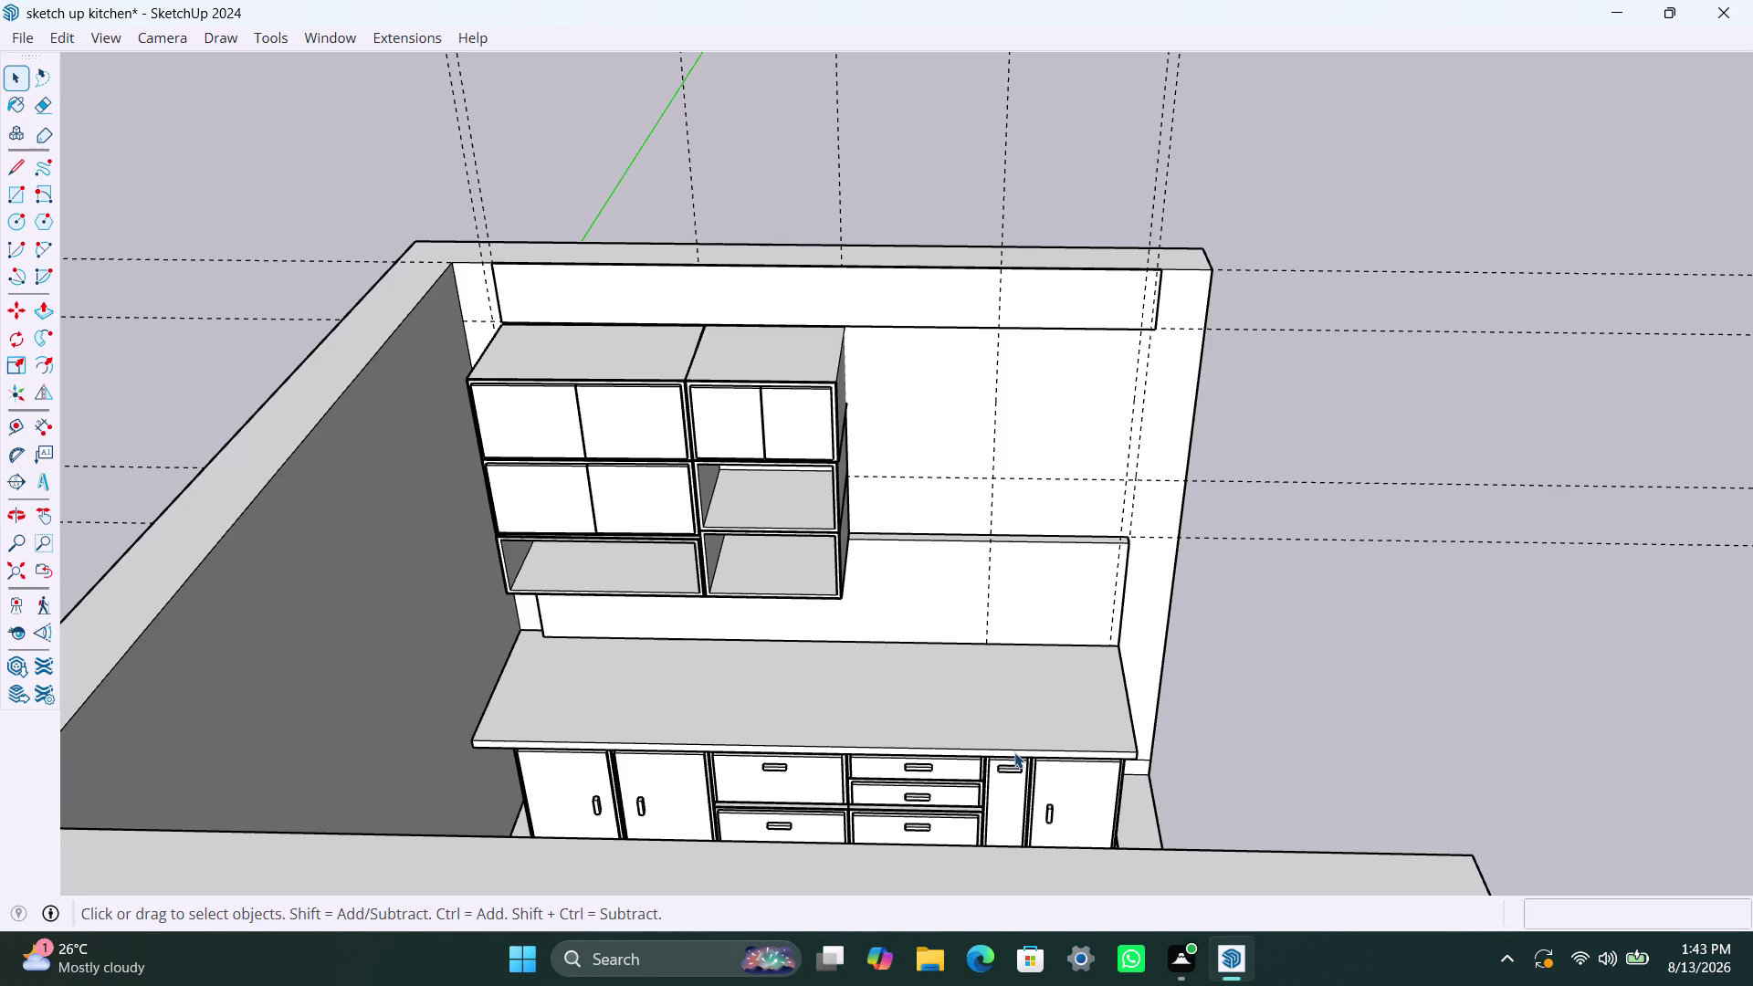
Start a rectangle on the empty back wall below the top band, then cancel it.
key(r)
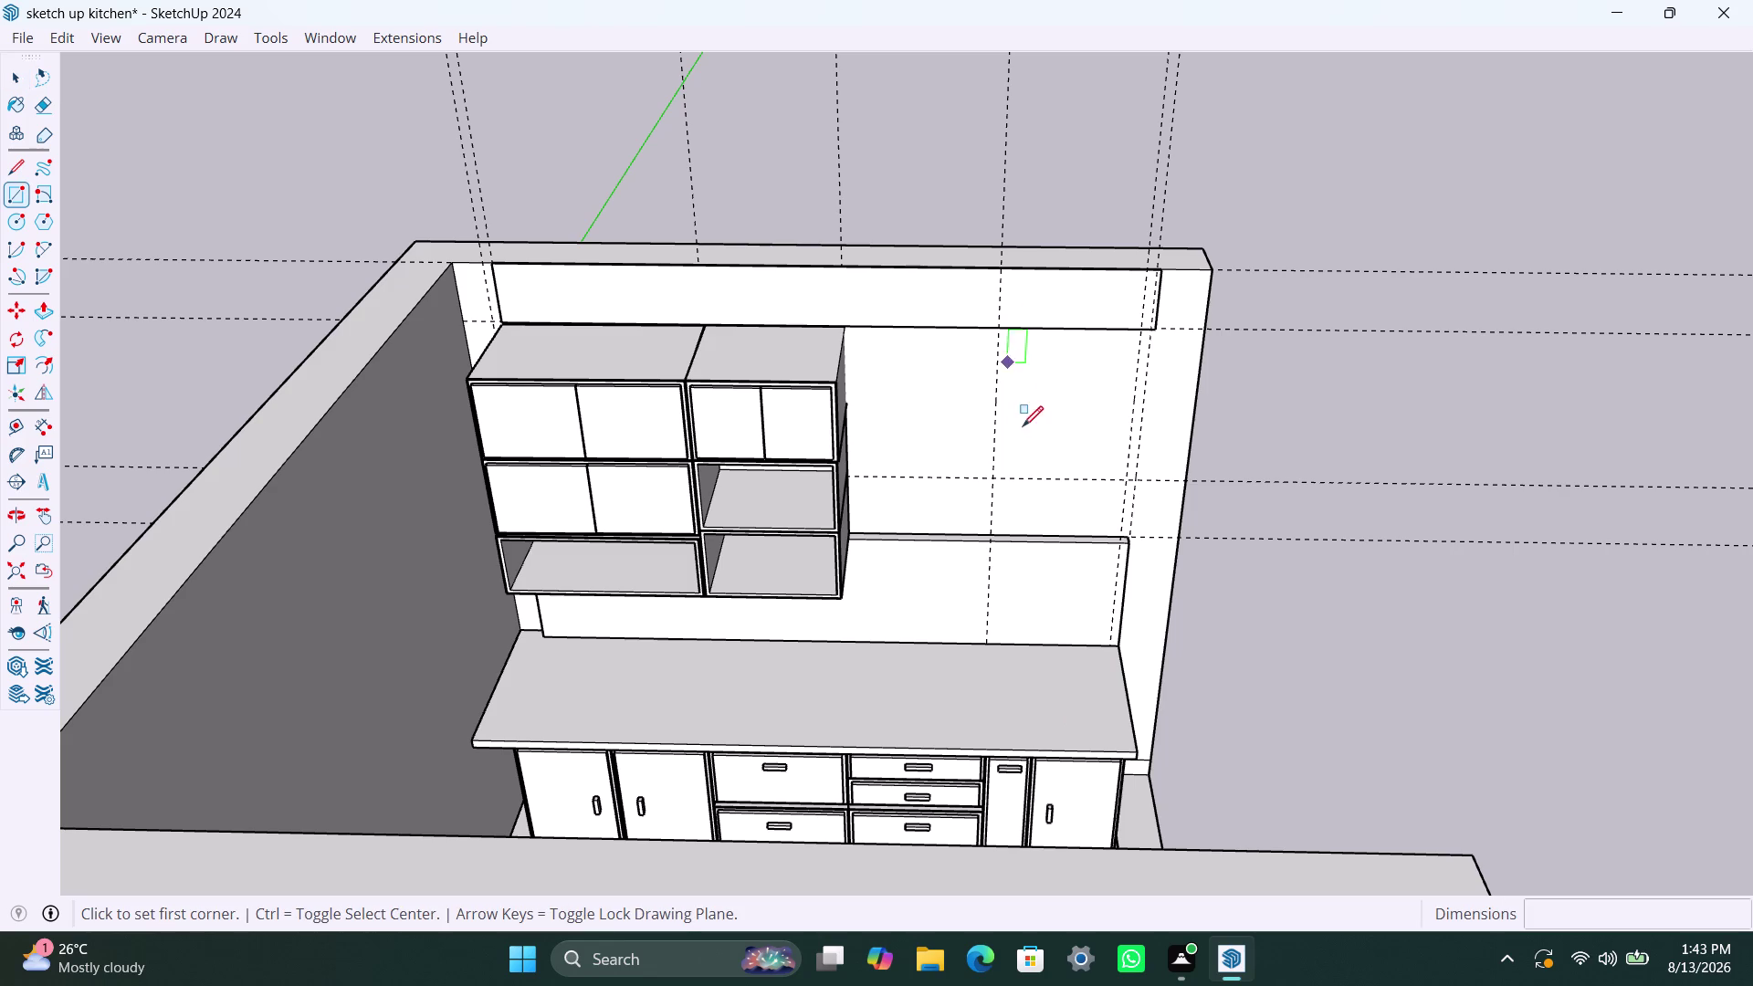
middle_drag(1030, 437, 952, 464)
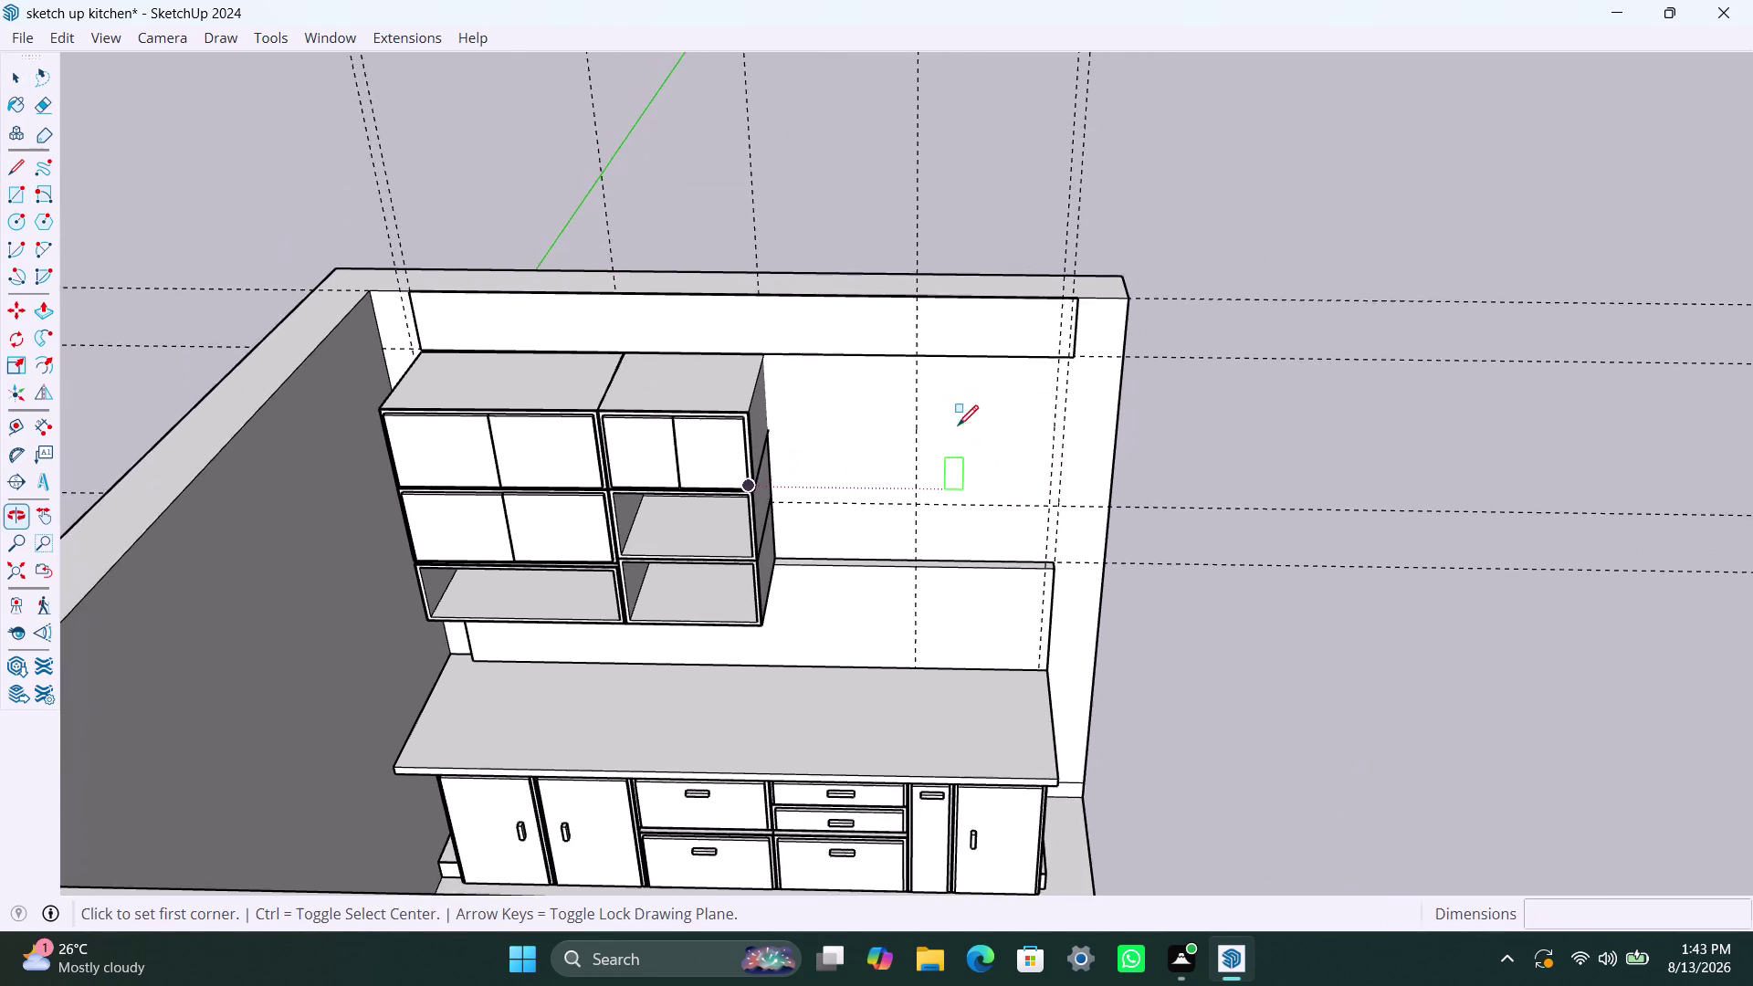
scroll(up, 3)
middle_drag(958, 424, 934, 287)
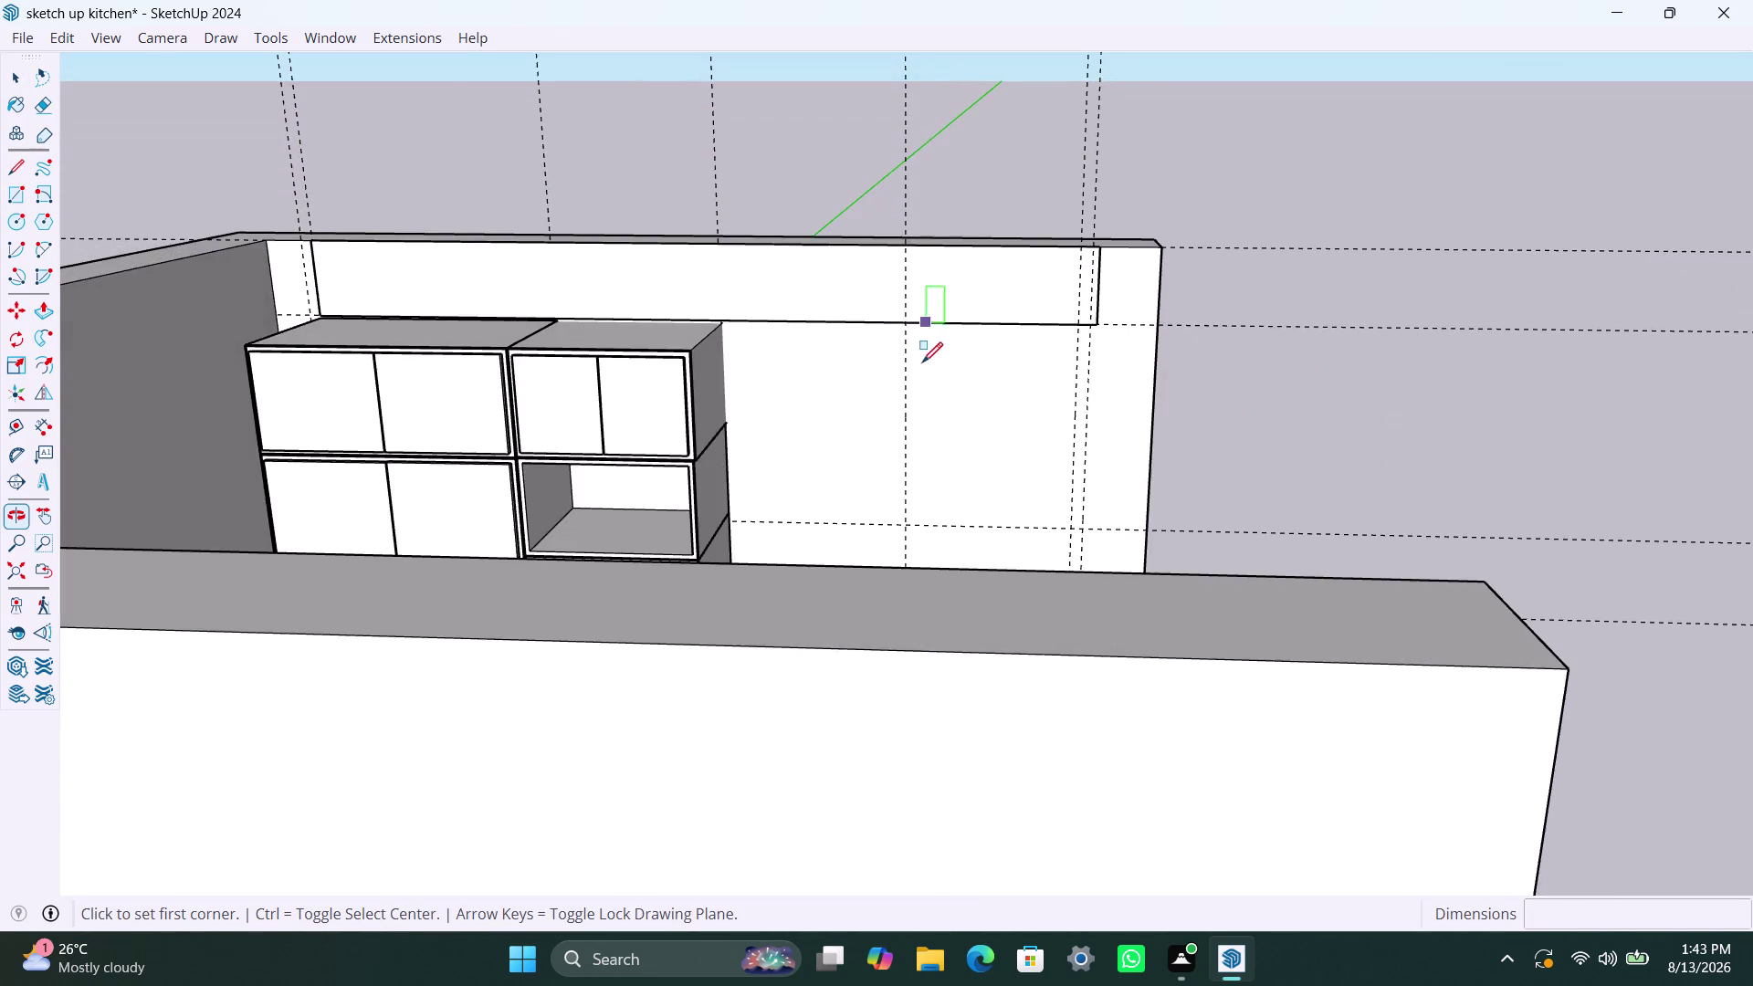
scroll(up, 3)
scroll(up, 3)
middle_drag(913, 373, 918, 177)
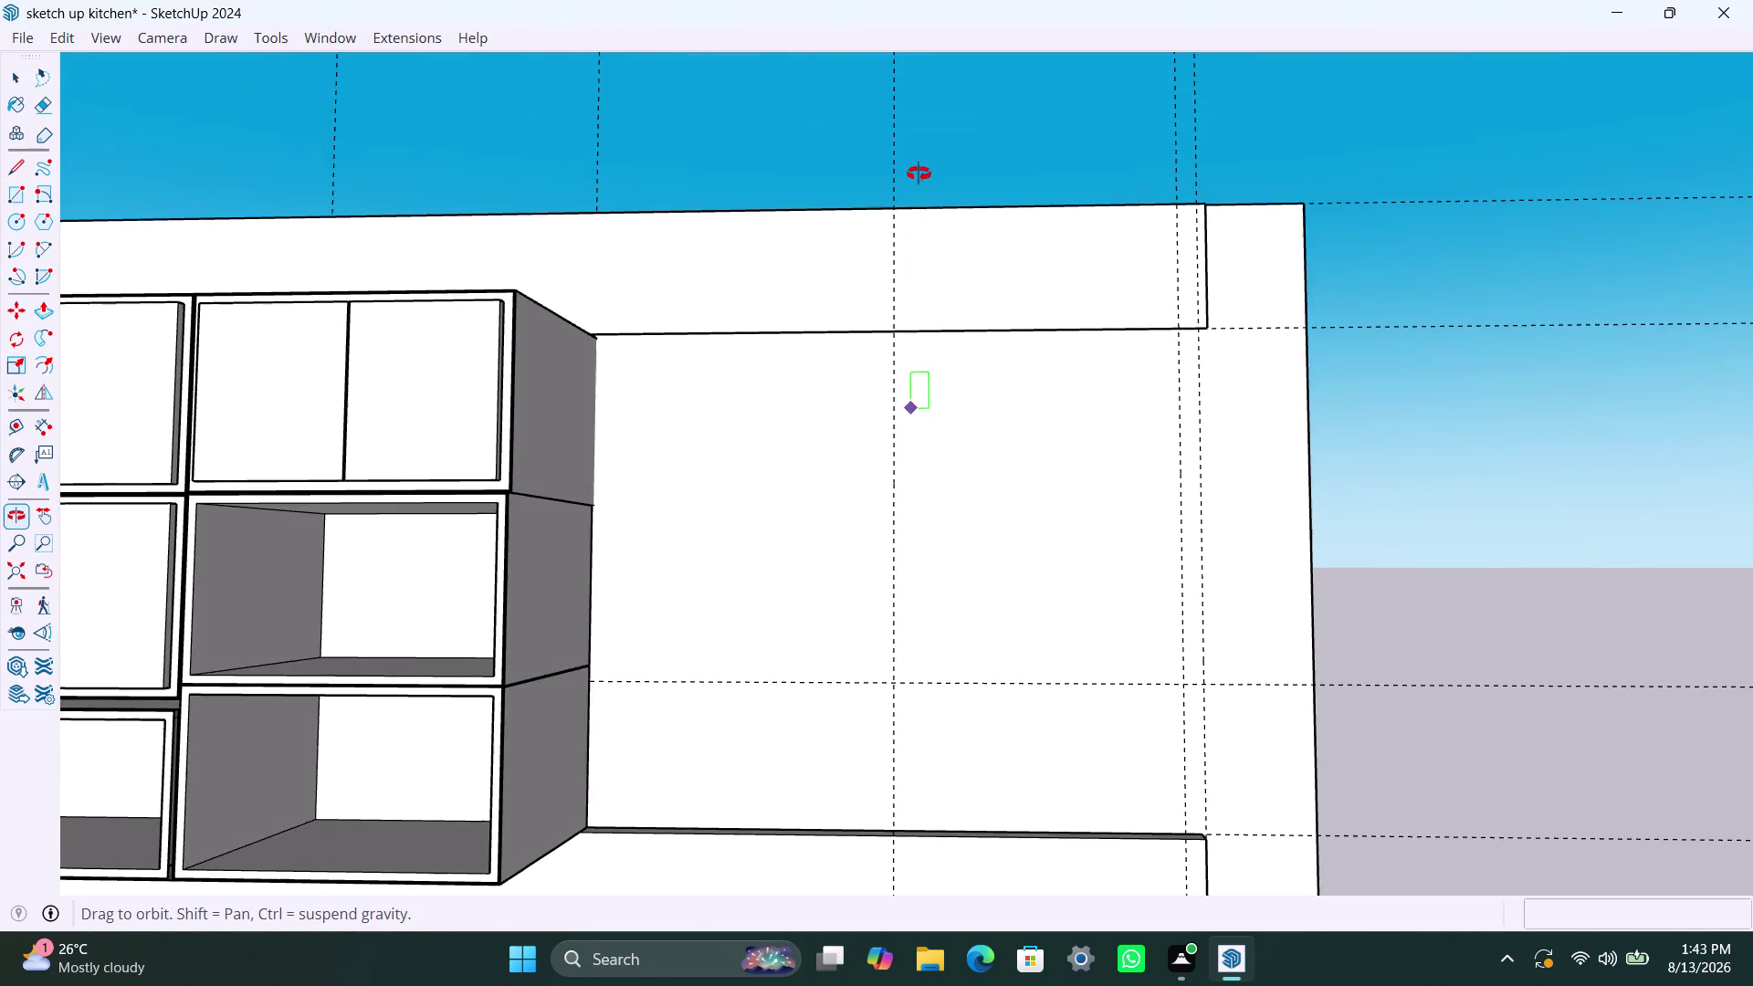
middle_drag(919, 177, 919, 143)
scroll(up, 3)
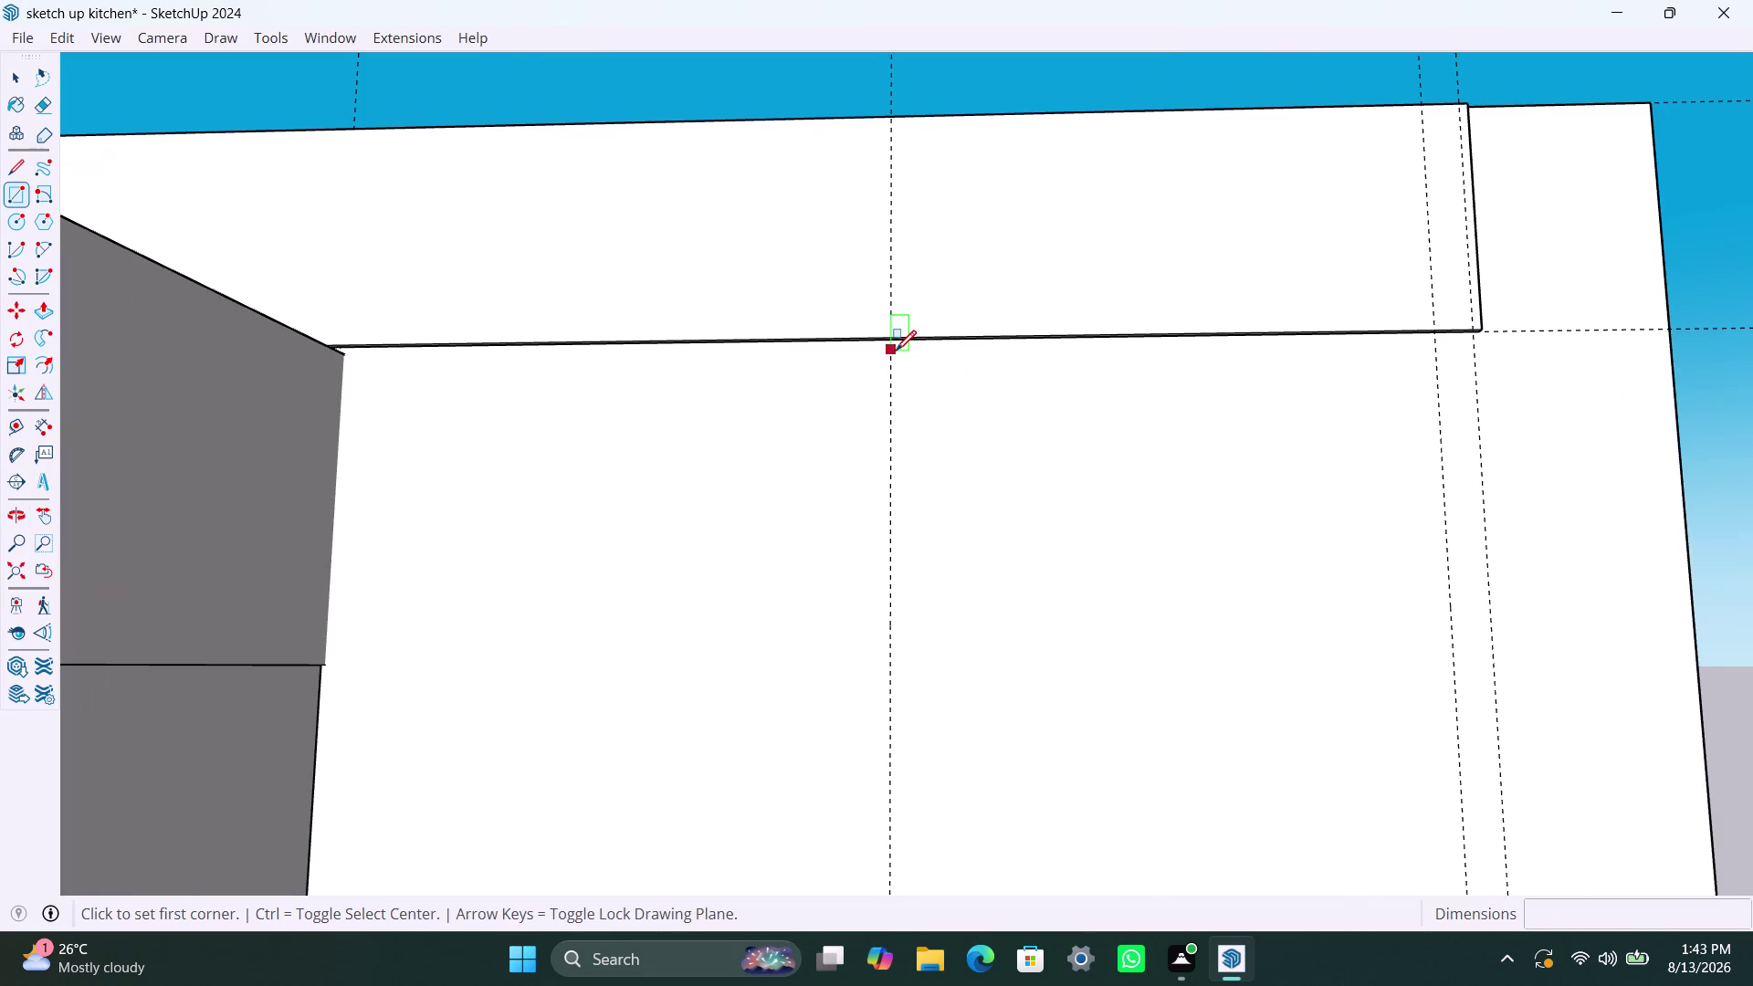
click(896, 347)
scroll(down, 3)
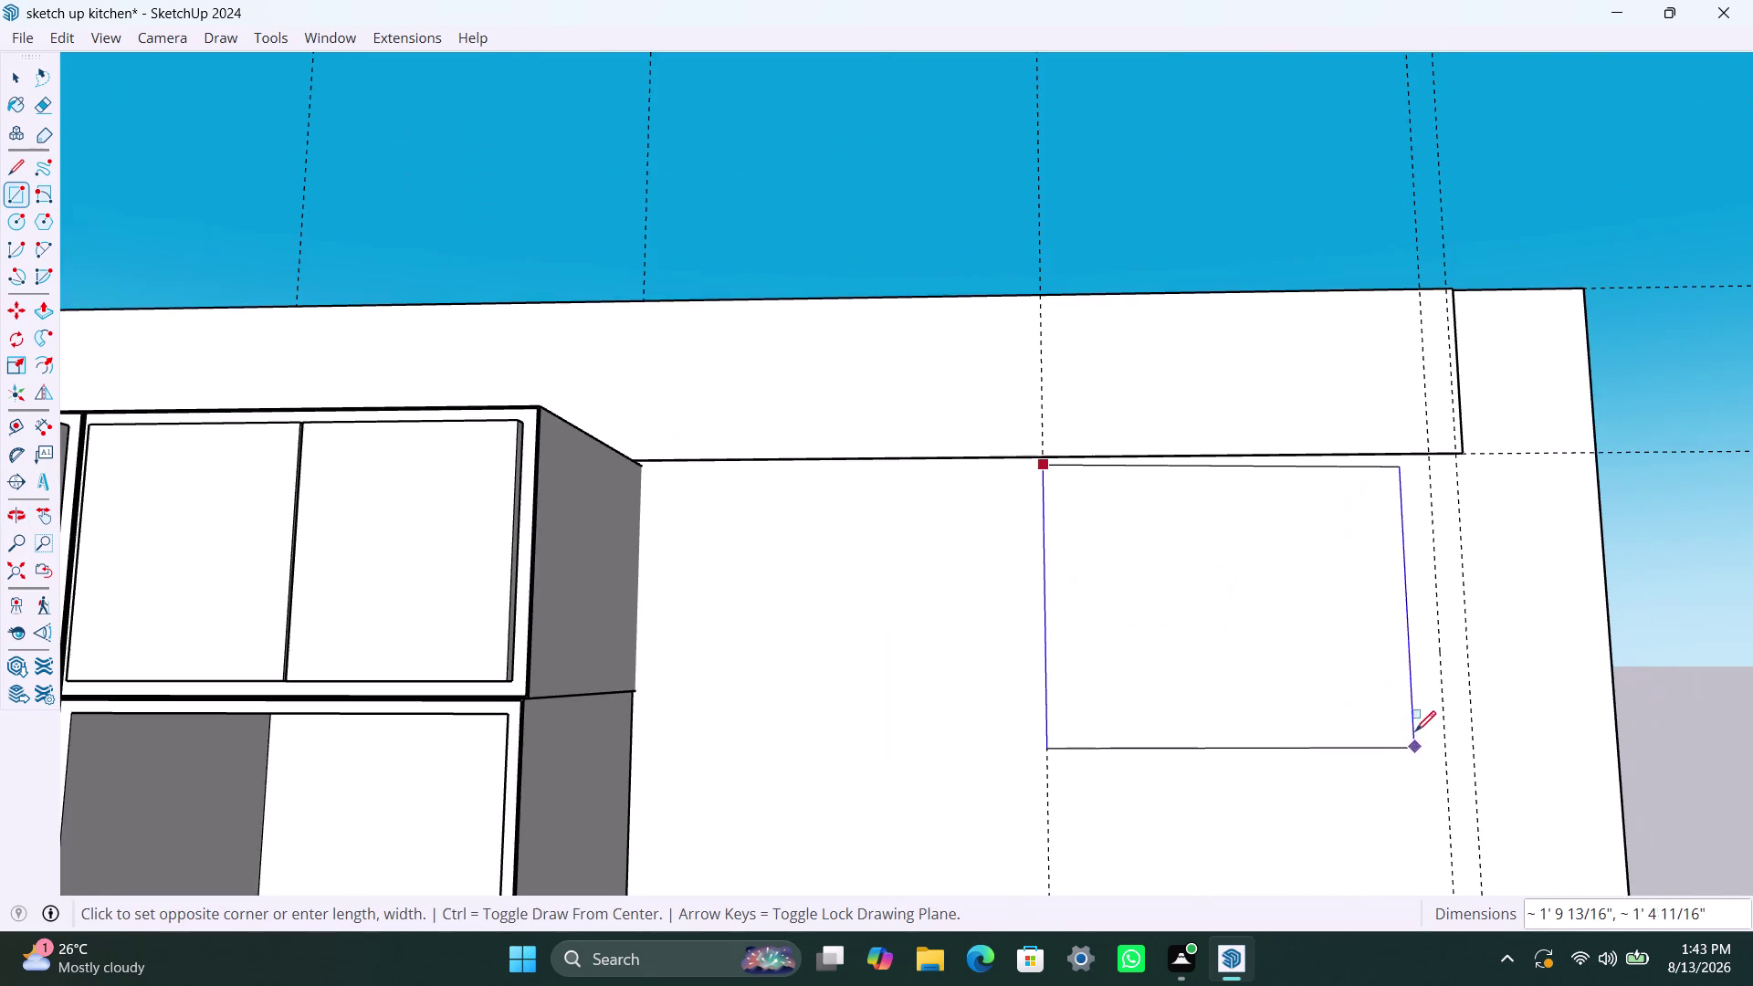
middle_drag(1412, 725, 1419, 733)
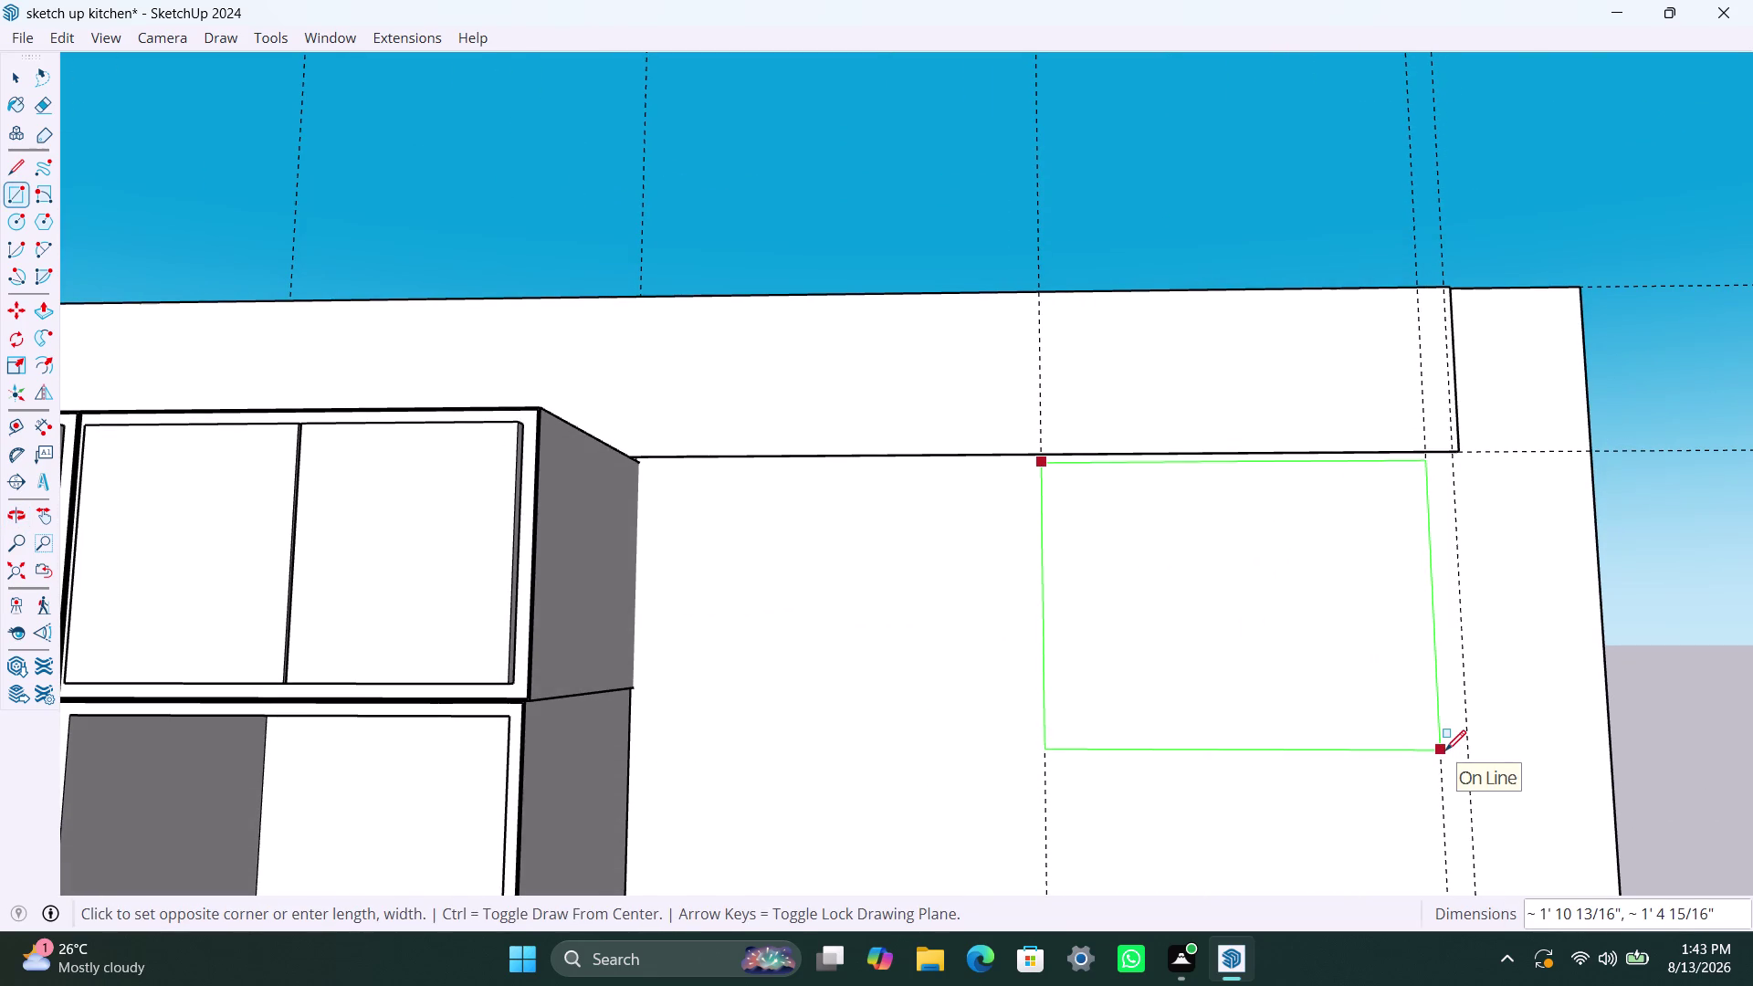
key(Escape)
Draw the rectangle from below the top band down to the wall cabinets' bottom line.
scroll(up, 3)
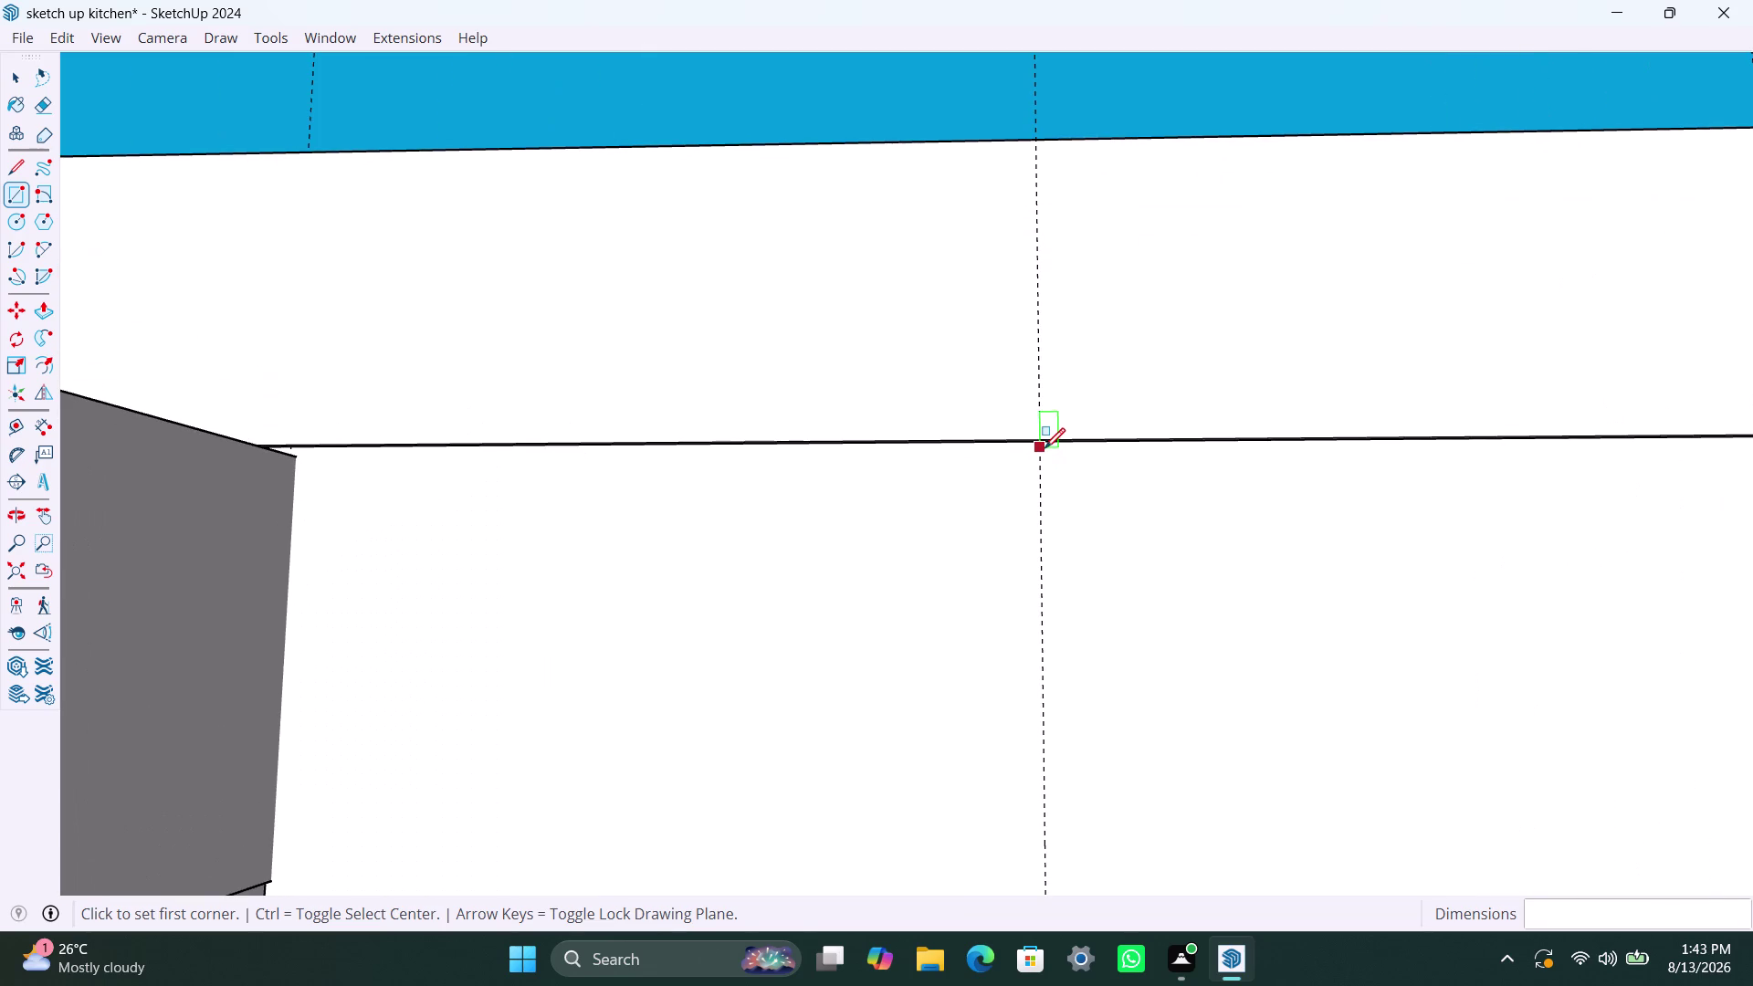
click(1045, 448)
scroll(down, 3)
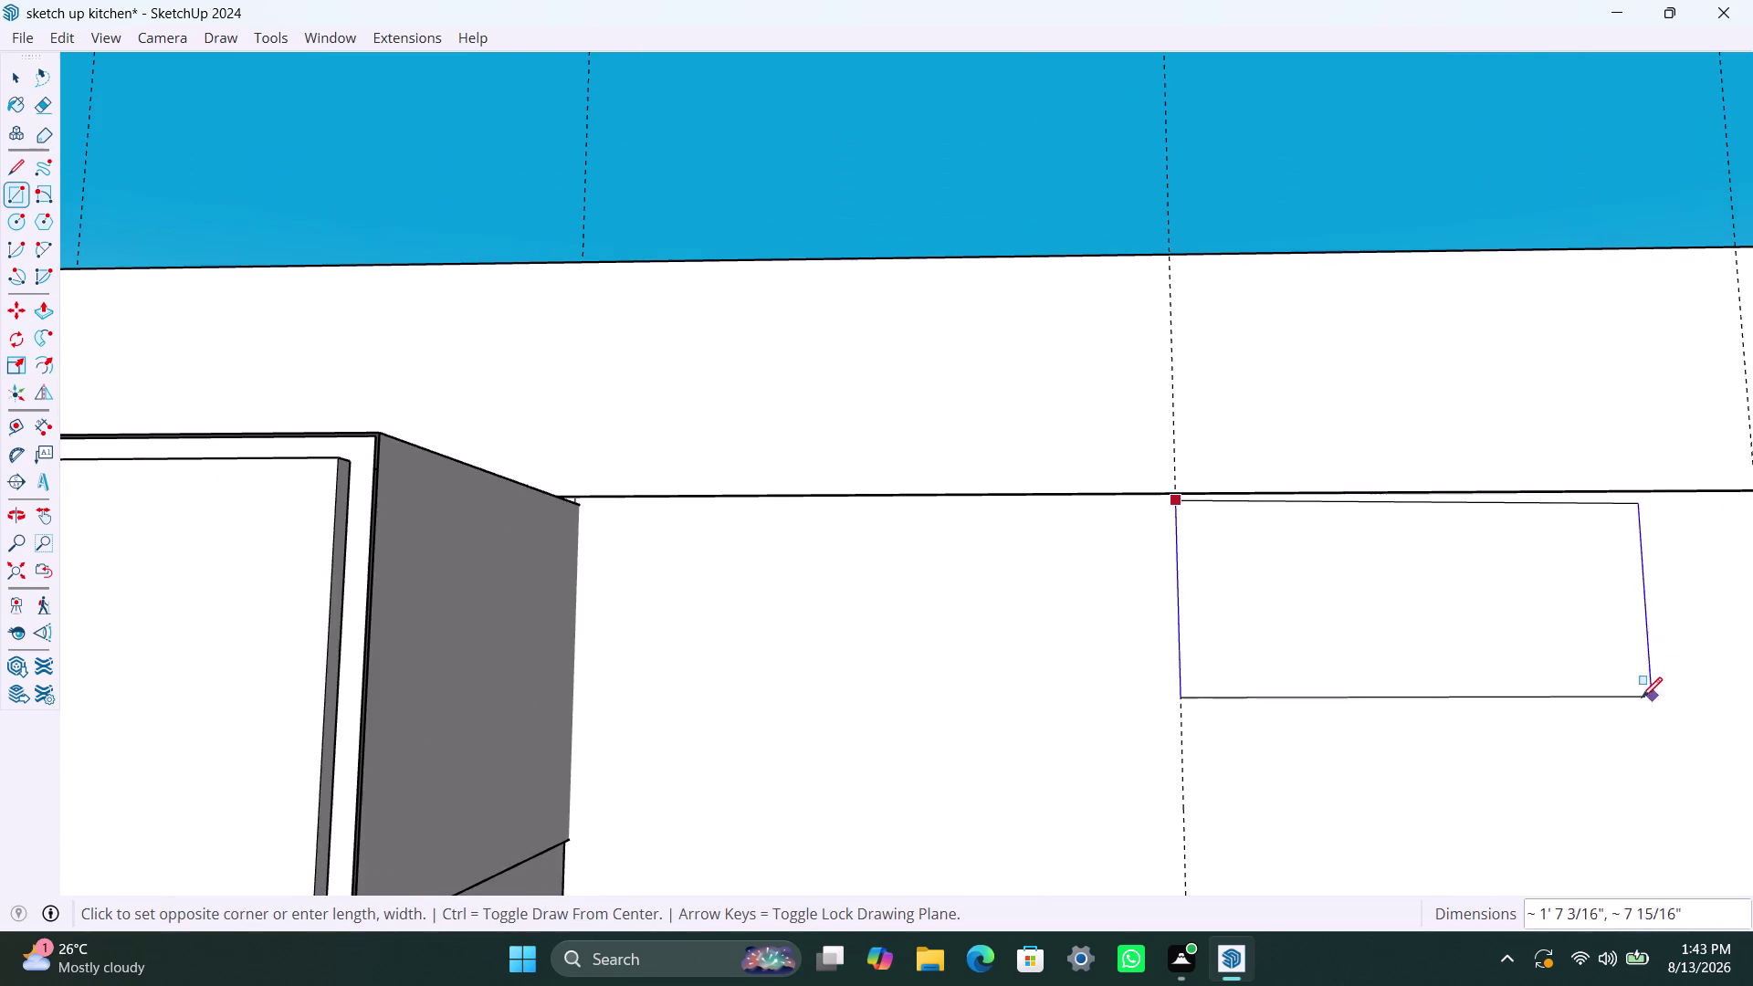
scroll(down, 3)
scroll(down, 3)
middle_drag(1481, 626, 1454, 592)
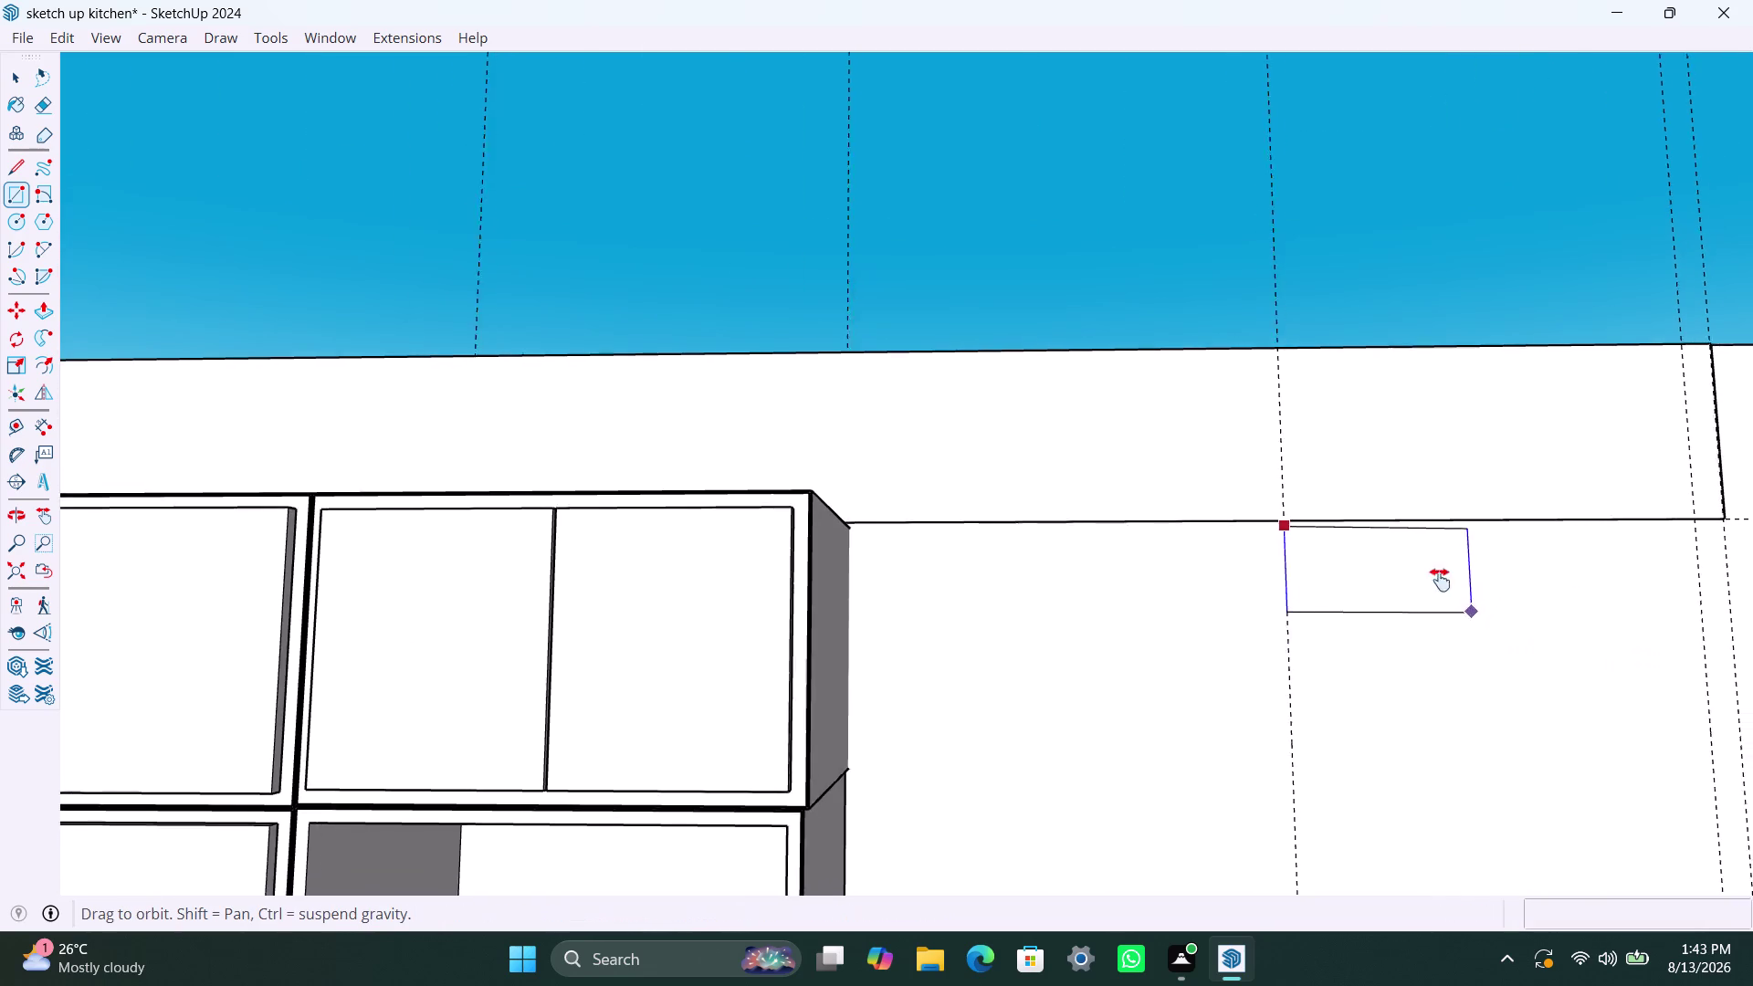
middle_drag(1454, 592, 1232, 354)
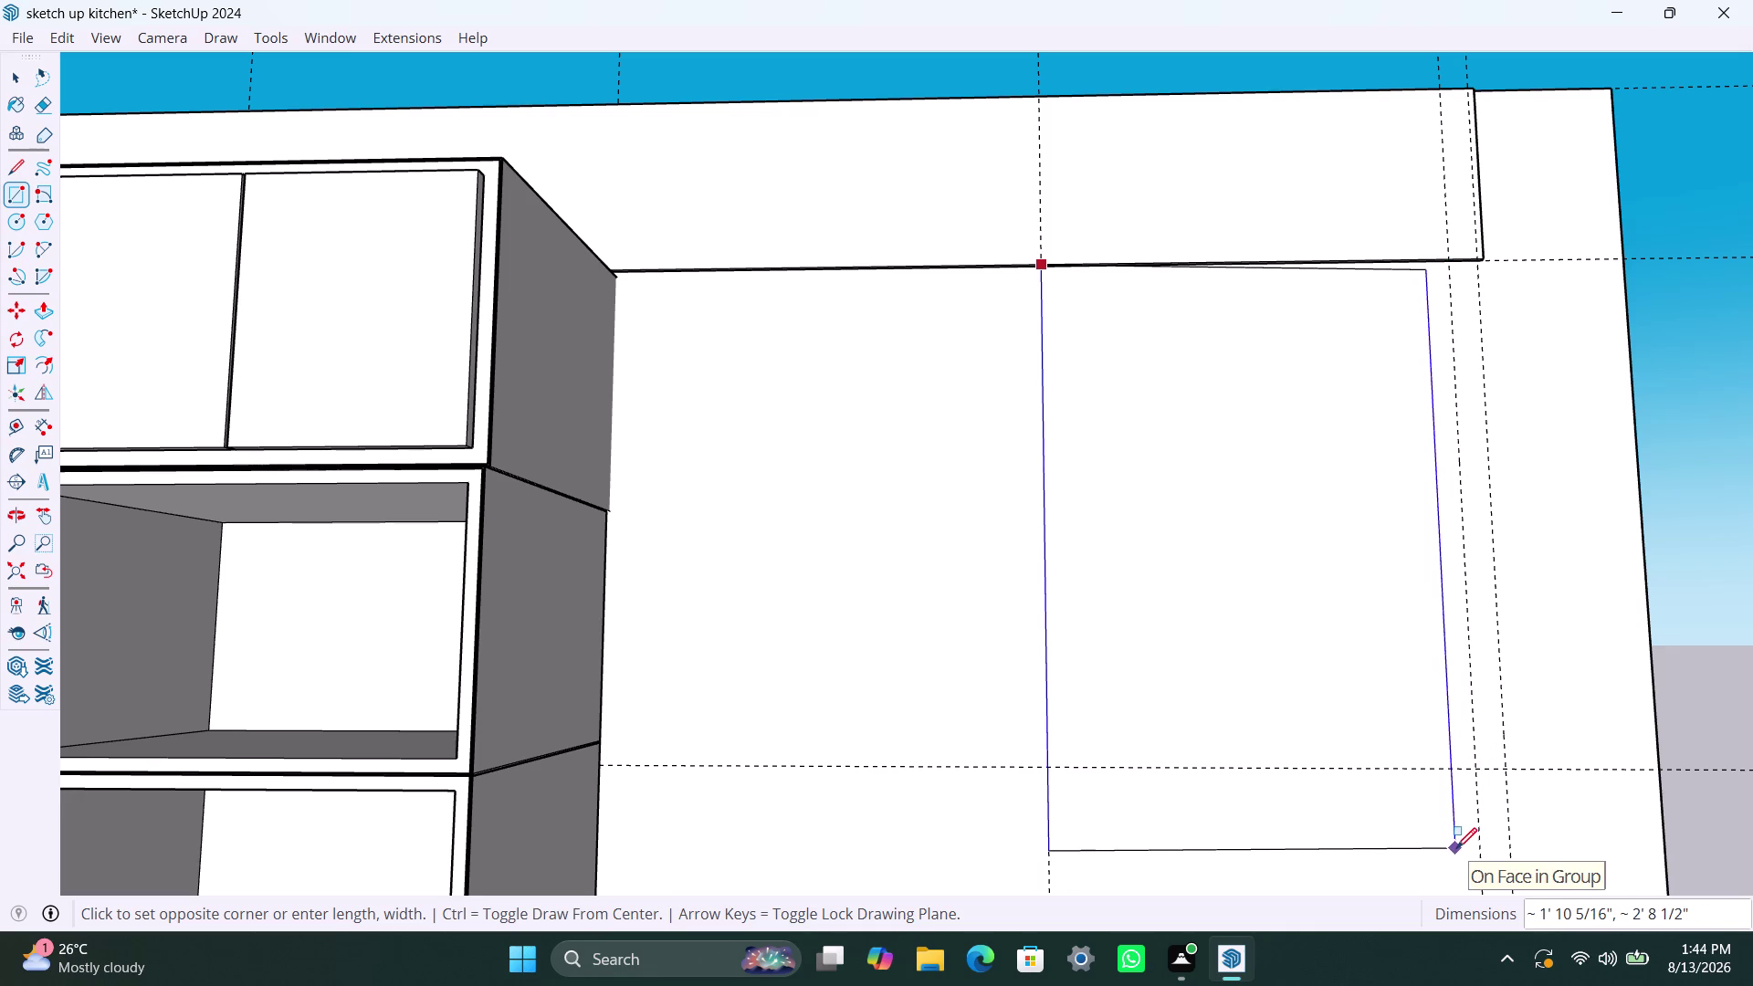
scroll(down, 3)
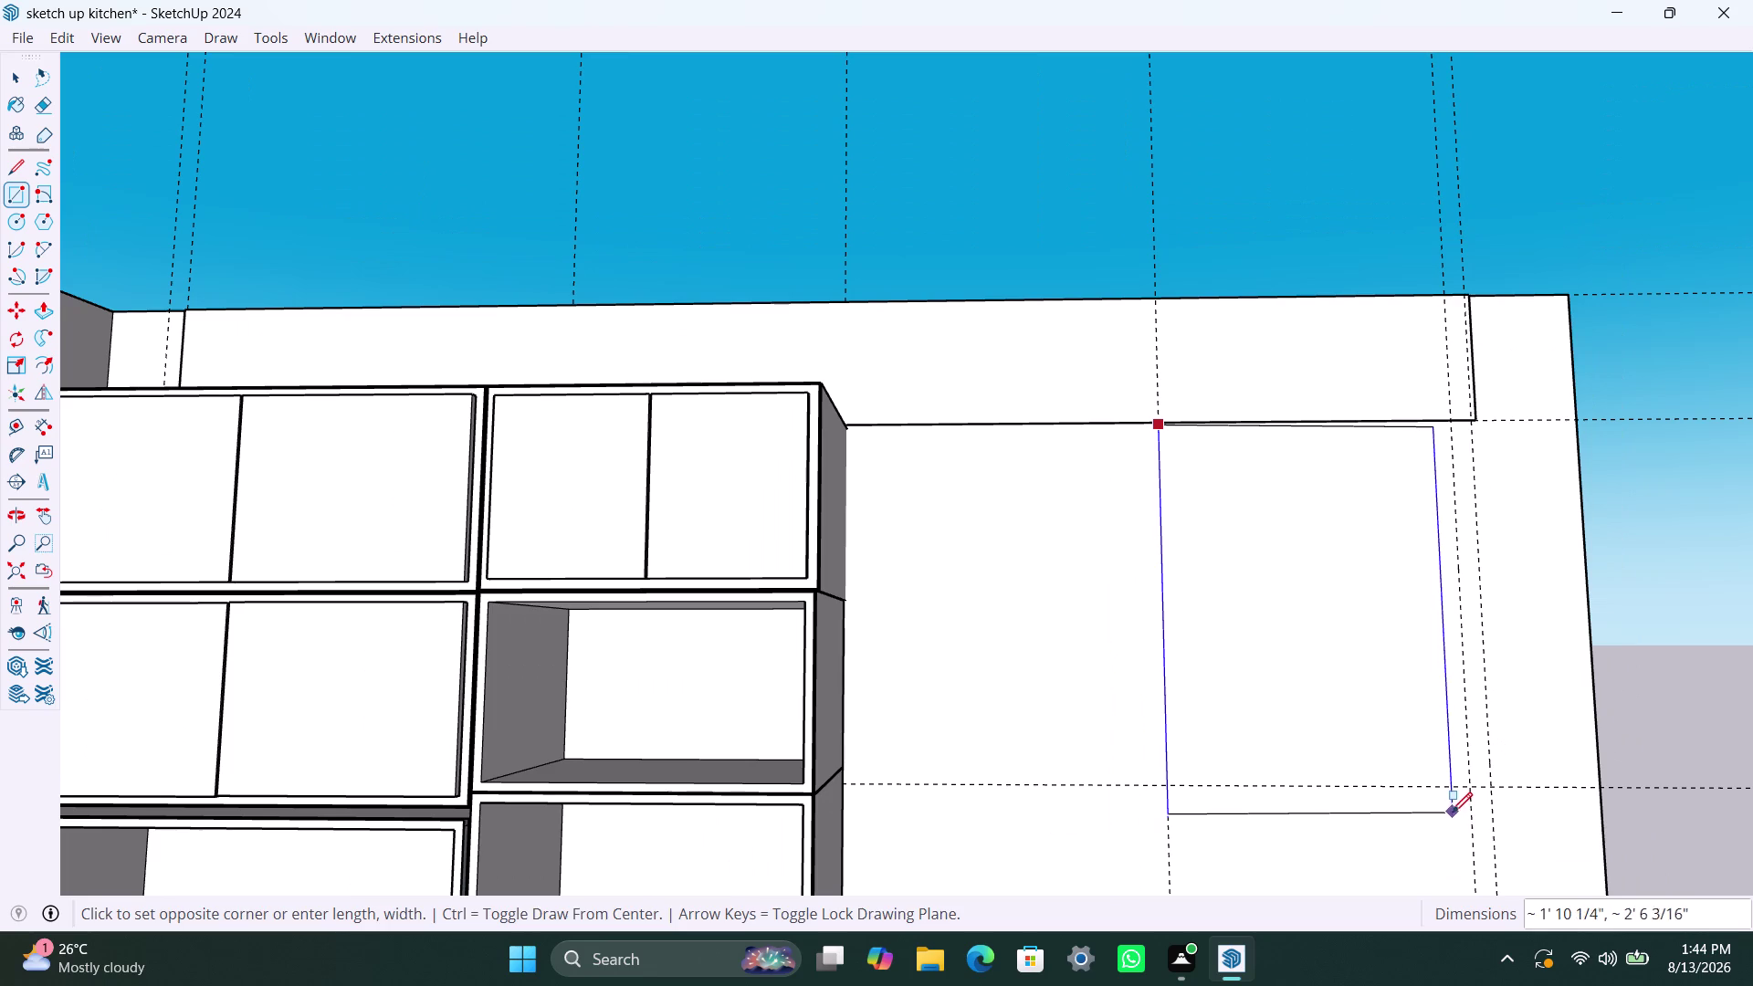
middle_drag(1452, 808, 1427, 590)
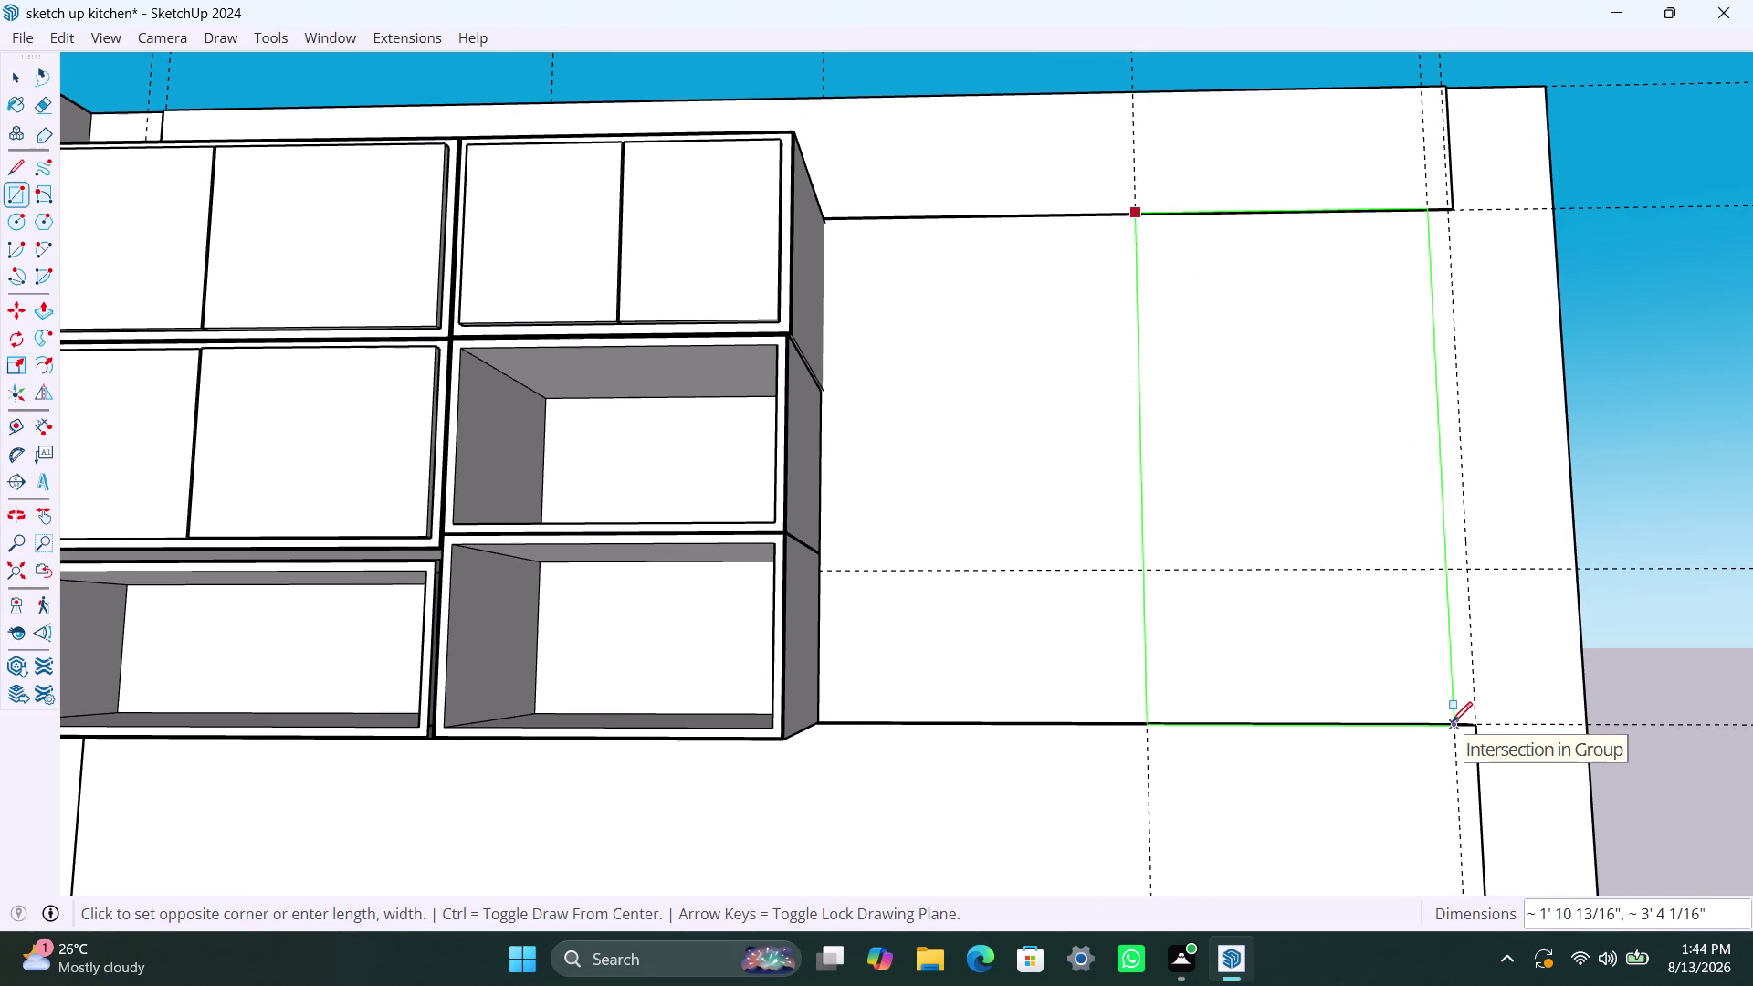
click(1452, 720)
key(space)
Push/pull the wall rectangle 500mm out from the wall.
click(1333, 573)
double_click(1264, 460)
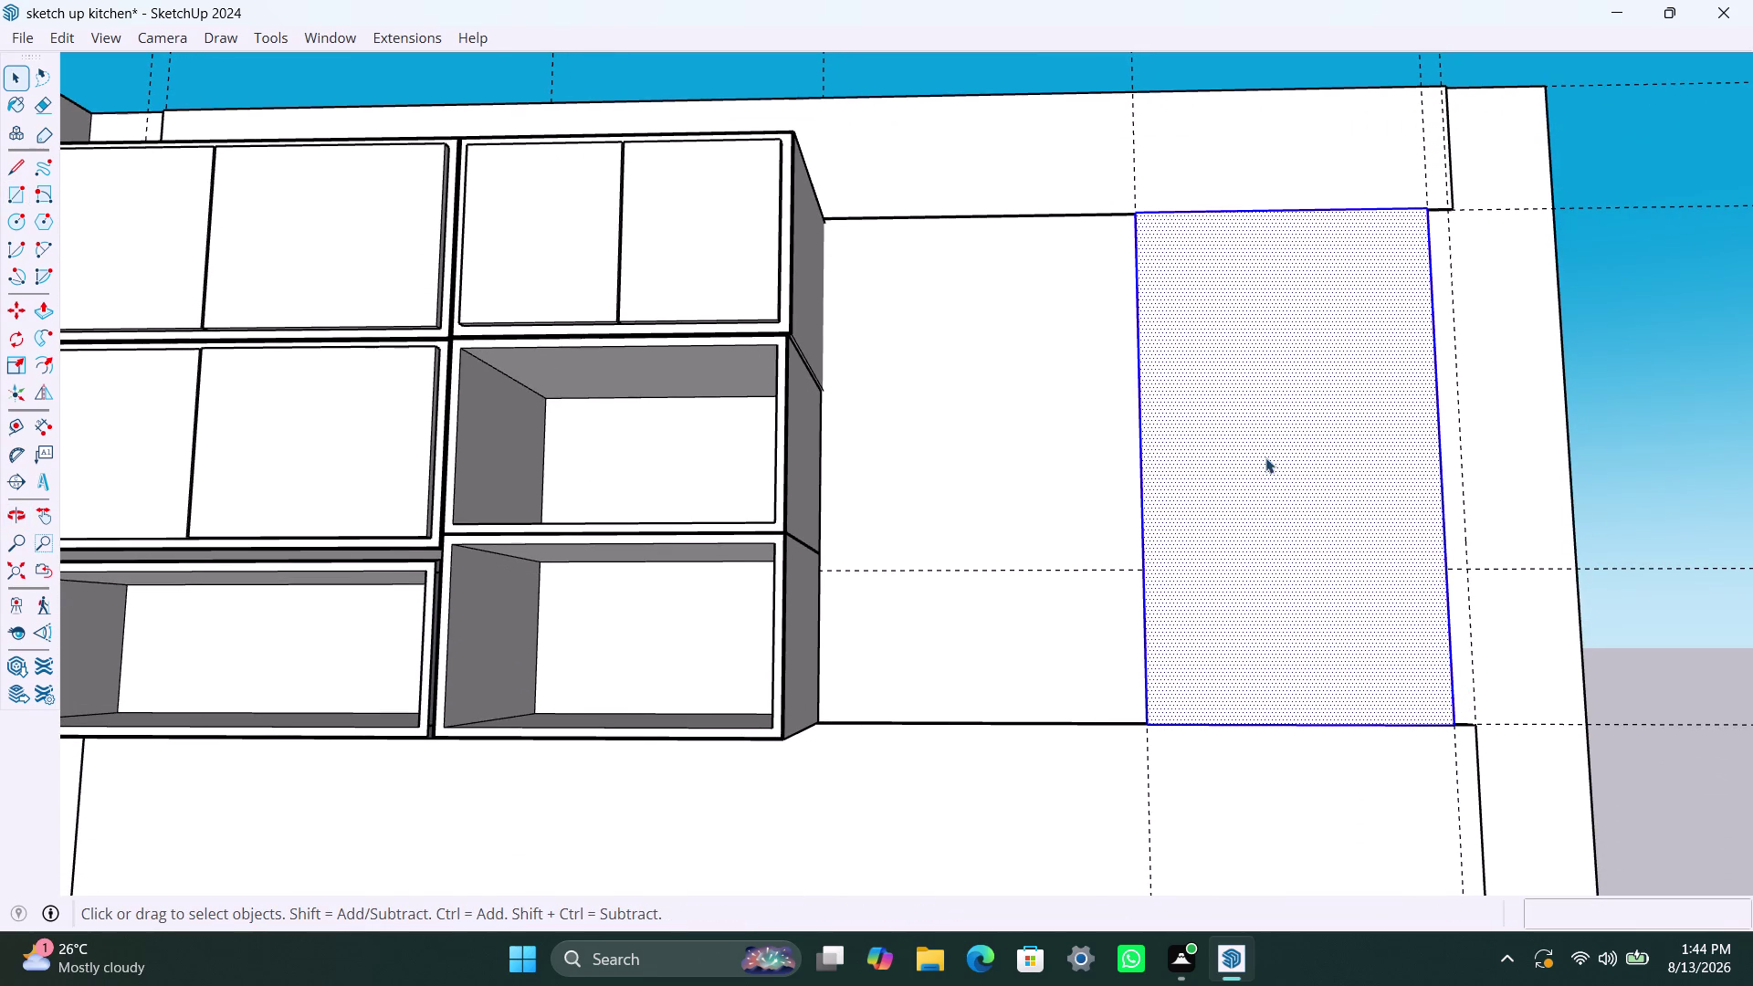
right_click(1265, 458)
click(1382, 672)
double_click(1307, 597)
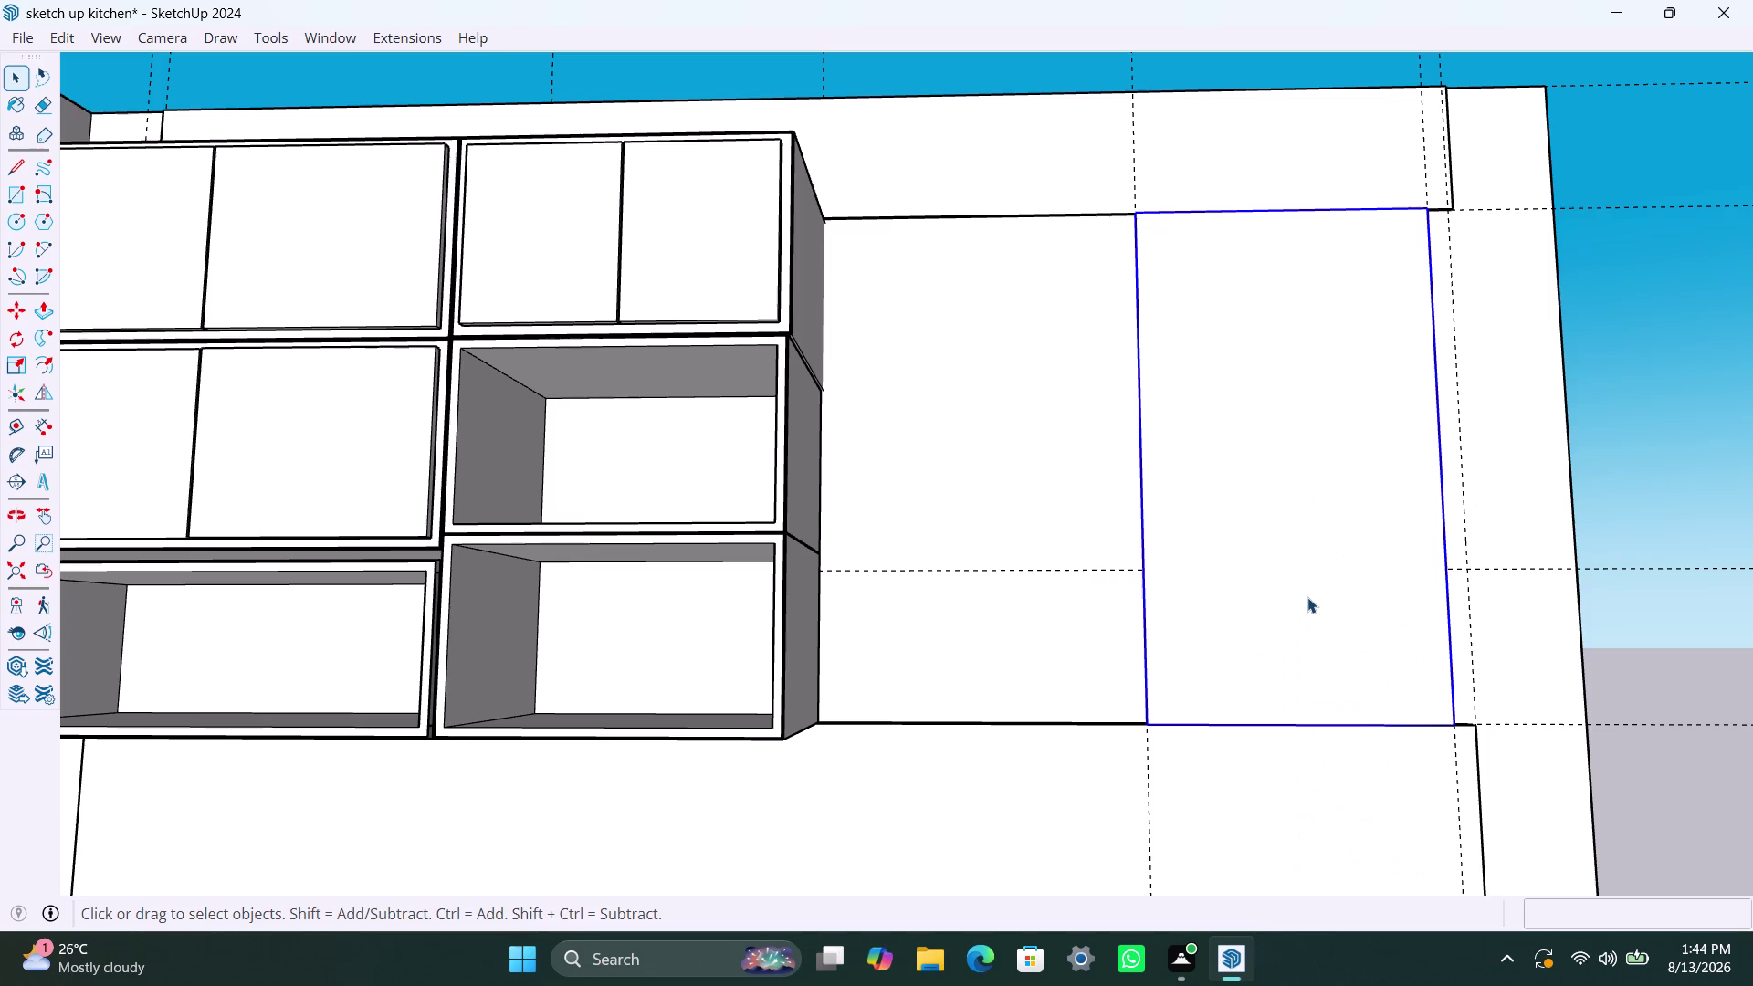
click(1307, 597)
key(p)
click(1307, 598)
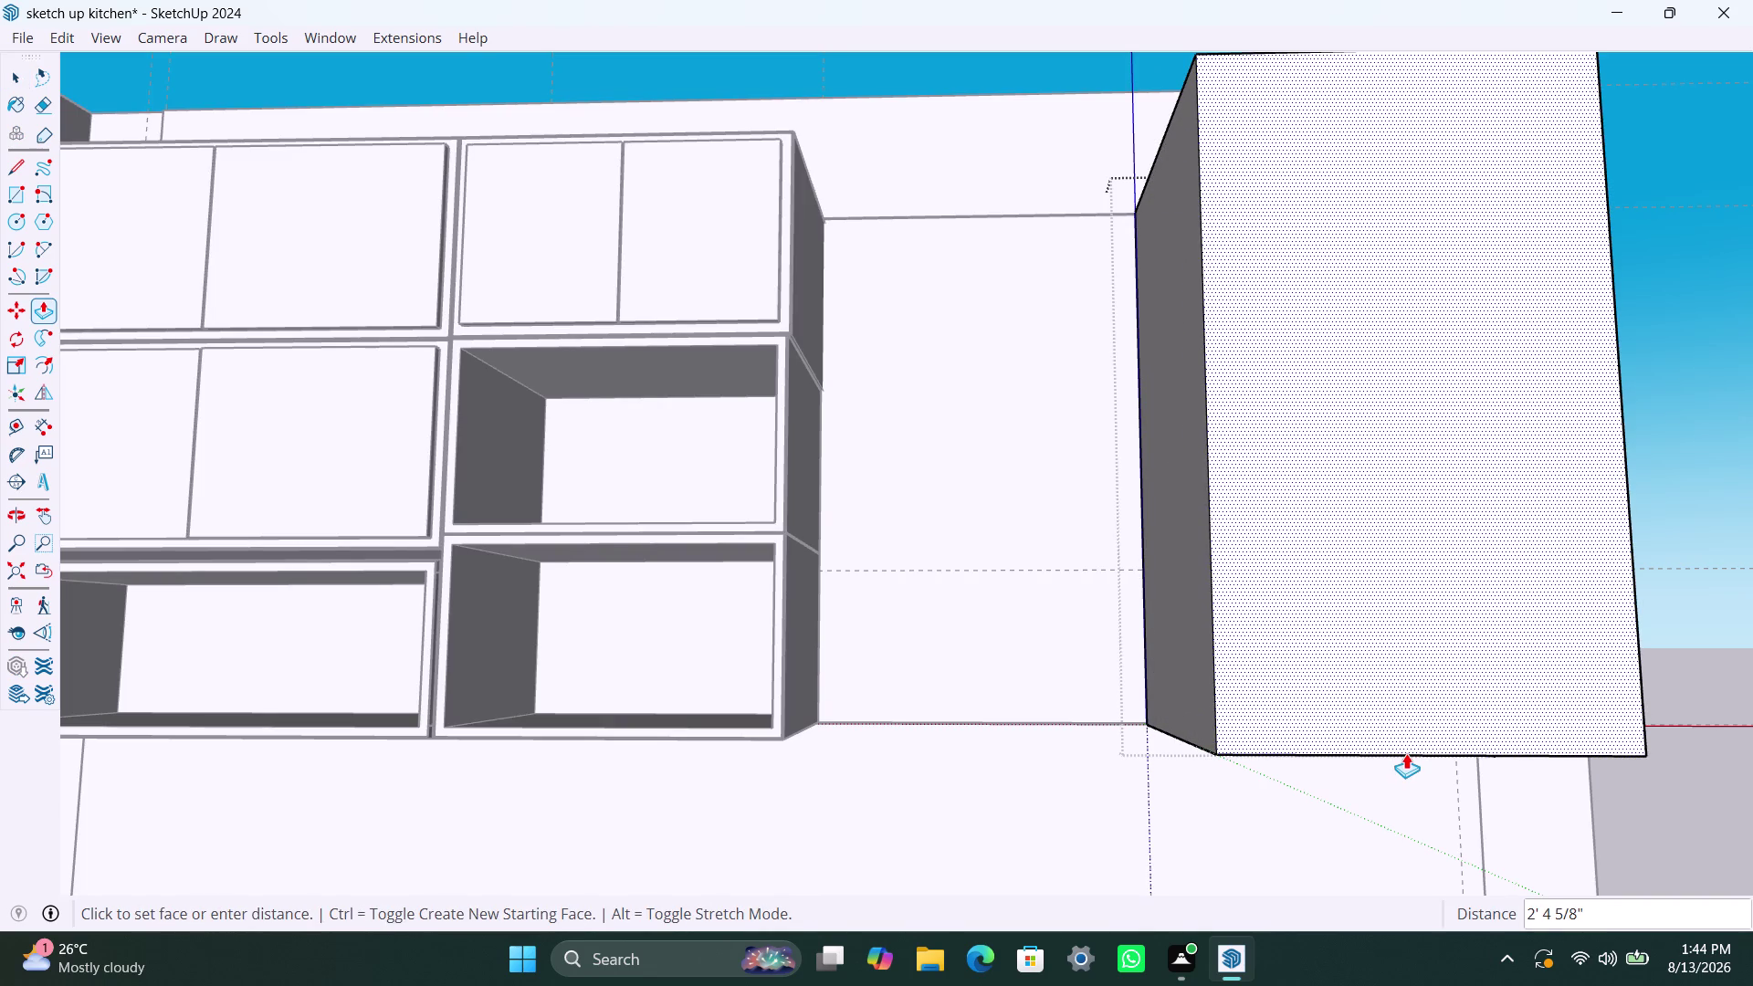
text(500mm)
key(Return)
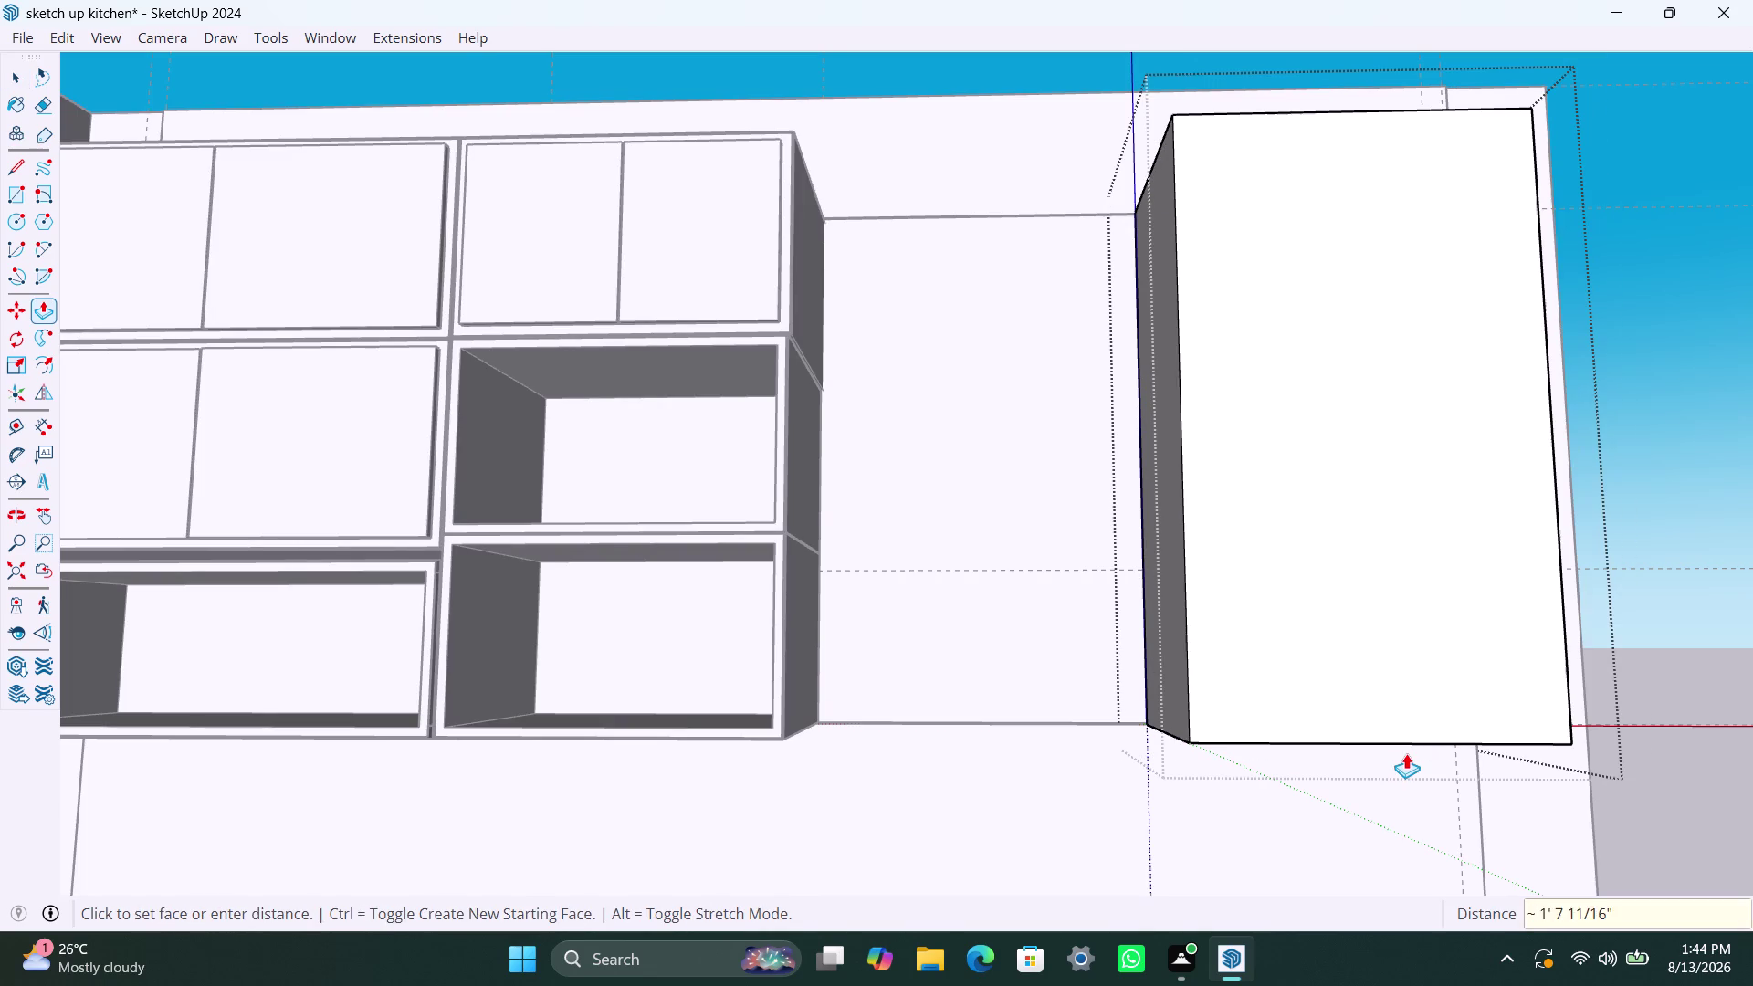
Orbit to an overhead view of the new box and select its front face.
key(space)
scroll(down, 3)
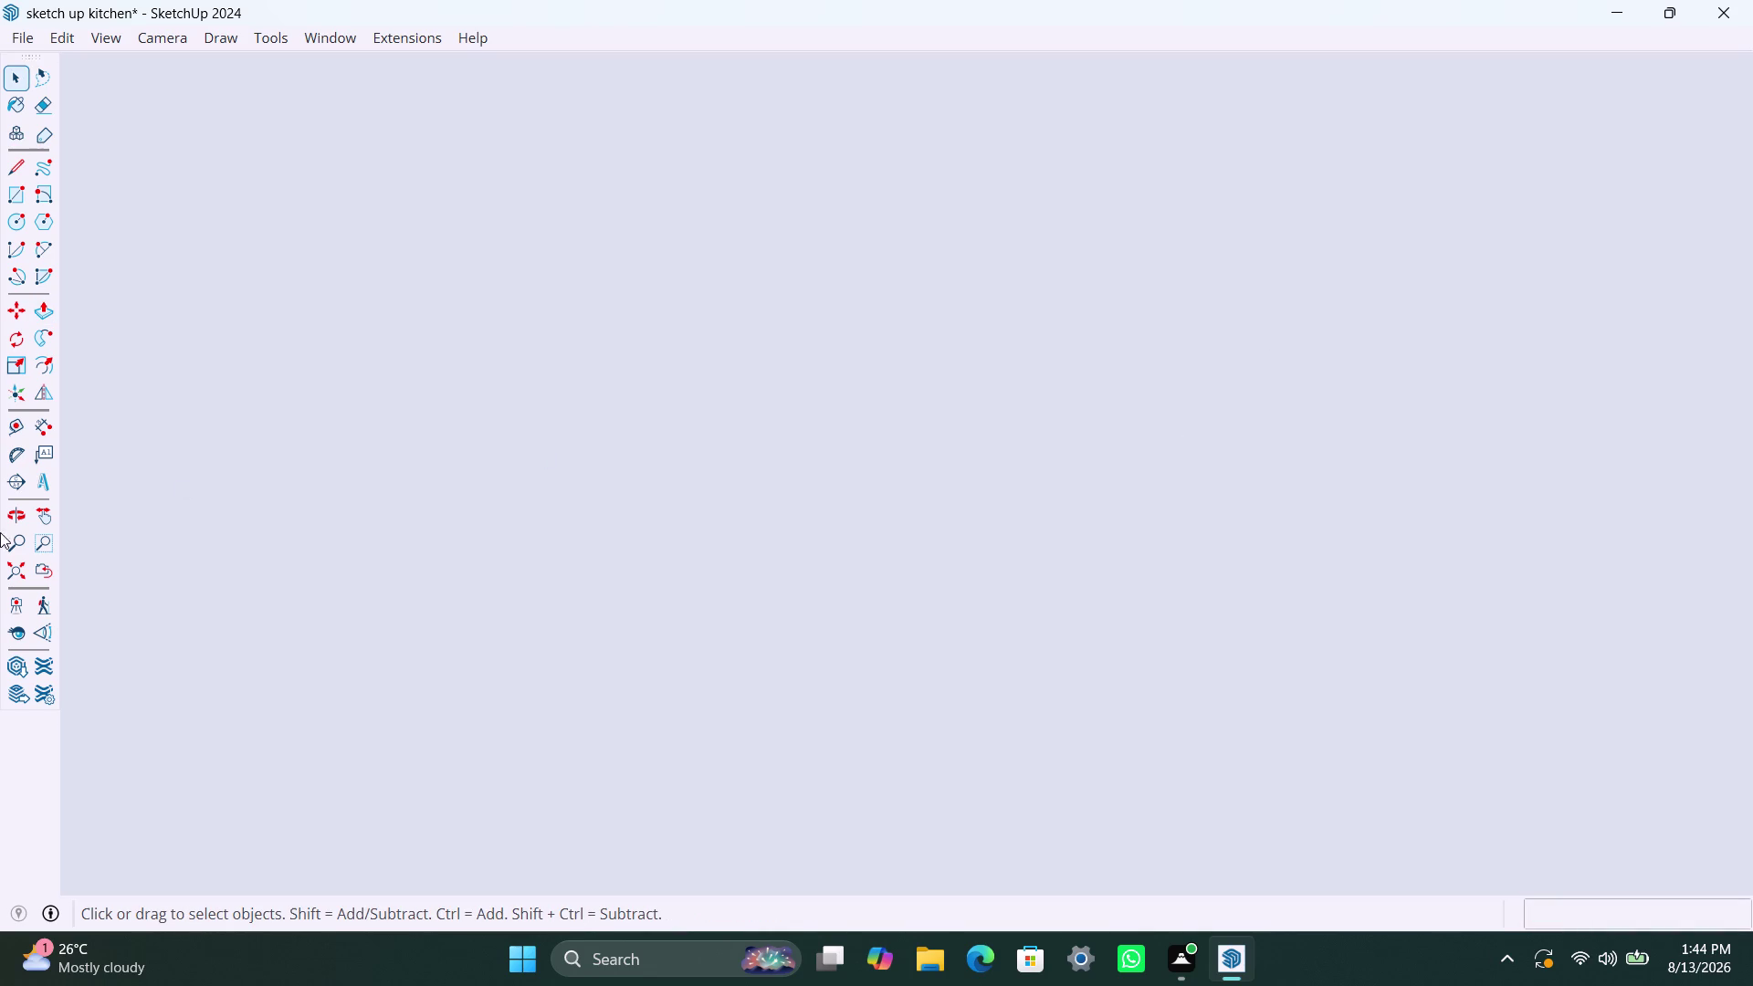
click(17, 572)
scroll(down, 3)
middle_drag(1185, 330, 1150, 516)
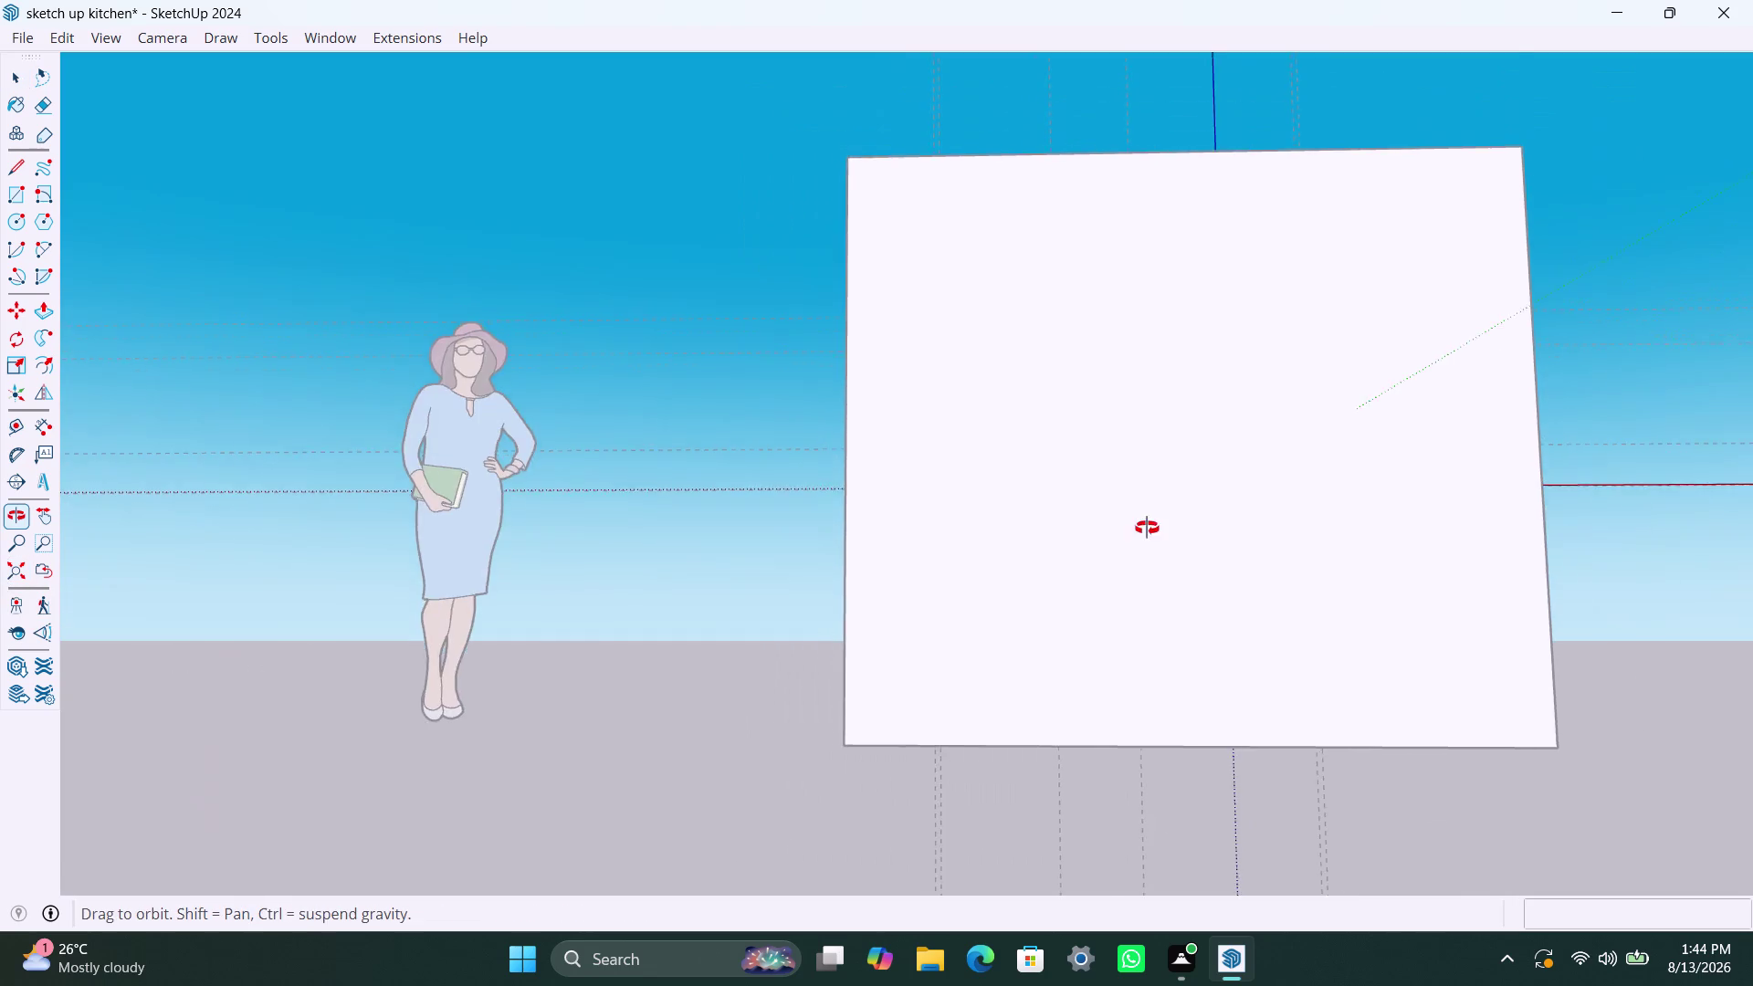
middle_drag(1150, 516, 1118, 862)
scroll(up, 3)
scroll(up, 3)
click(1326, 436)
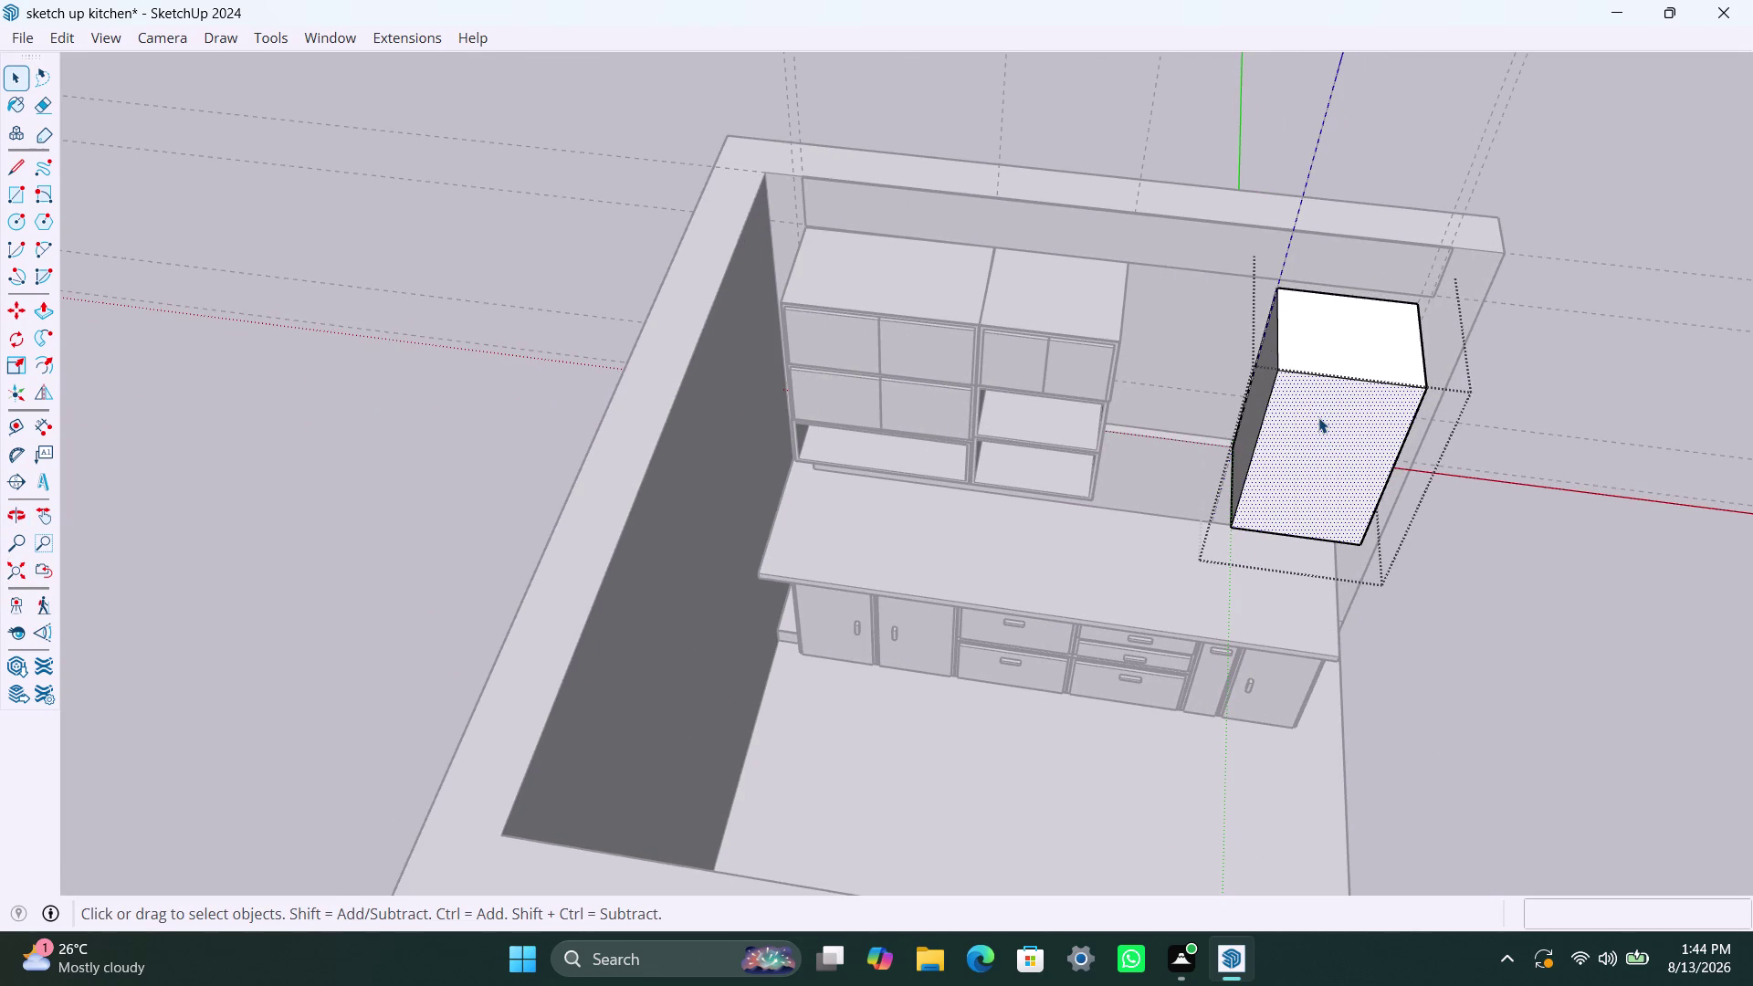
Offset the box's front face outline inward, first 2.5mm, then 18mm.
key(f)
click(1318, 418)
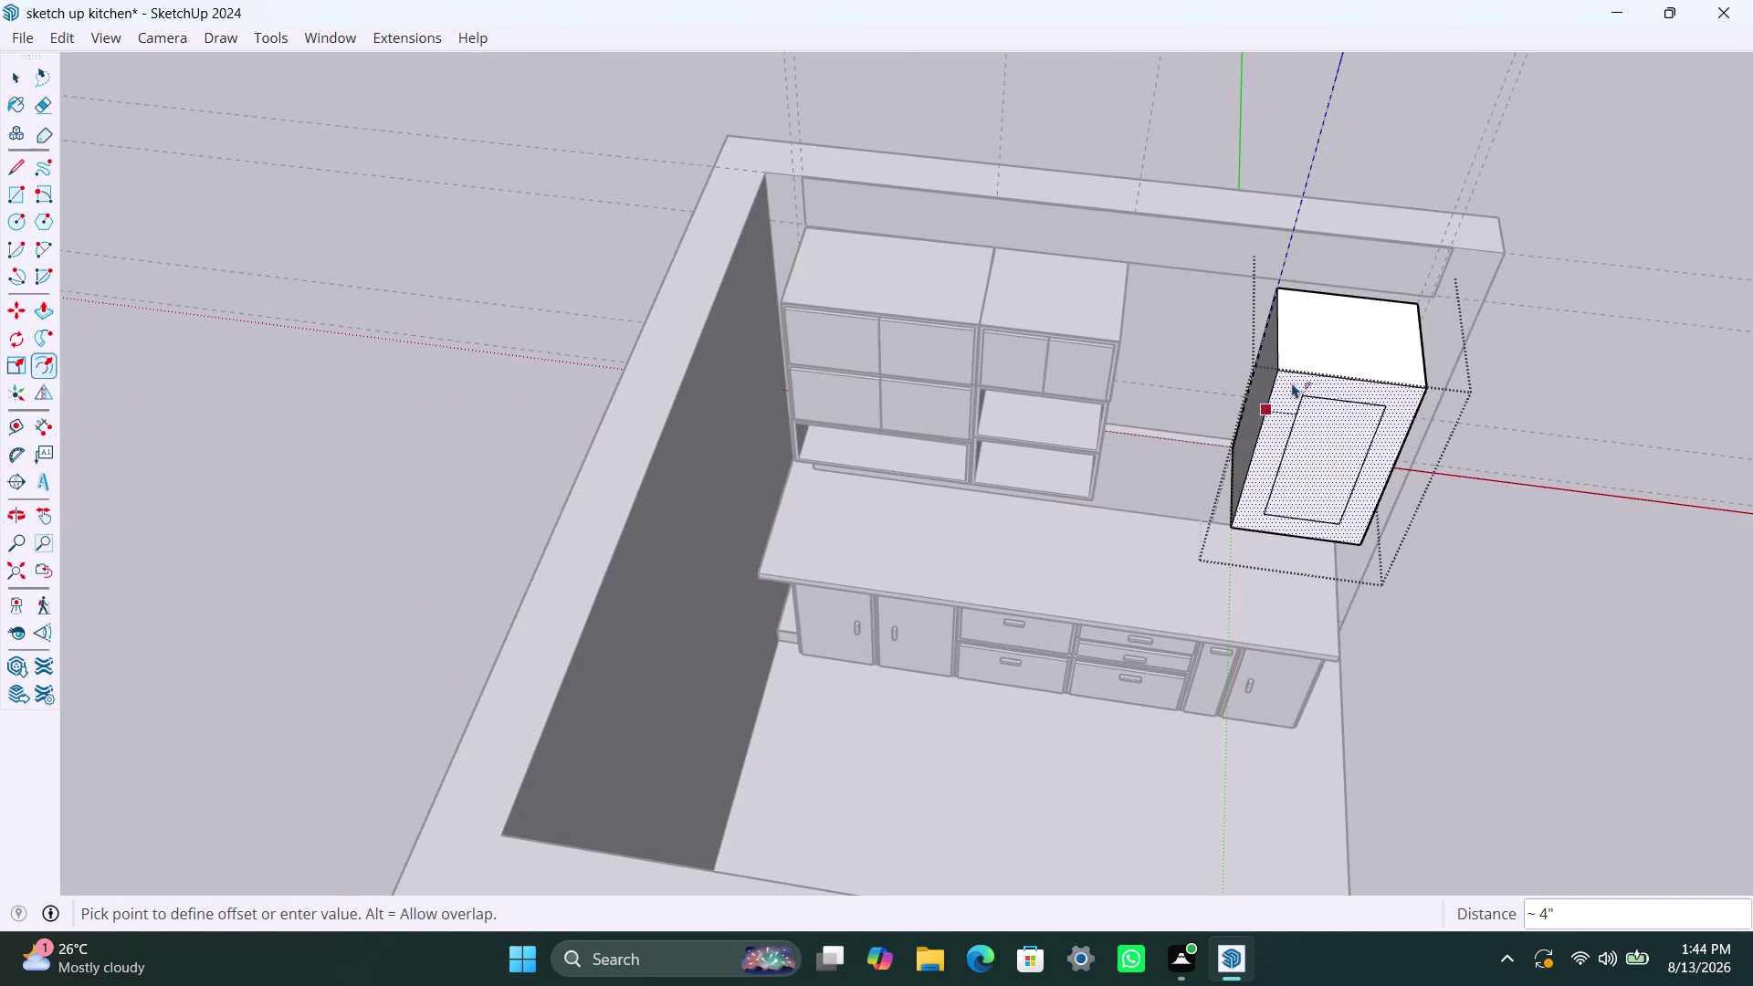
text(2.)
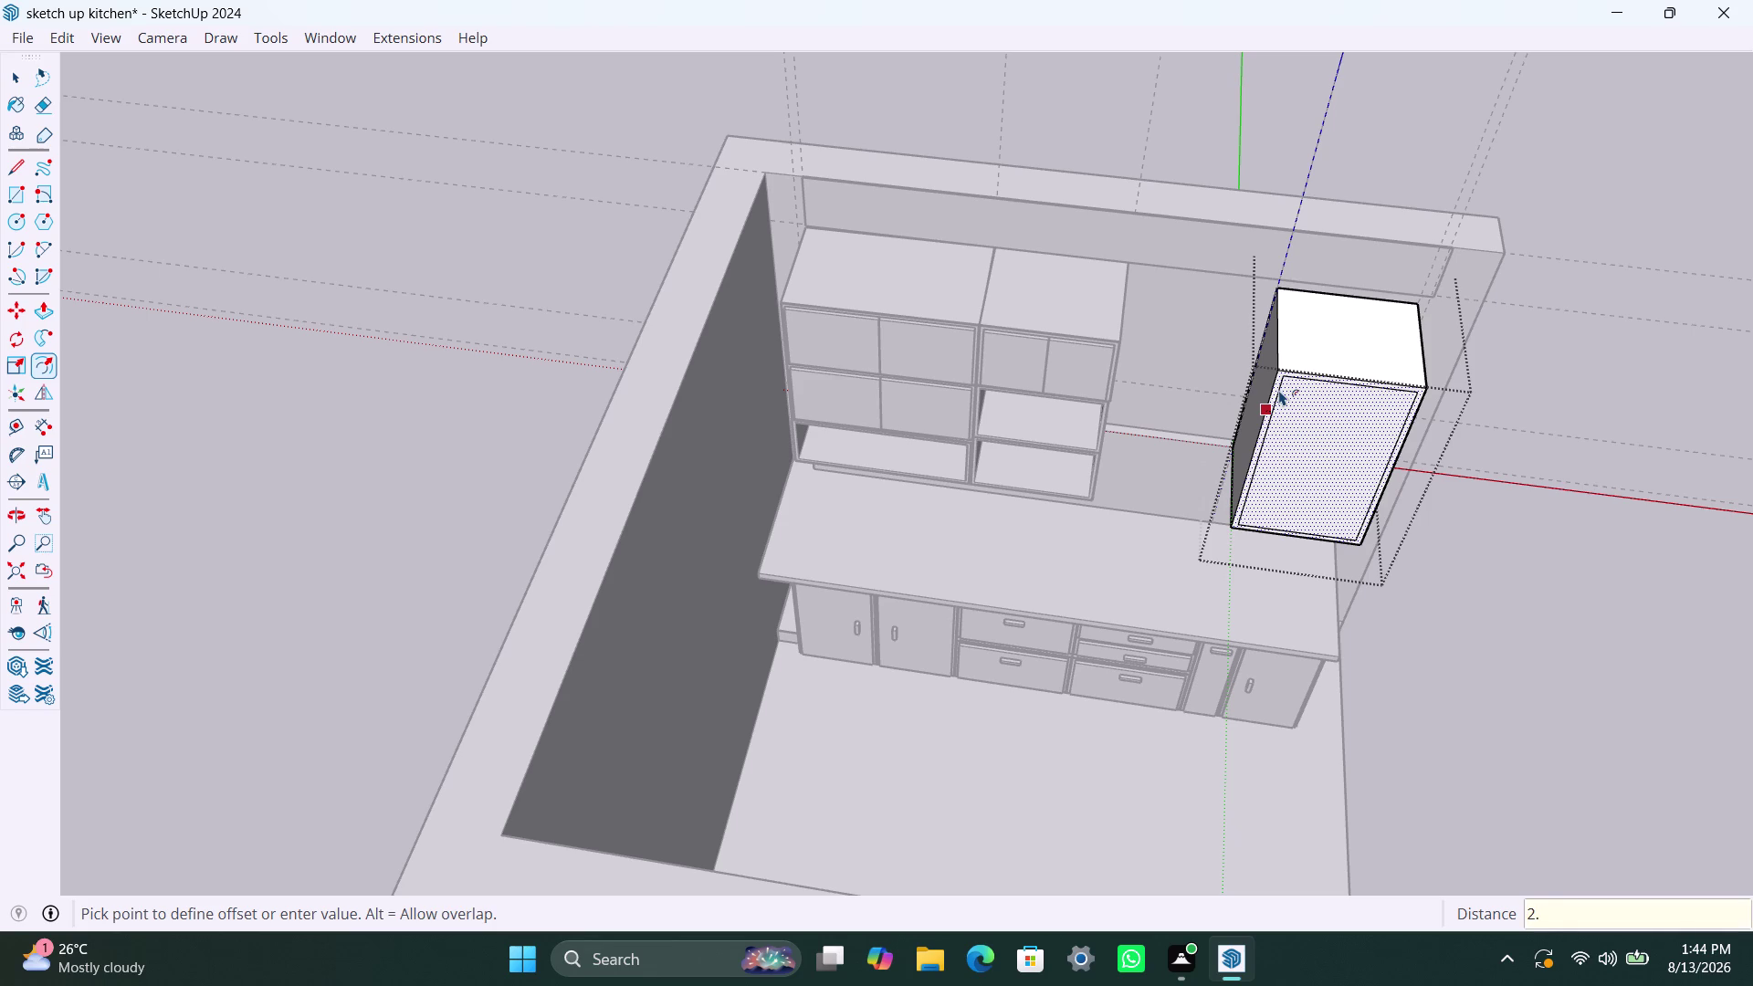
text(5mm)
key(Return)
click(1294, 394)
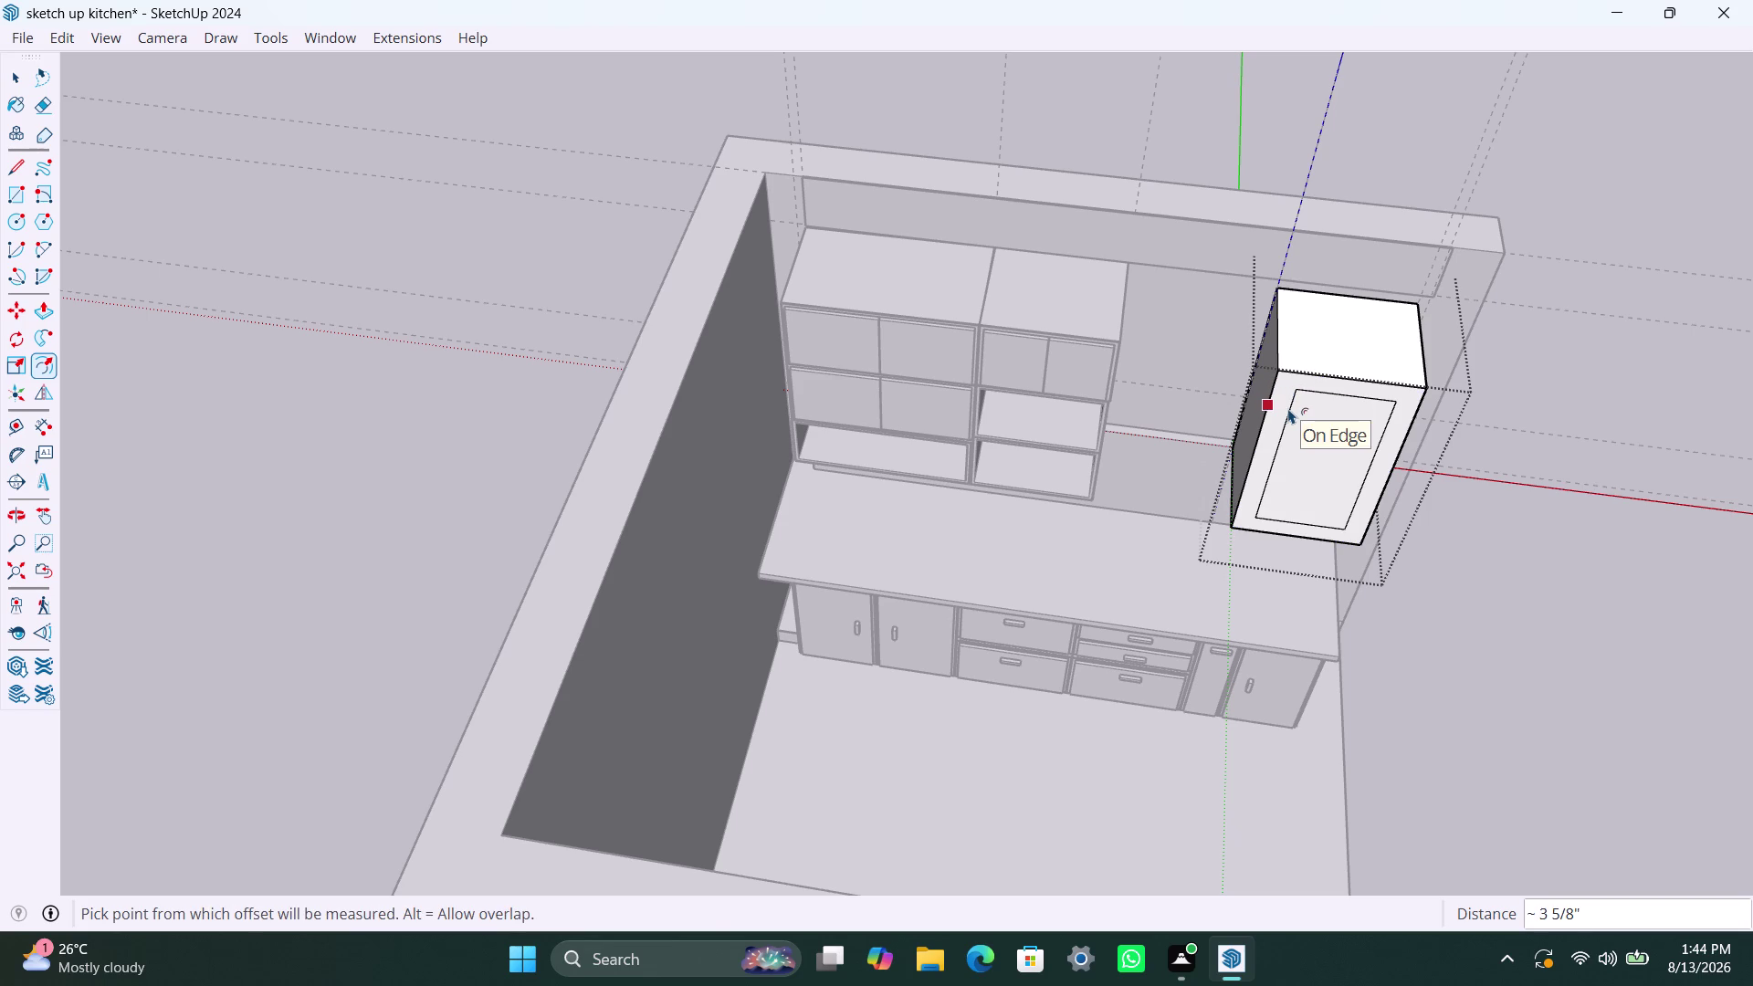
text(18mm)
key(Return)
key(space)
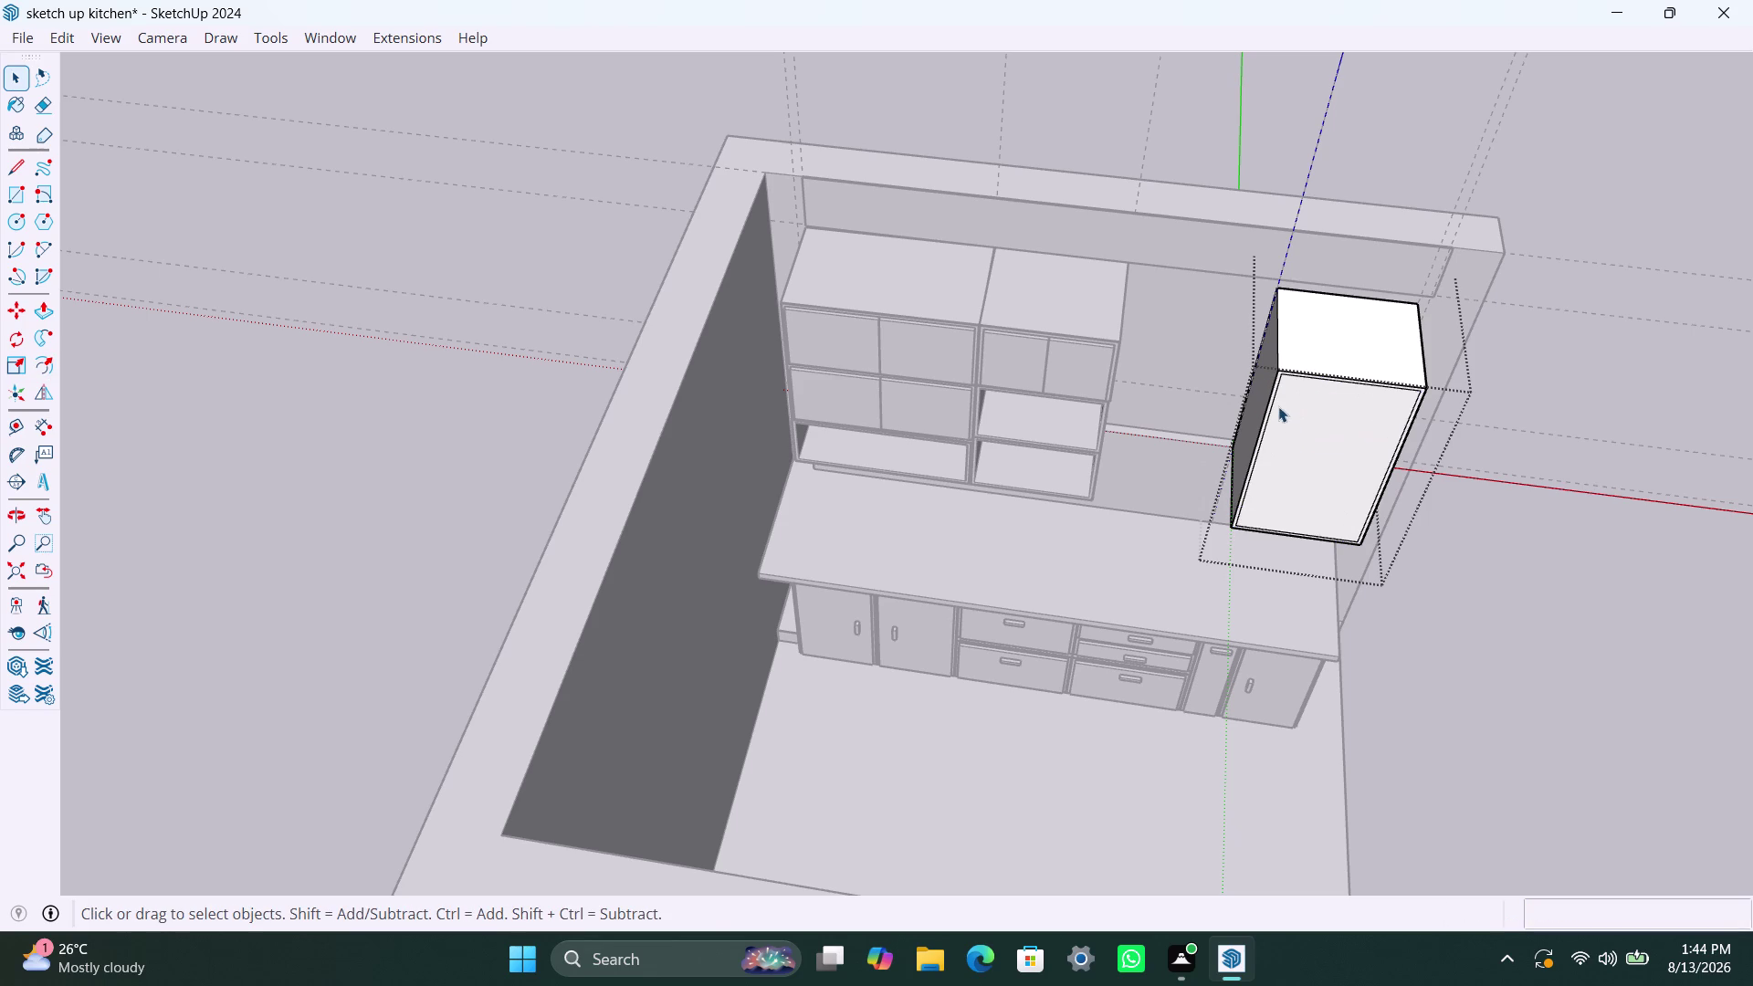
Push the inner front face 460mm into the box and look inside the shell.
click(1316, 402)
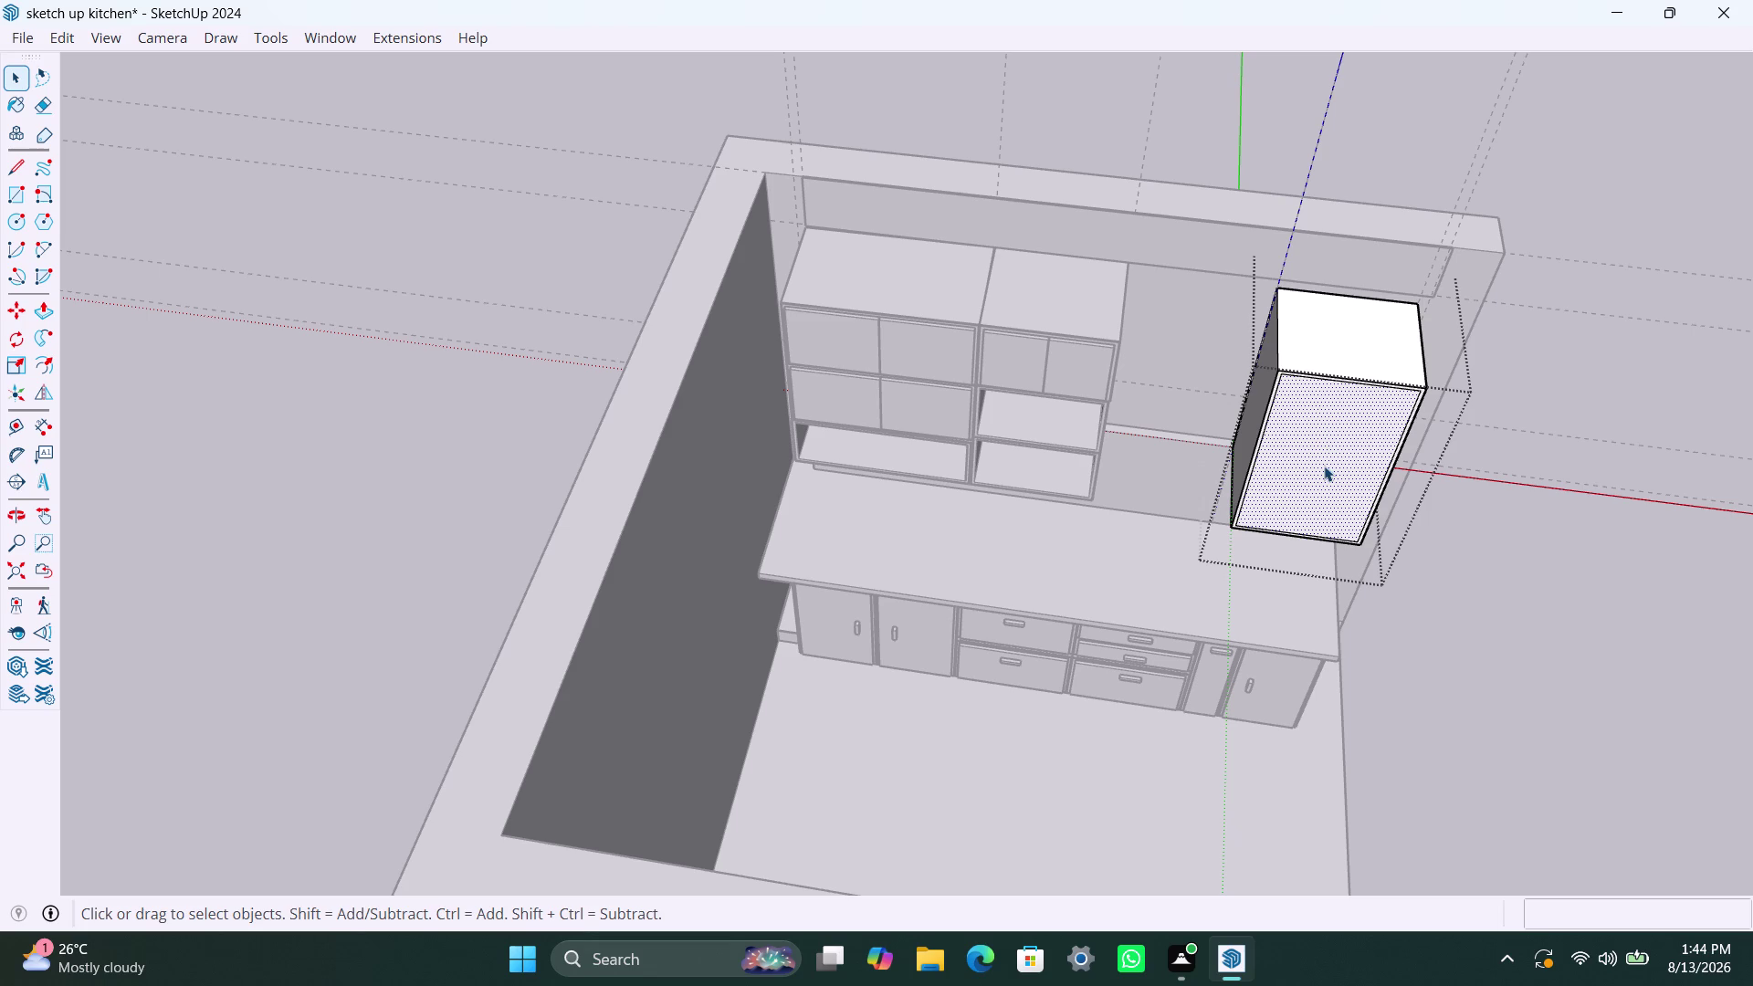
key(p)
click(1325, 465)
click(1334, 456)
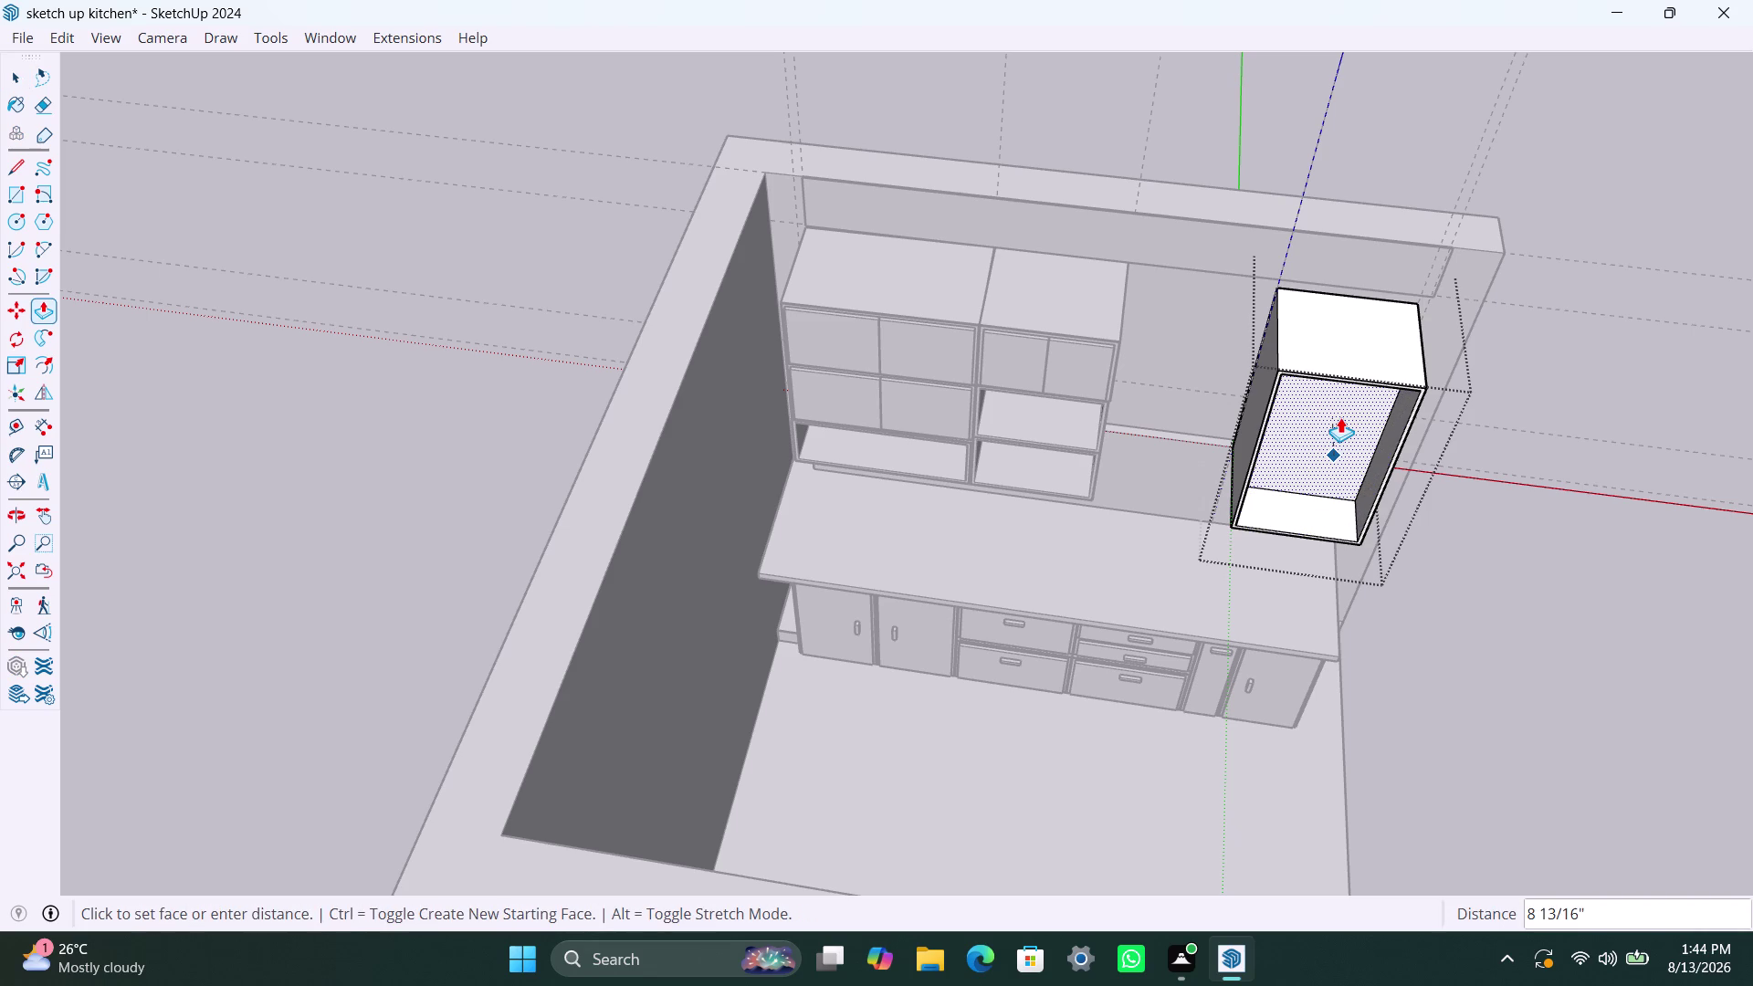
text(460mm)
key(Return)
key(space)
scroll(up, 3)
middle_drag(1227, 630, 1325, 661)
scroll(up, 3)
scroll(up, 3)
scroll(up, 3)
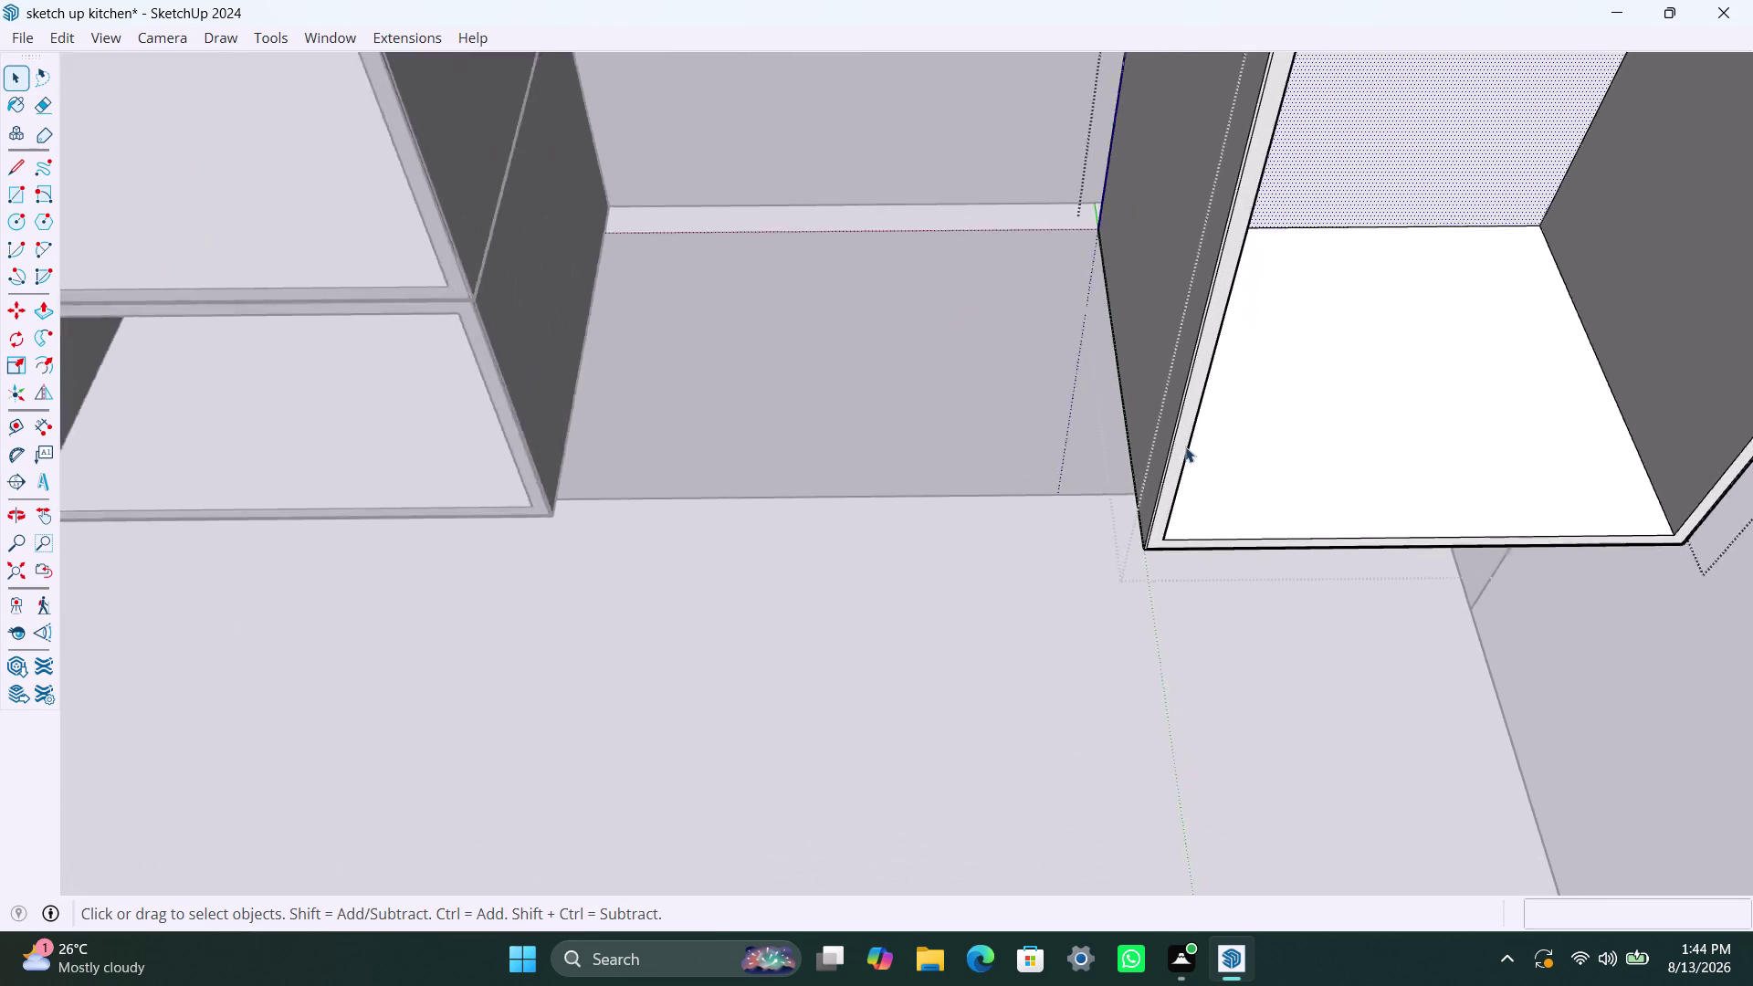
scroll(up, 3)
scroll(up, 3)
click(1172, 397)
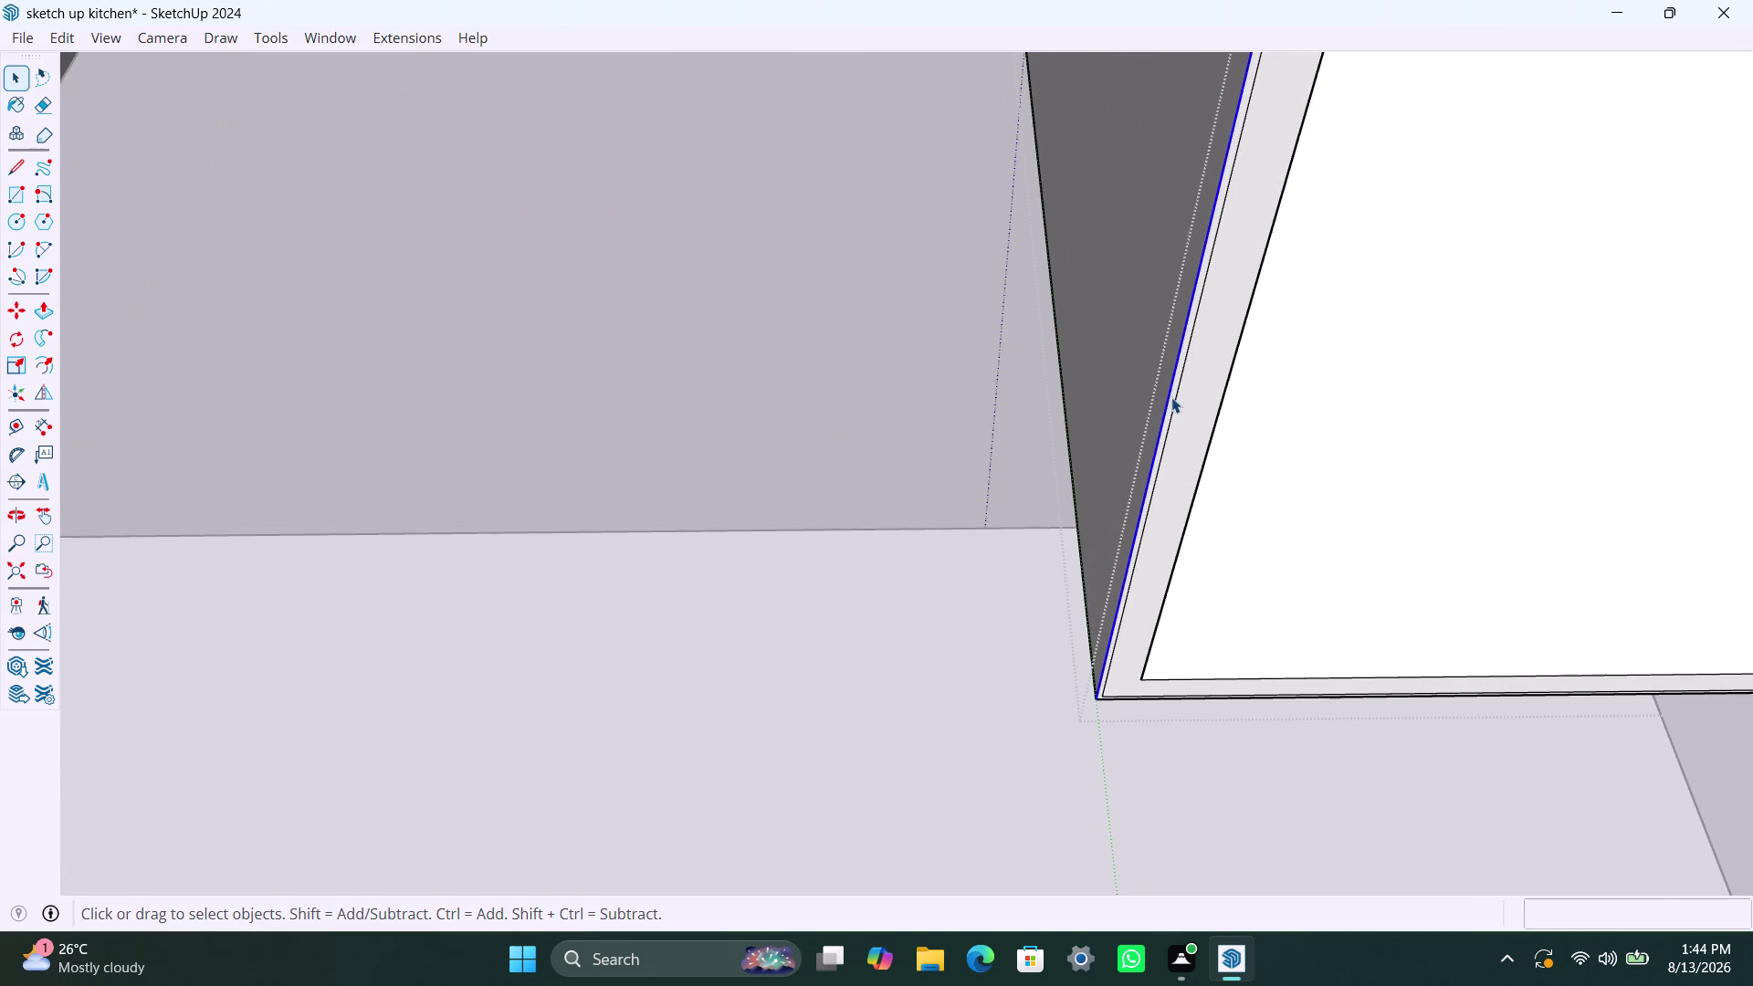
scroll(up, 3)
click(1174, 378)
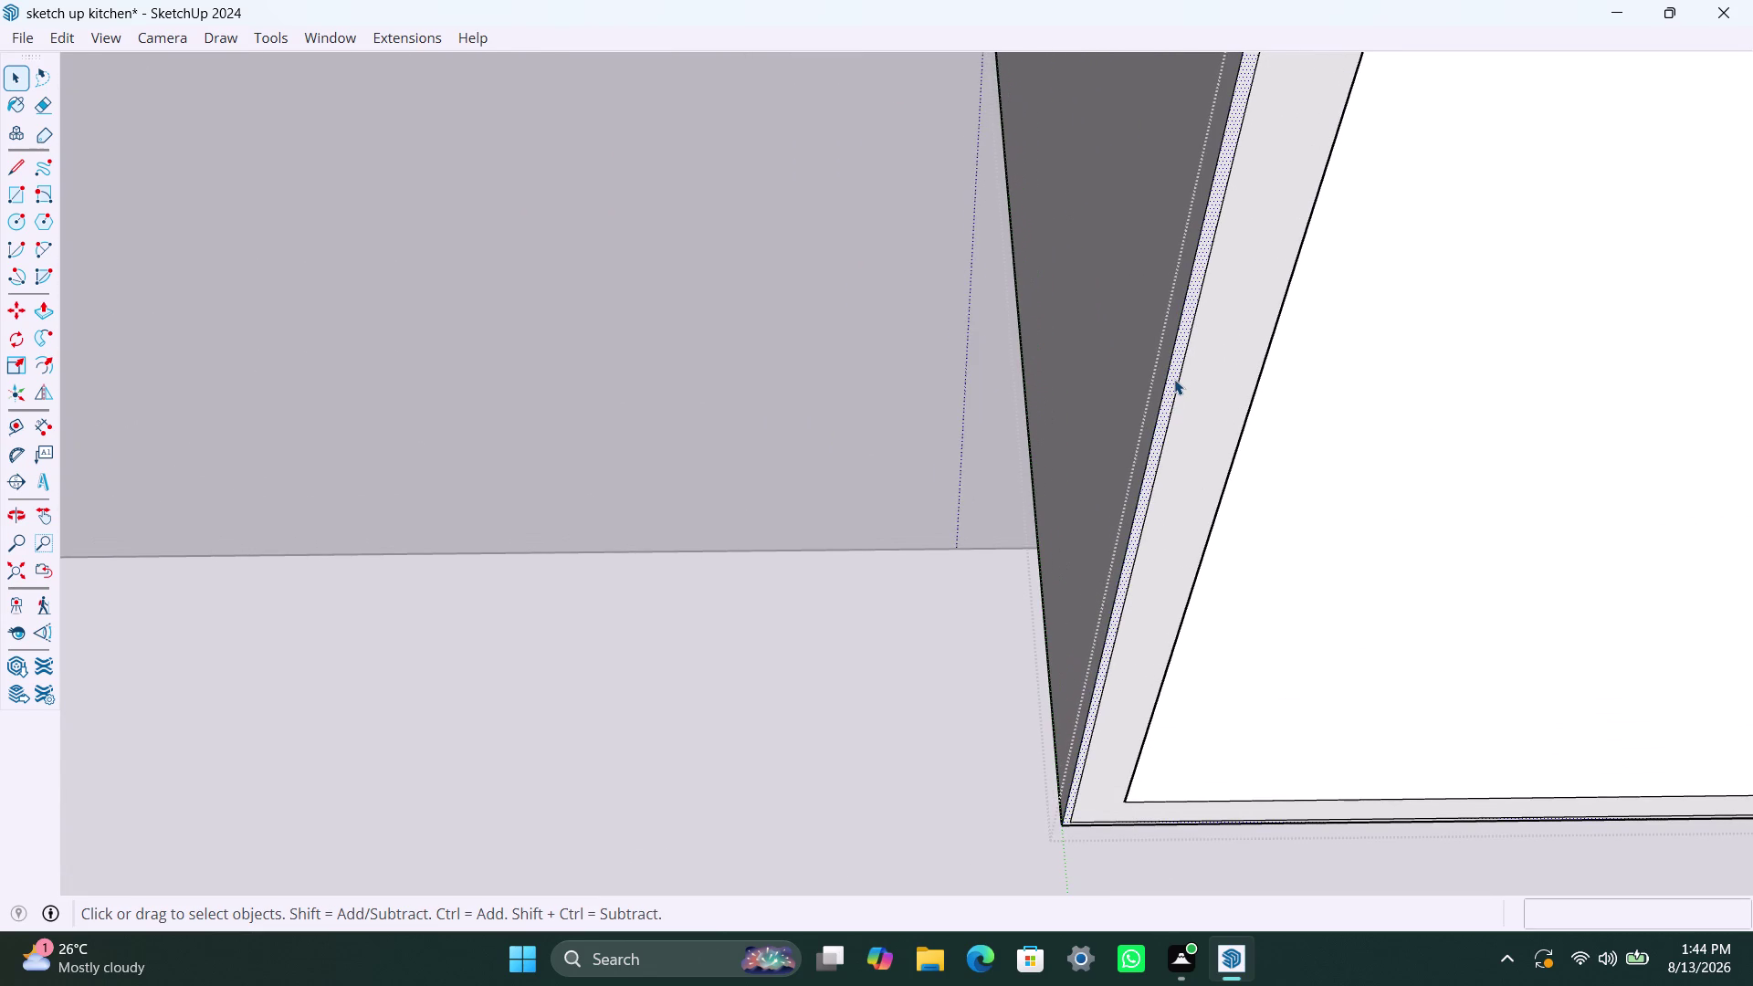
key(Delete)
scroll(down, 3)
scroll(down, 3)
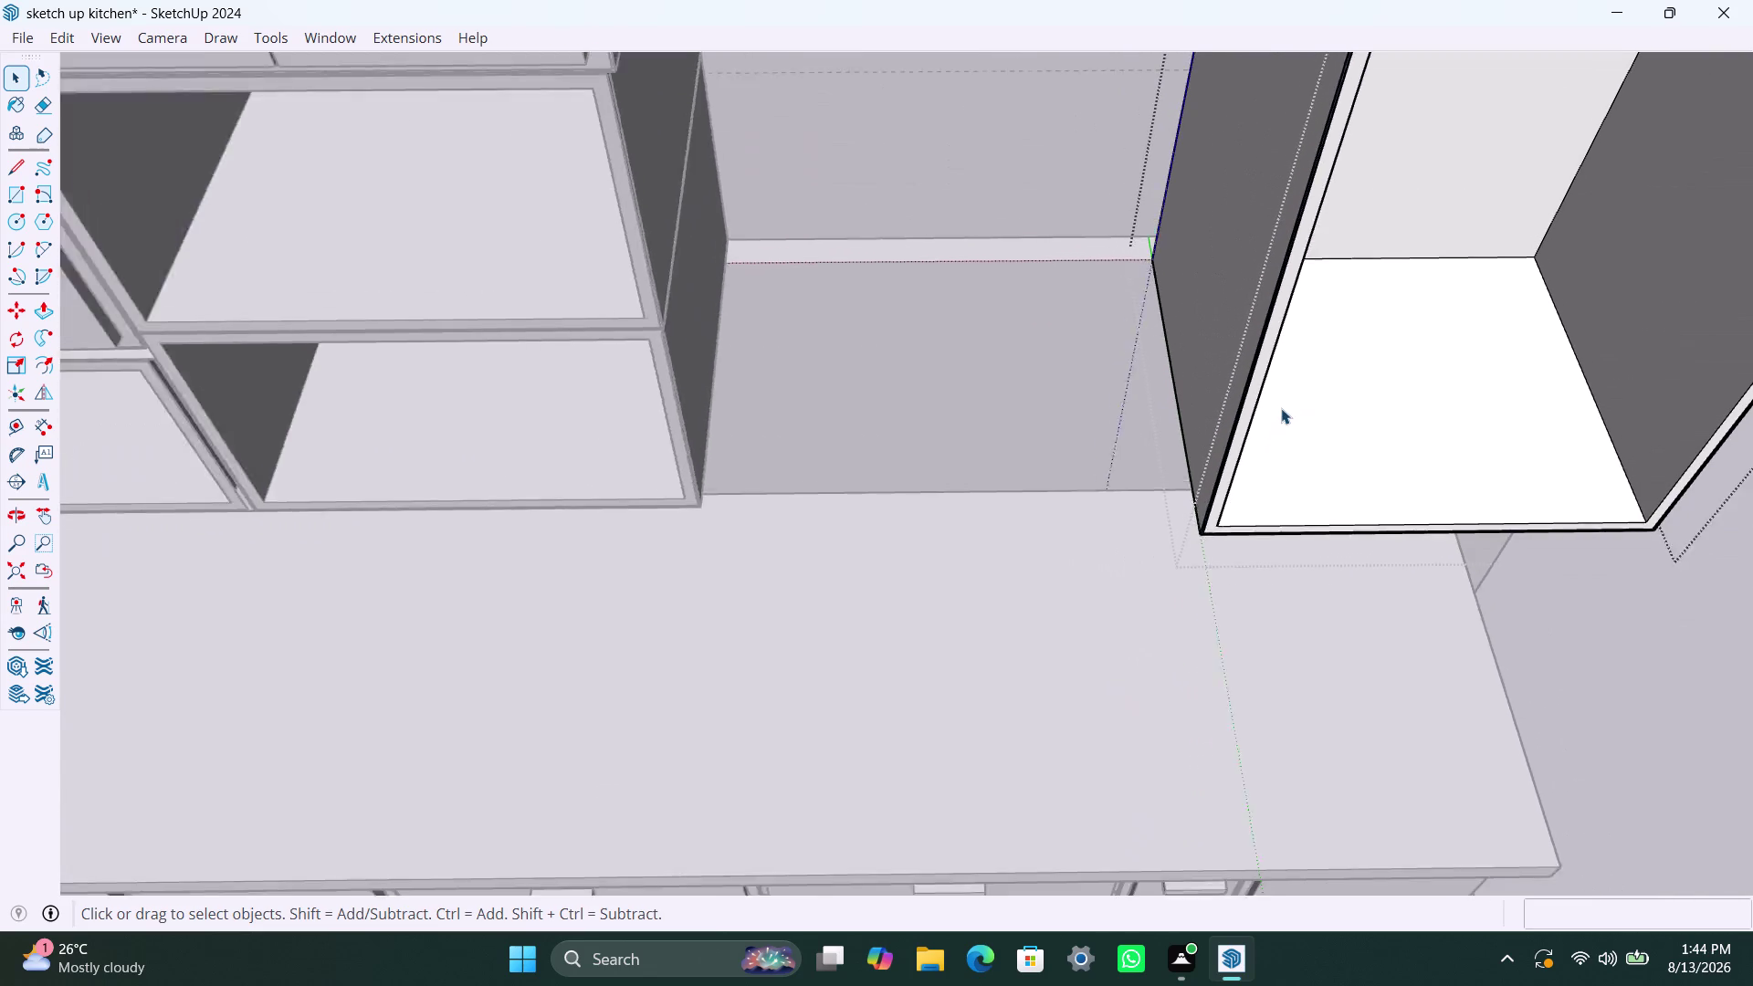
middle_drag(1269, 397, 811, 577)
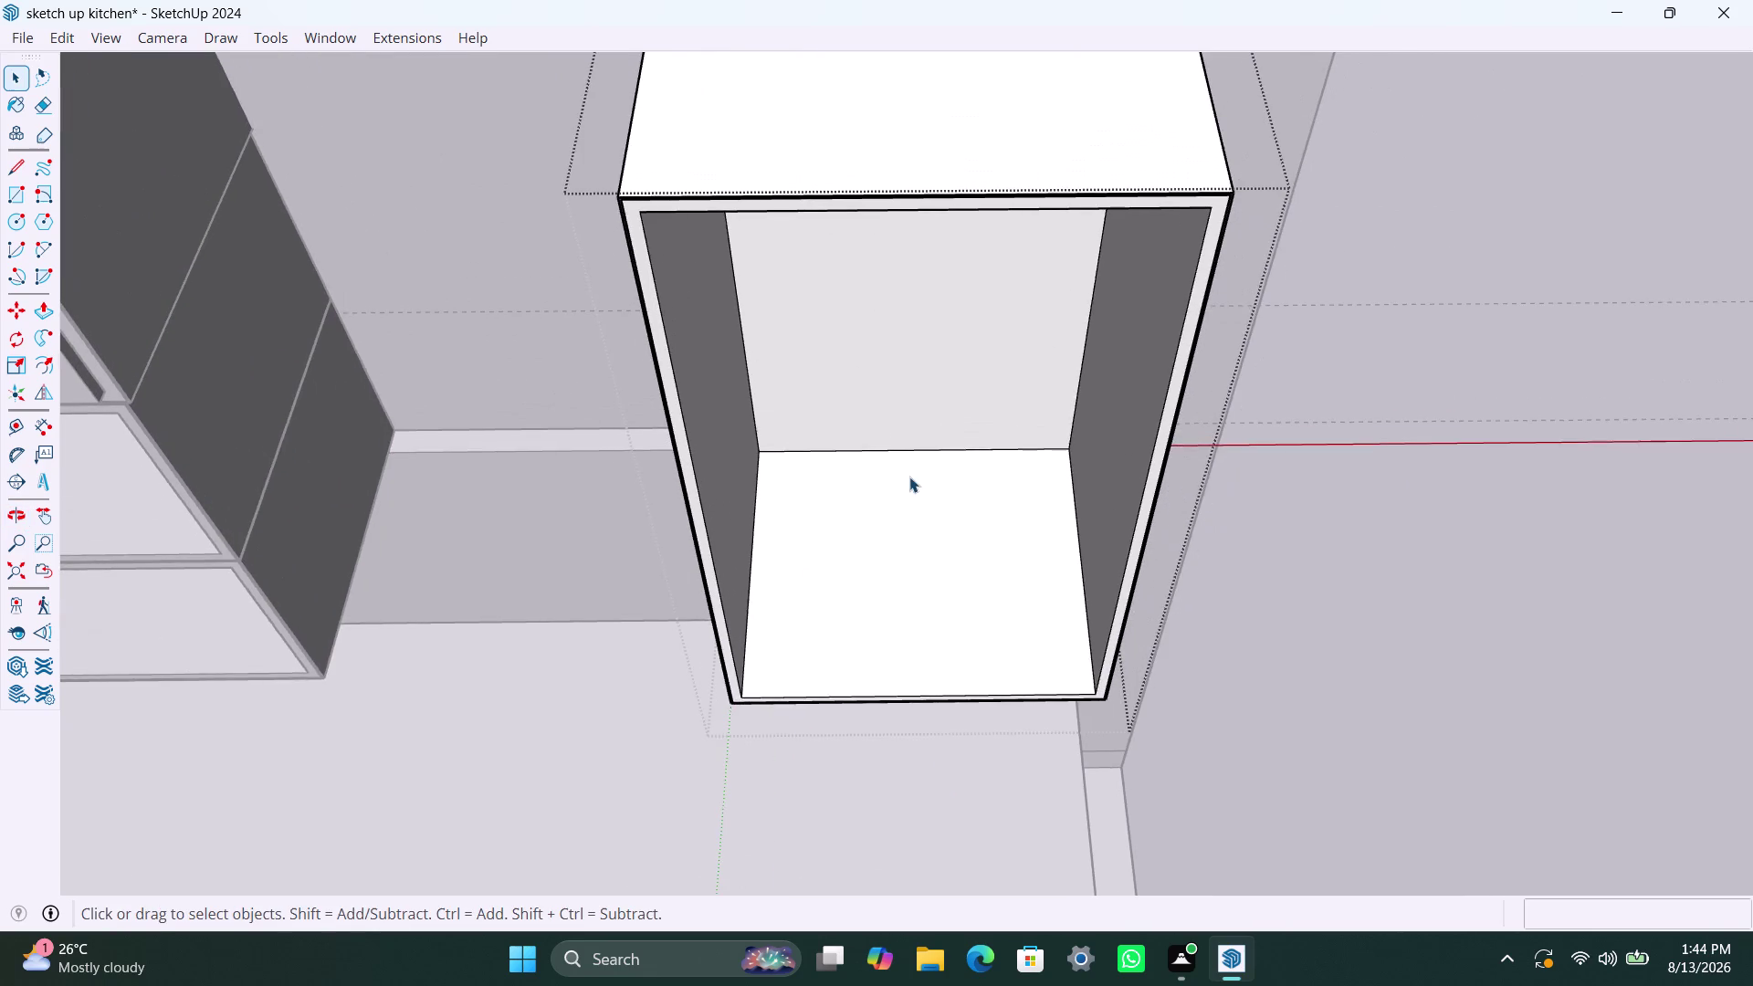
scroll(down, 3)
middle_drag(943, 509, 931, 309)
scroll(down, 3)
middle_drag(911, 422, 912, 501)
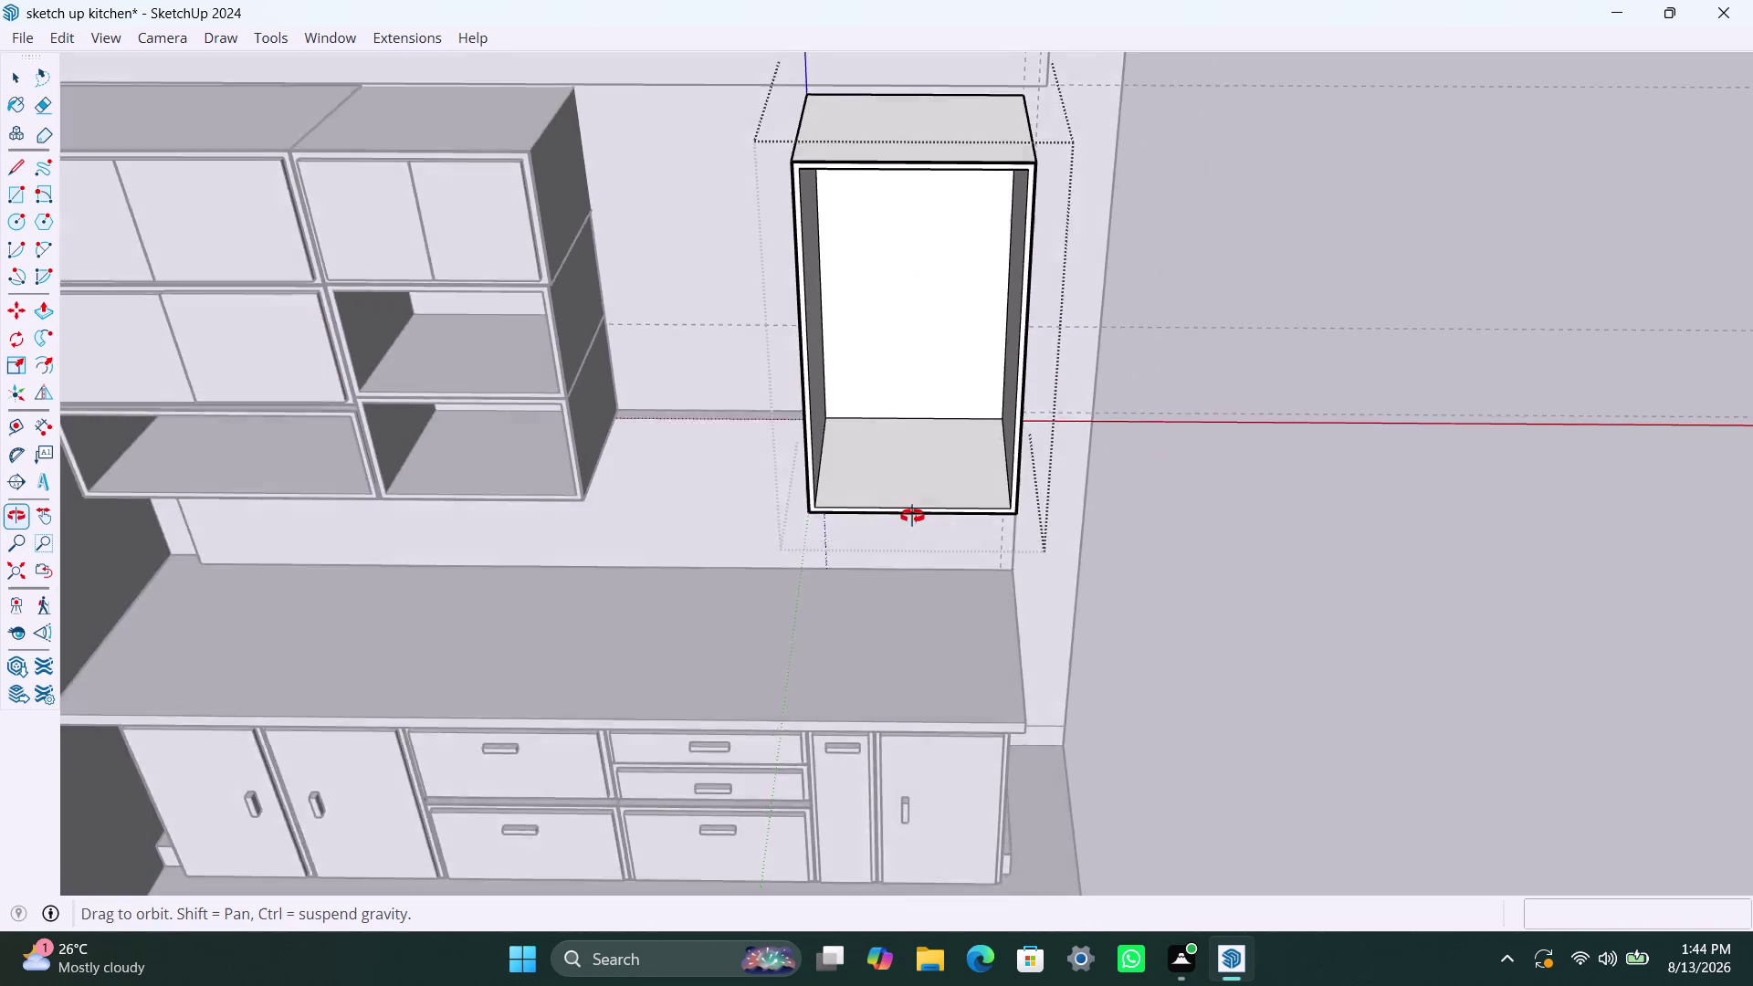
middle_drag(912, 501, 900, 393)
scroll(down, 3)
middle_drag(918, 385, 871, 565)
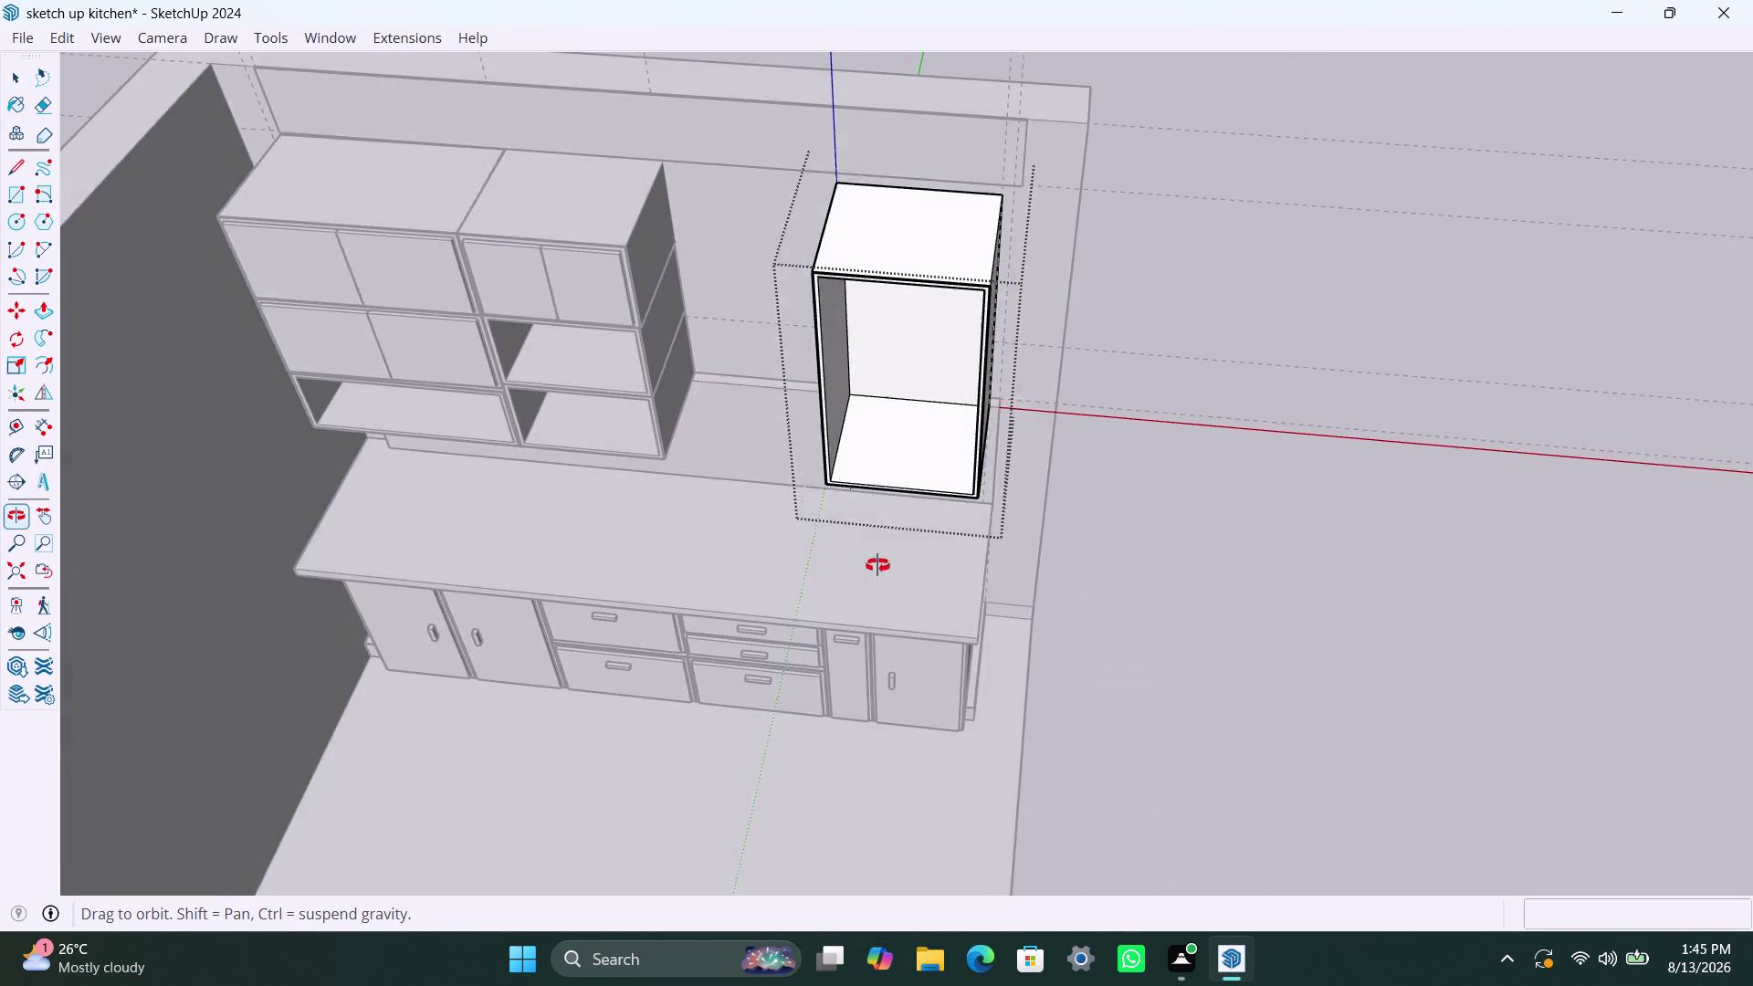
middle_drag(871, 565, 877, 565)
scroll(up, 3)
click(891, 506)
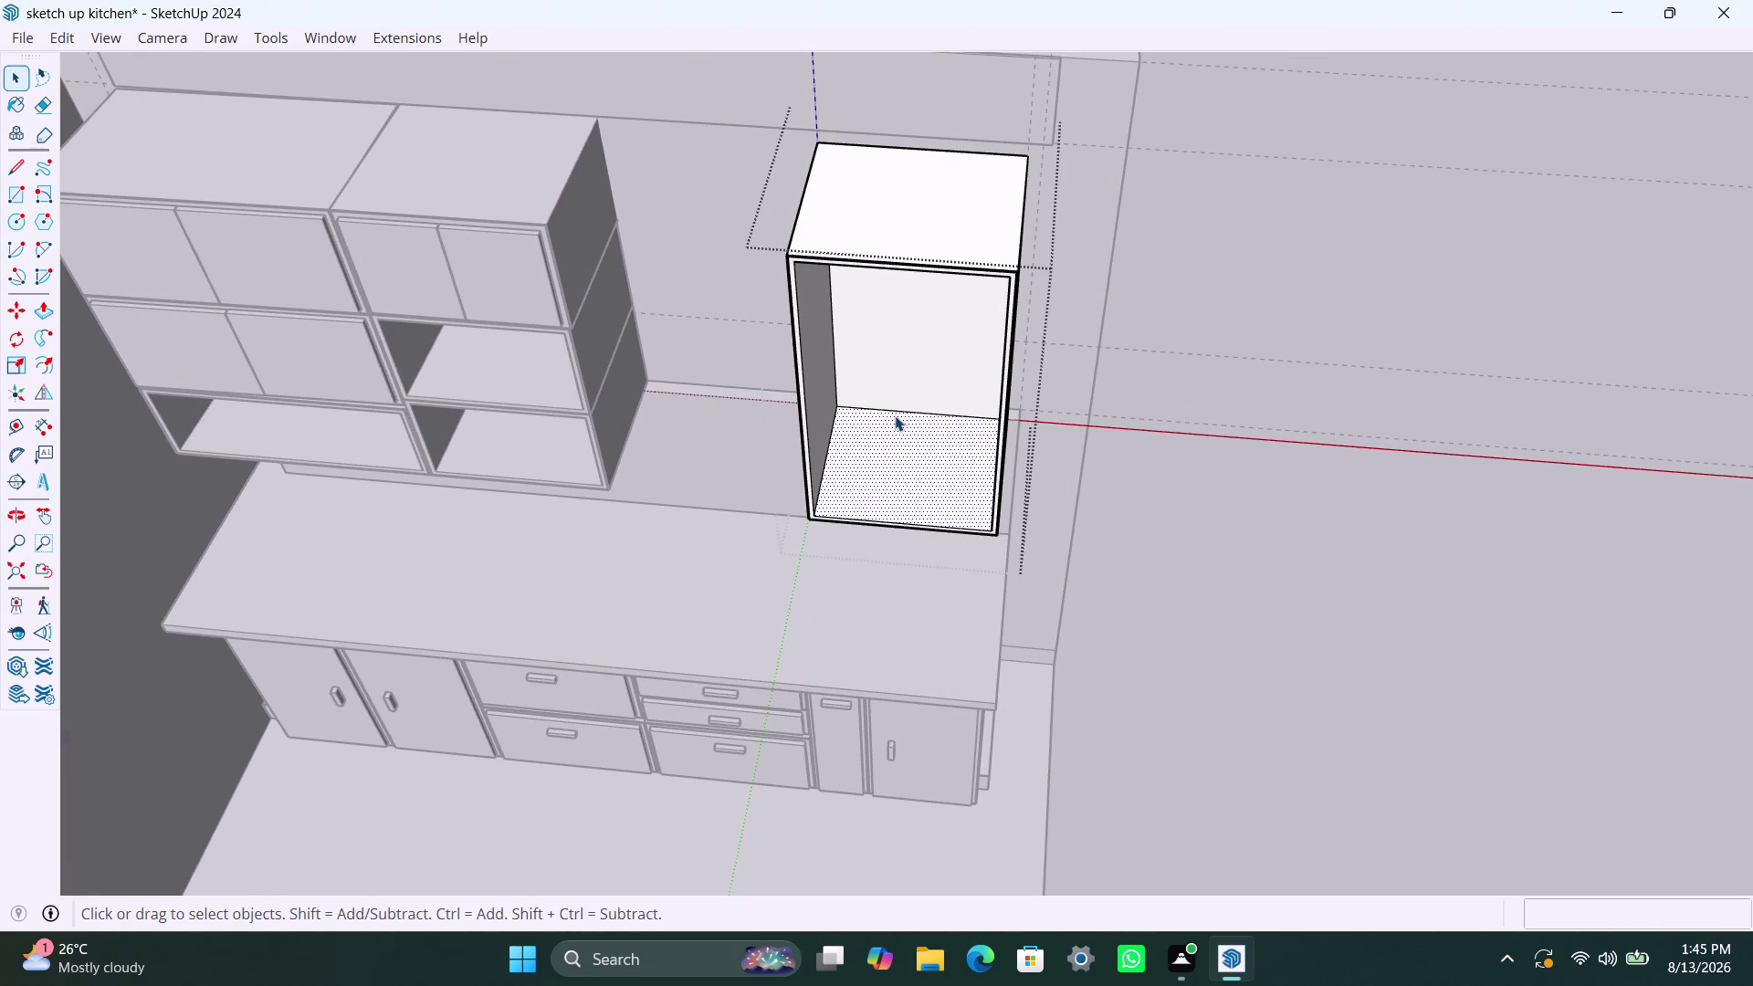
click(894, 436)
double_click(895, 437)
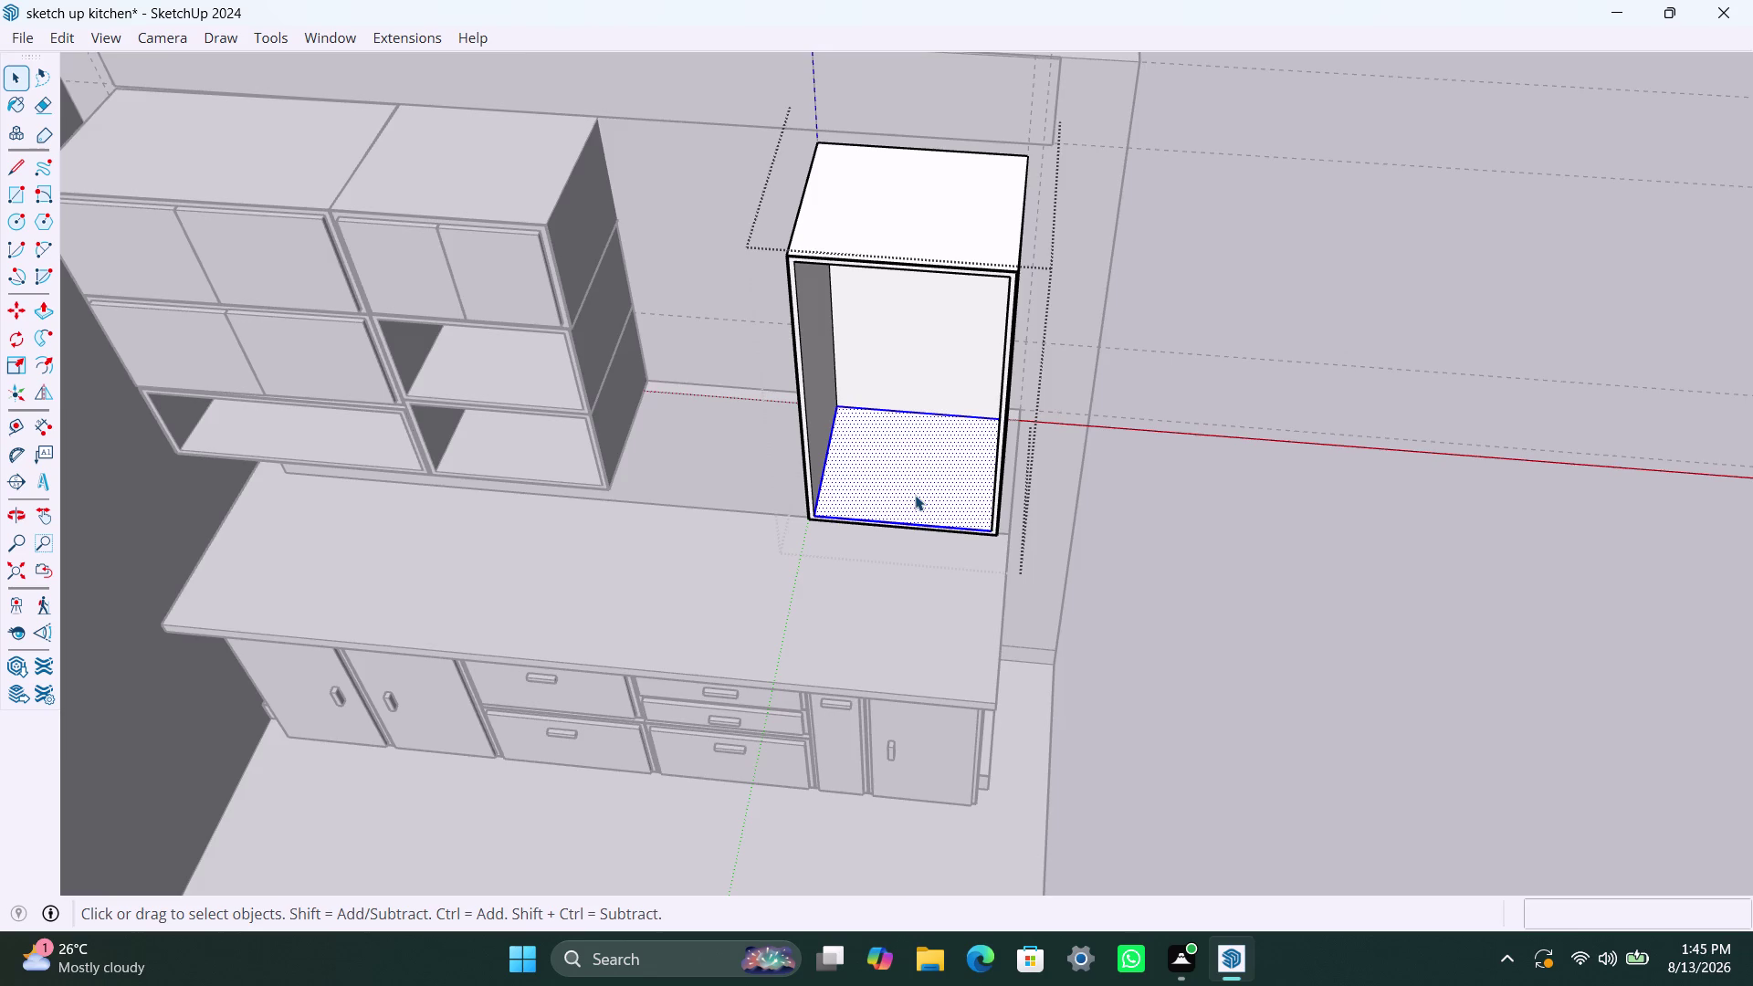
scroll(up, 3)
scroll(up, 3)
middle_drag(913, 528, 913, 454)
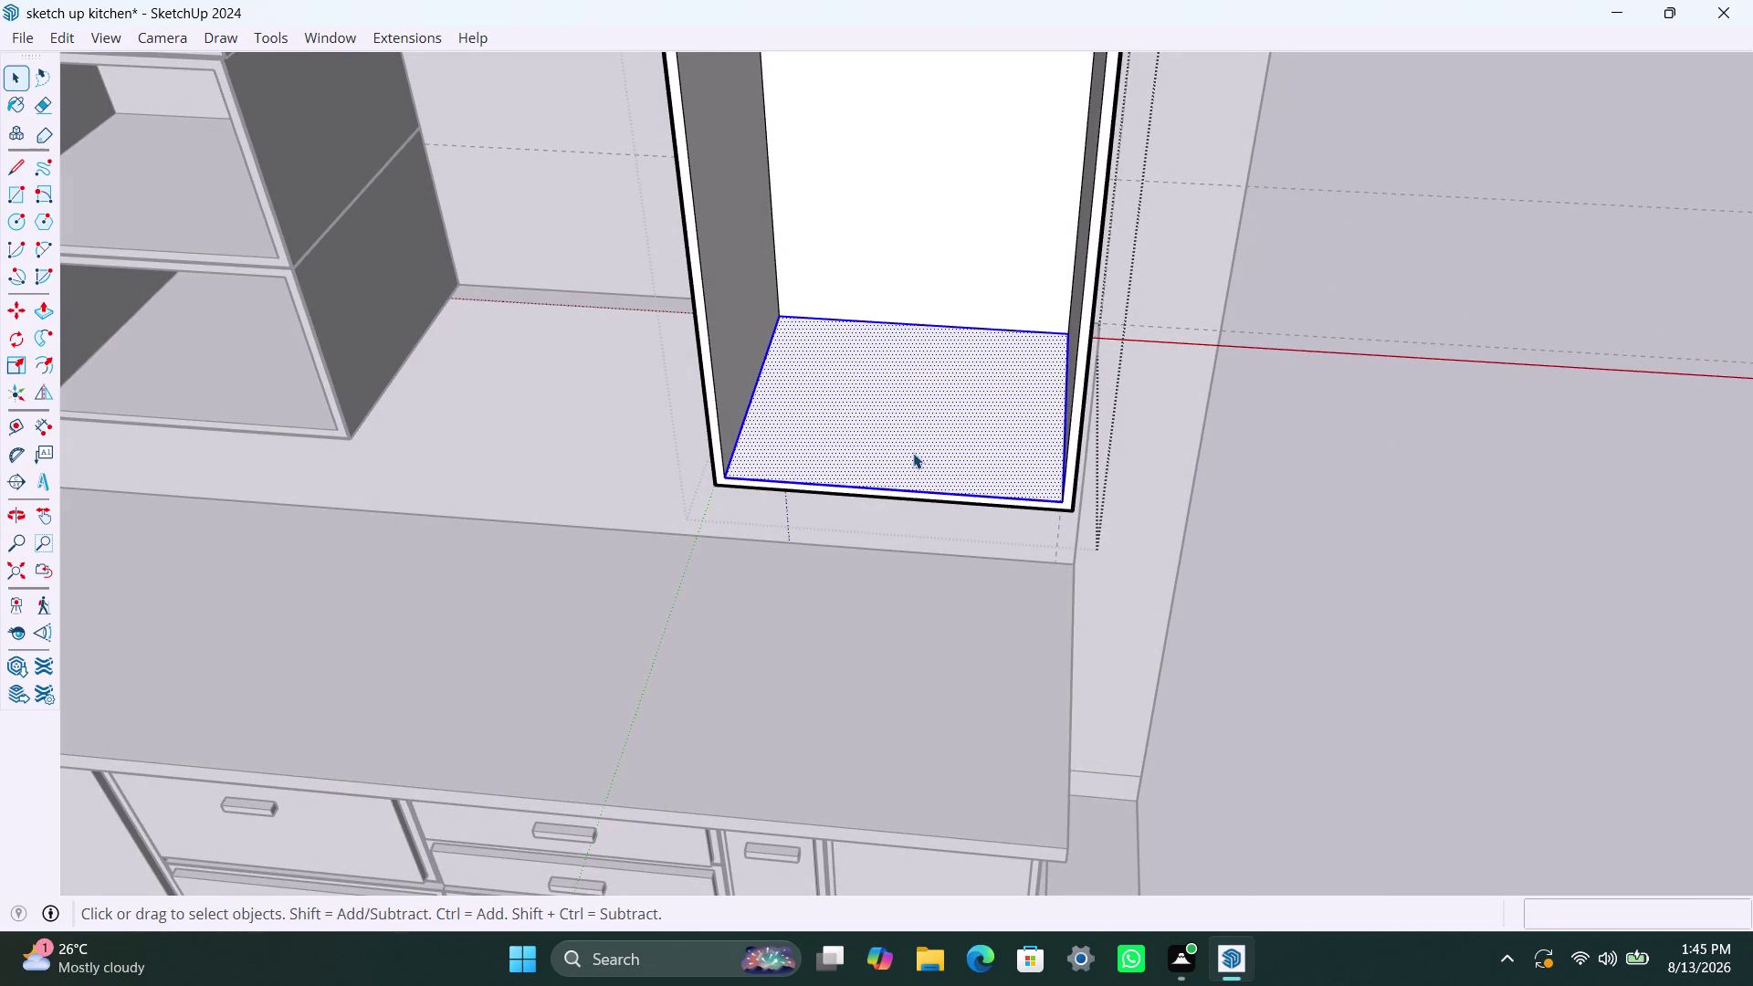
key(m)
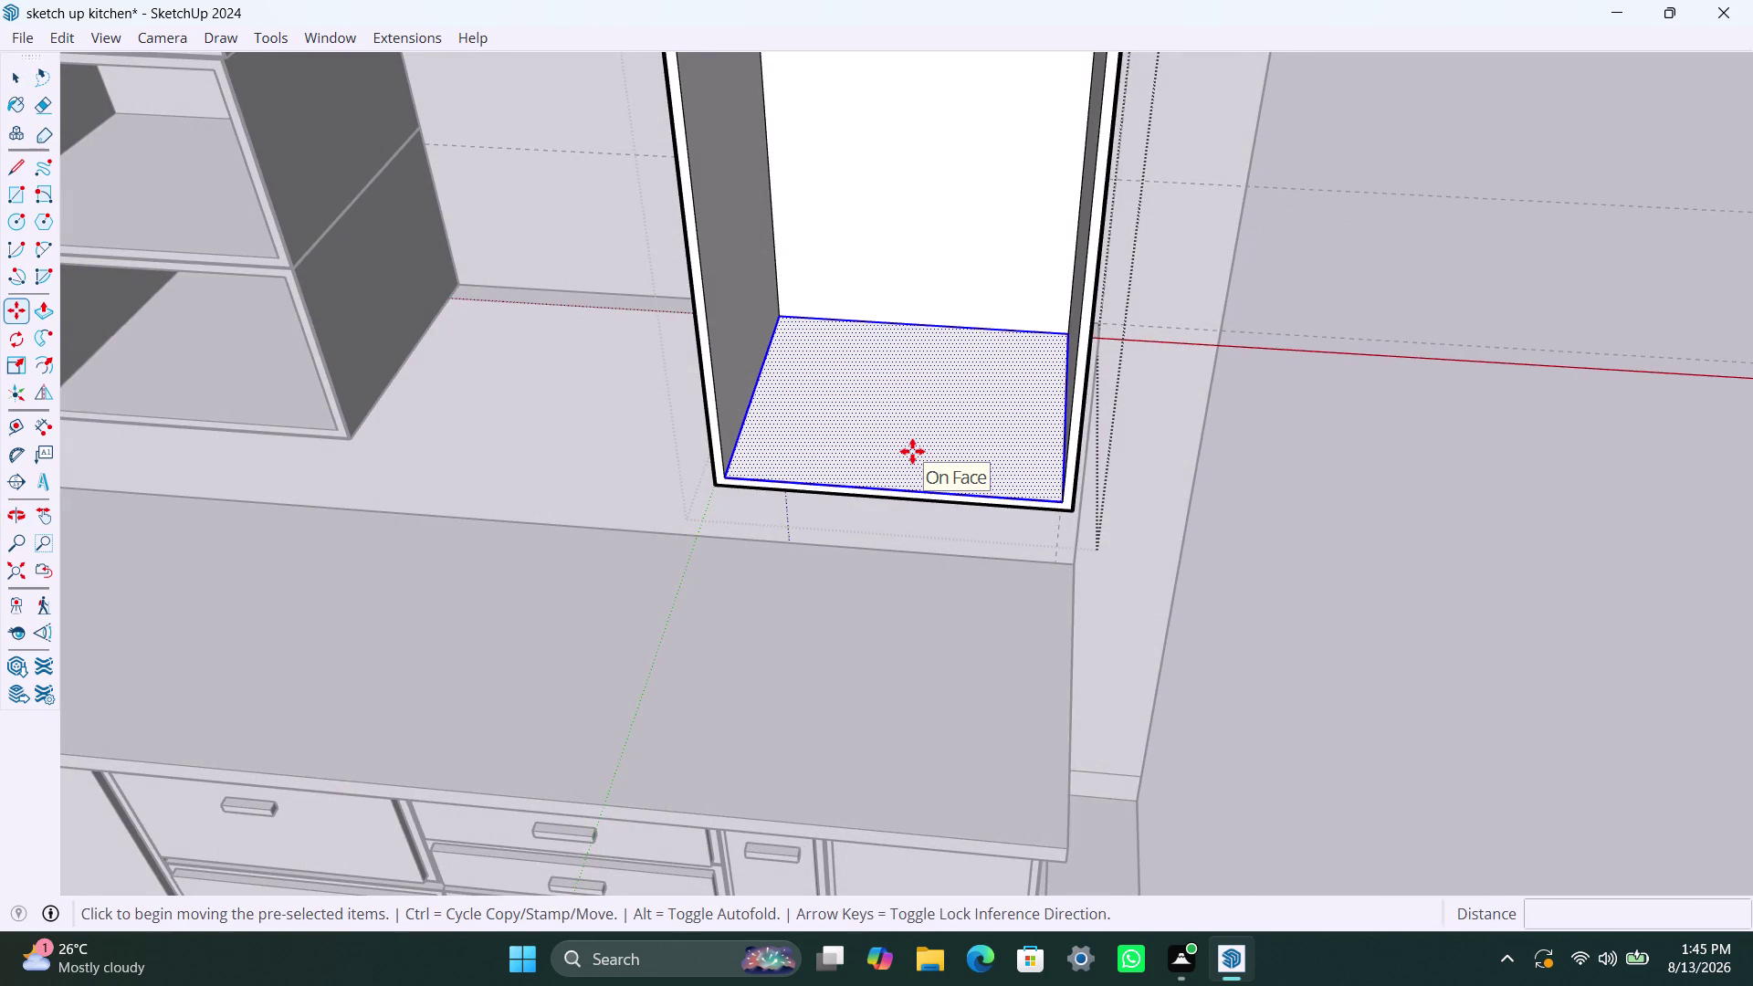
Copy the cabinet's bottom panel partway up the tall cabinet.
click(730, 477)
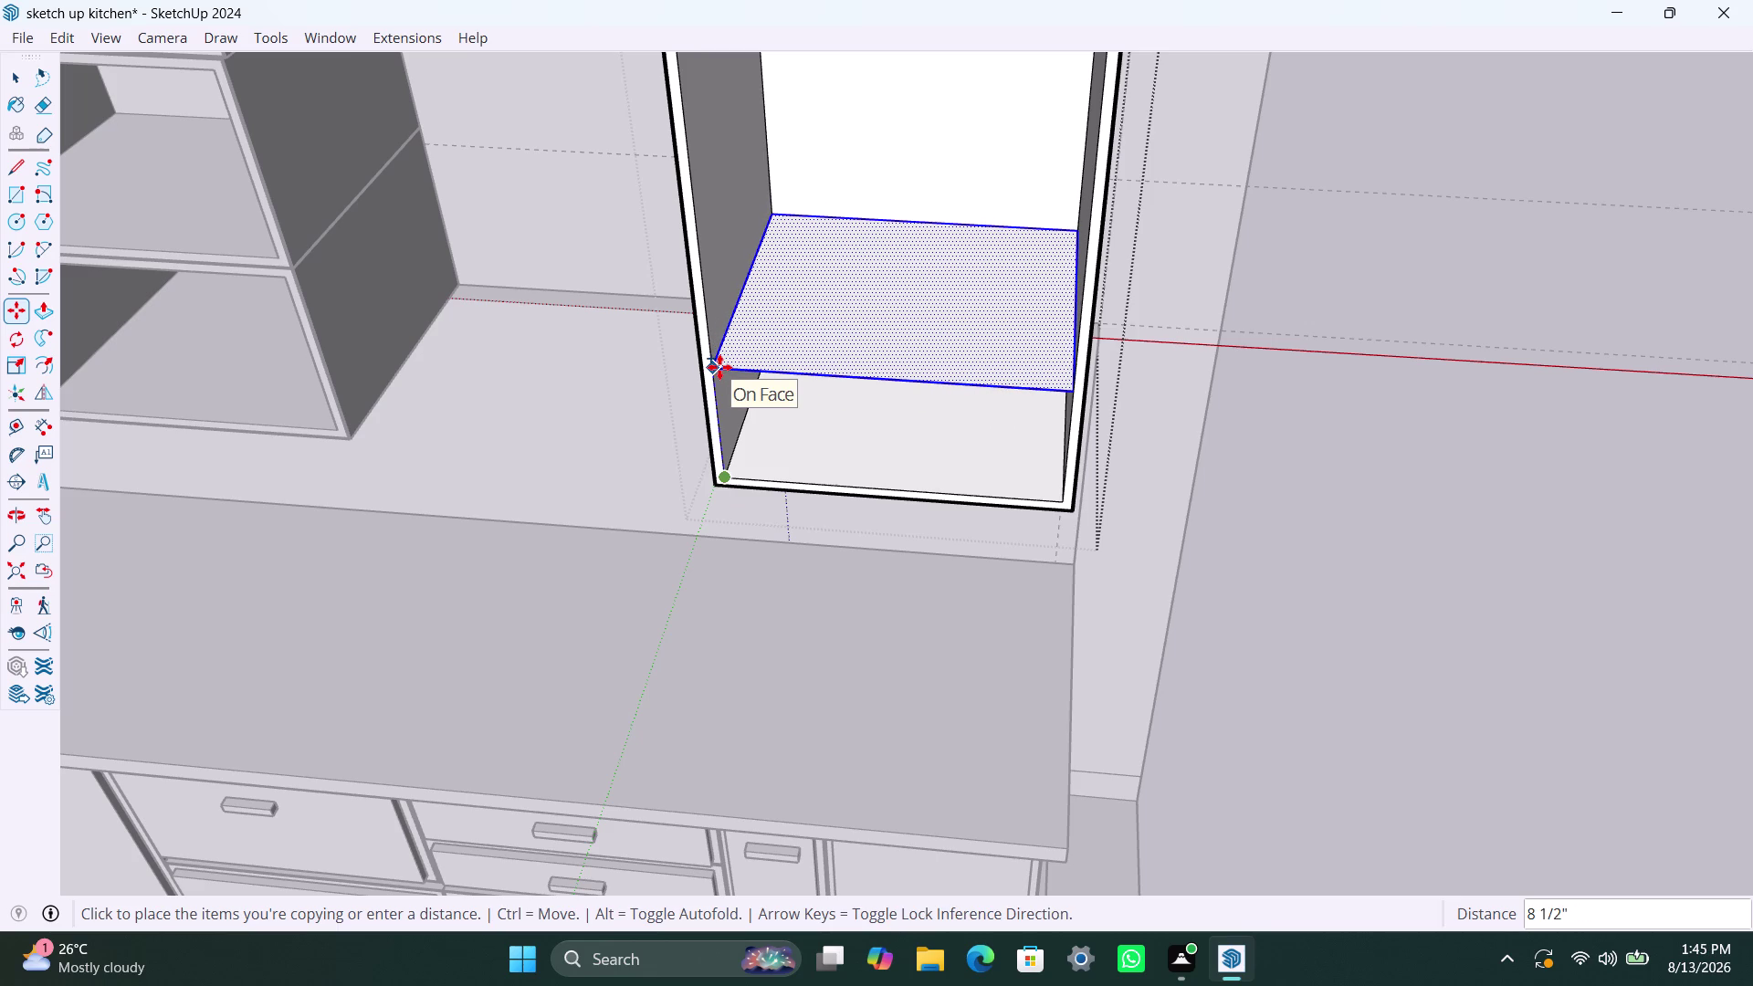
key(space)
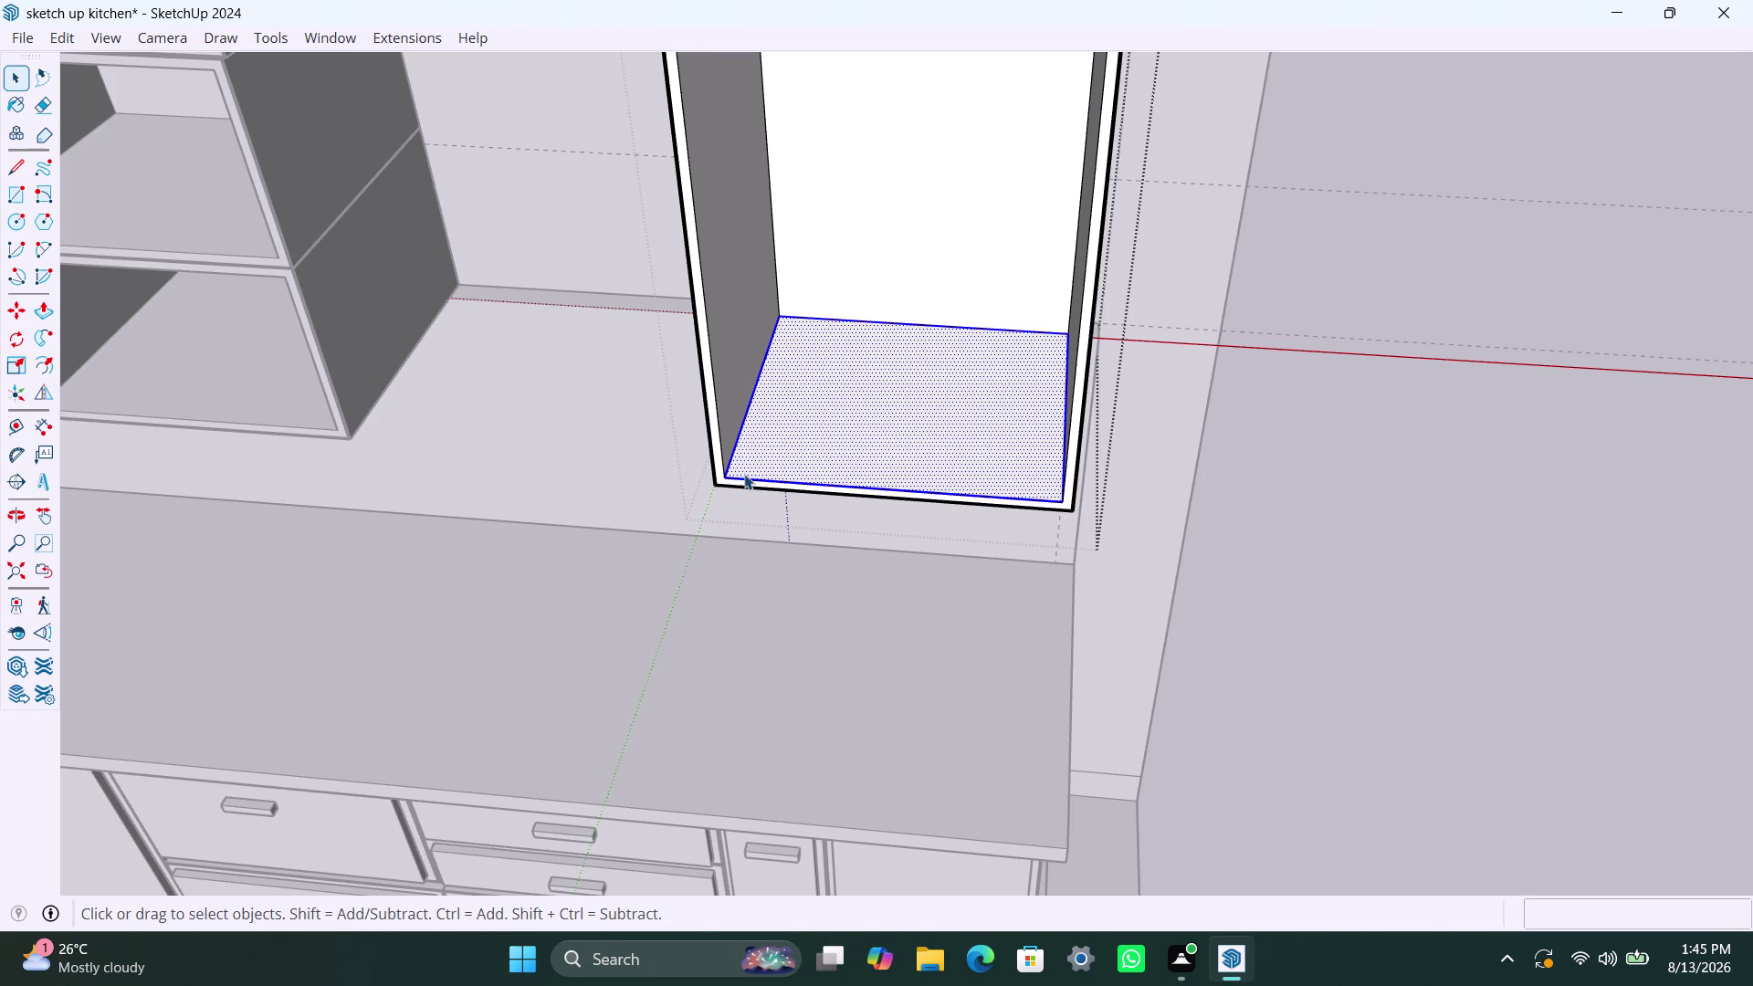
key(m)
click(731, 474)
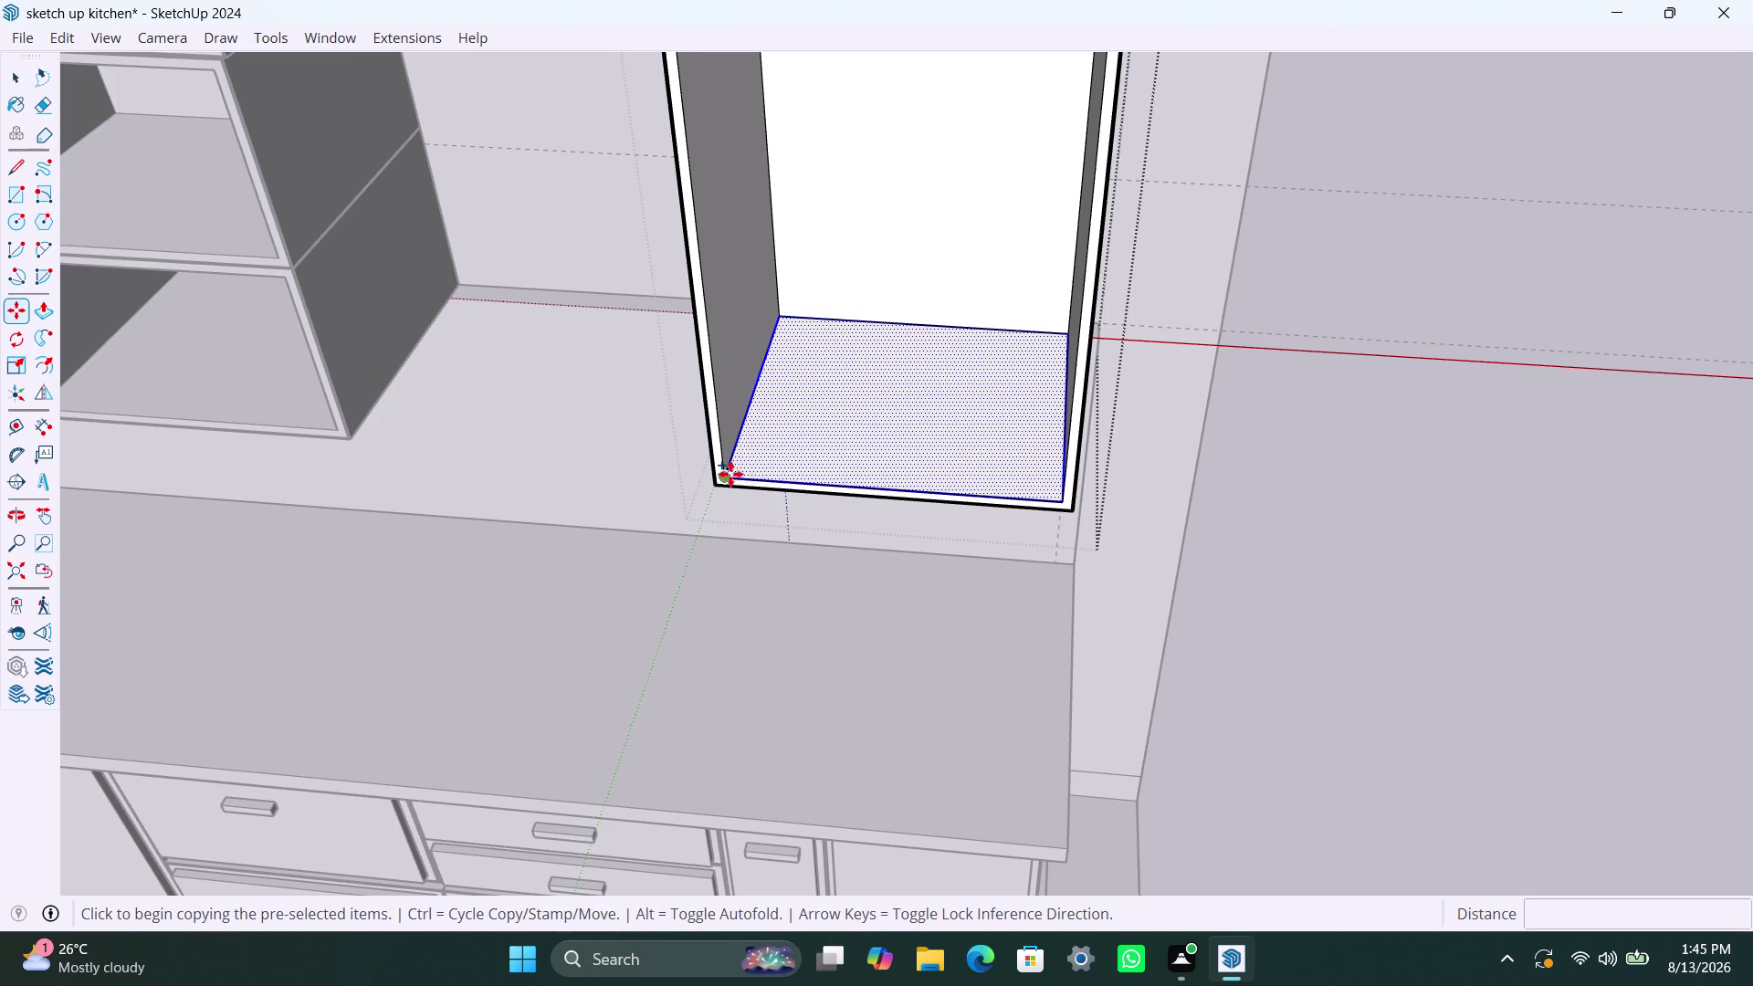
click(714, 333)
key(space)
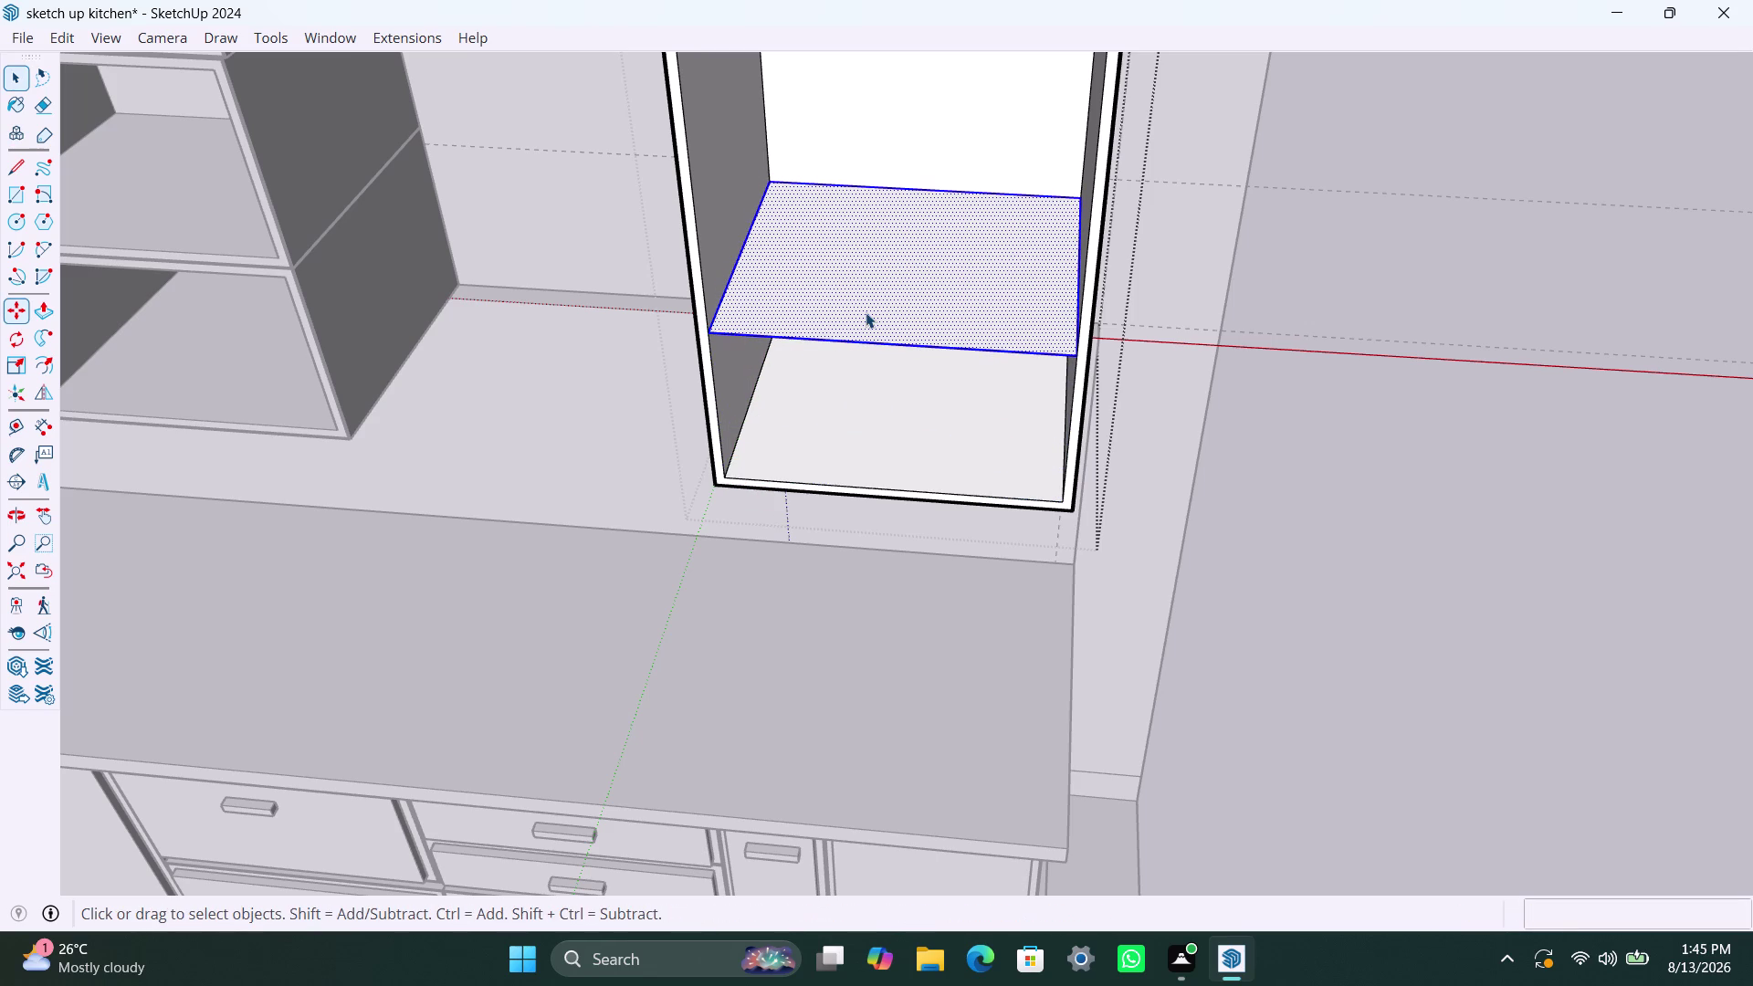
click(865, 312)
Thicken the copied shelf to 9 mm and pull its front face 9 mm.
click(865, 312)
key(p)
click(865, 312)
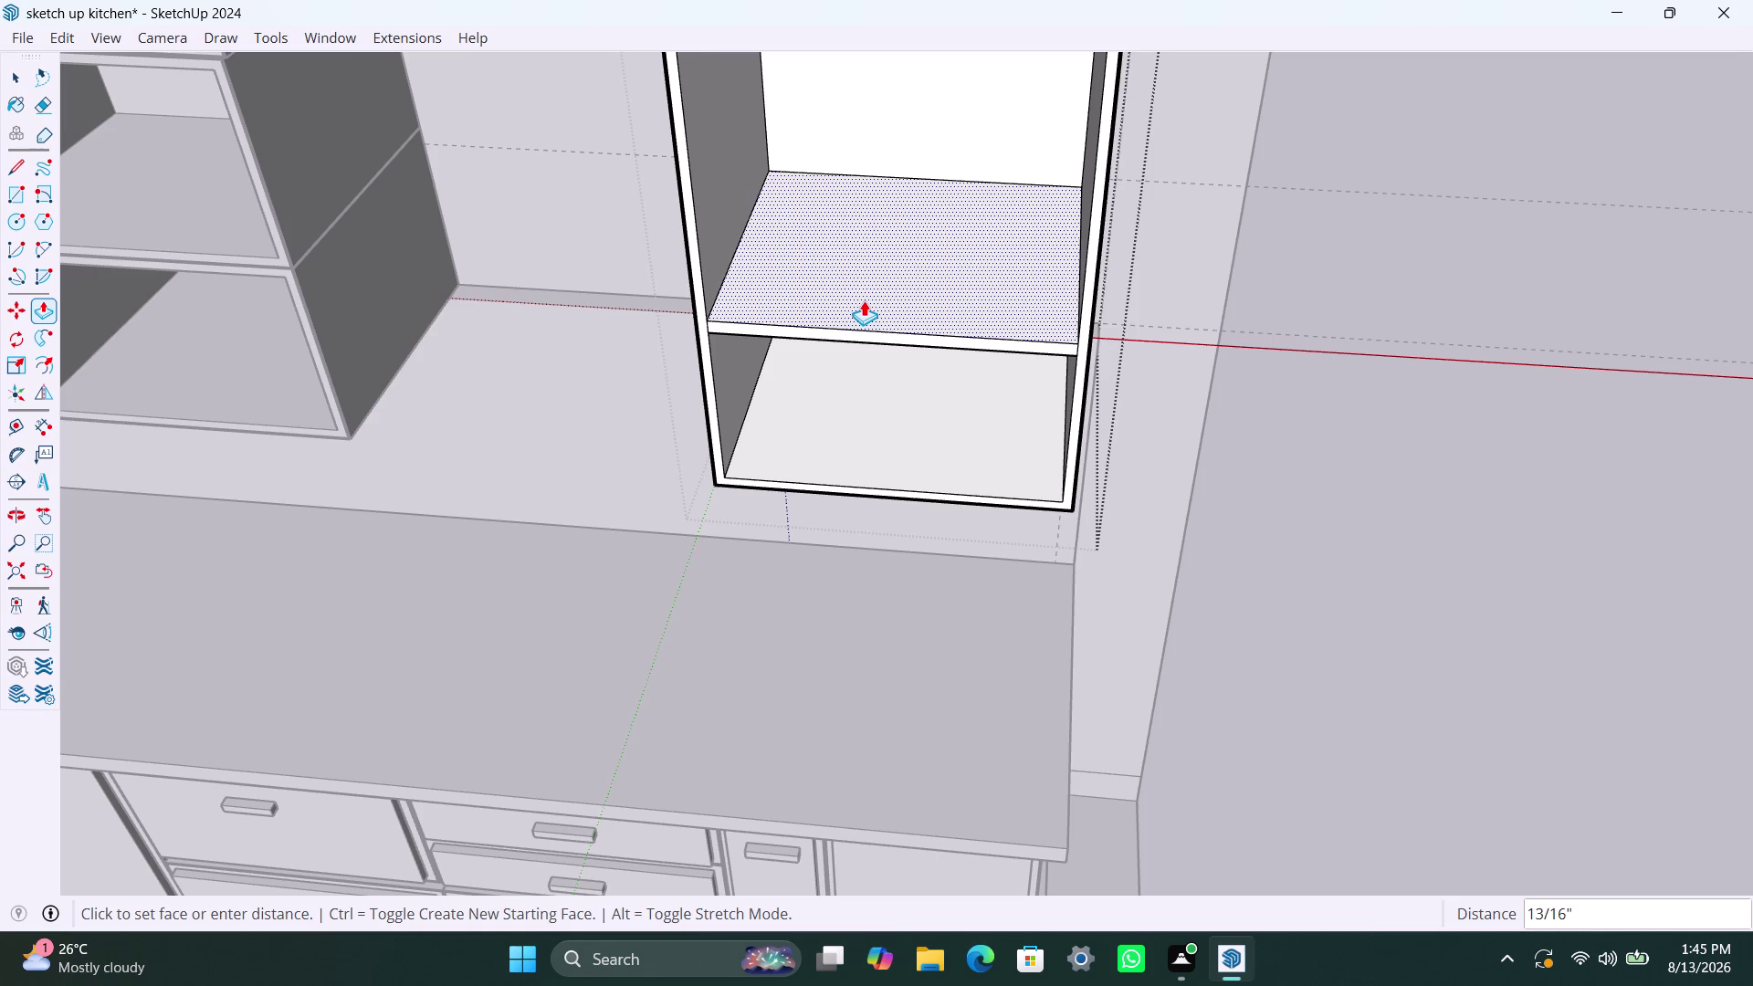
text(9m)
text(m)
key(Return)
middle_drag(860, 378, 860, 151)
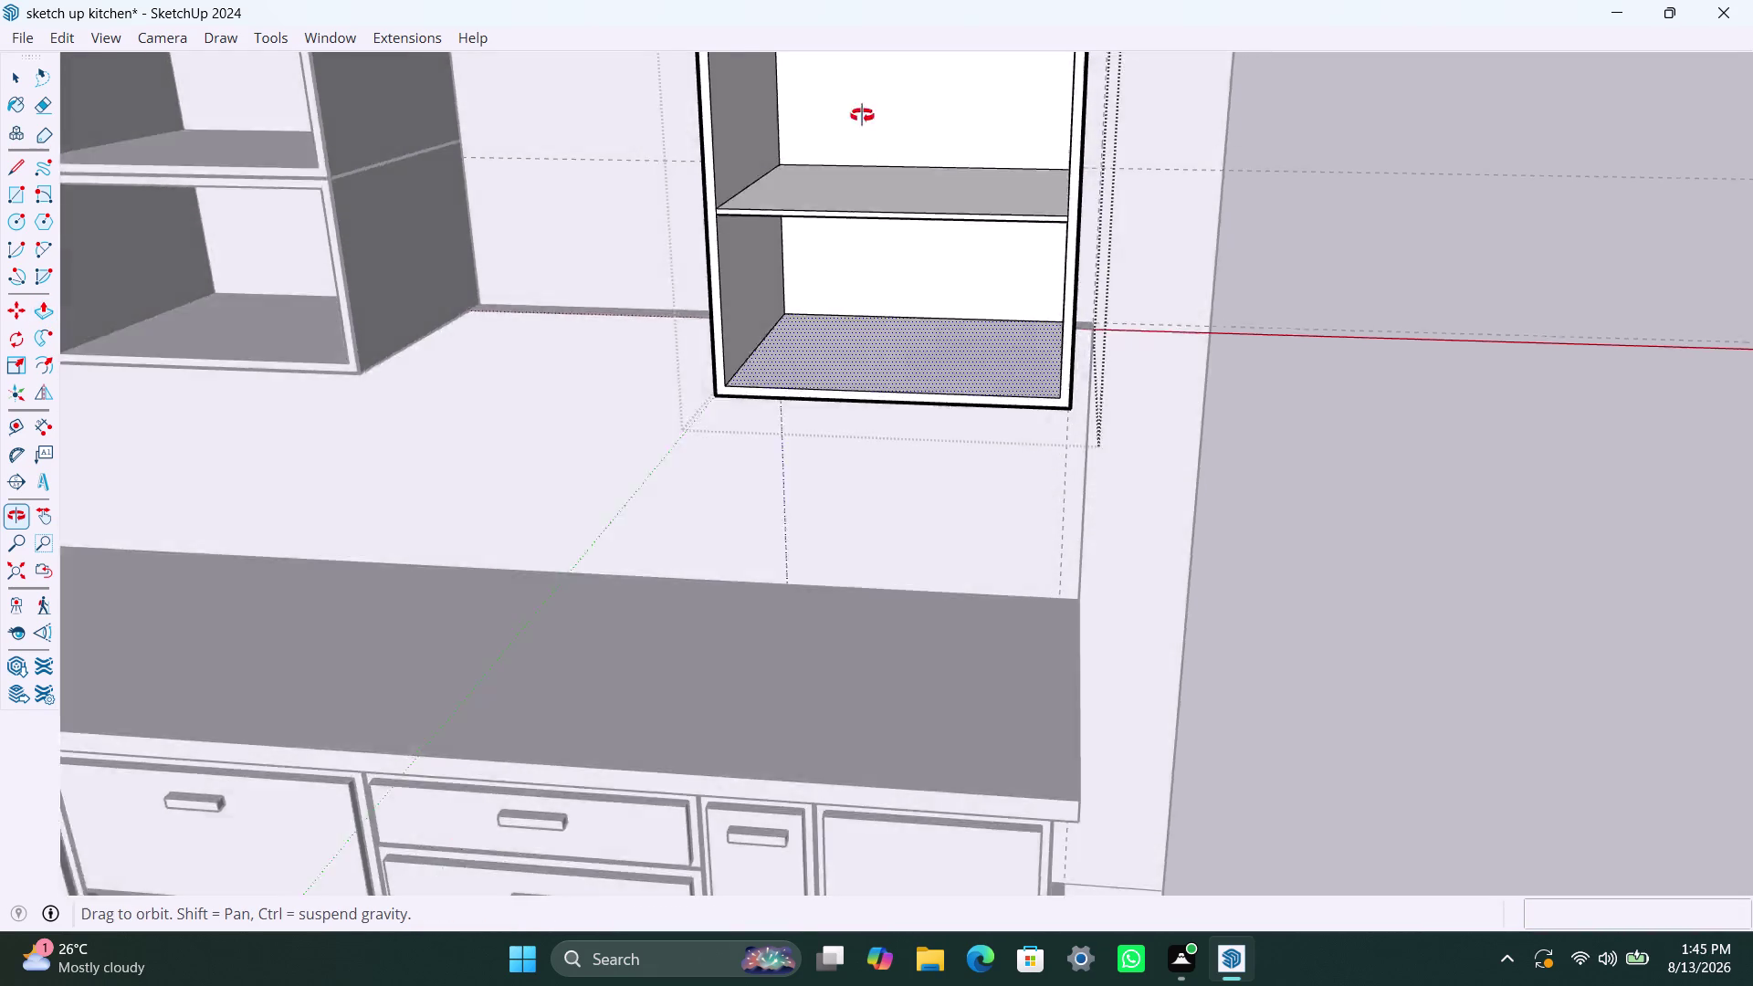
middle_drag(860, 151, 870, 15)
click(857, 155)
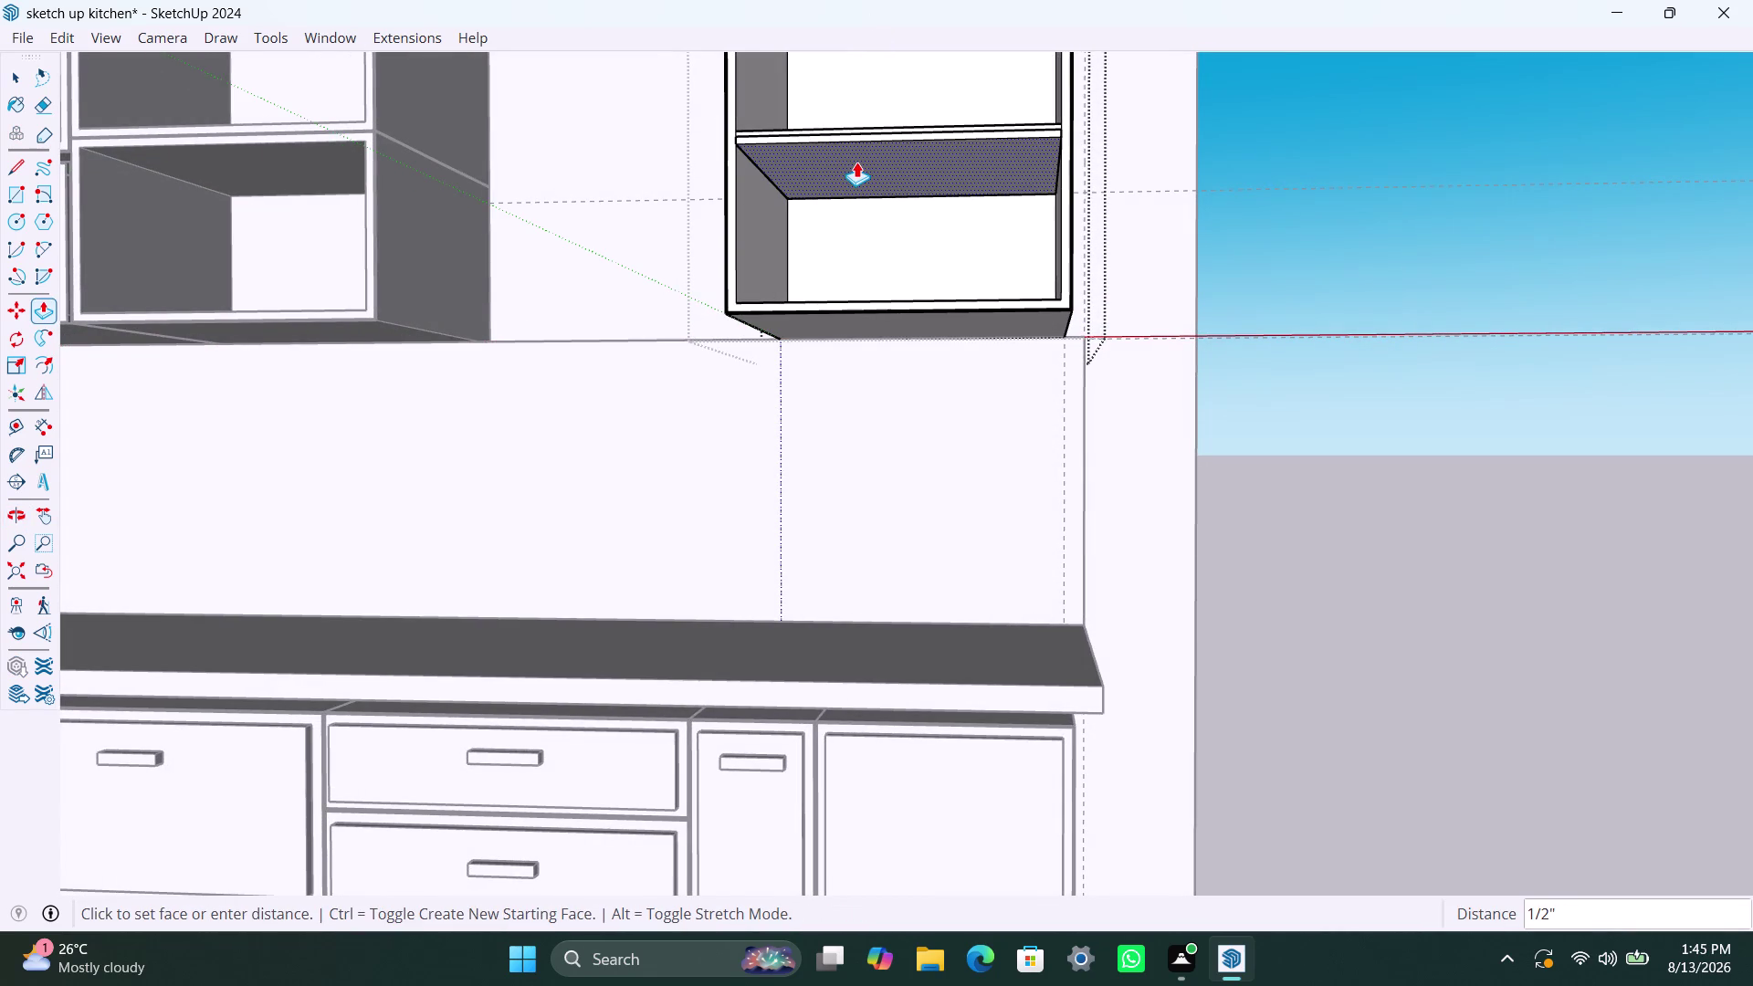
text(9mm)
key(Return)
key(space)
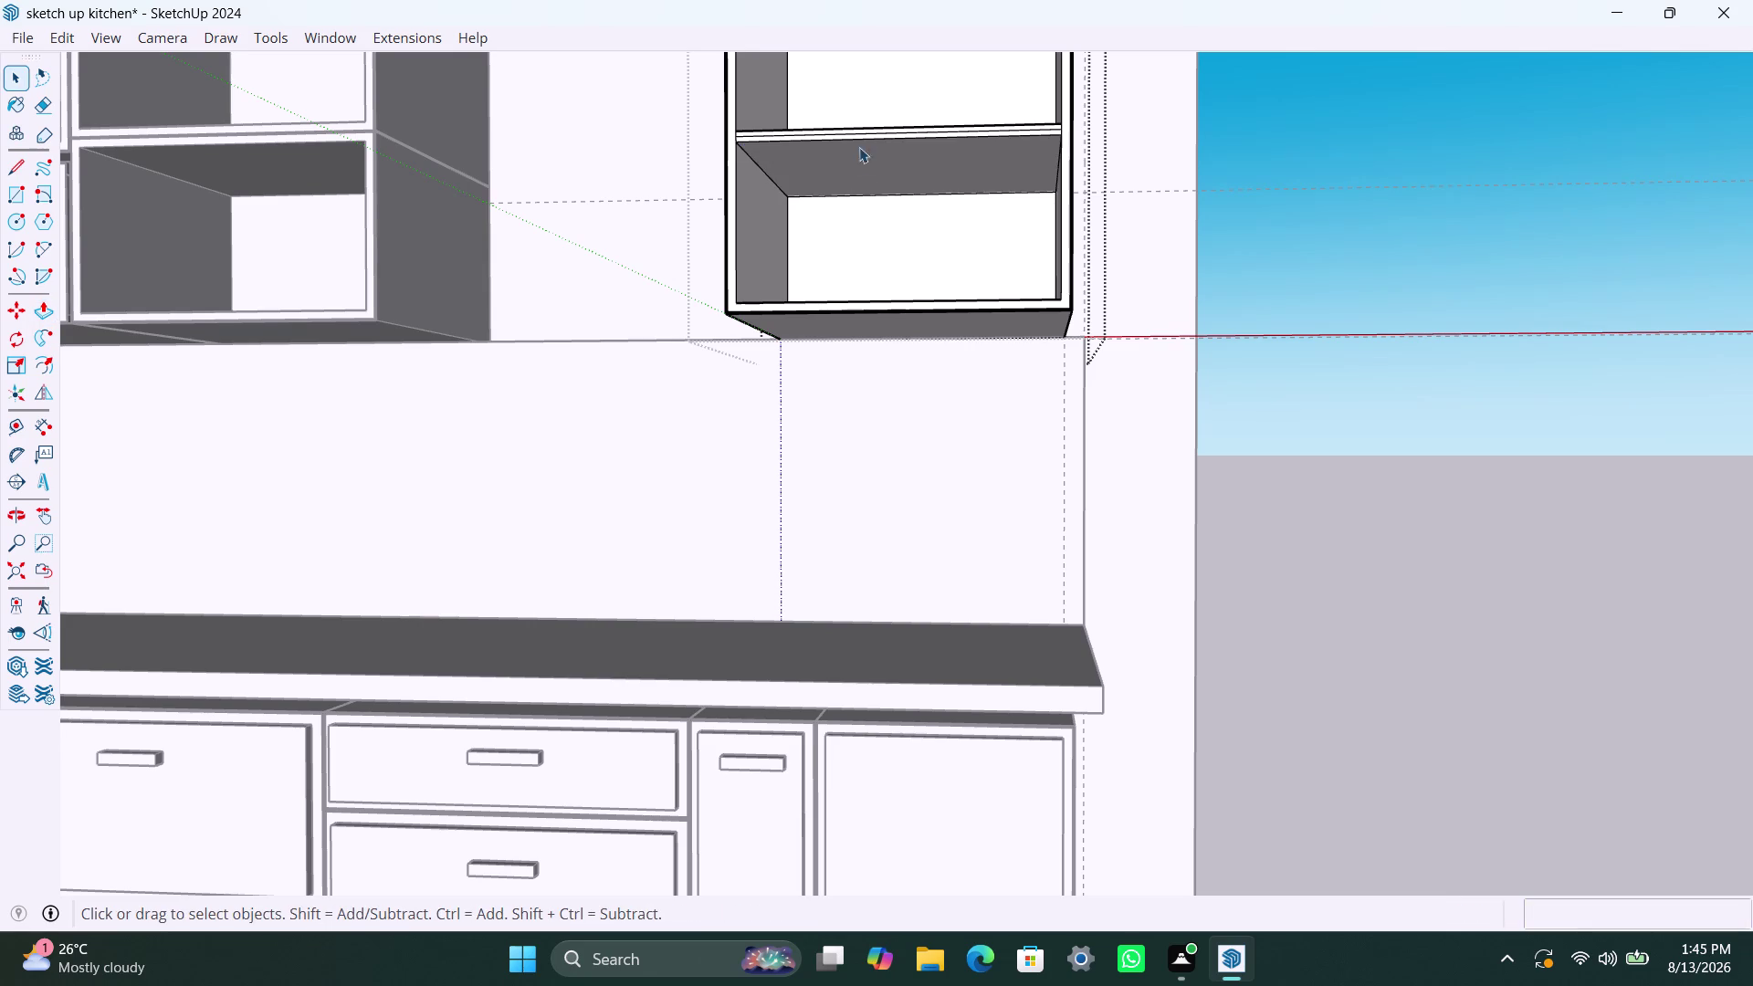
Delete a shelf face and select the shelf's connected geometry.
middle_drag(864, 133, 854, 317)
scroll(up, 3)
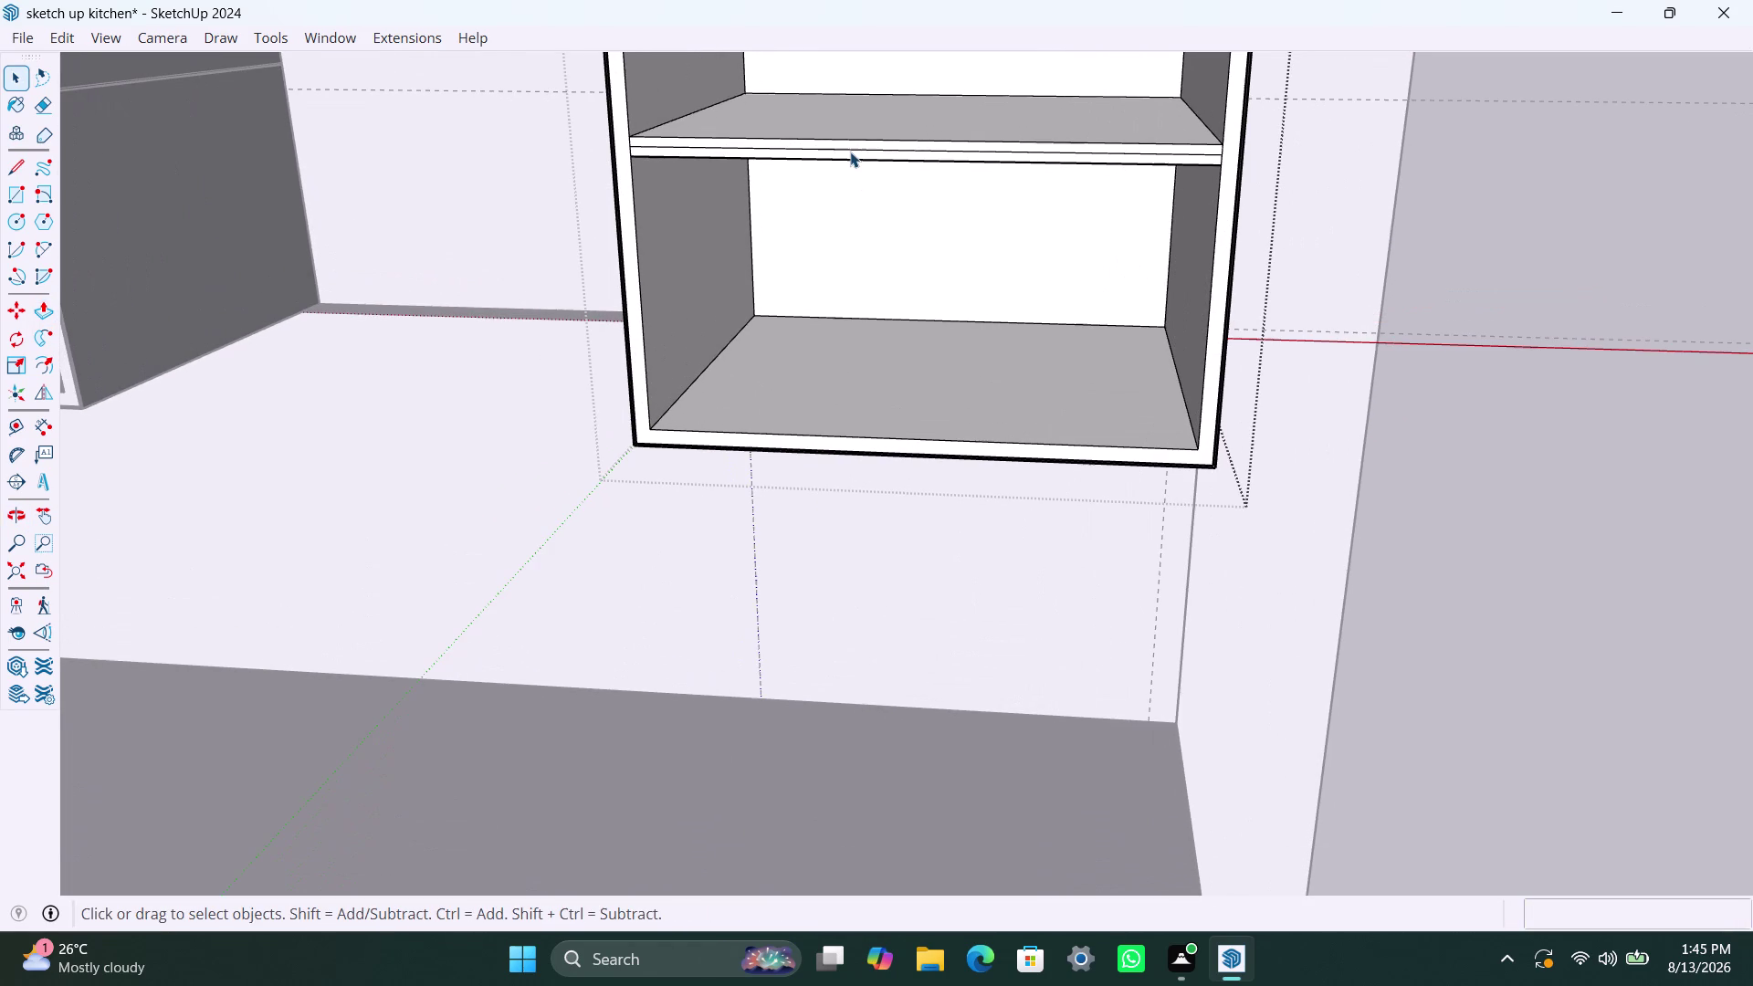
click(850, 152)
key(Delete)
click(857, 109)
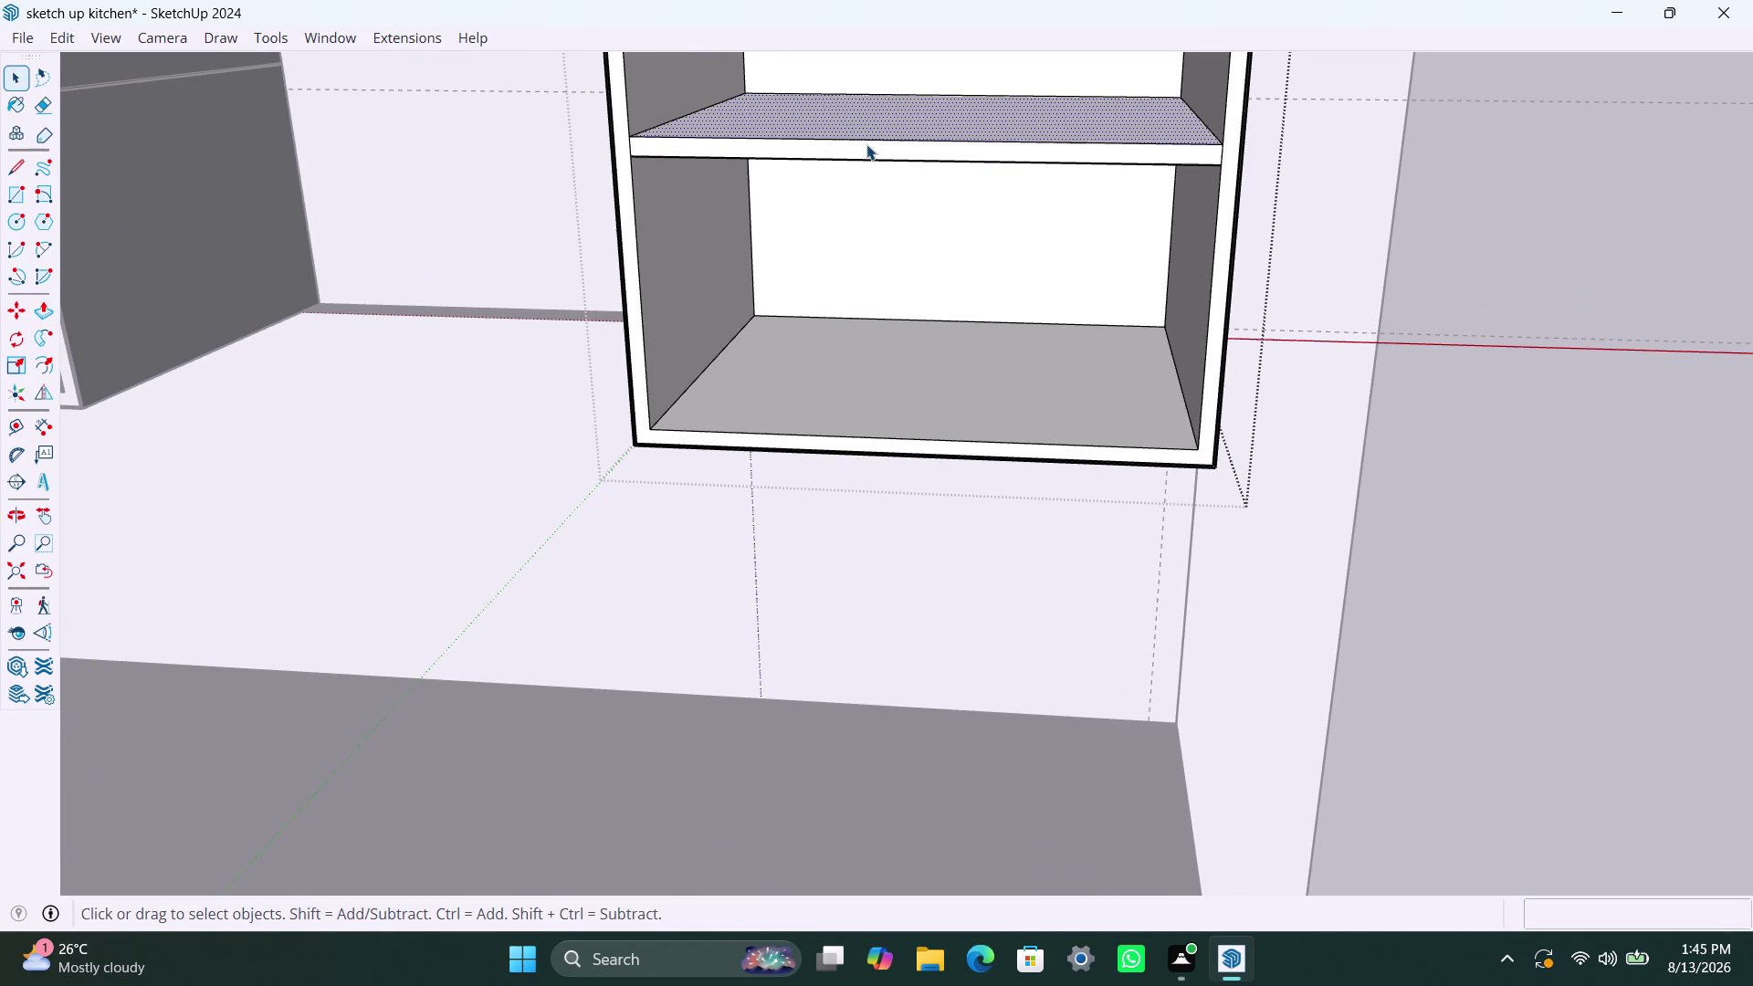
double_click(862, 144)
click(856, 142)
triple_click(856, 142)
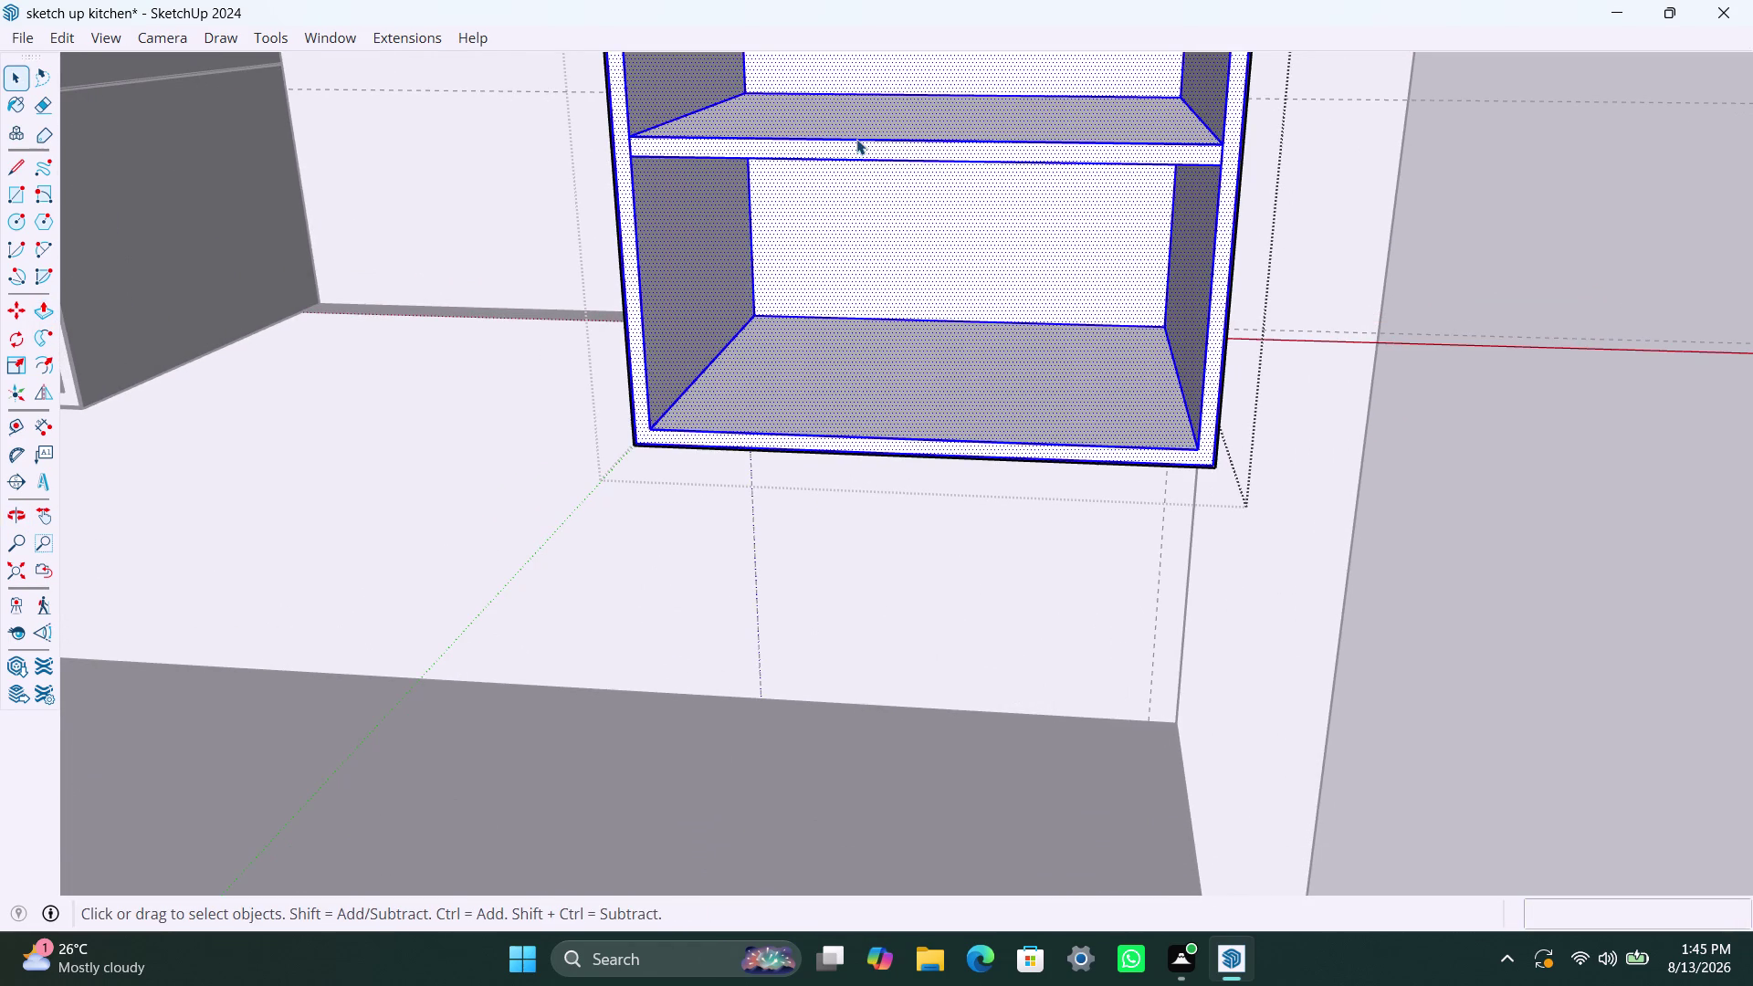
triple_click(856, 139)
Select the shelf's front edges, front faces and connected geometry repeatedly, then clear the selection.
click(857, 138)
click(1508, 147)
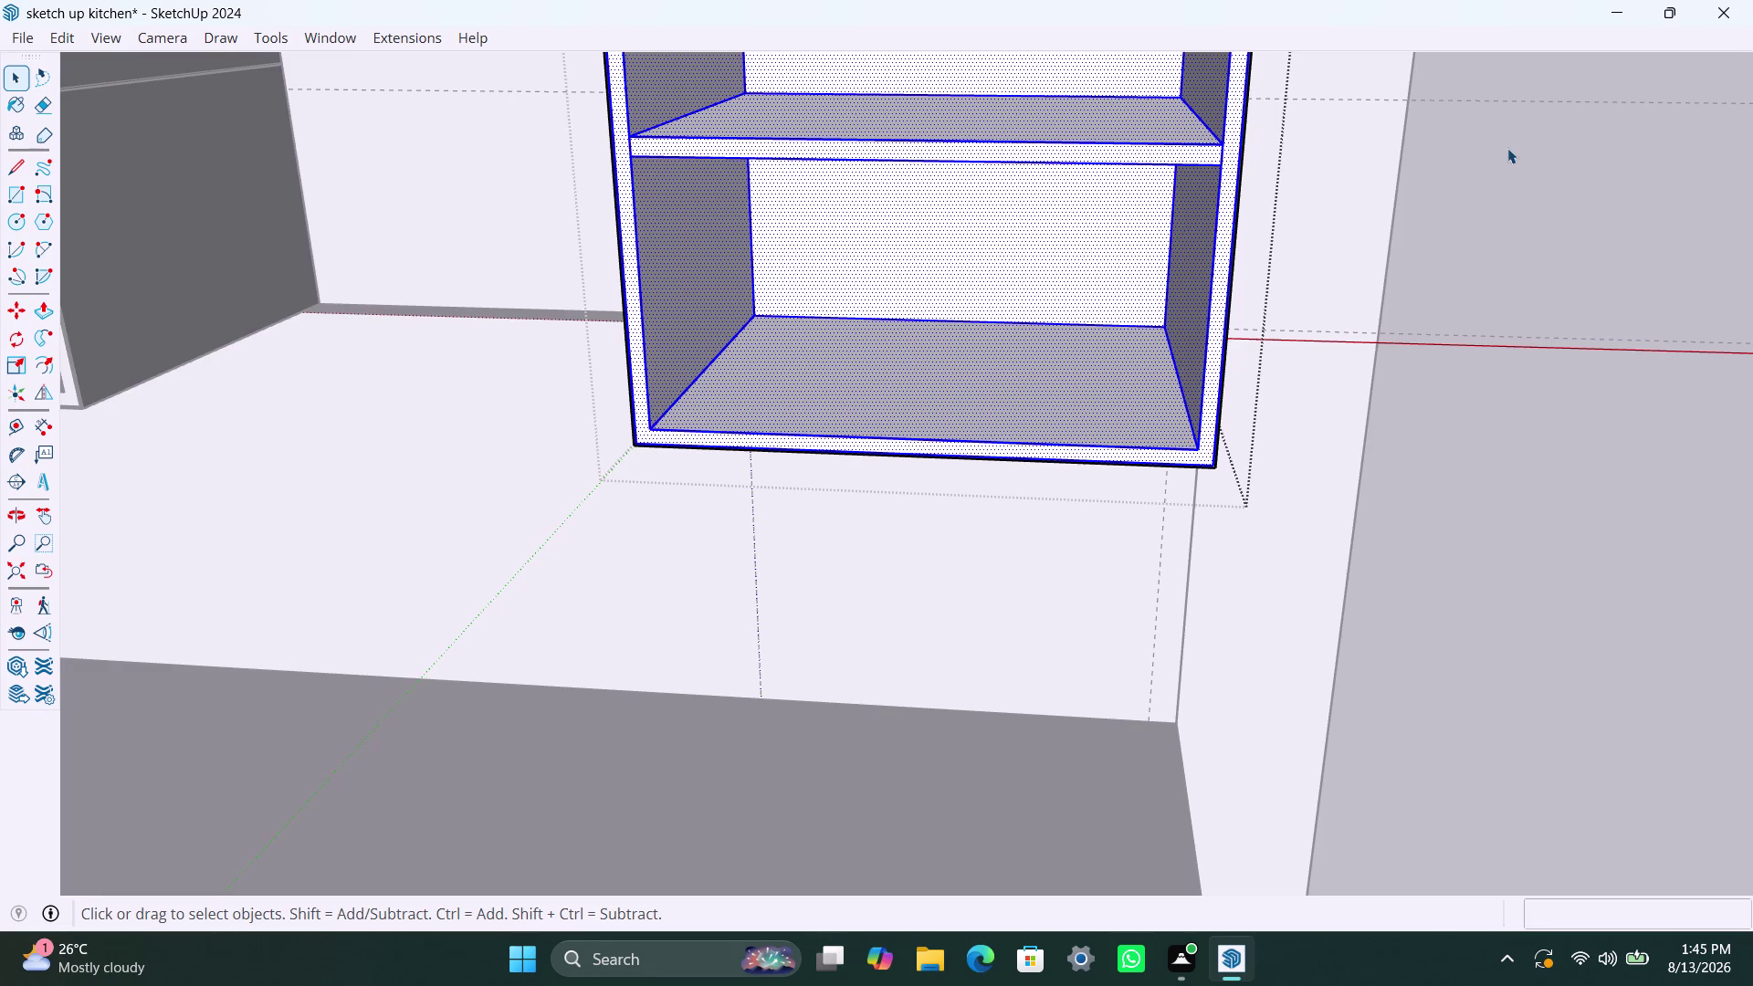
click(1053, 114)
click(1058, 128)
click(1445, 146)
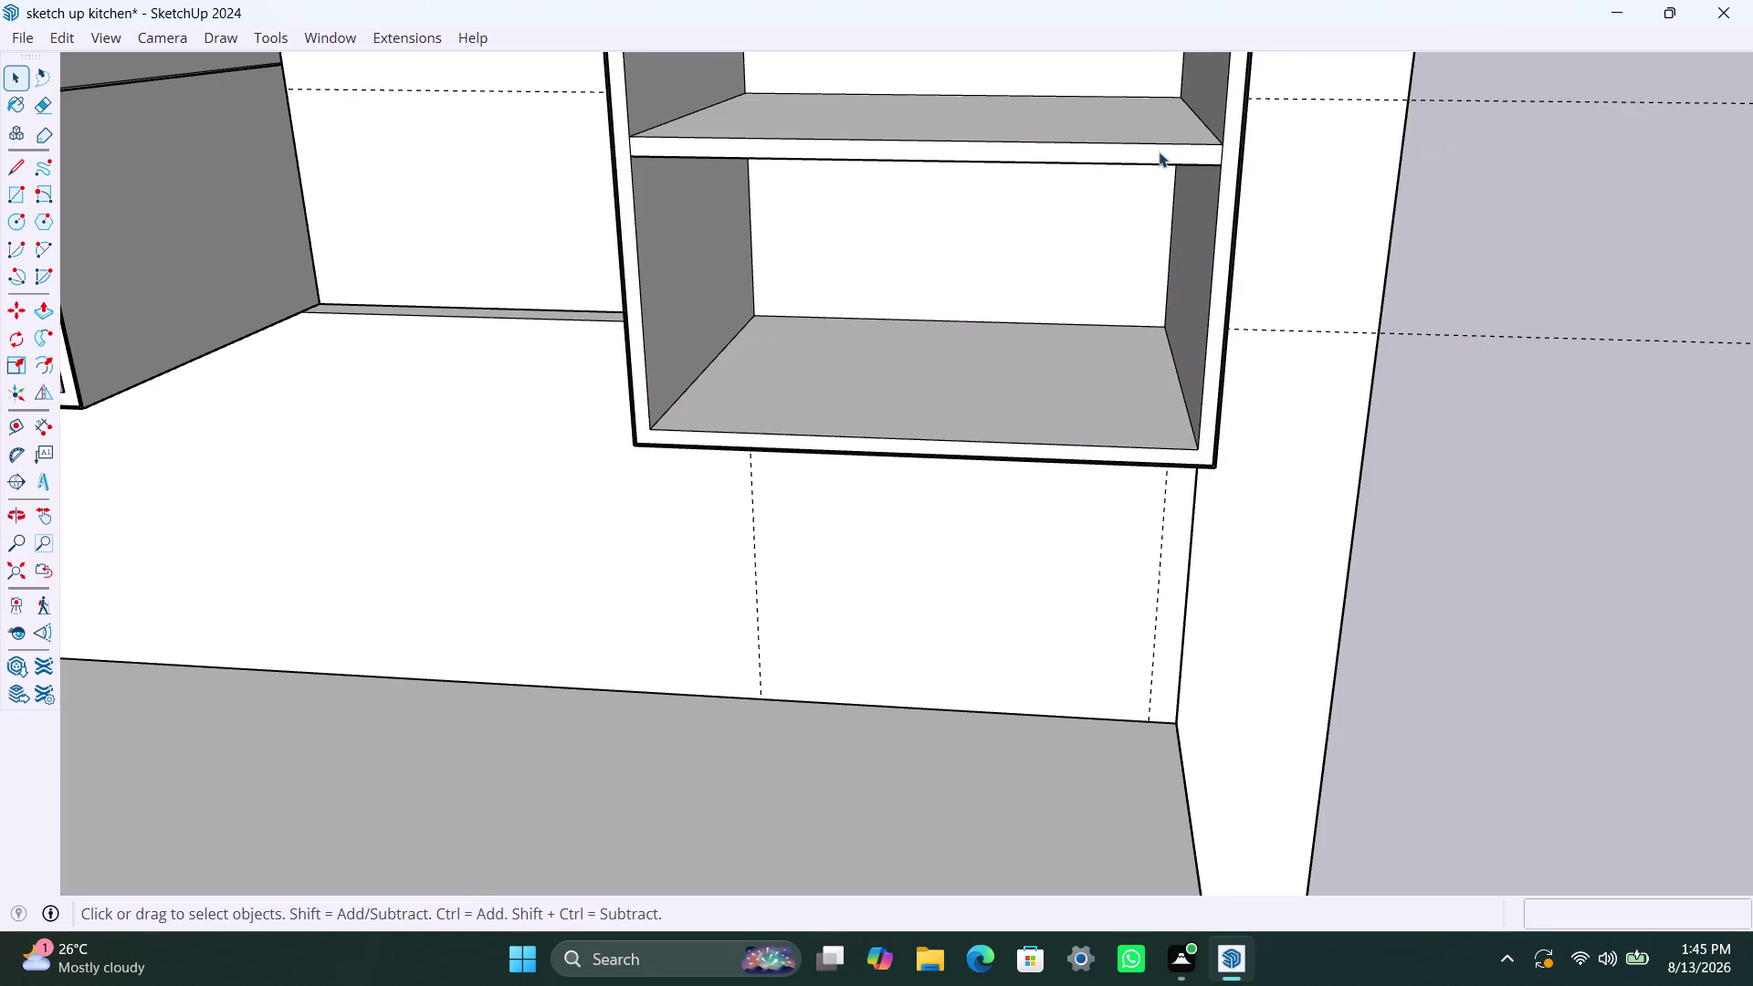
click(1158, 152)
triple_click(1156, 151)
triple_click(1156, 150)
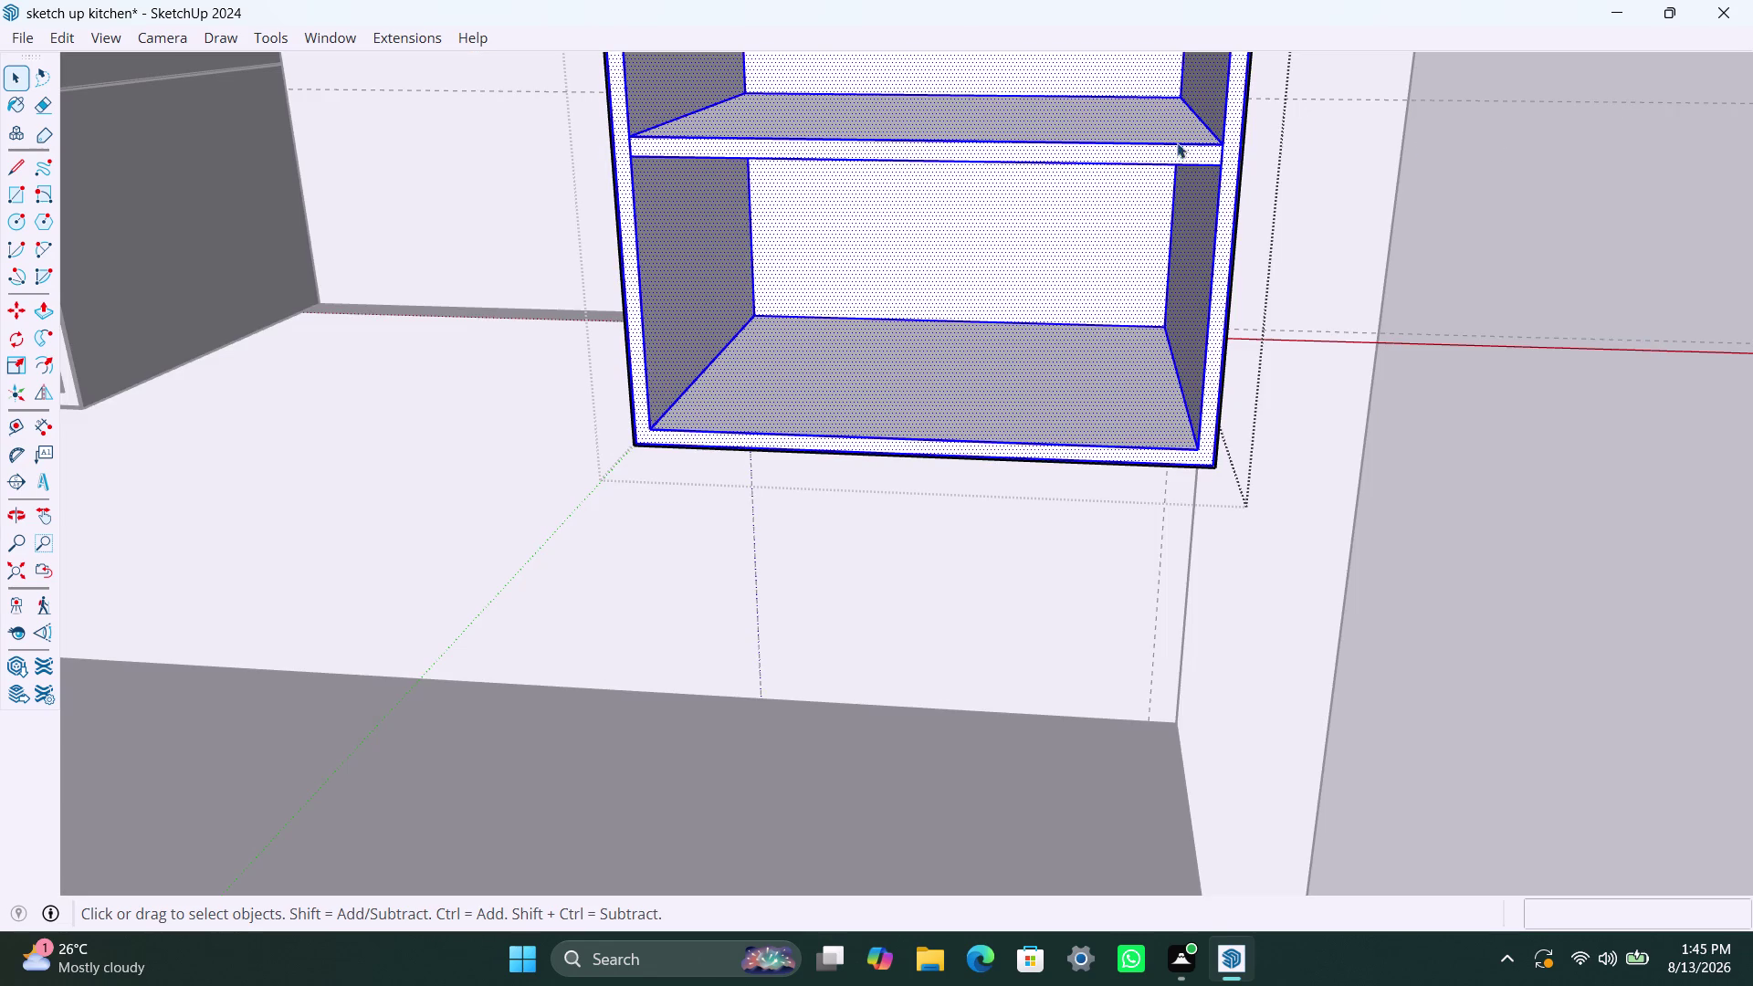
click(1494, 149)
click(1140, 143)
triple_click(1140, 143)
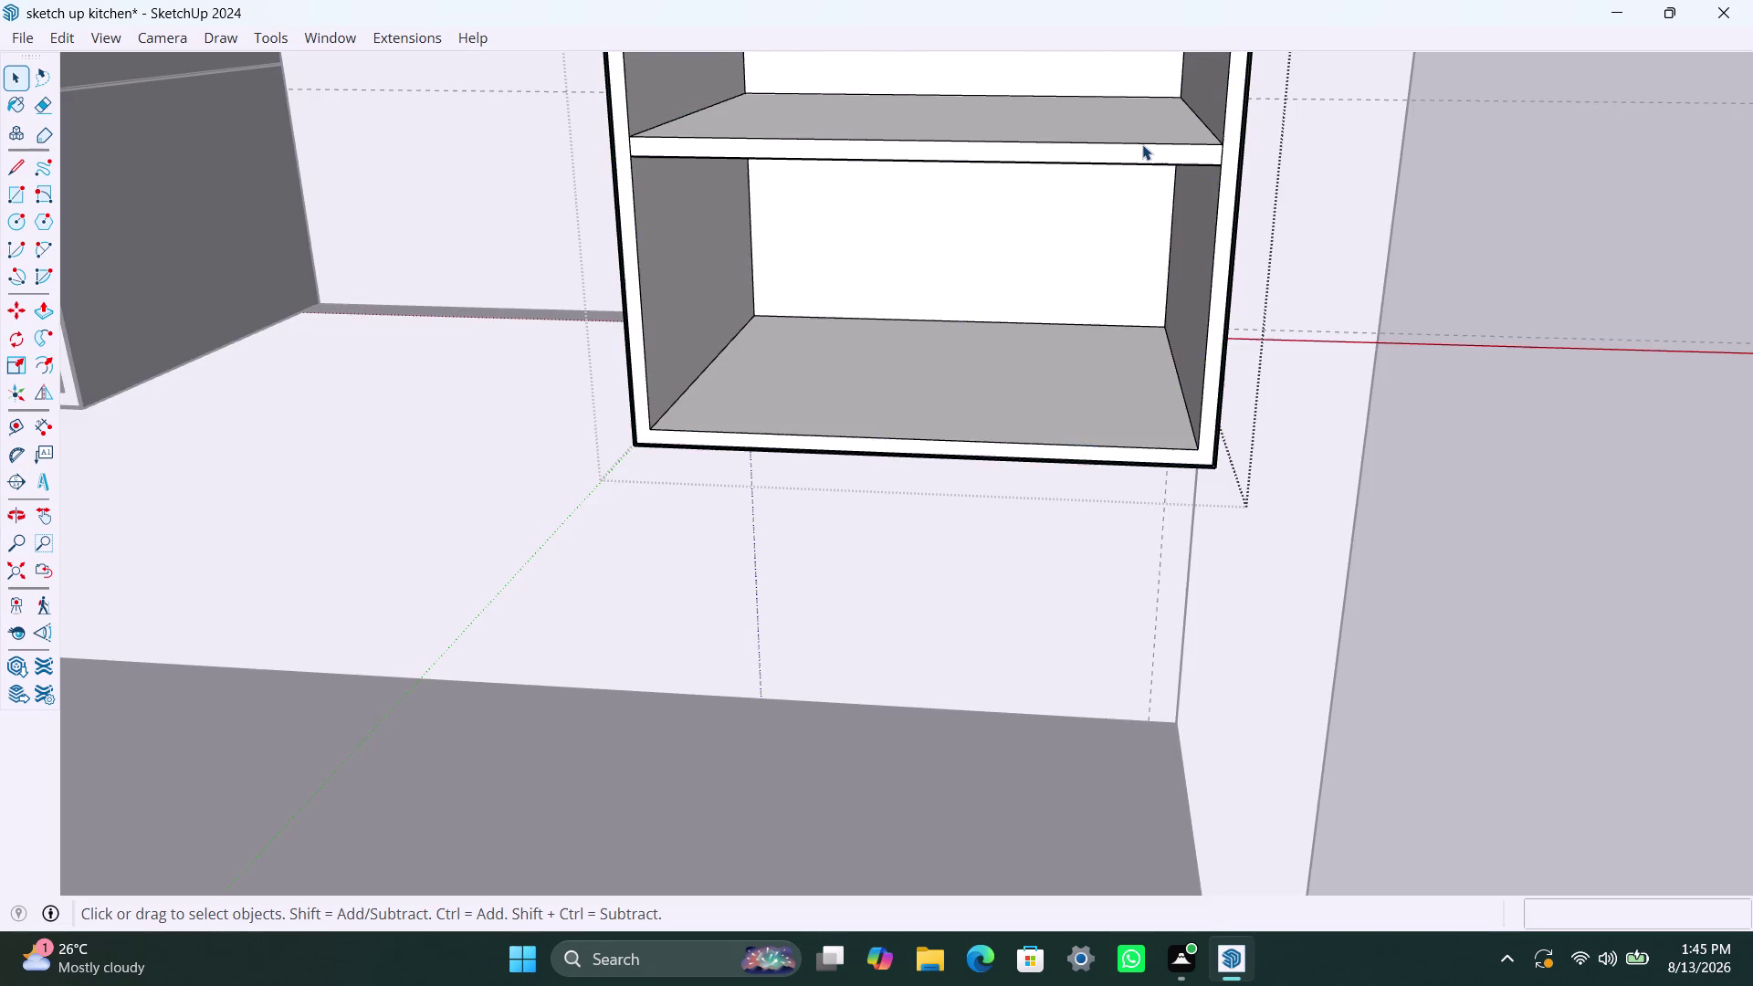
click(1143, 144)
double_click(1143, 144)
double_click(1121, 154)
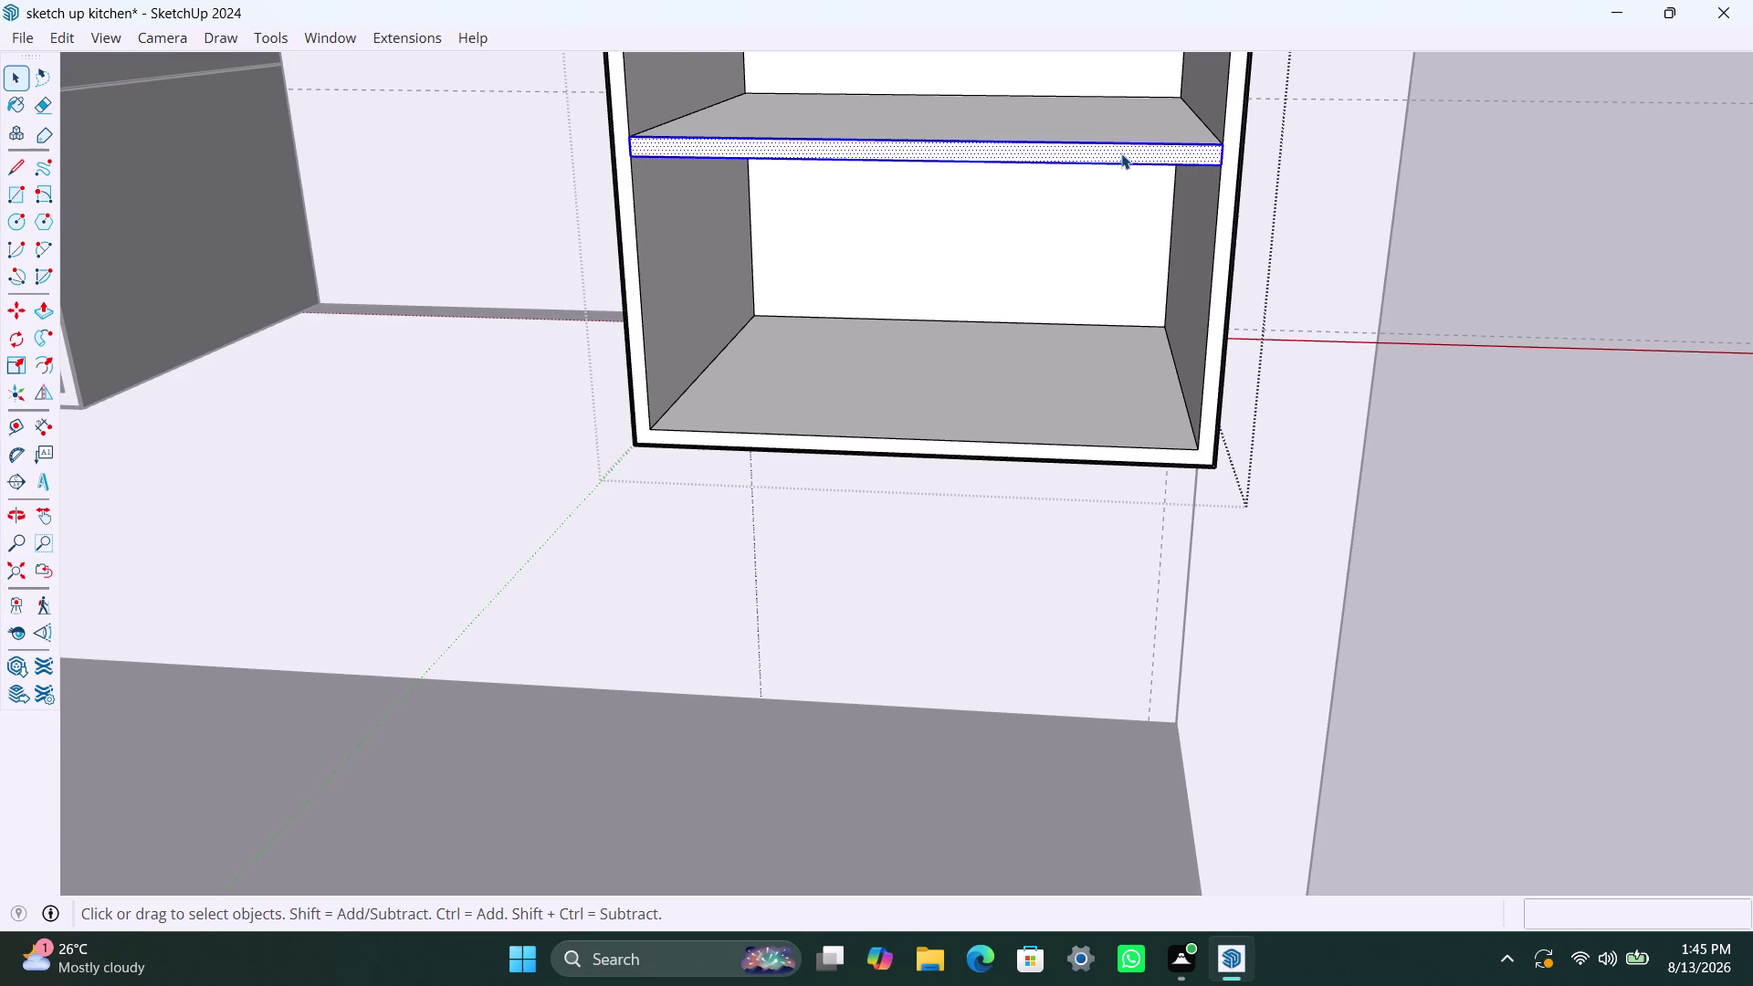
triple_click(1122, 153)
click(1121, 154)
click(1499, 148)
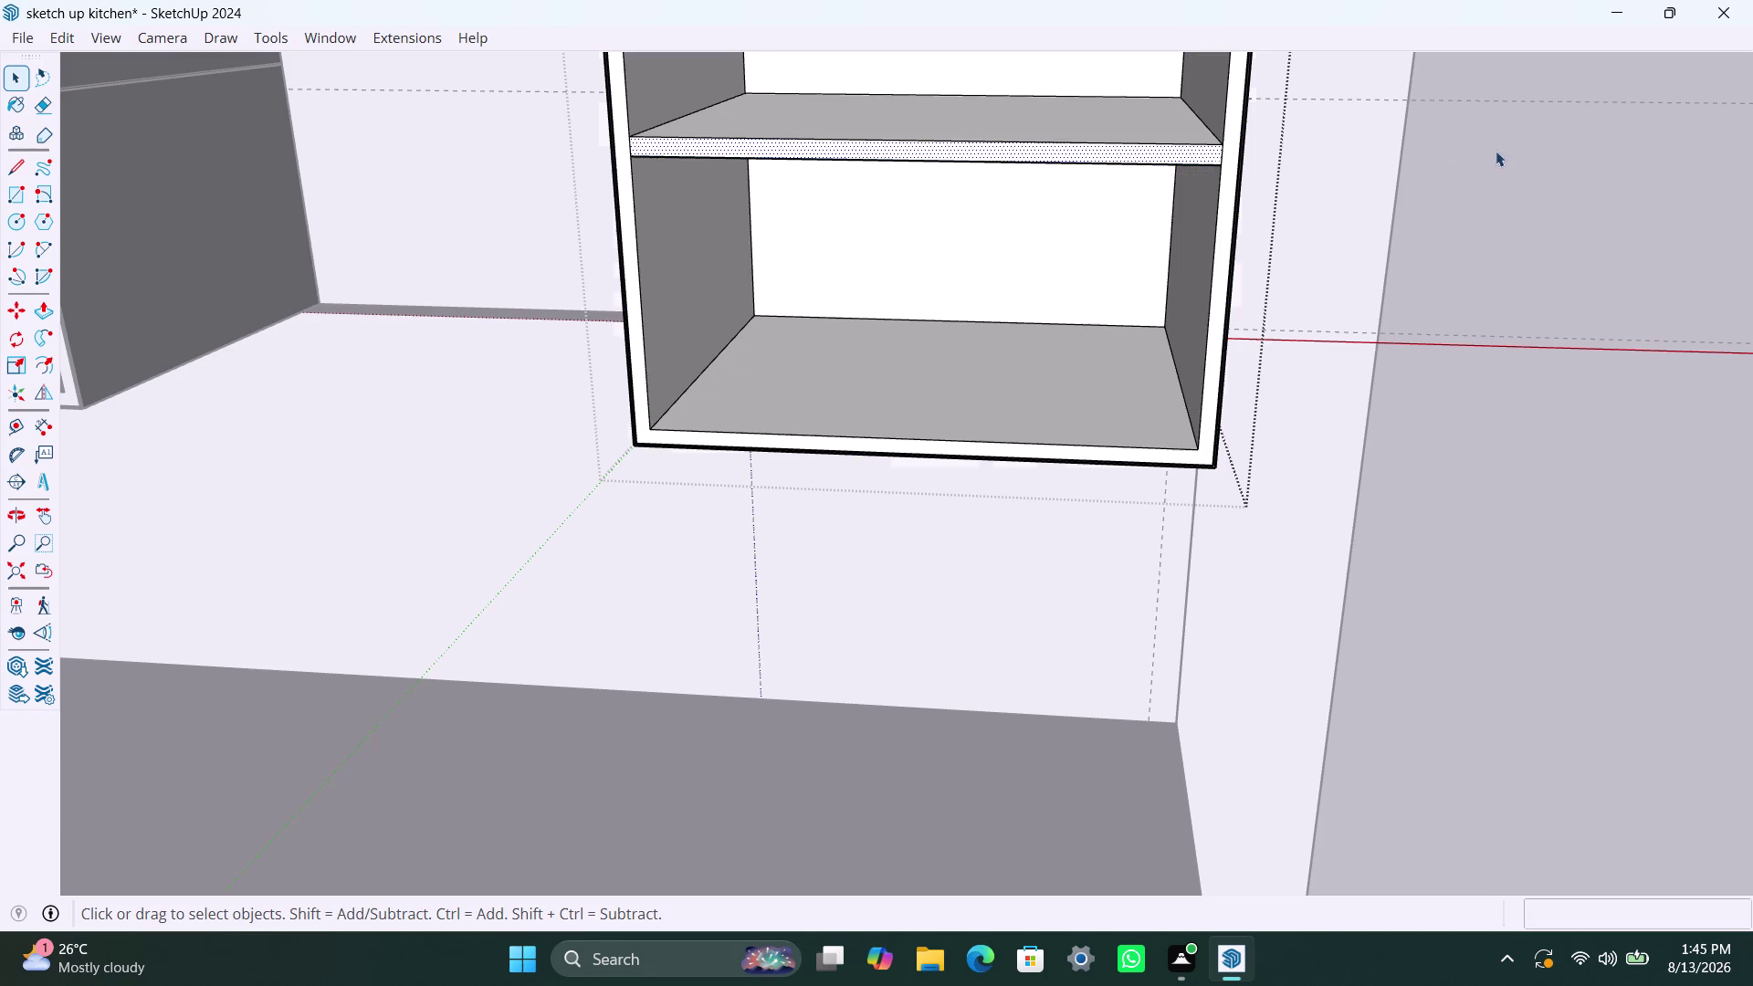
Undo the last nine changes to the shelf.
key(ctrl+z)
key(ctrl+z)
key(ctrl+z)
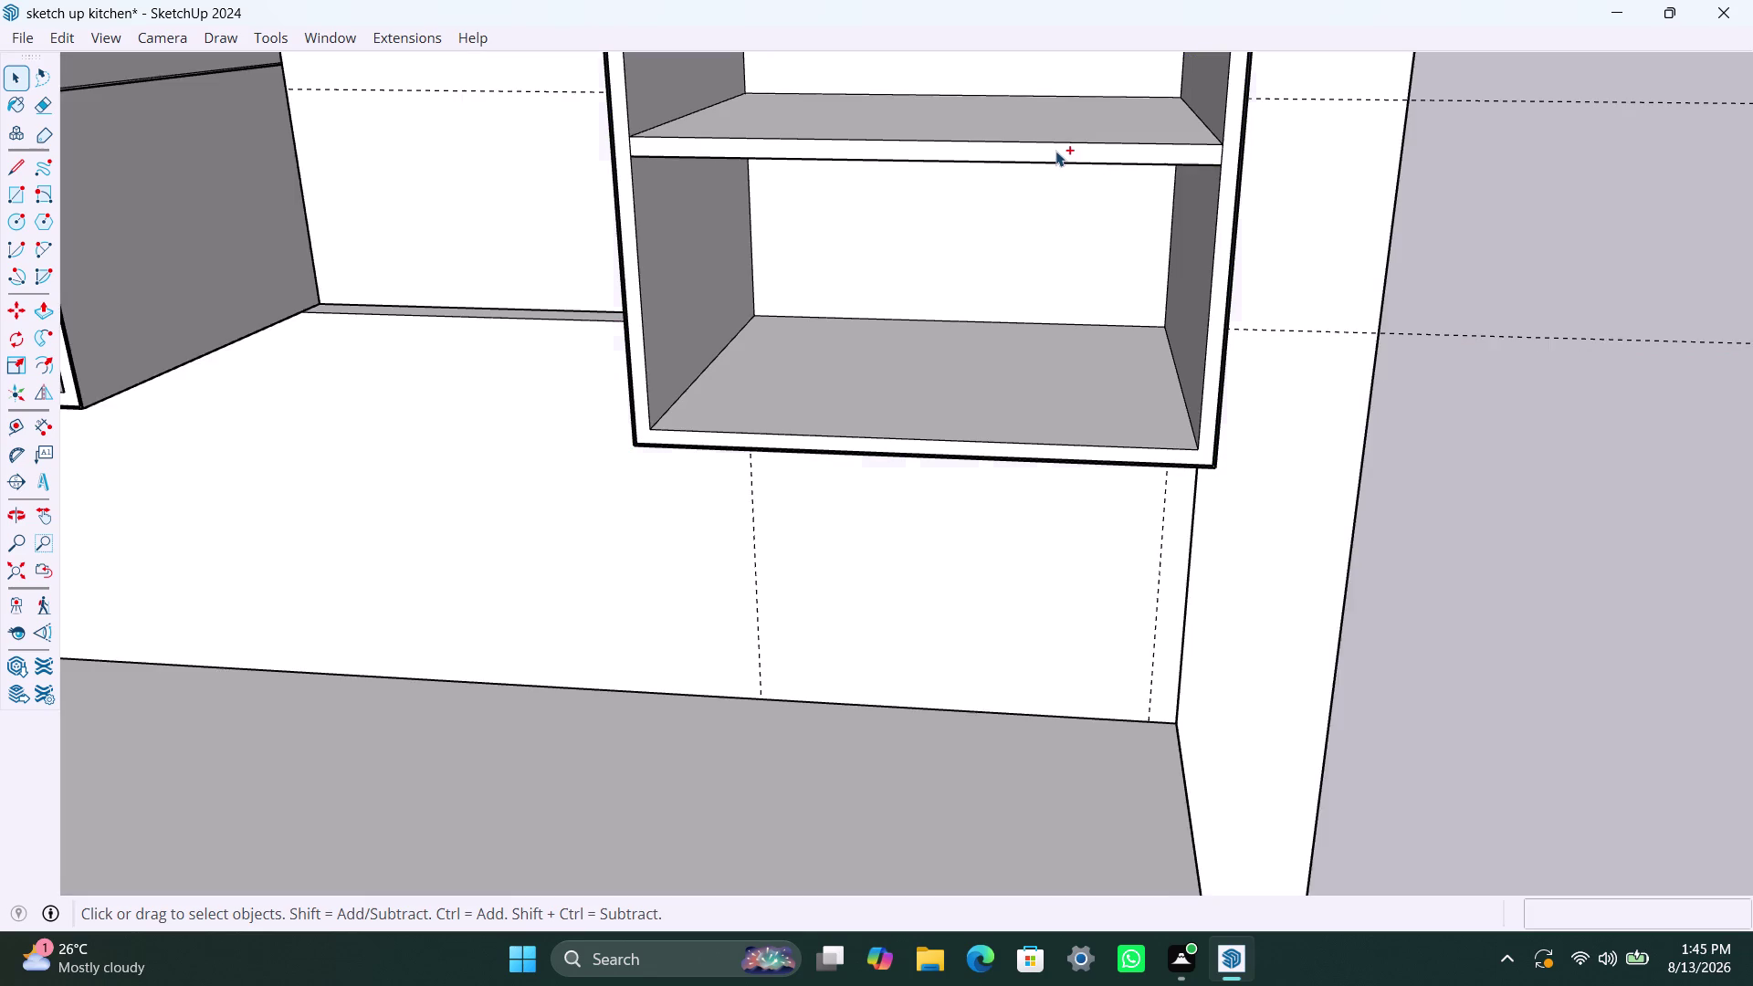
key(ctrl+z)
key(ctrl+z)
key(ctrl+z)
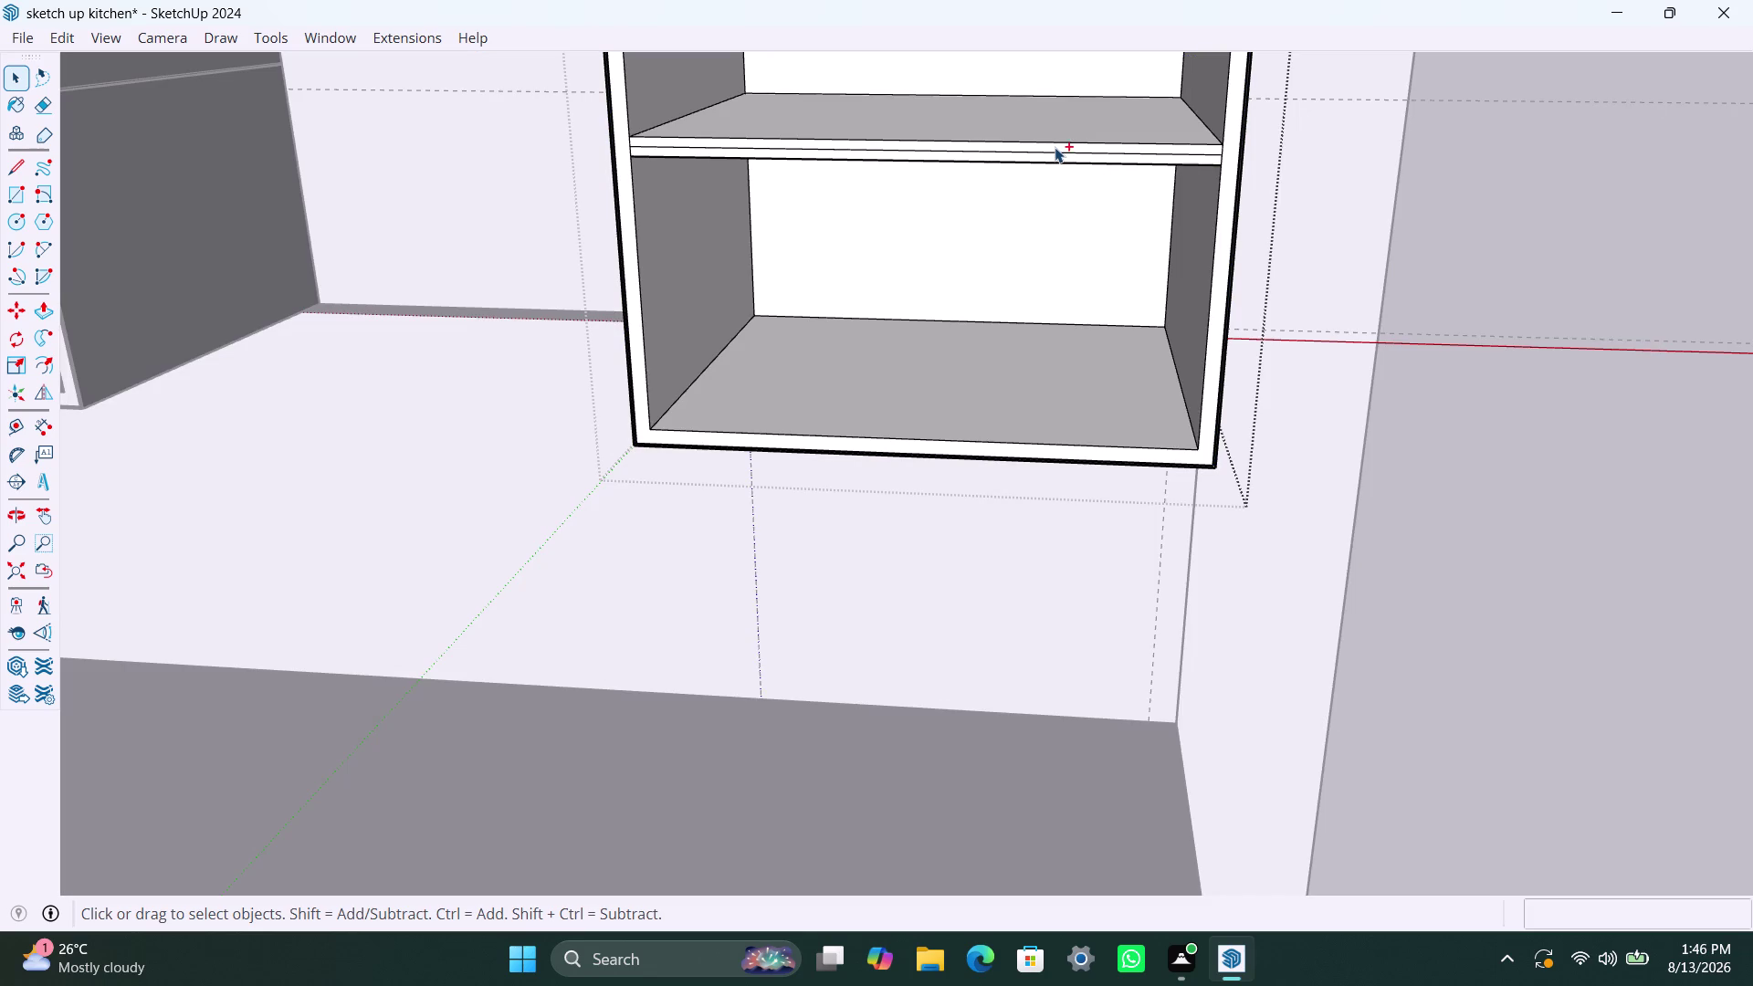
key(ctrl+z)
key(ctrl+z)
key(ctrl+z)
Make the shelf its own group and open the group for editing.
click(1053, 143)
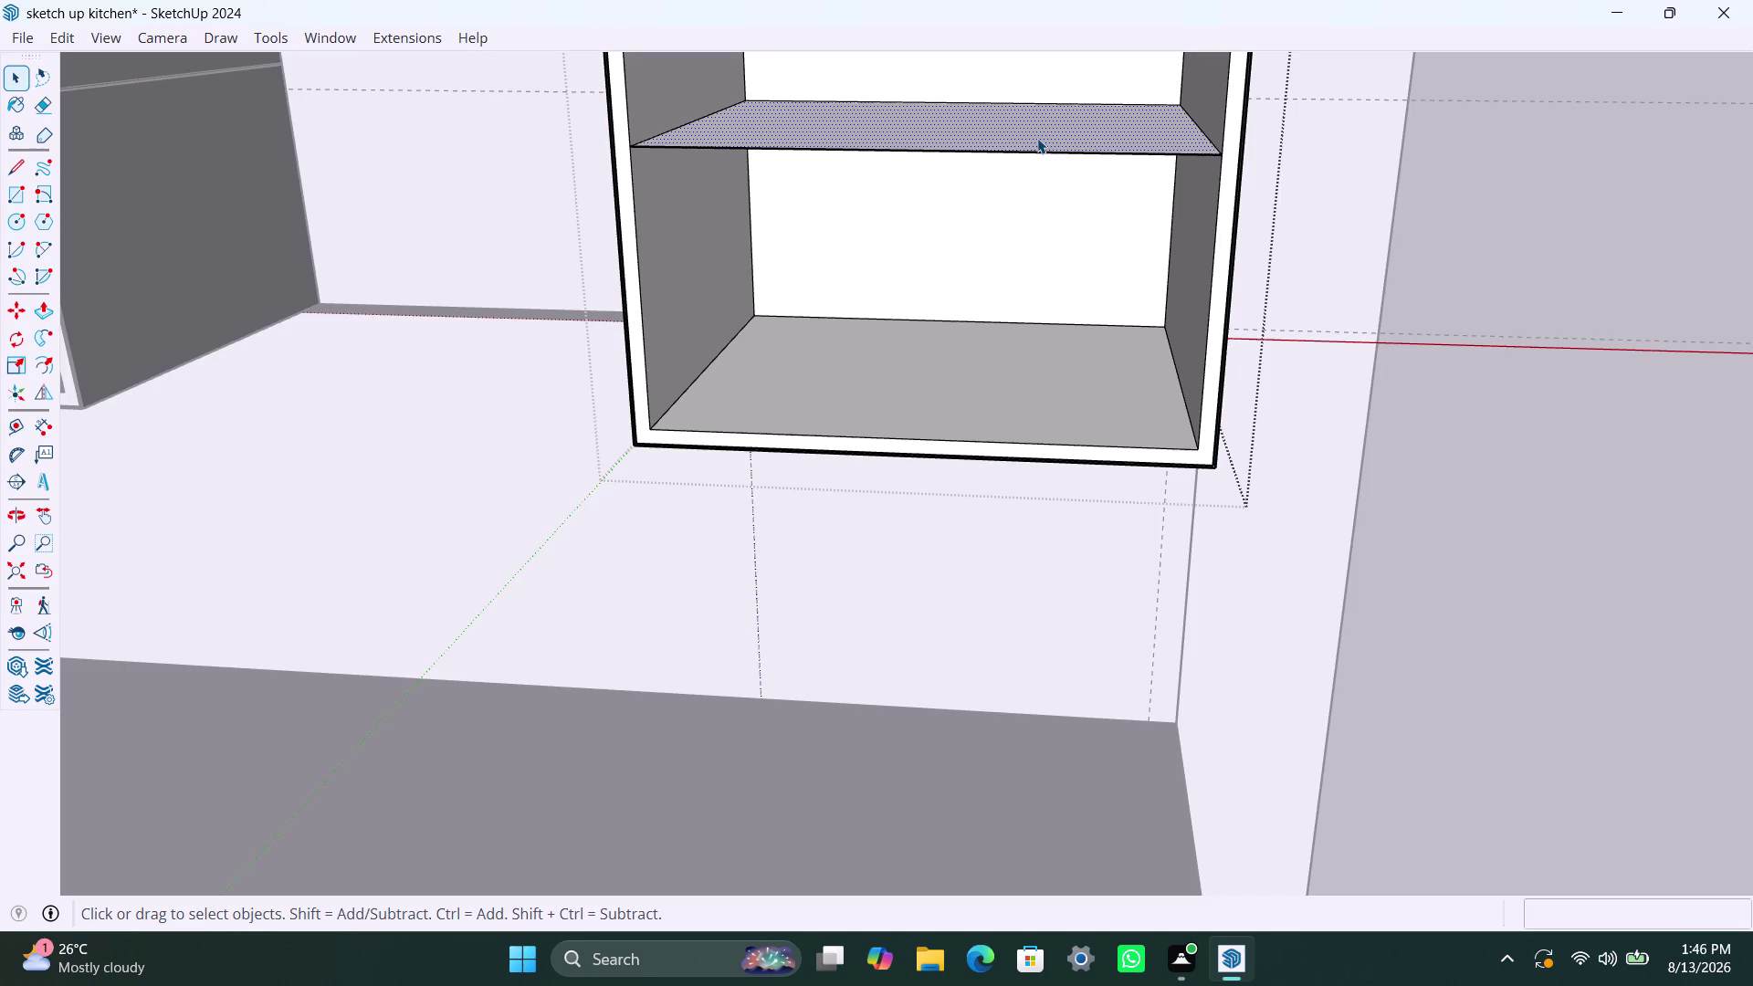
double_click(1037, 138)
right_click(1035, 136)
click(1097, 359)
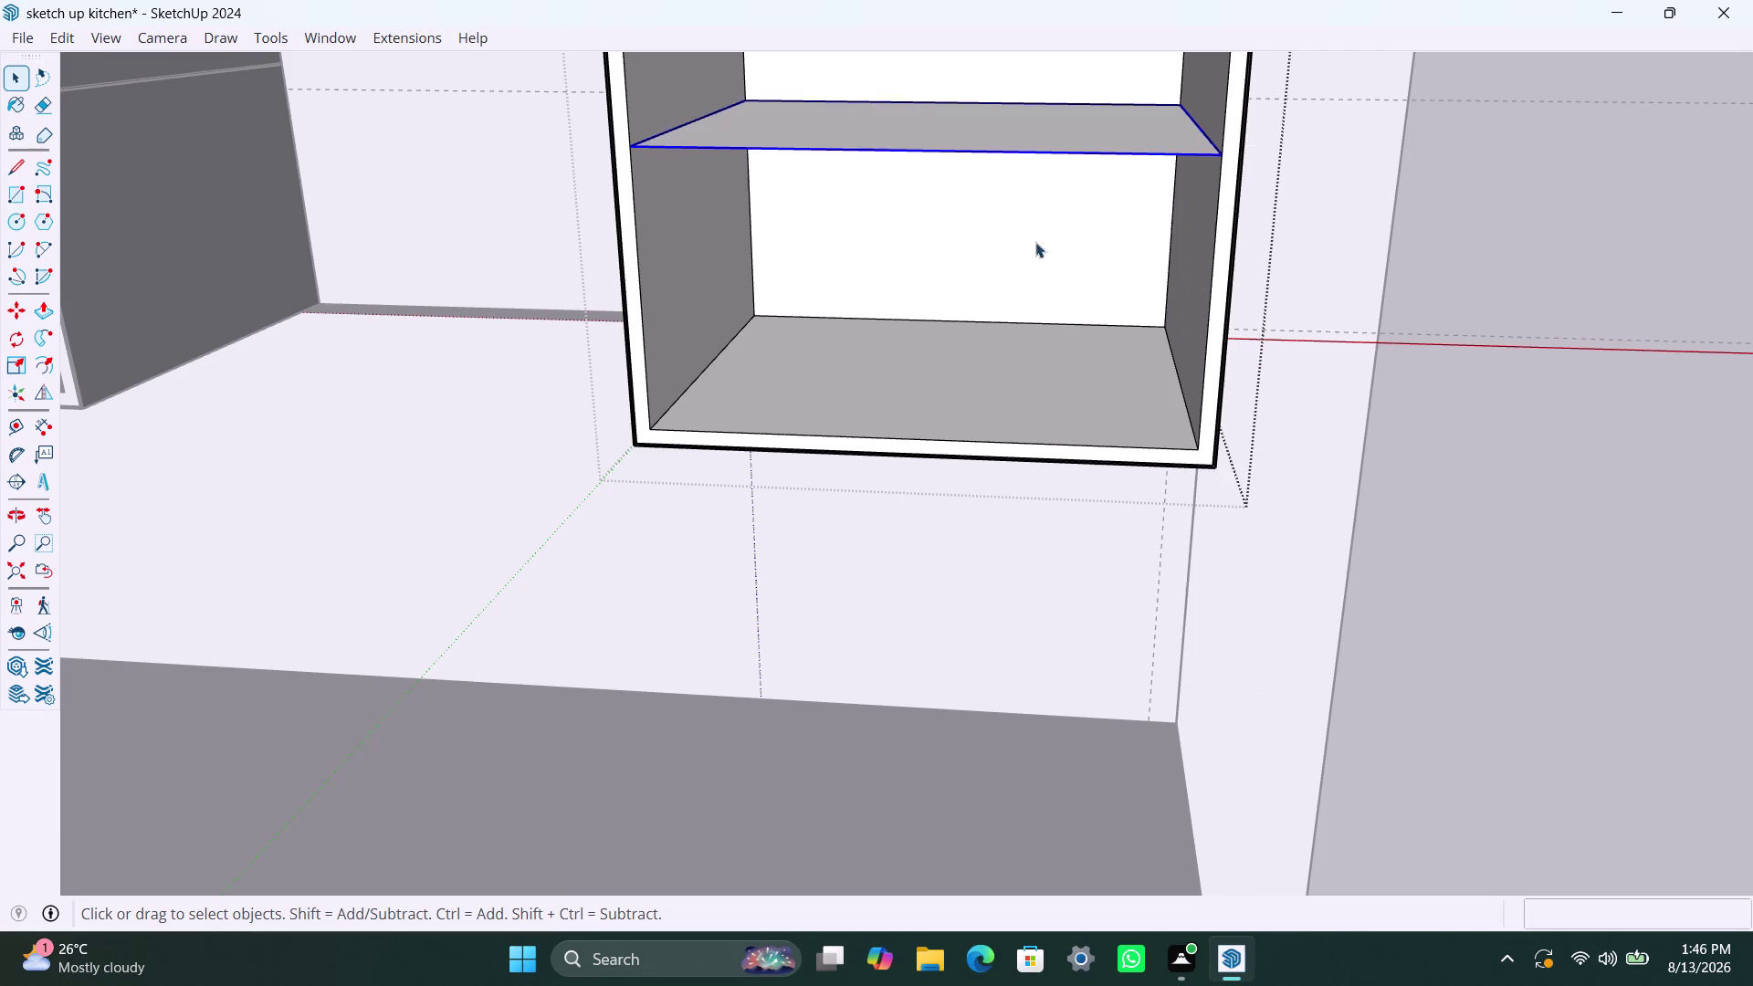
double_click(994, 118)
click(996, 129)
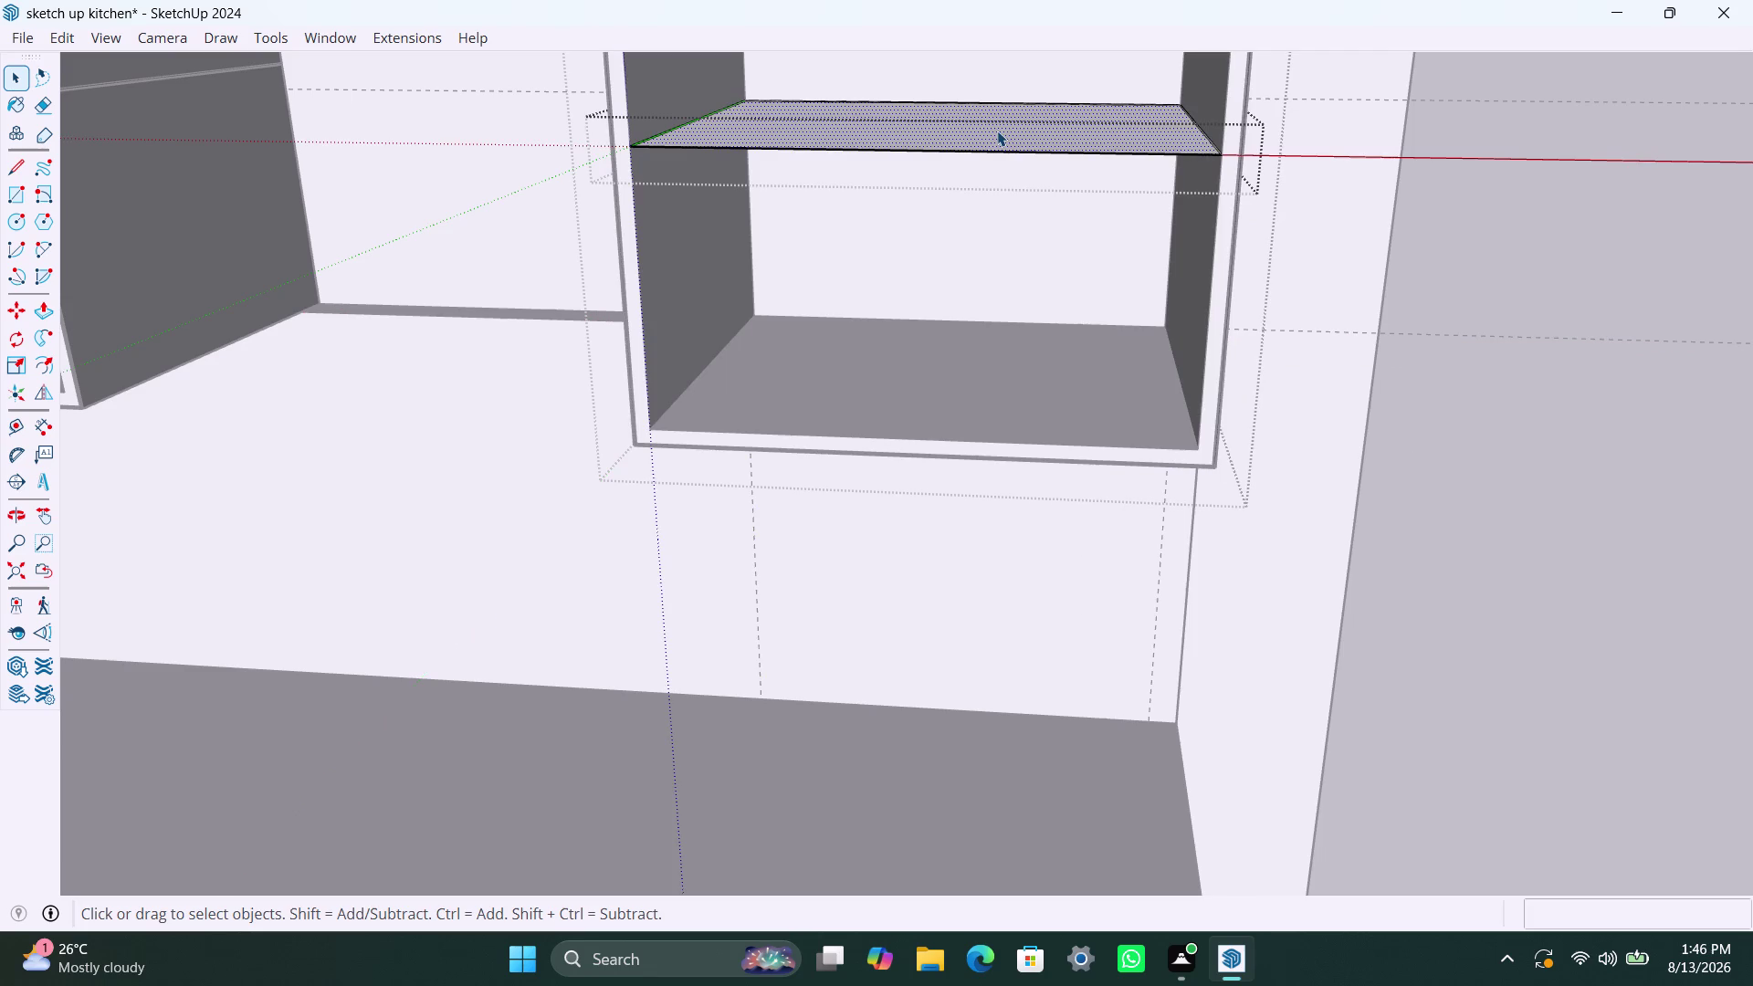
Push/Pull the cabinet shelf to 9mm thick.
key(p)
click(997, 130)
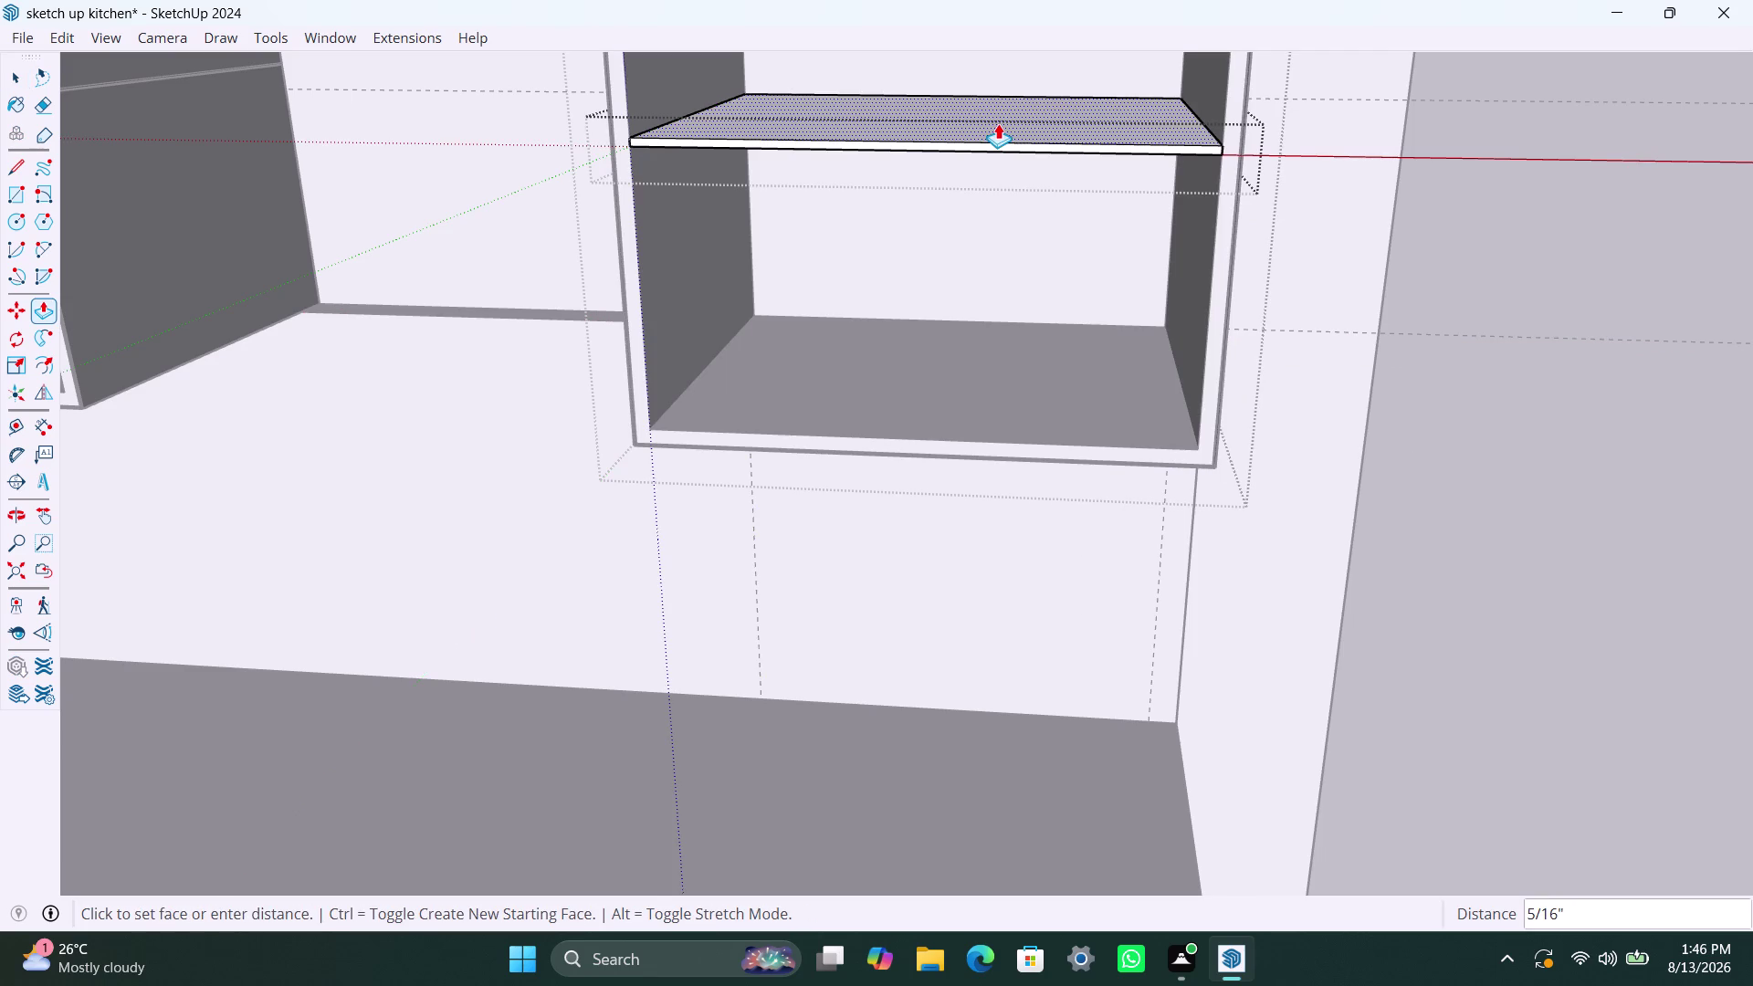
key(9)
text(mm)
key(Return)
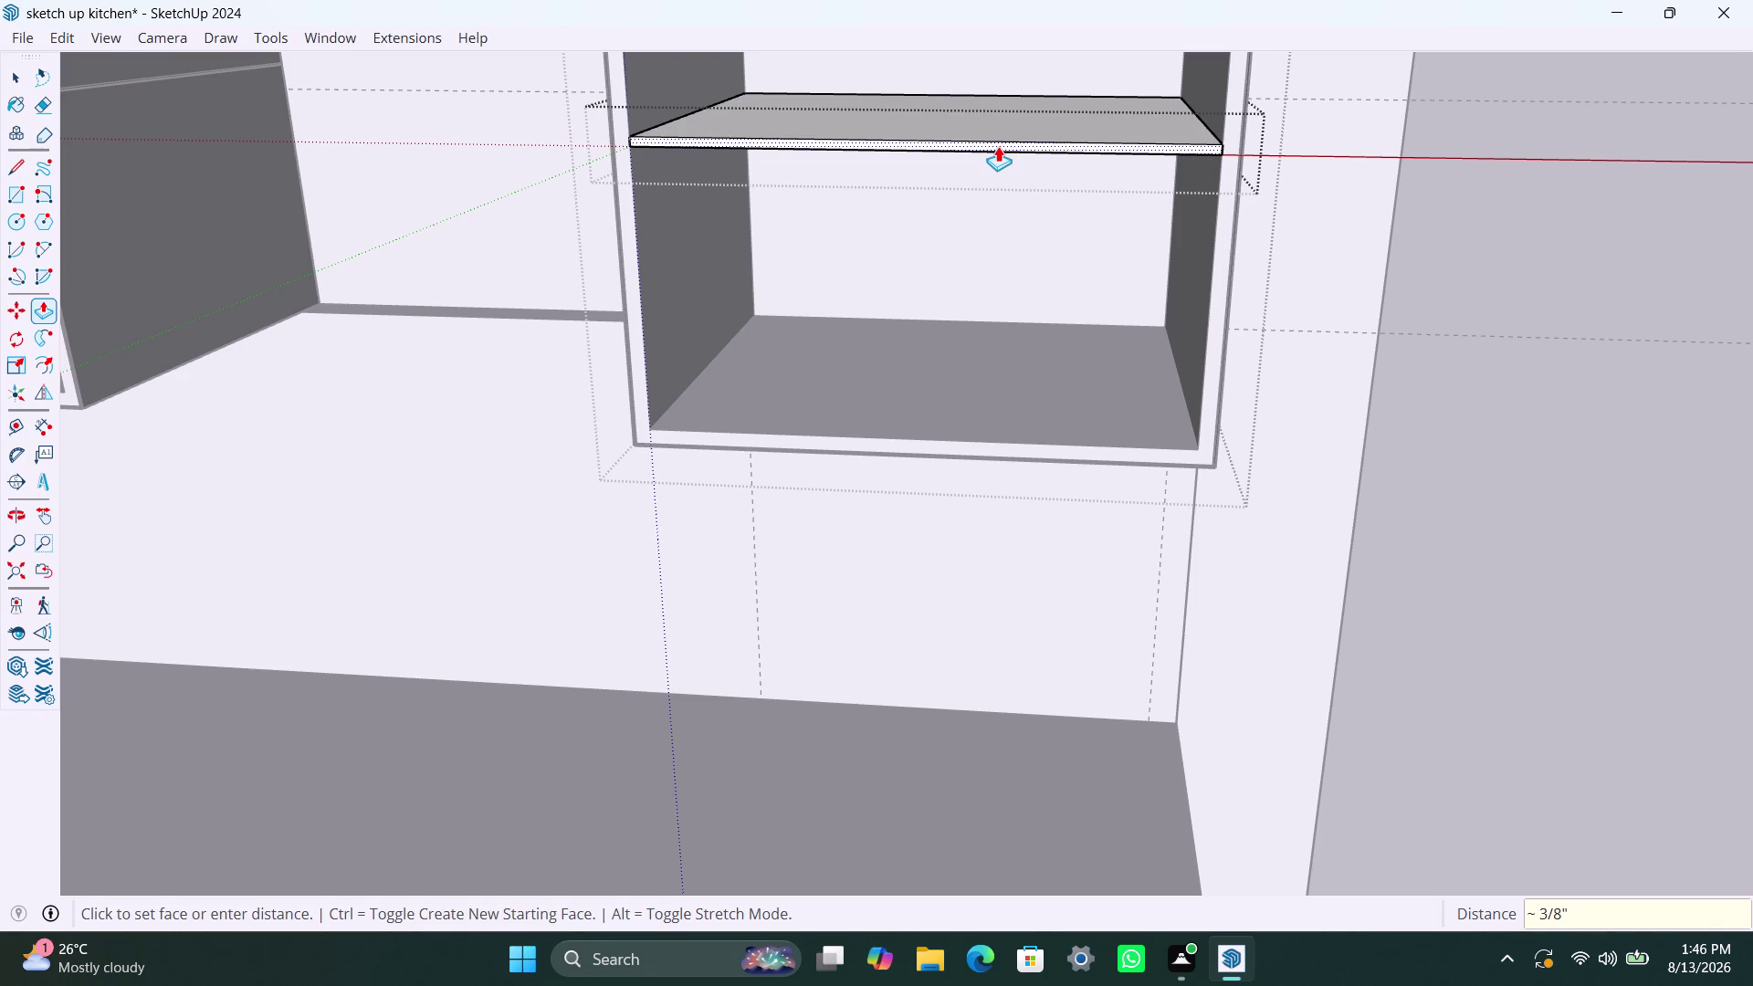
click(947, 116)
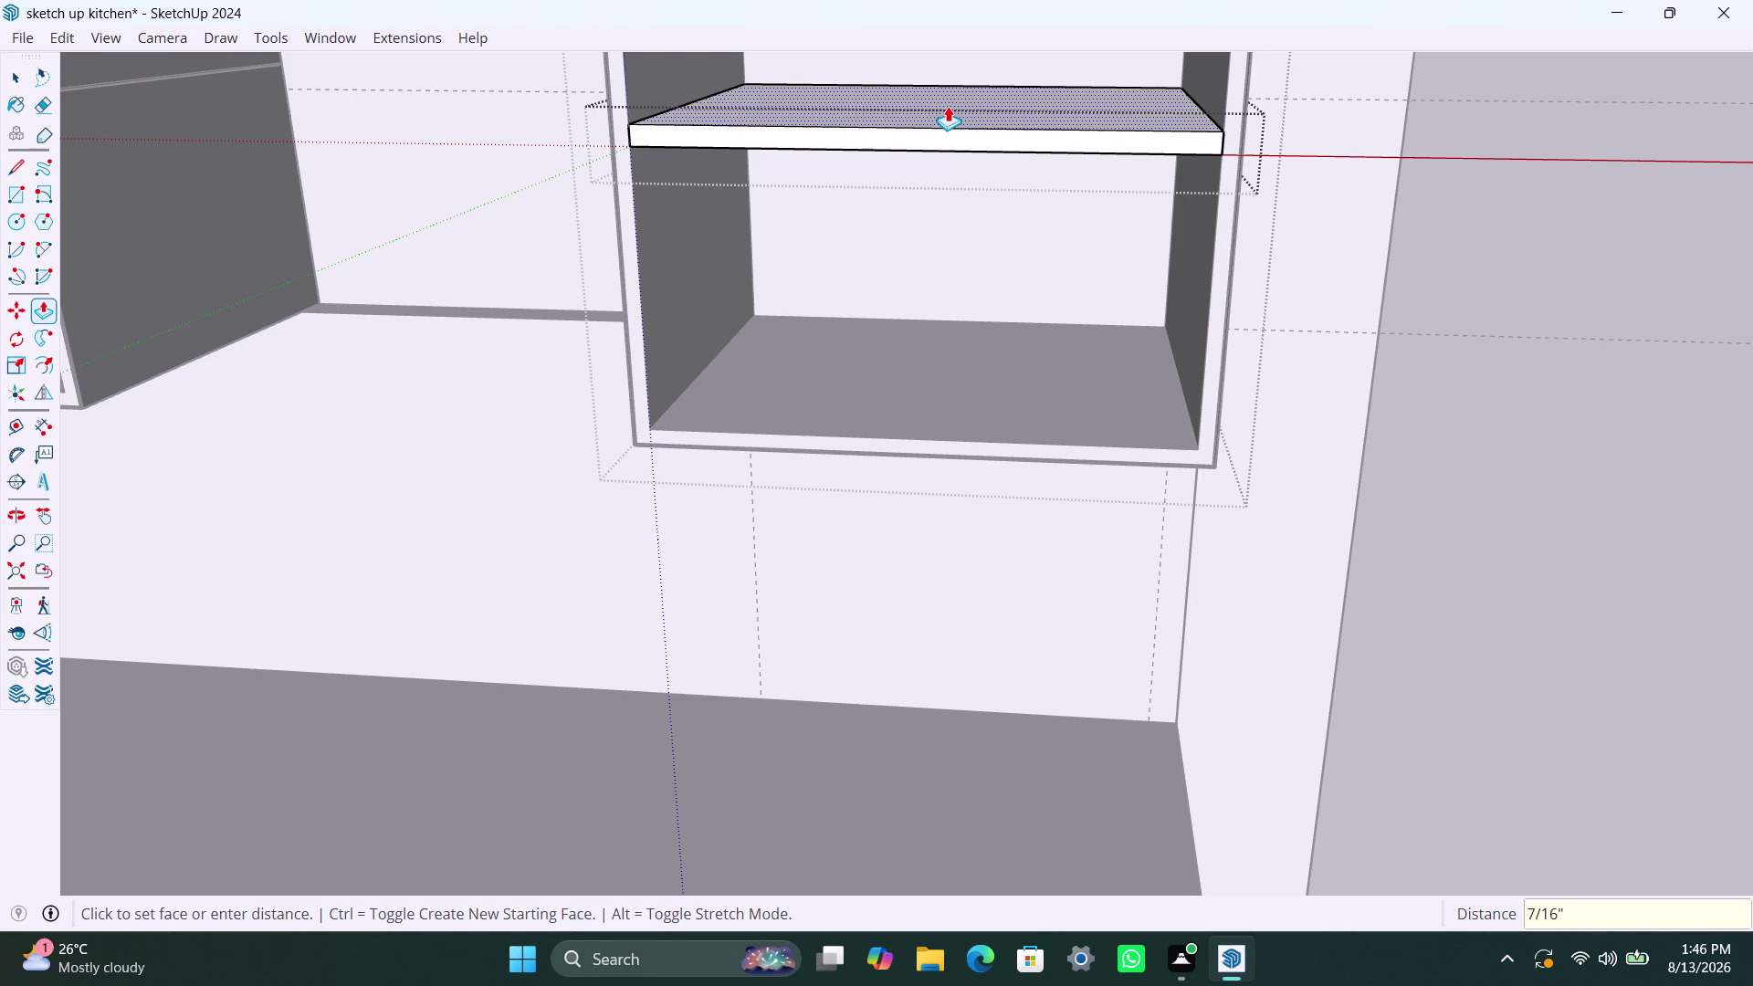
text(9mm)
key(Return)
Select the shelf and Move-copy it lower in the cabinet.
key(space)
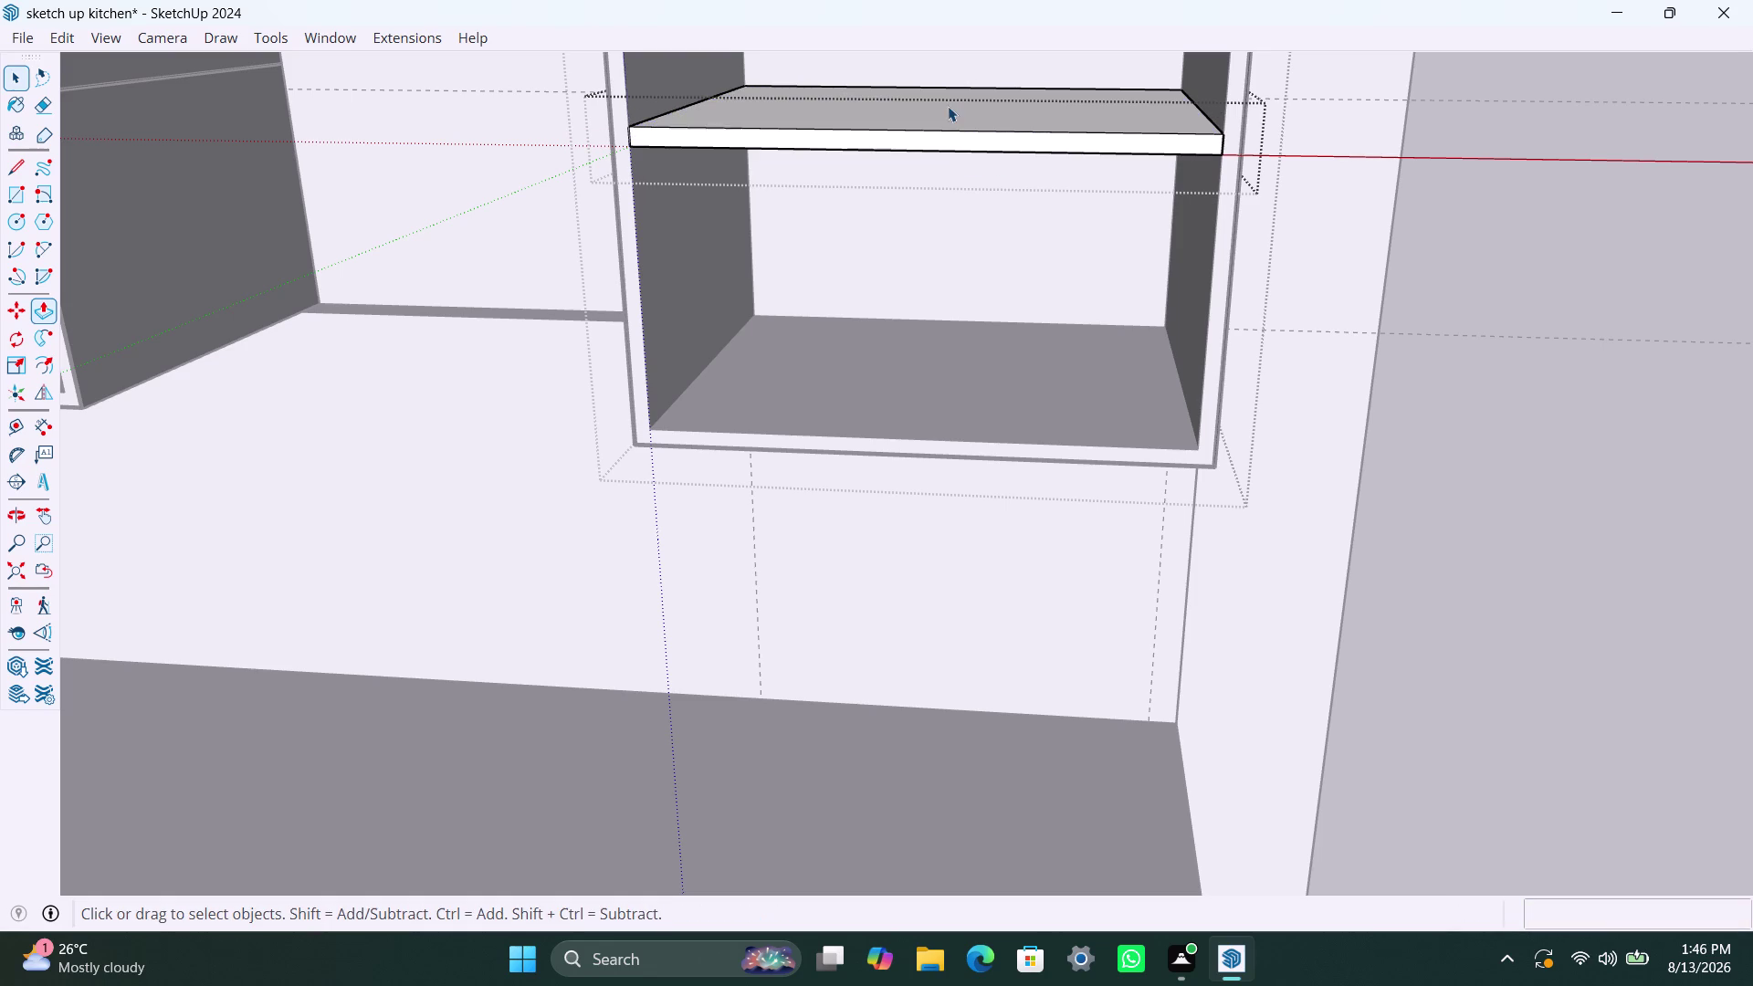
click(1499, 234)
click(1107, 124)
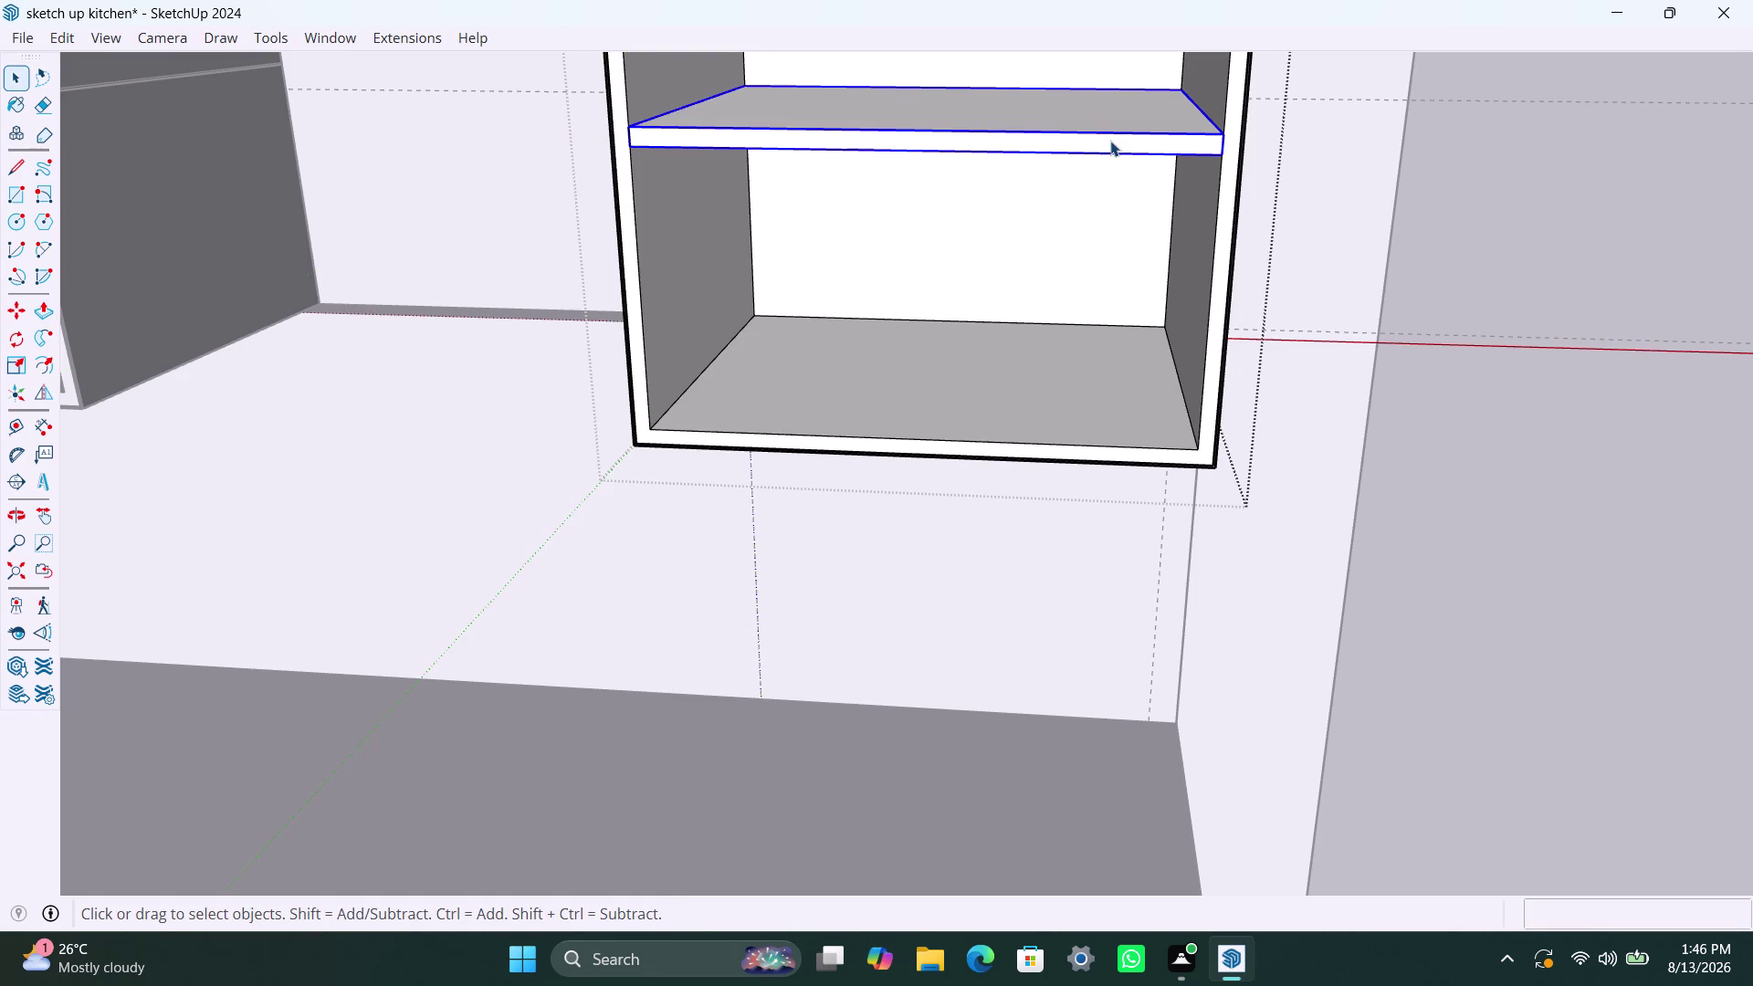
key(m)
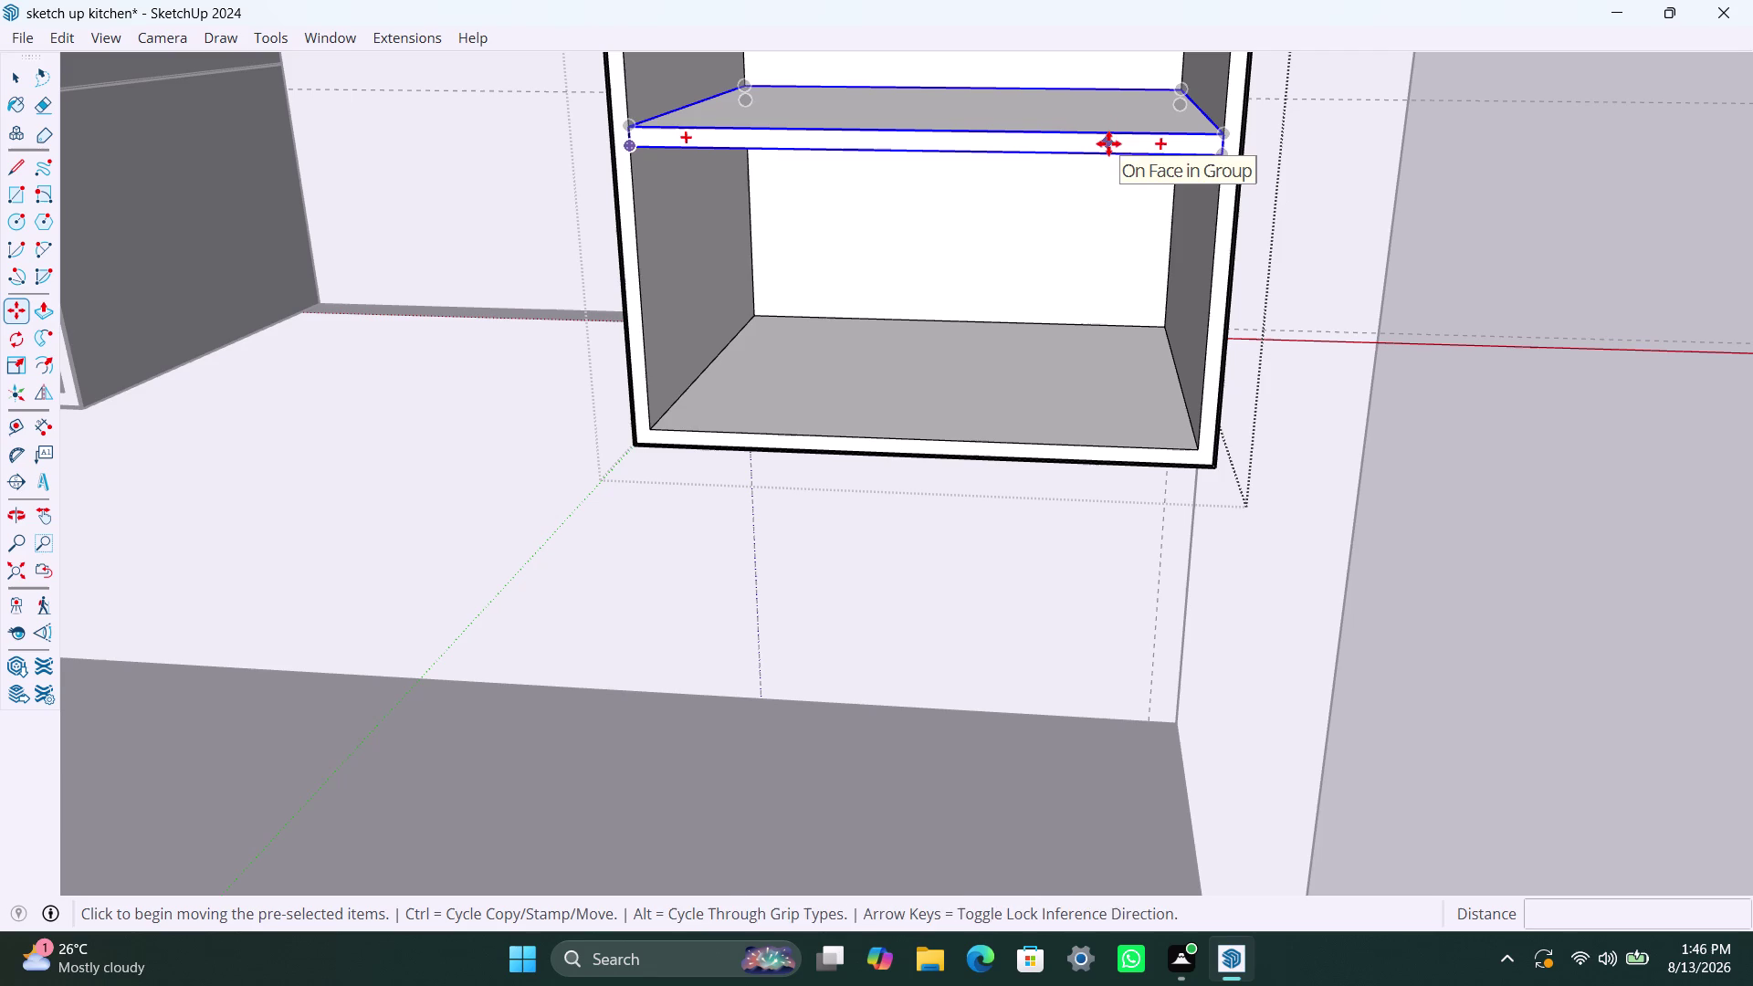
click(628, 149)
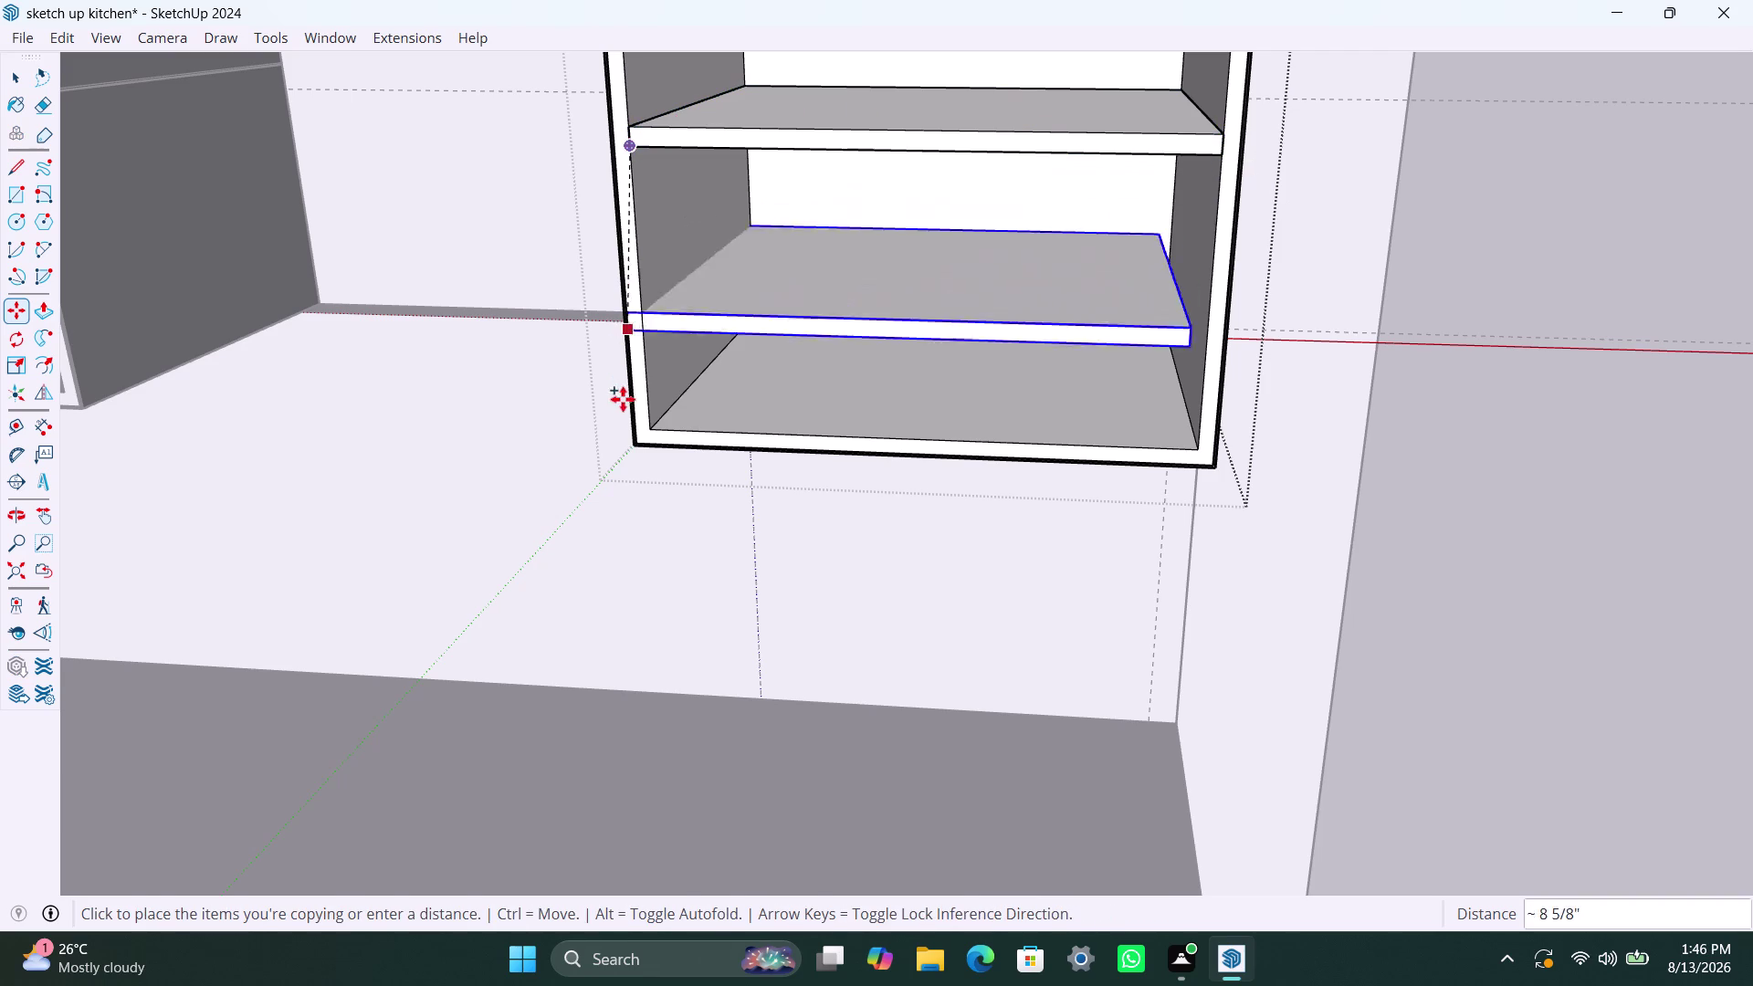
click(656, 449)
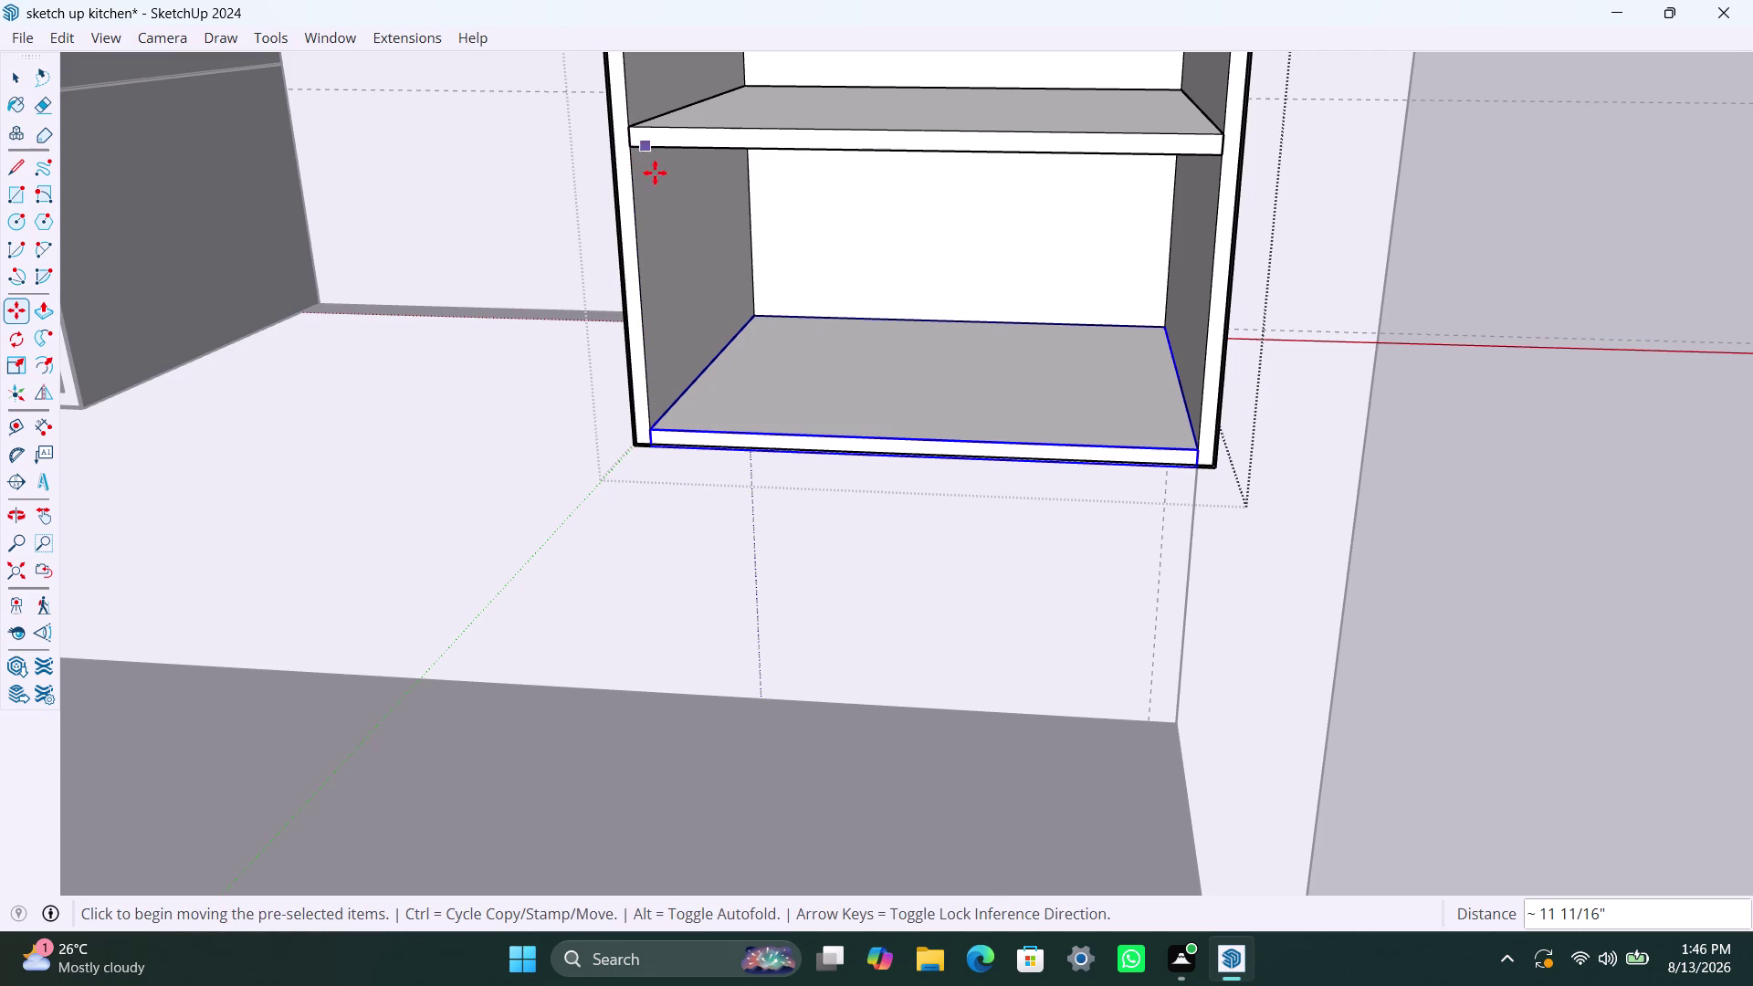
Select the shelf and delete it.
key(space)
click(775, 134)
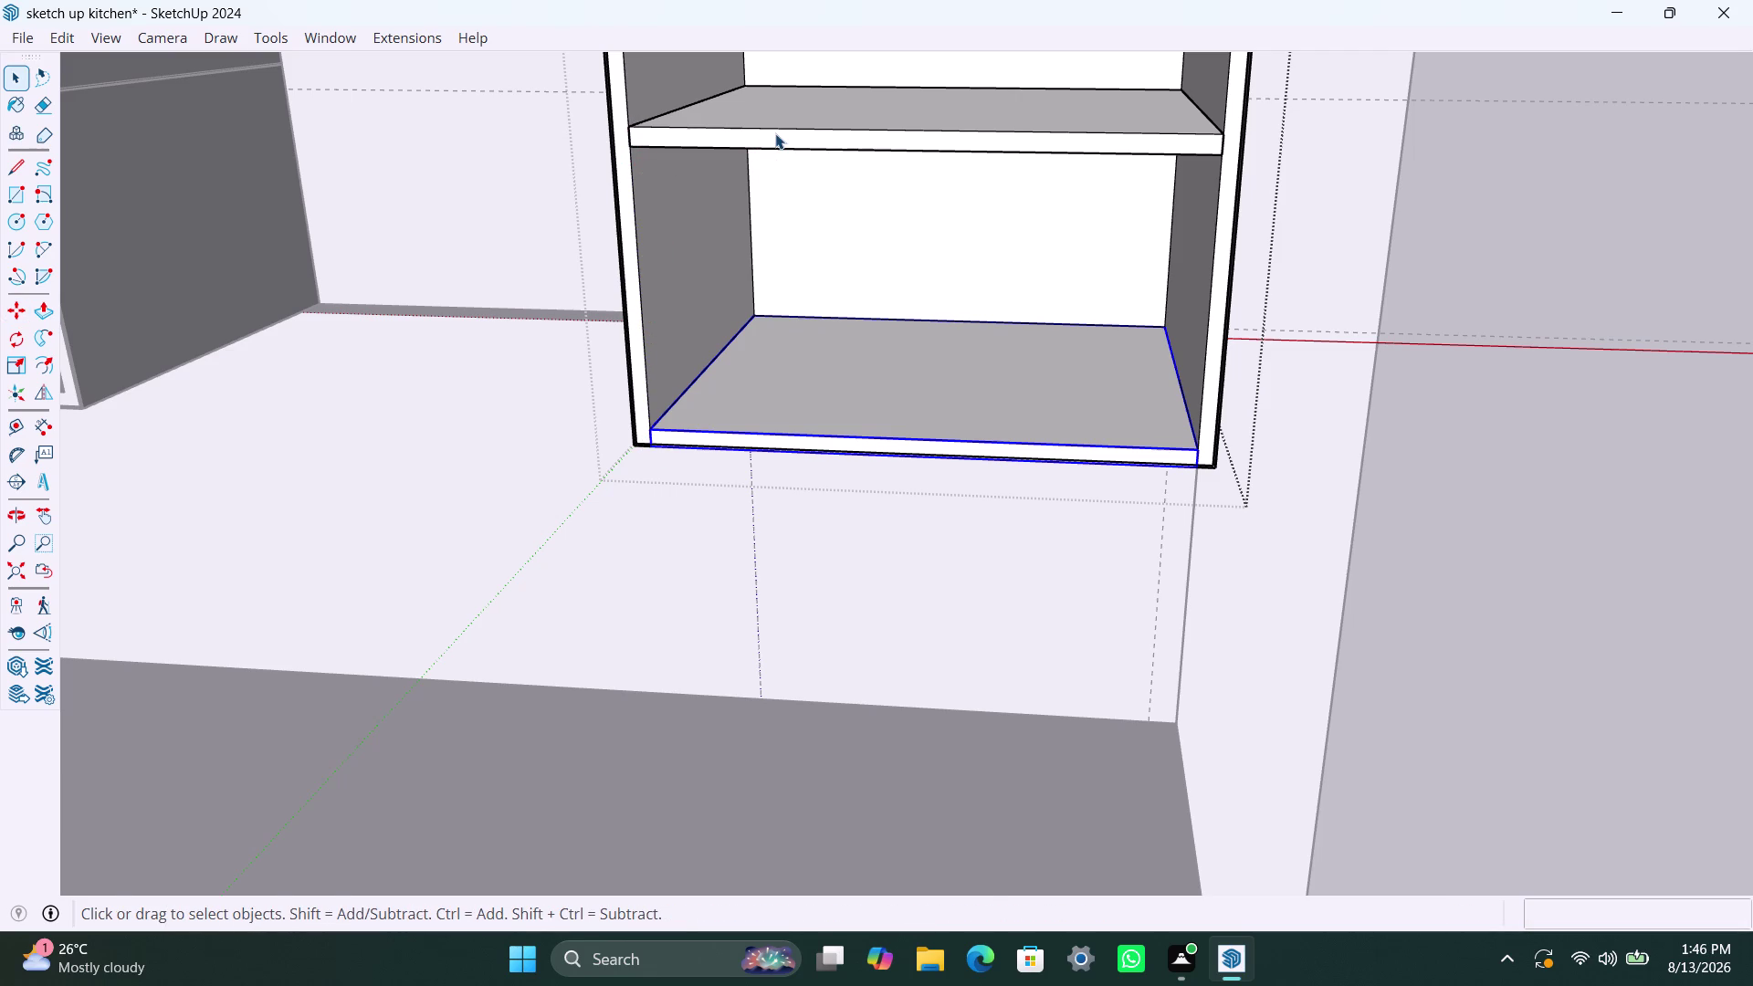
key(Delete)
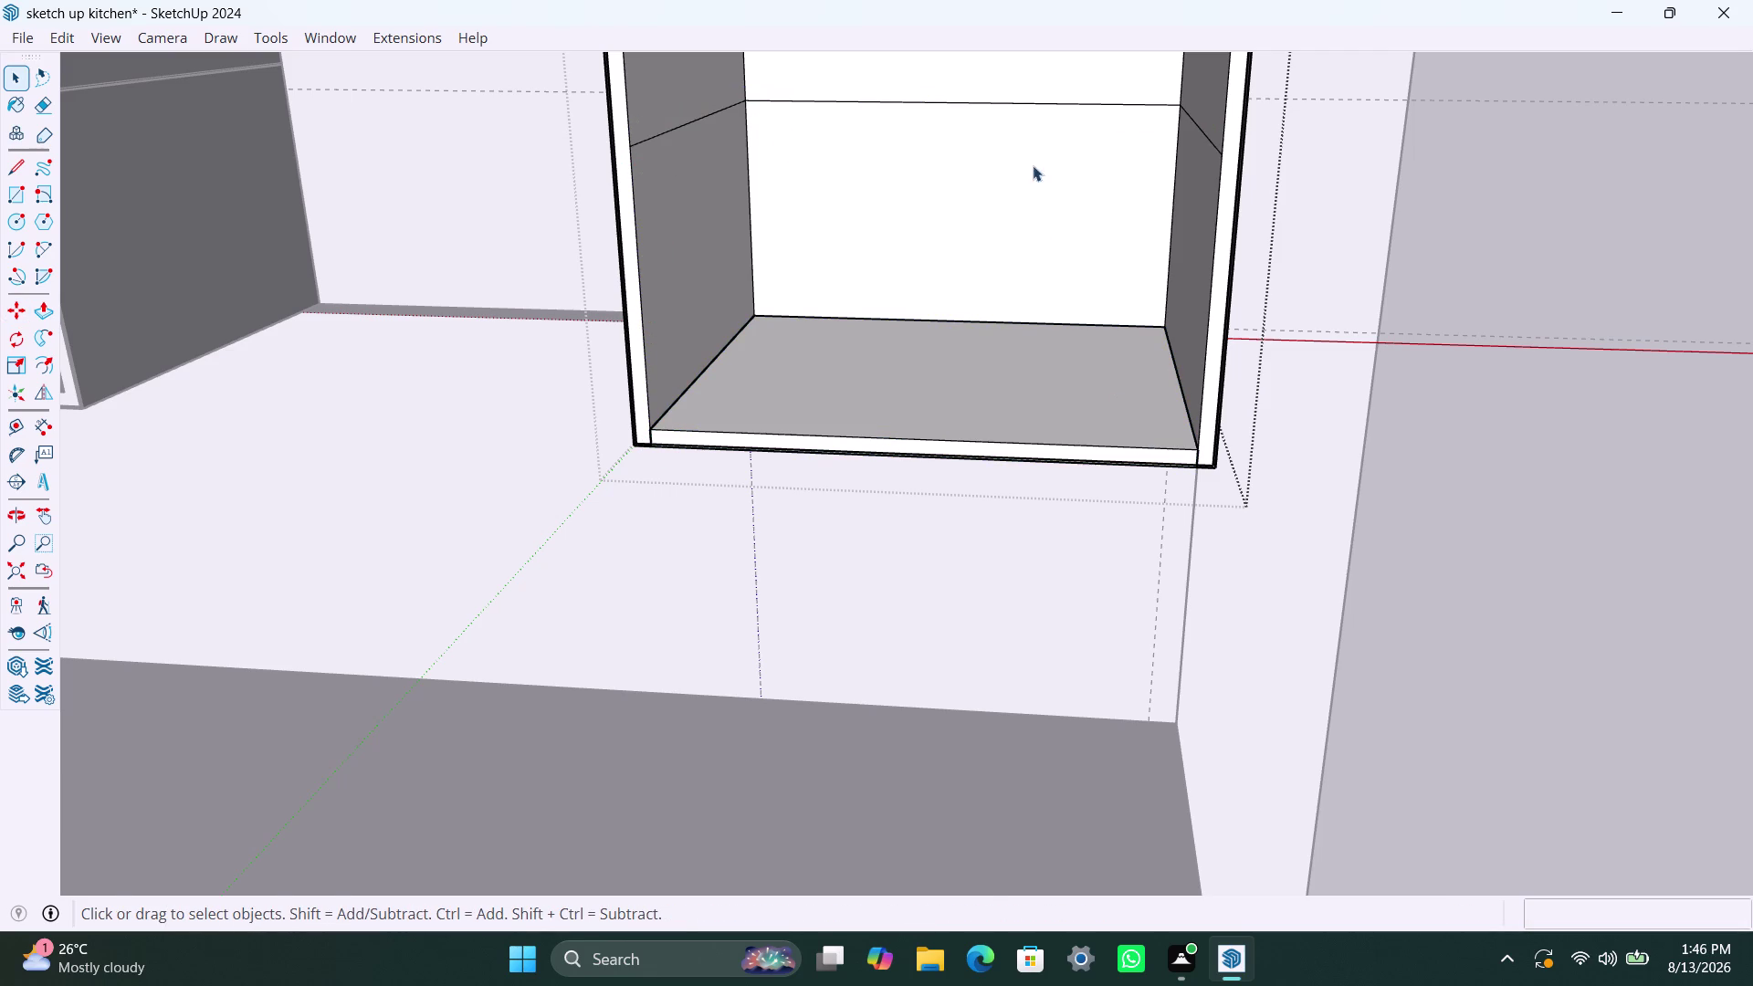
Delete the stray edges at the cabinet's back and side.
click(1005, 102)
key(BackSpace)
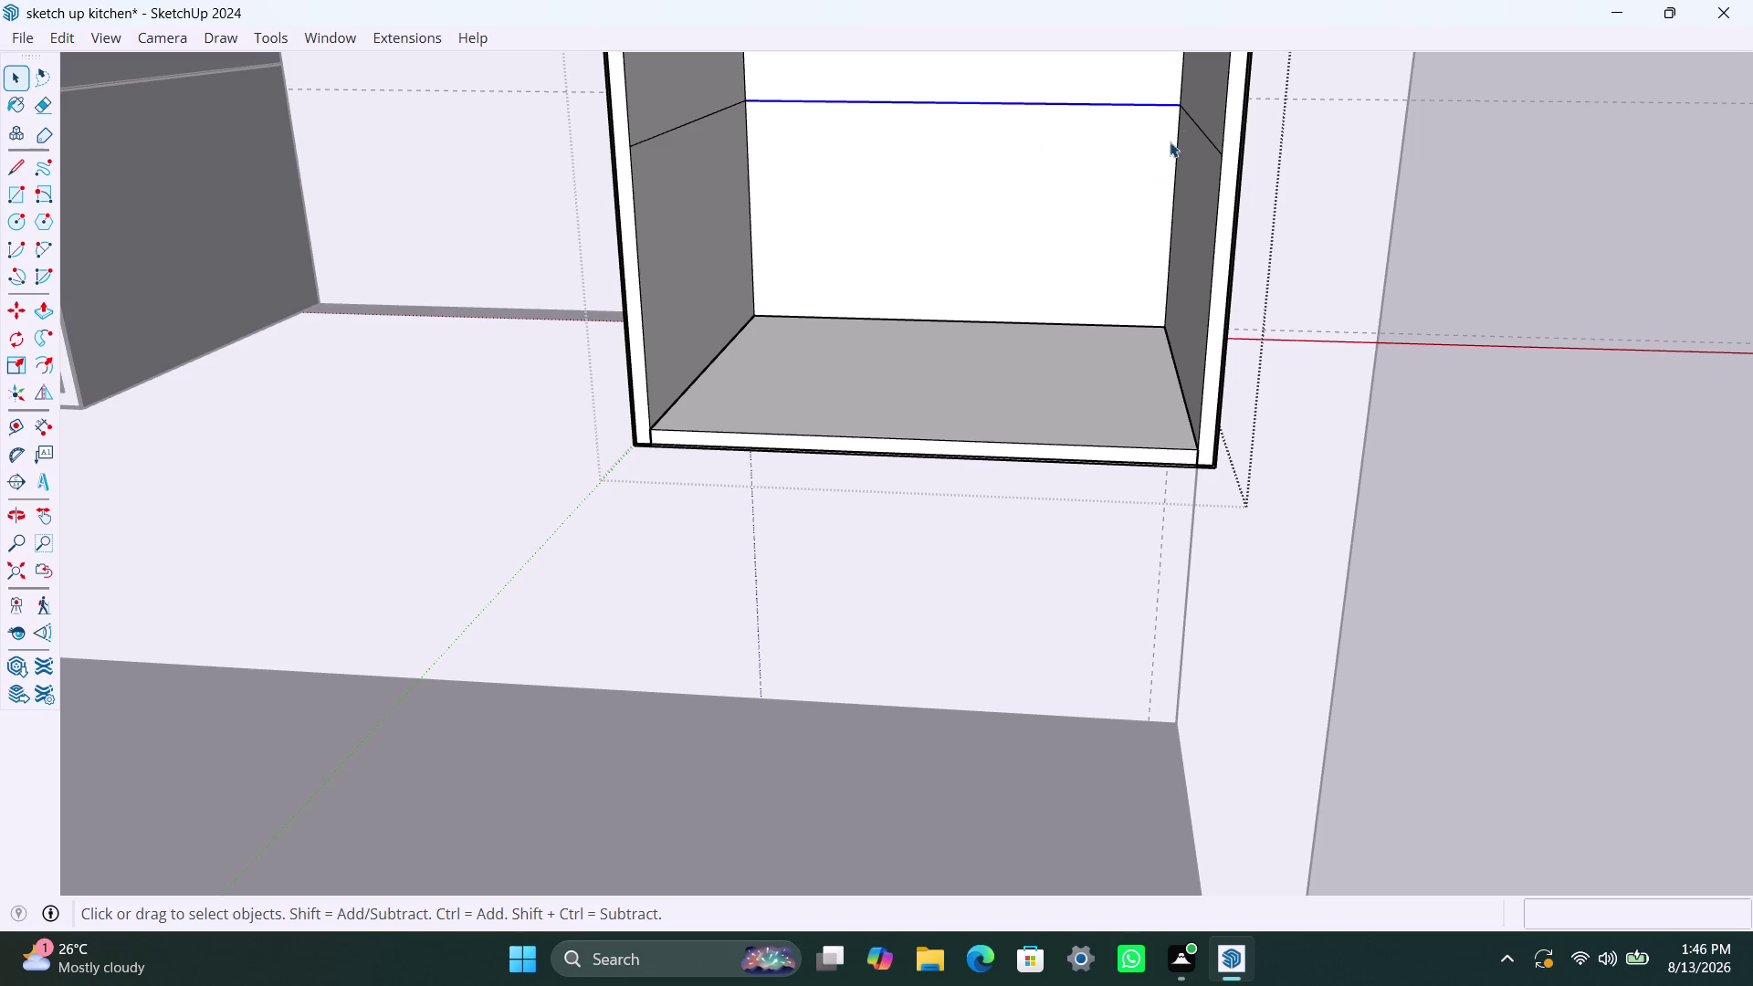
key(Delete)
click(1208, 131)
key(Delete)
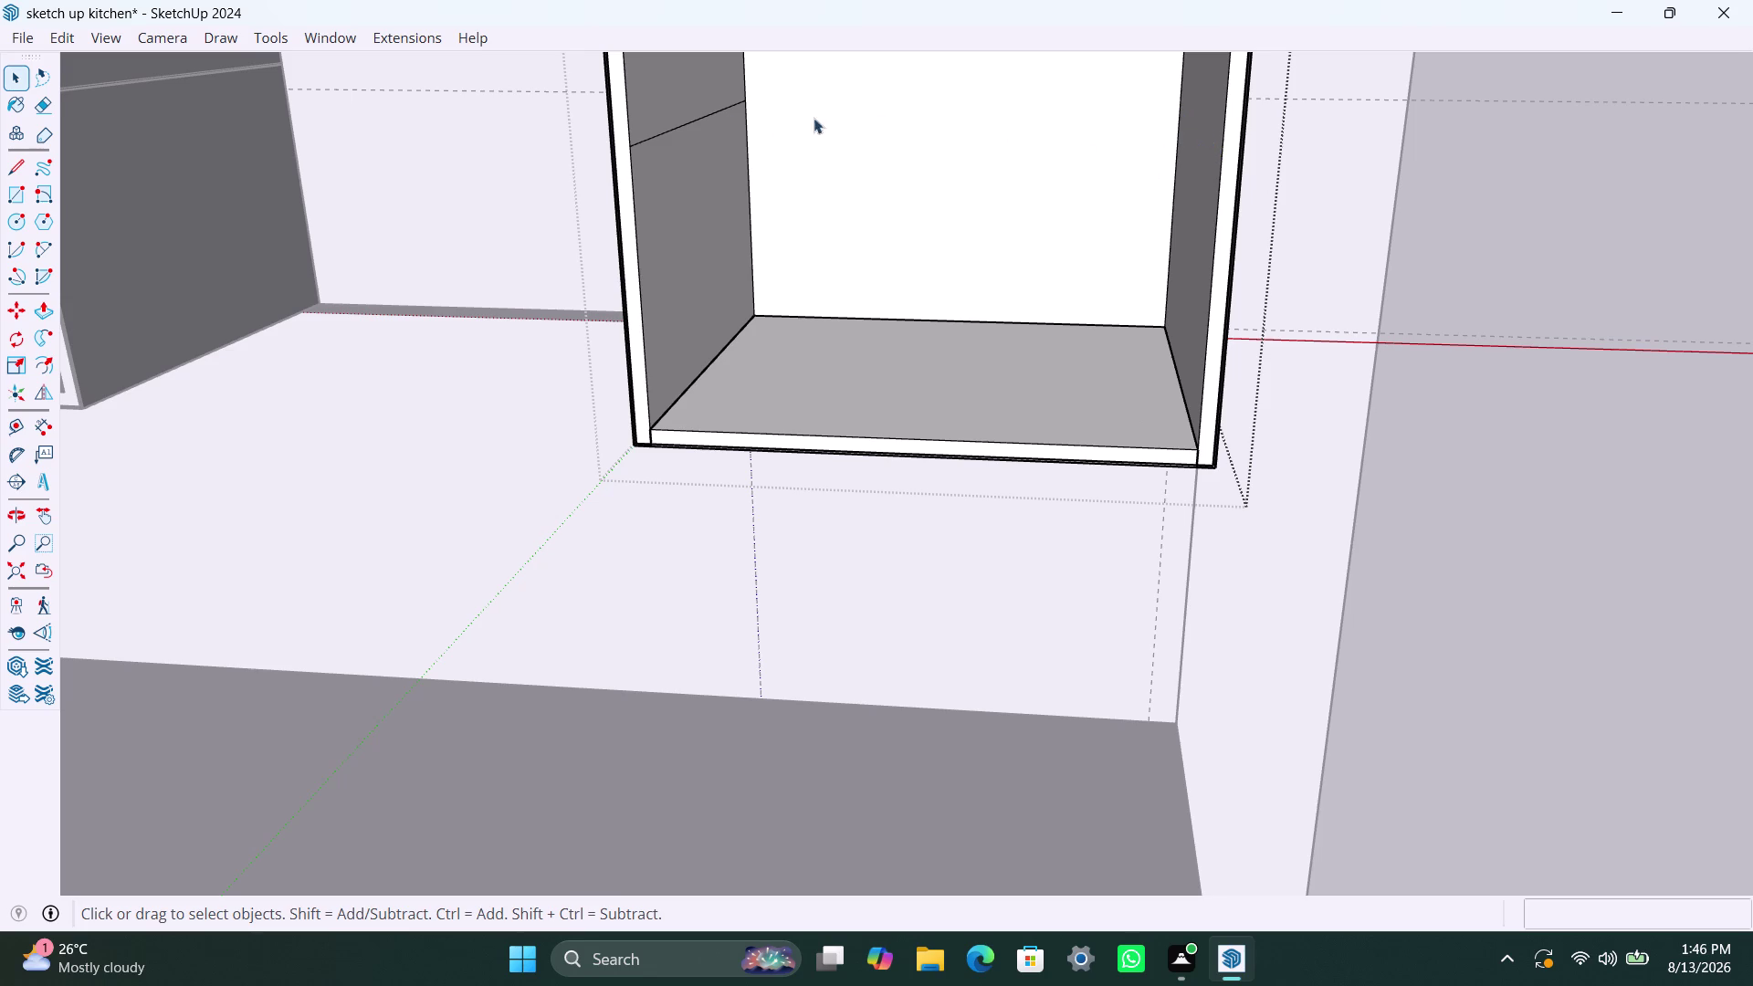
click(715, 115)
key(Delete)
Select the tall cabinet's bottom panel.
click(1071, 447)
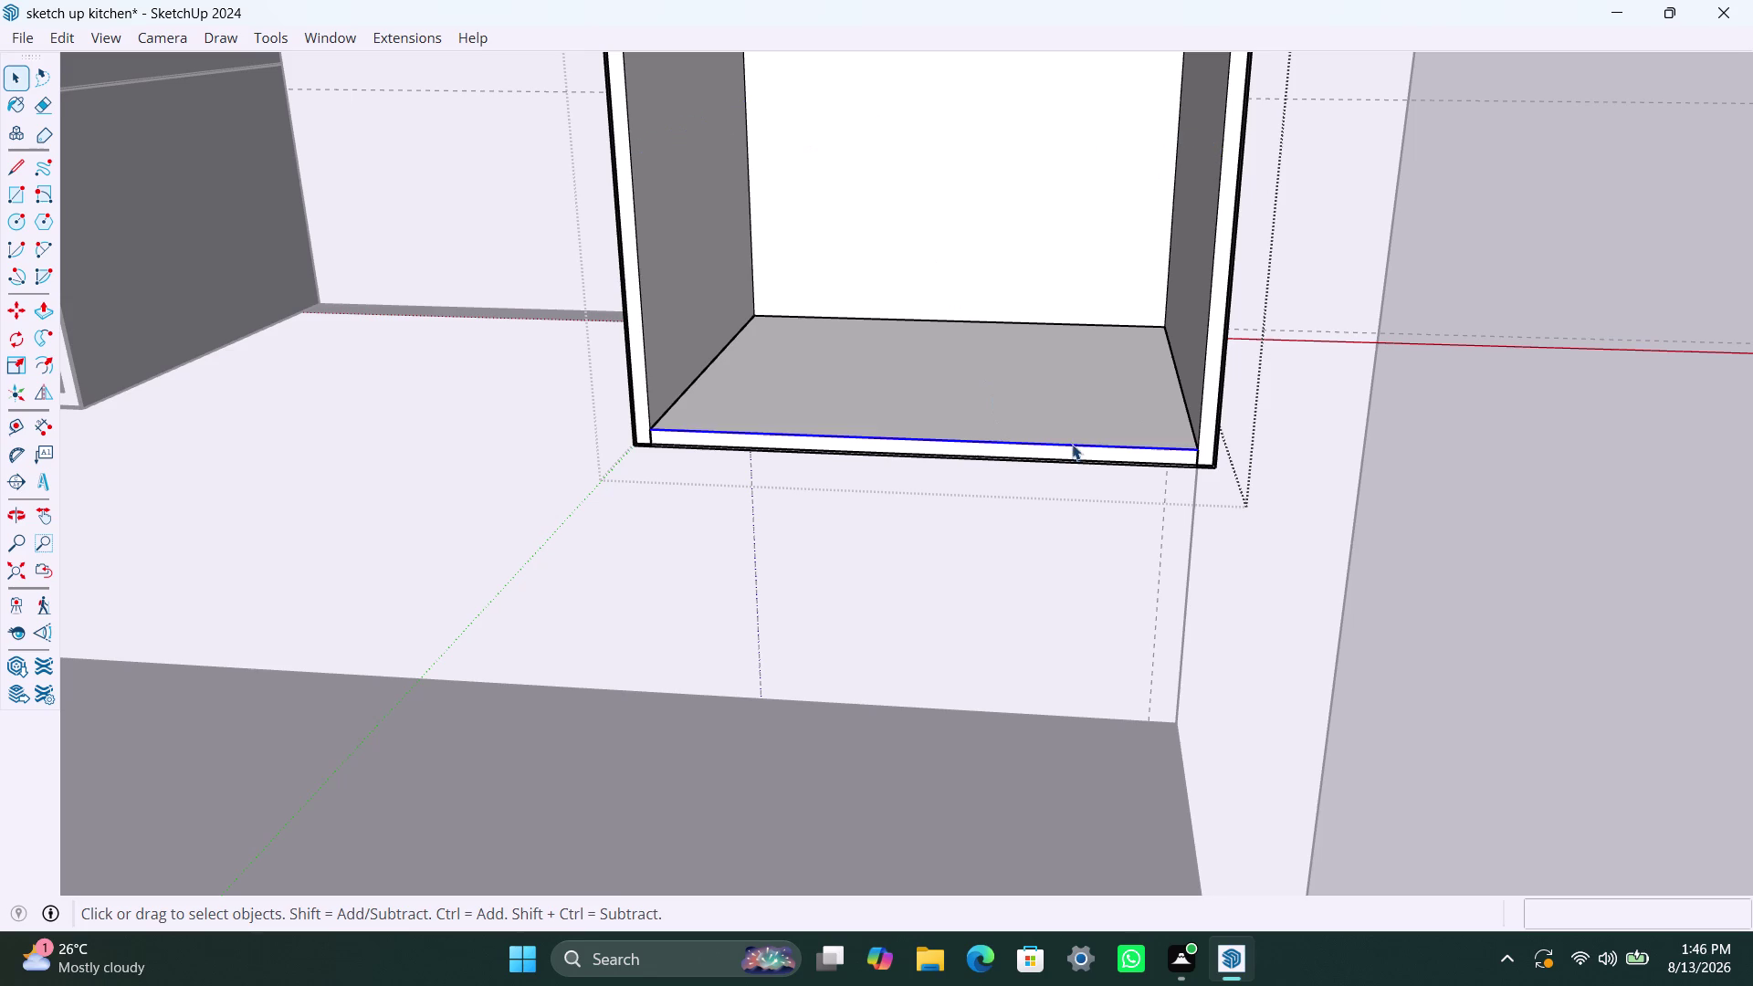
double_click(1062, 420)
click(1062, 420)
click(1482, 491)
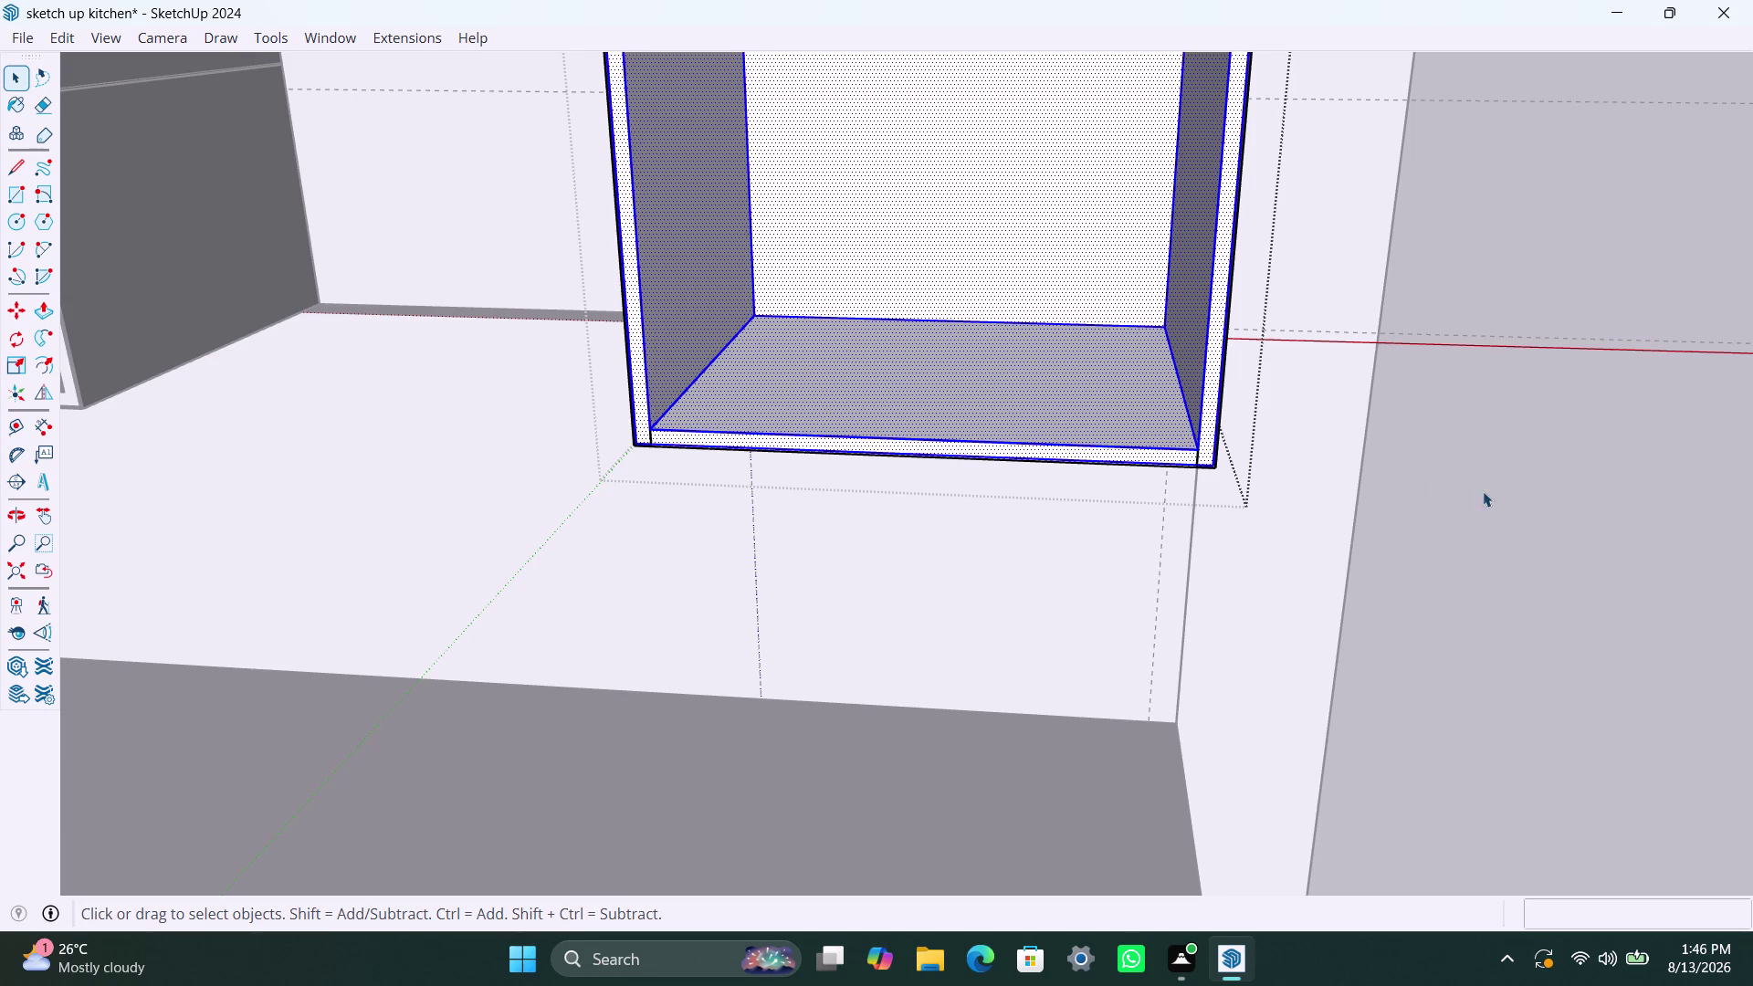
click(1086, 419)
double_click(1085, 419)
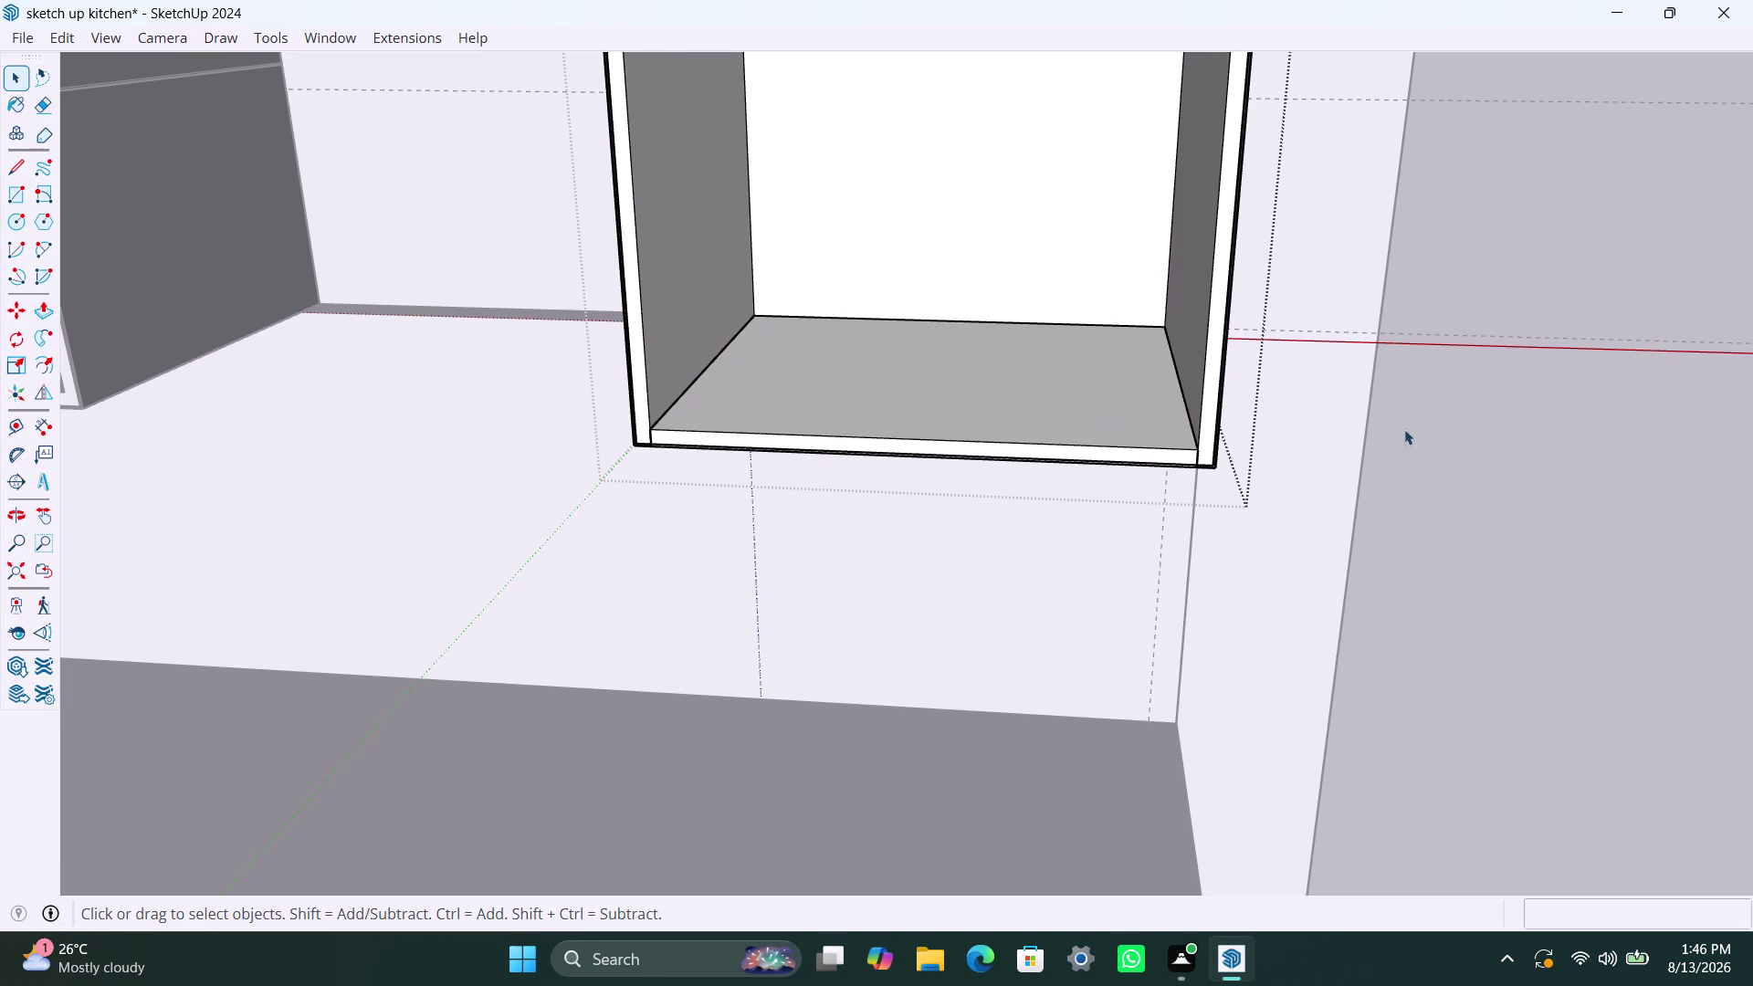
double_click(1130, 422)
click(1130, 422)
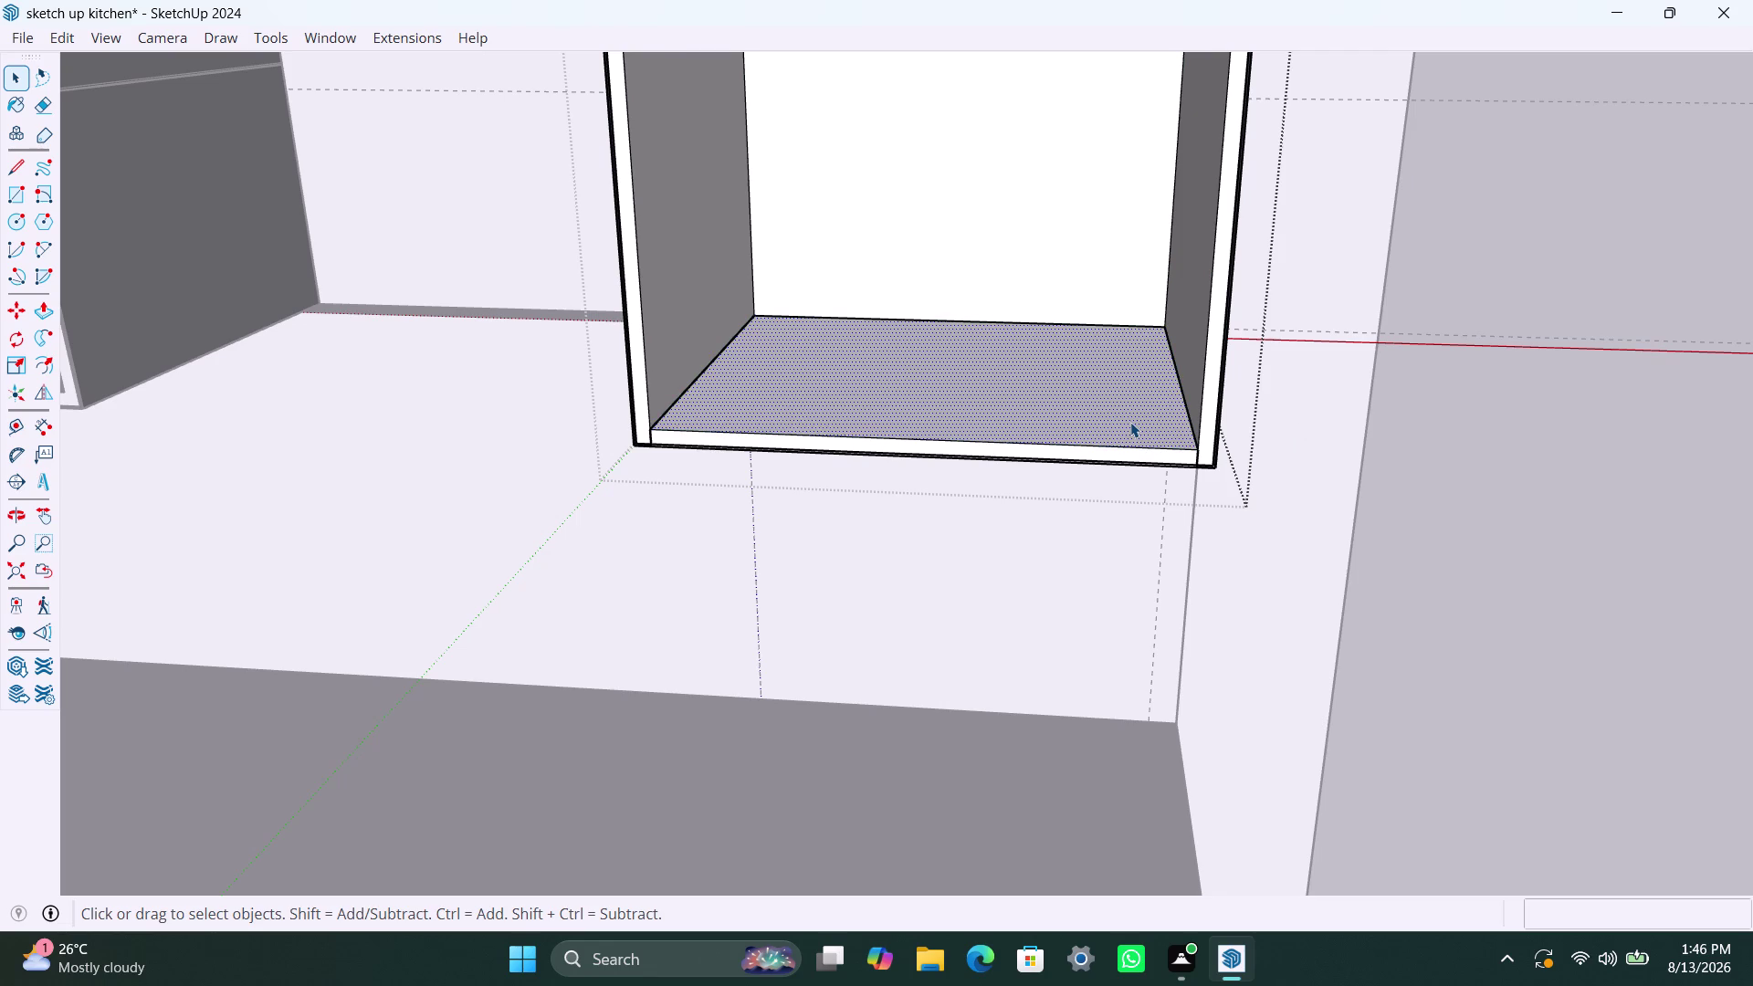
double_click(1130, 422)
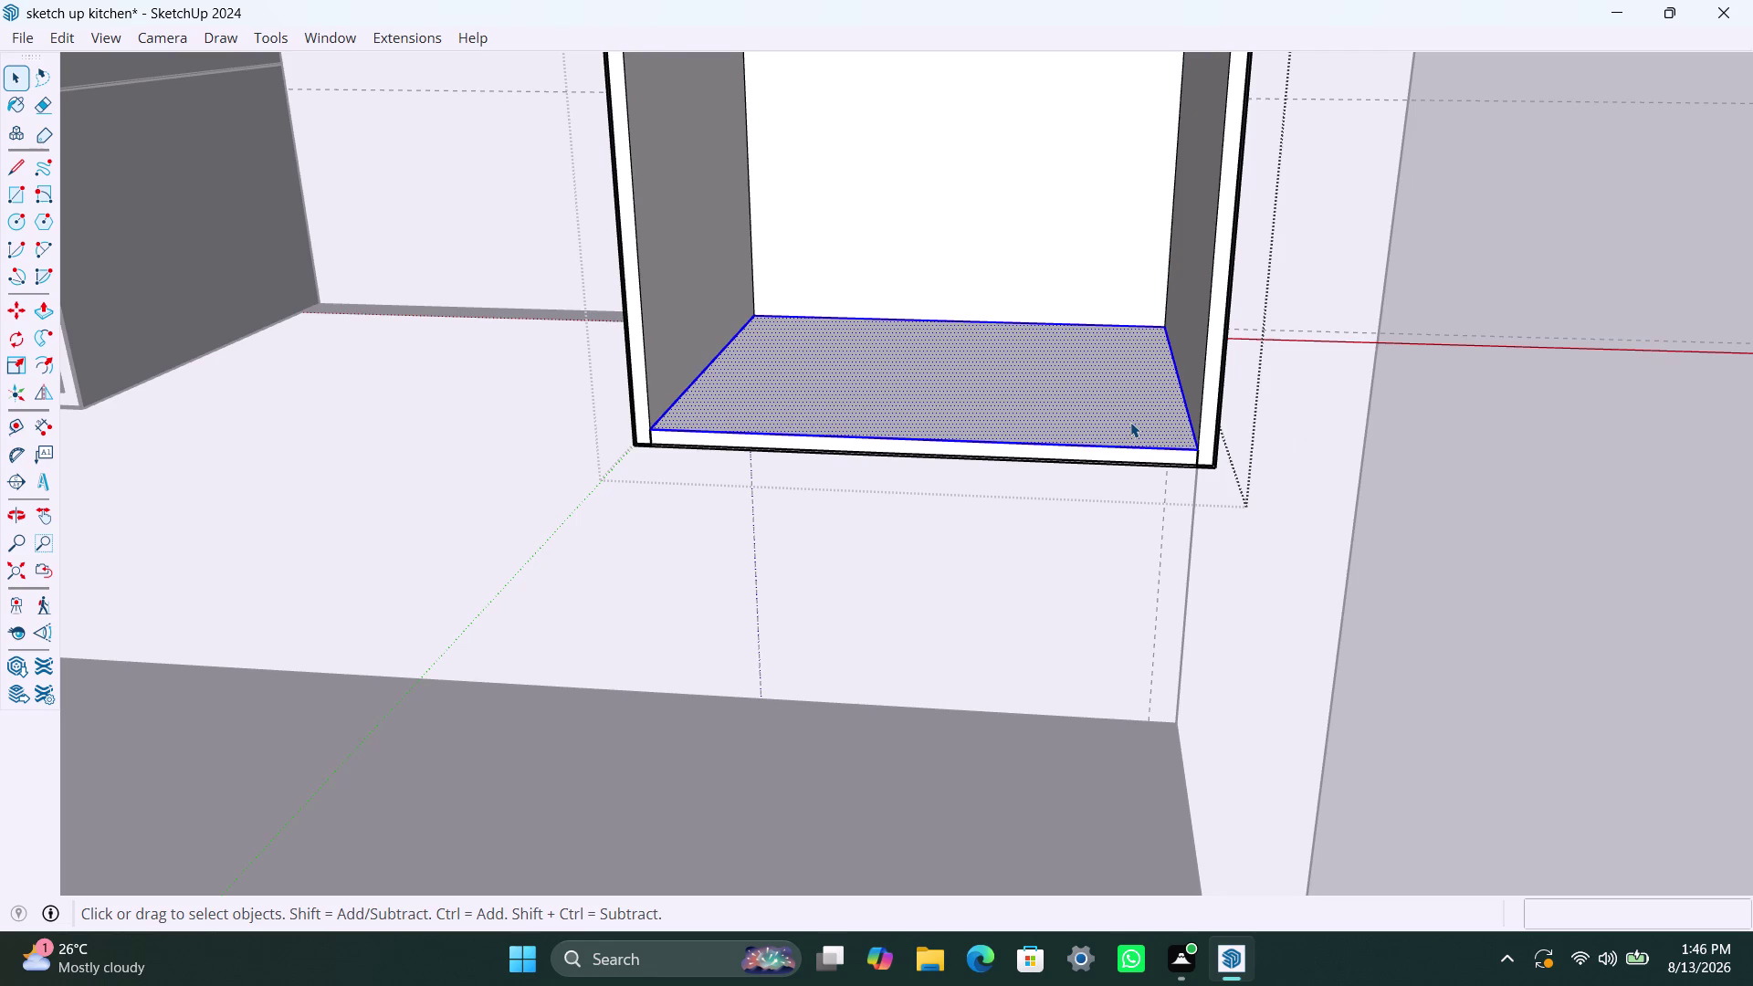
Start a Move-copy of the bottom panel, then cancel it.
key(m)
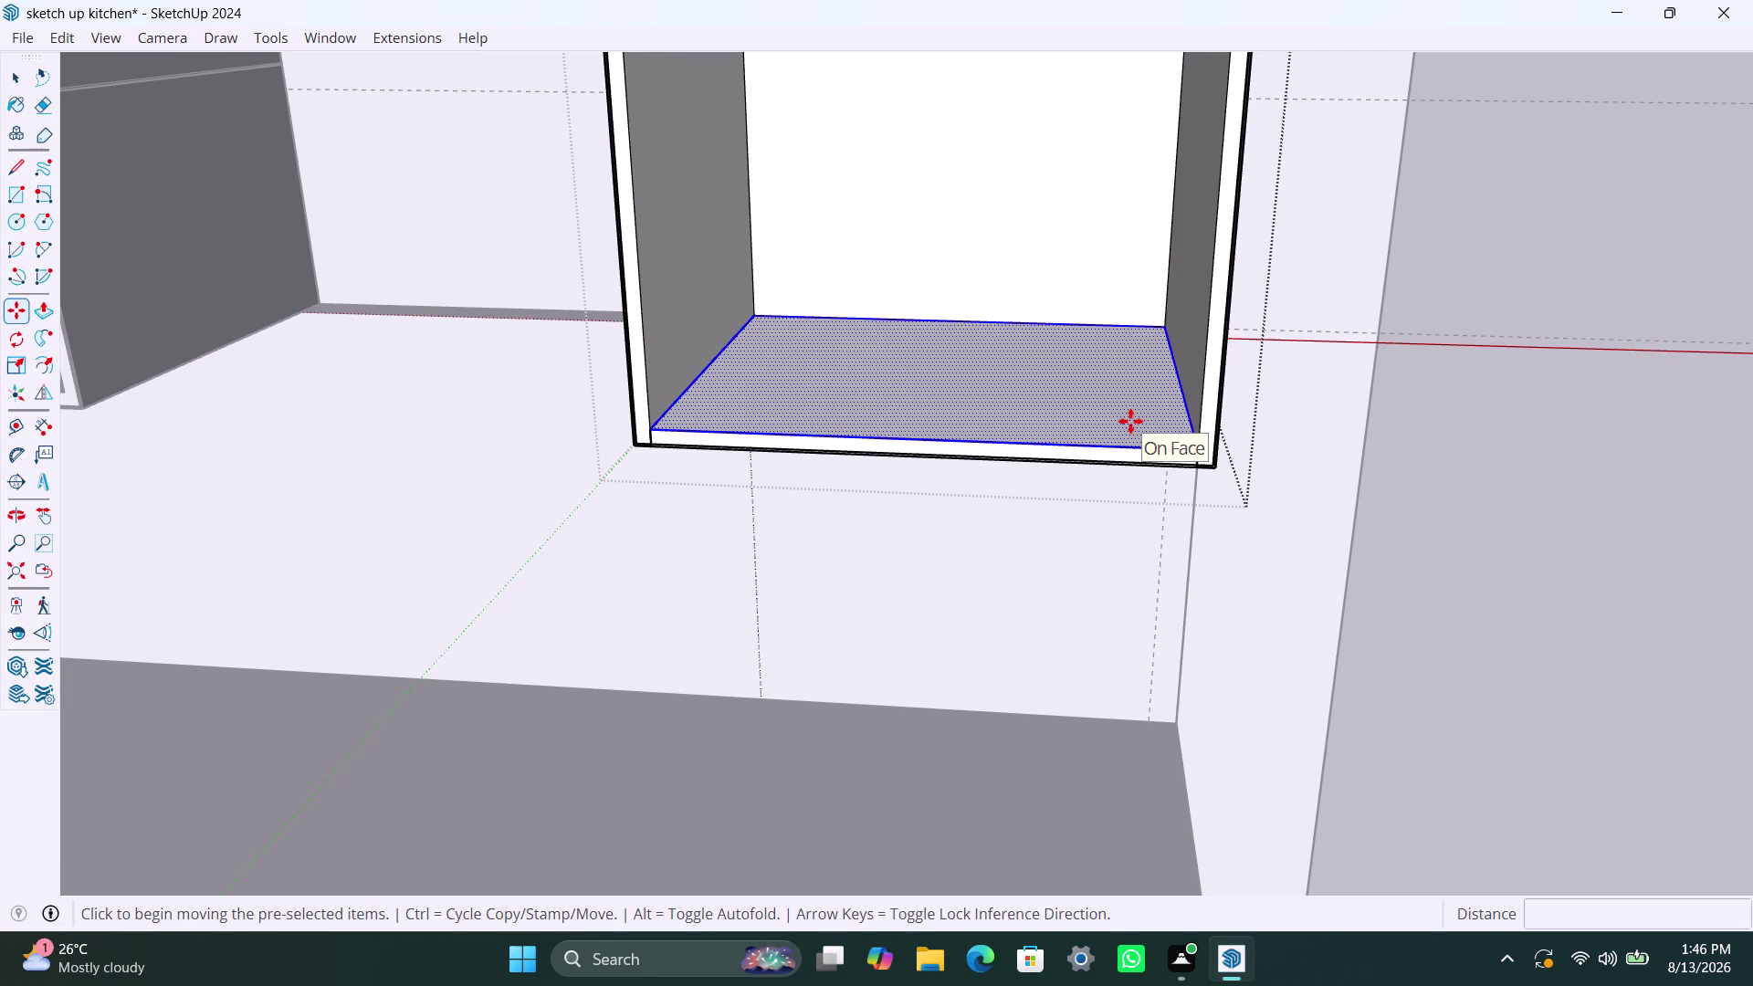
click(1196, 445)
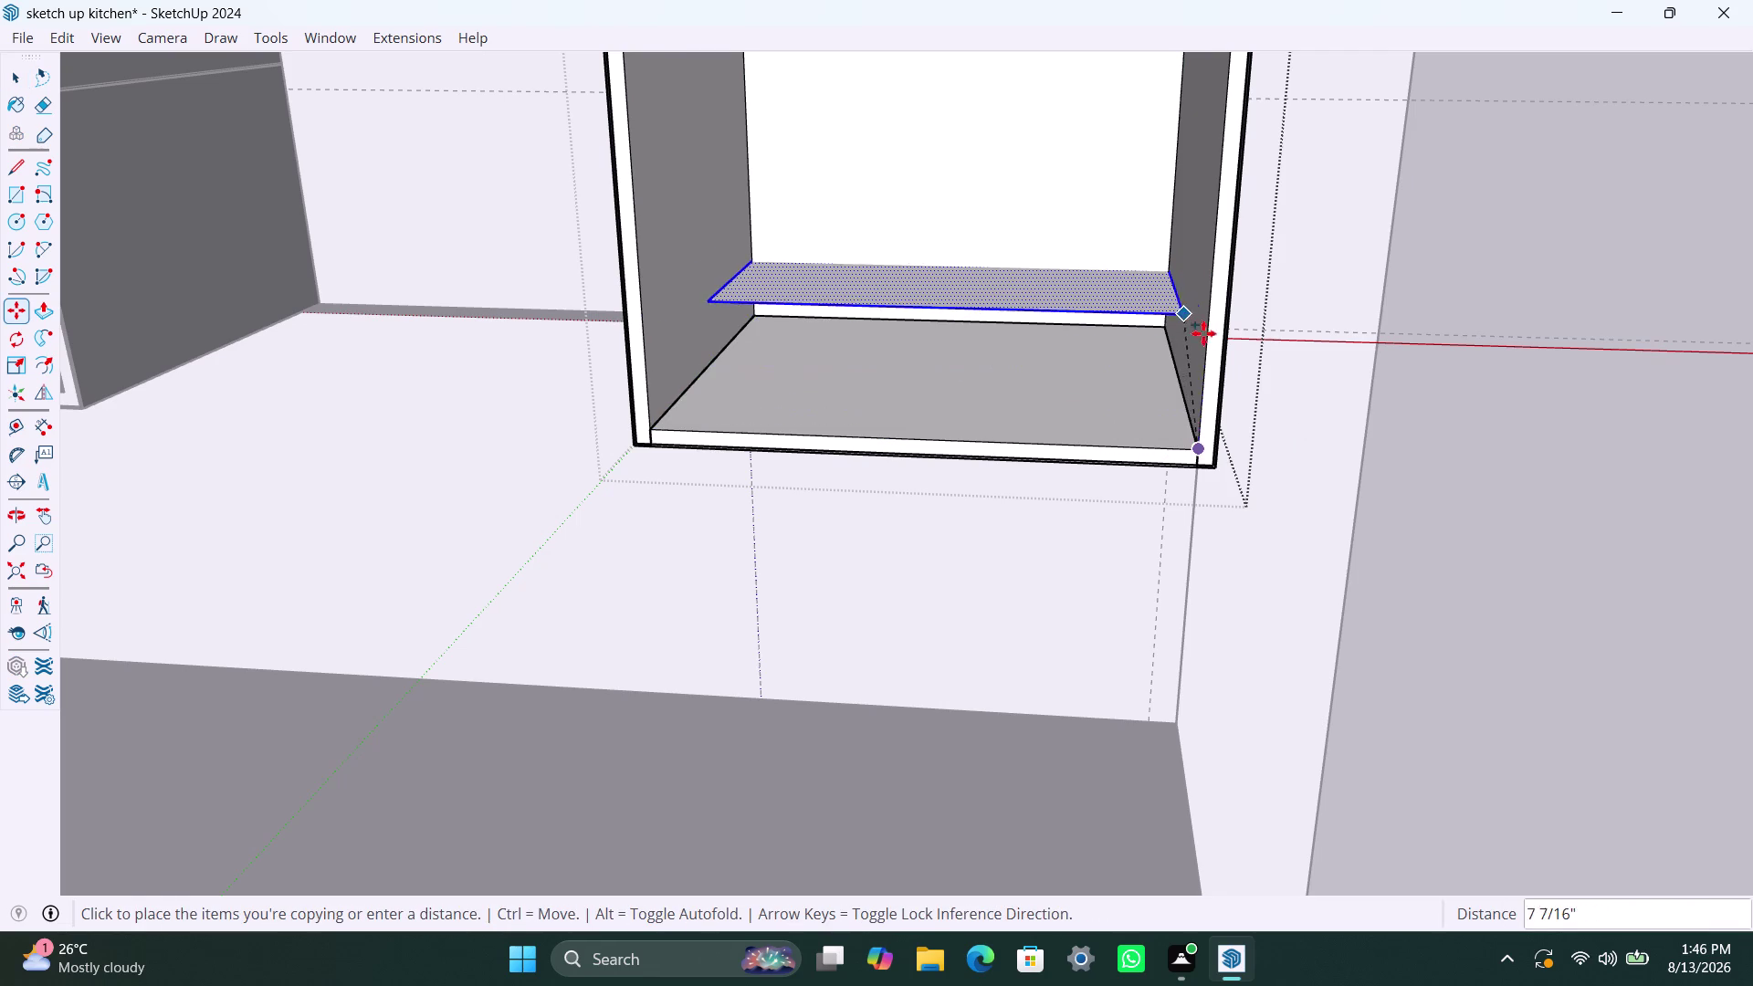
key(Escape)
key(Escape)
key(Escape)
key(v)
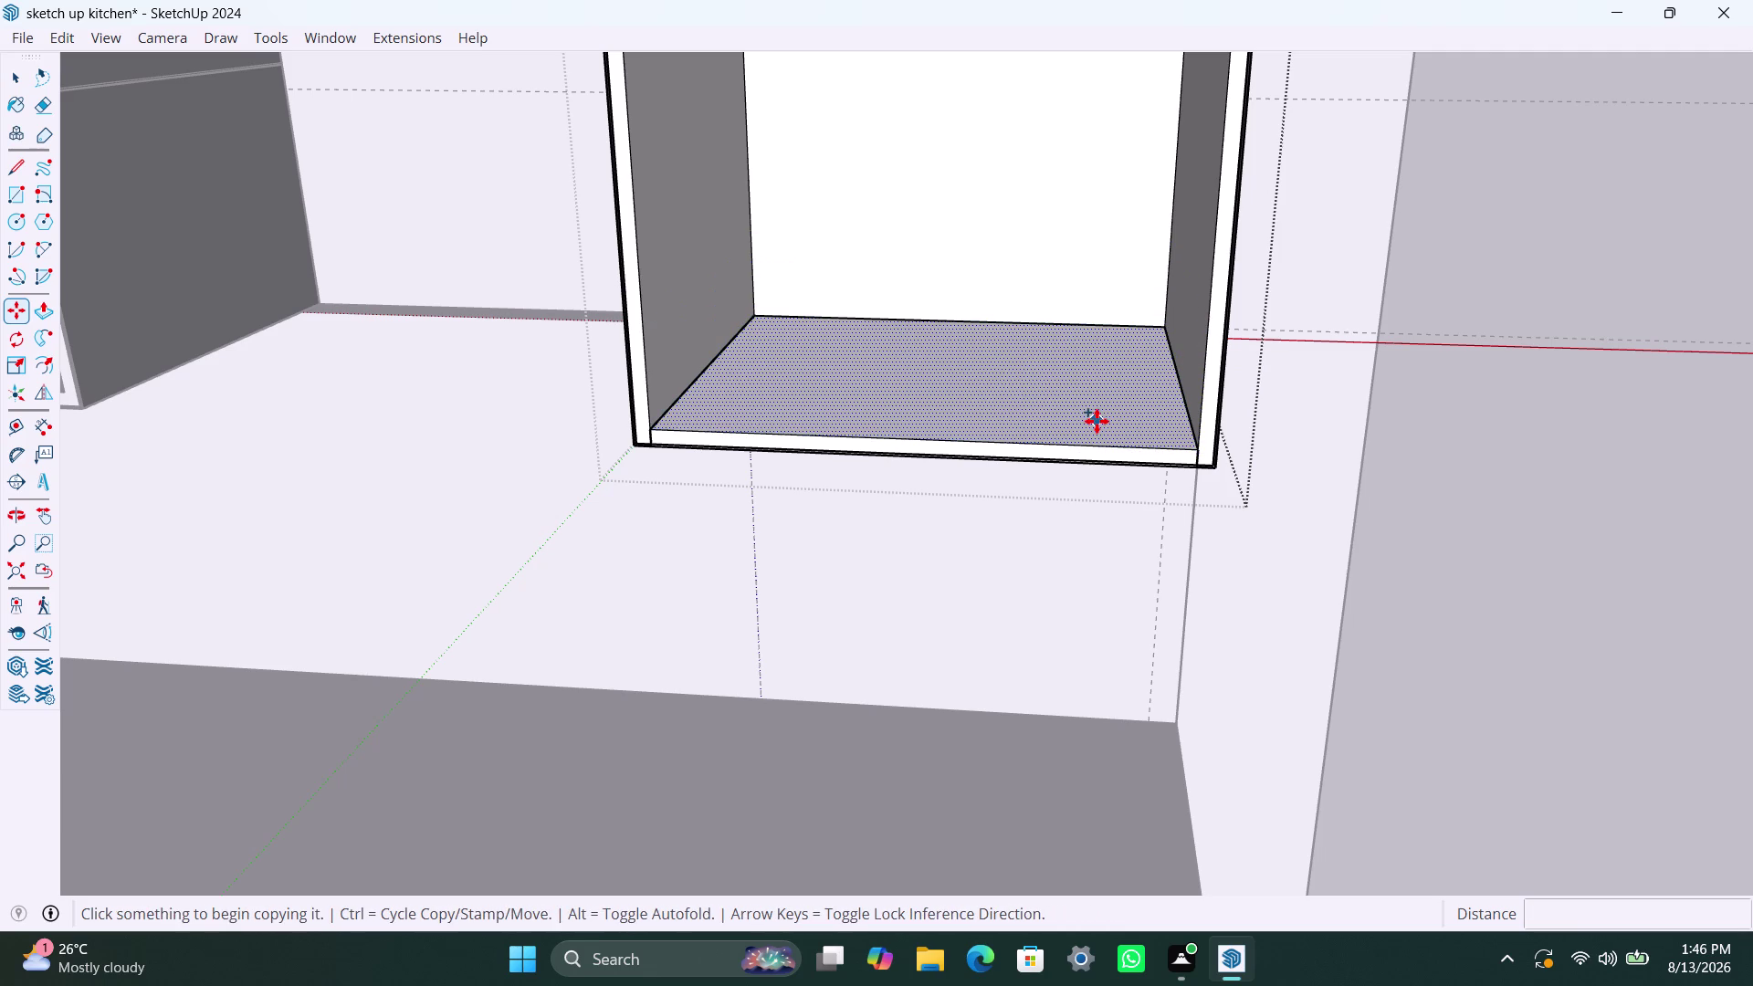
key(space)
key(space)
key(space)
Reselect the bottom panel inside the cabinet box.
triple_click(1089, 415)
click(1090, 414)
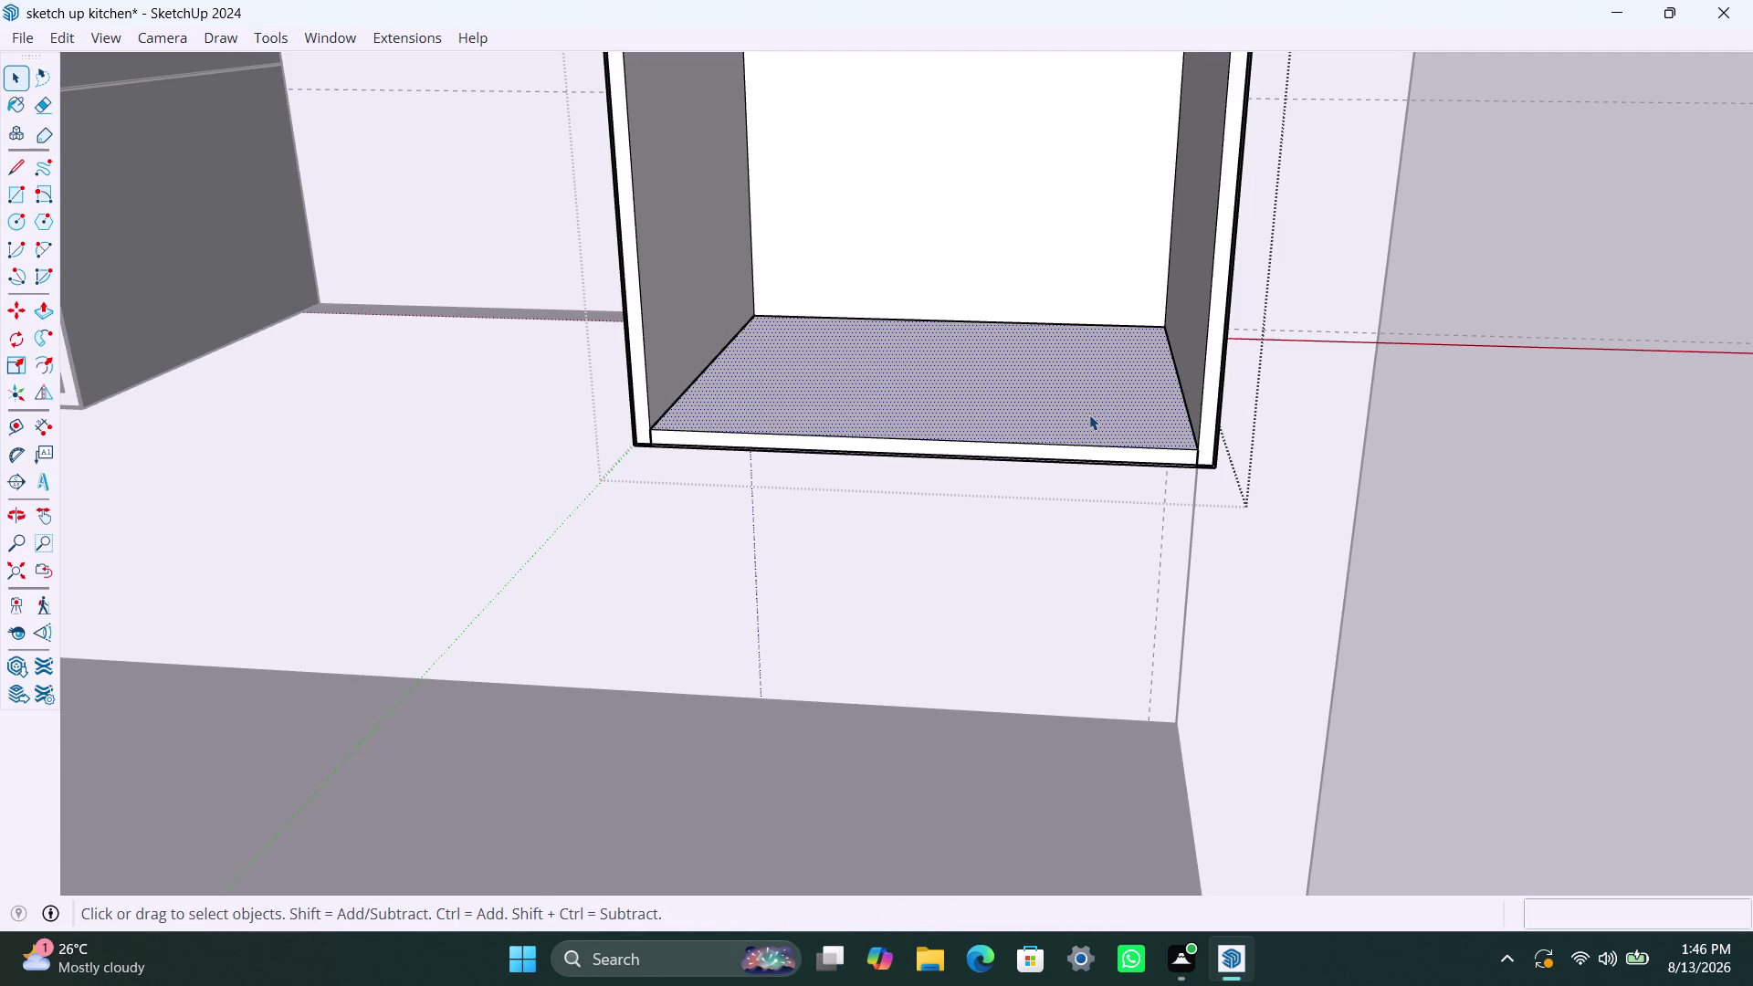
double_click(1089, 415)
click(1090, 415)
double_click(1089, 414)
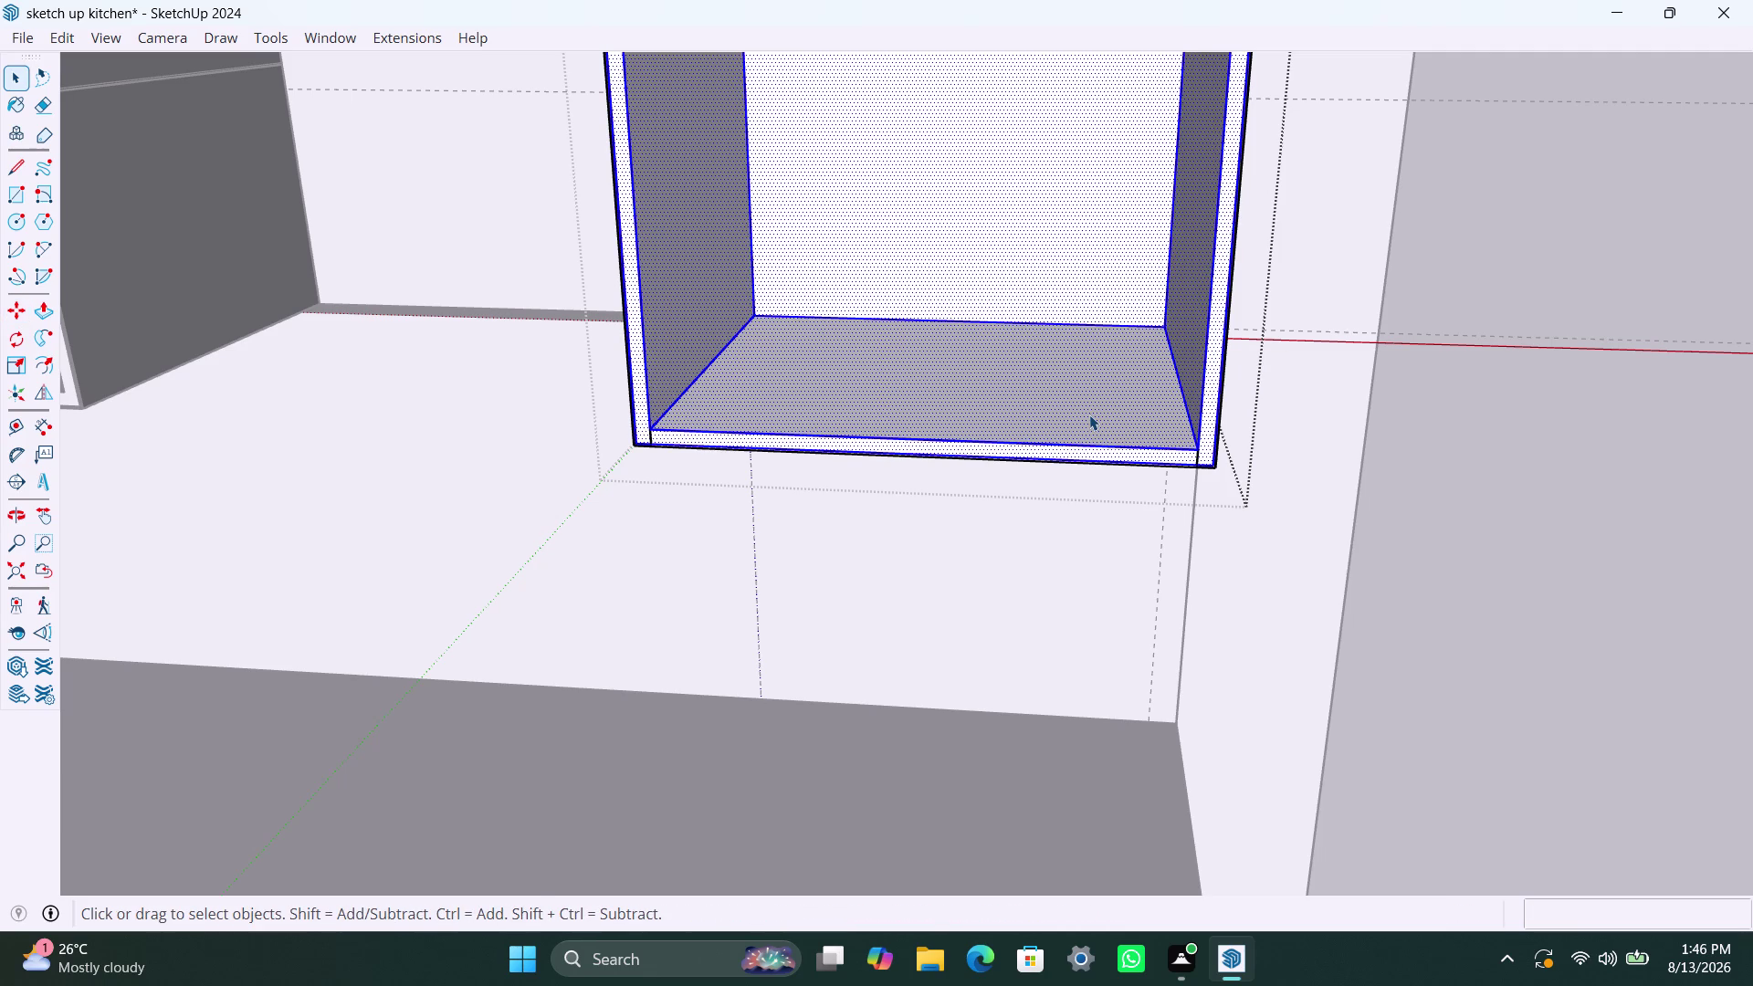
double_click(1089, 414)
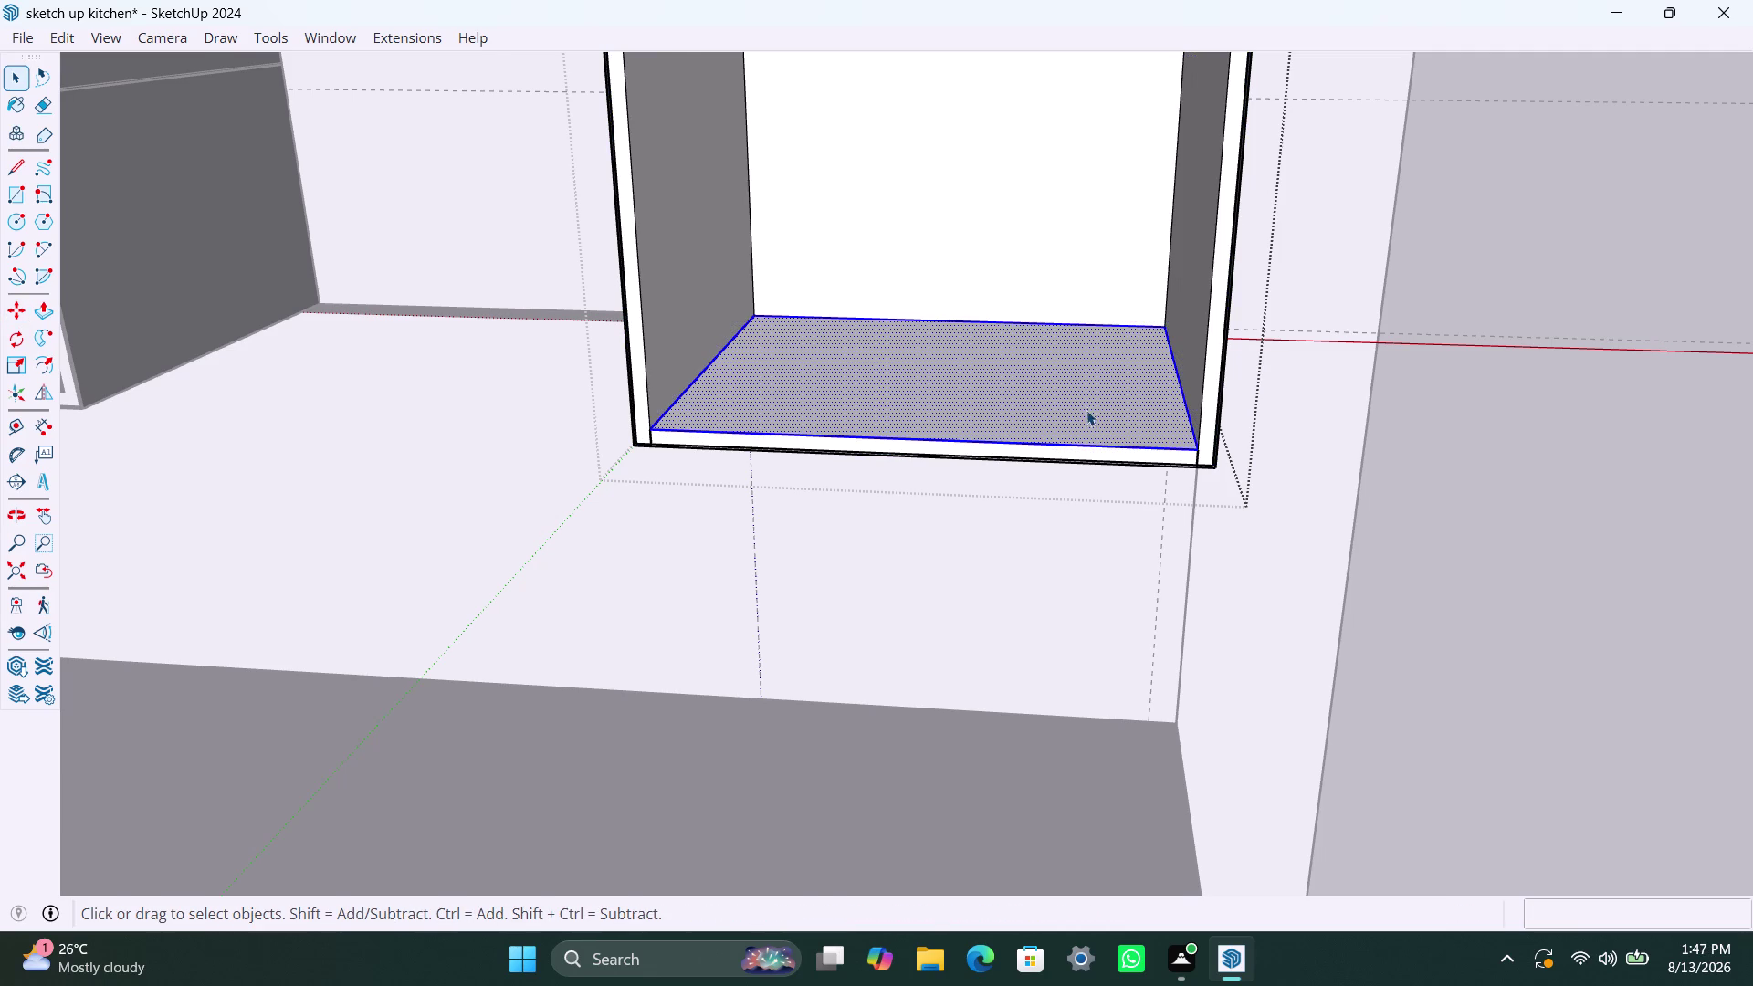
Orbit out to view the tall cabinet beside the wall cabinets.
scroll(down, 3)
middle_drag(1062, 346, 1030, 414)
scroll(down, 3)
middle_drag(1016, 388, 1014, 390)
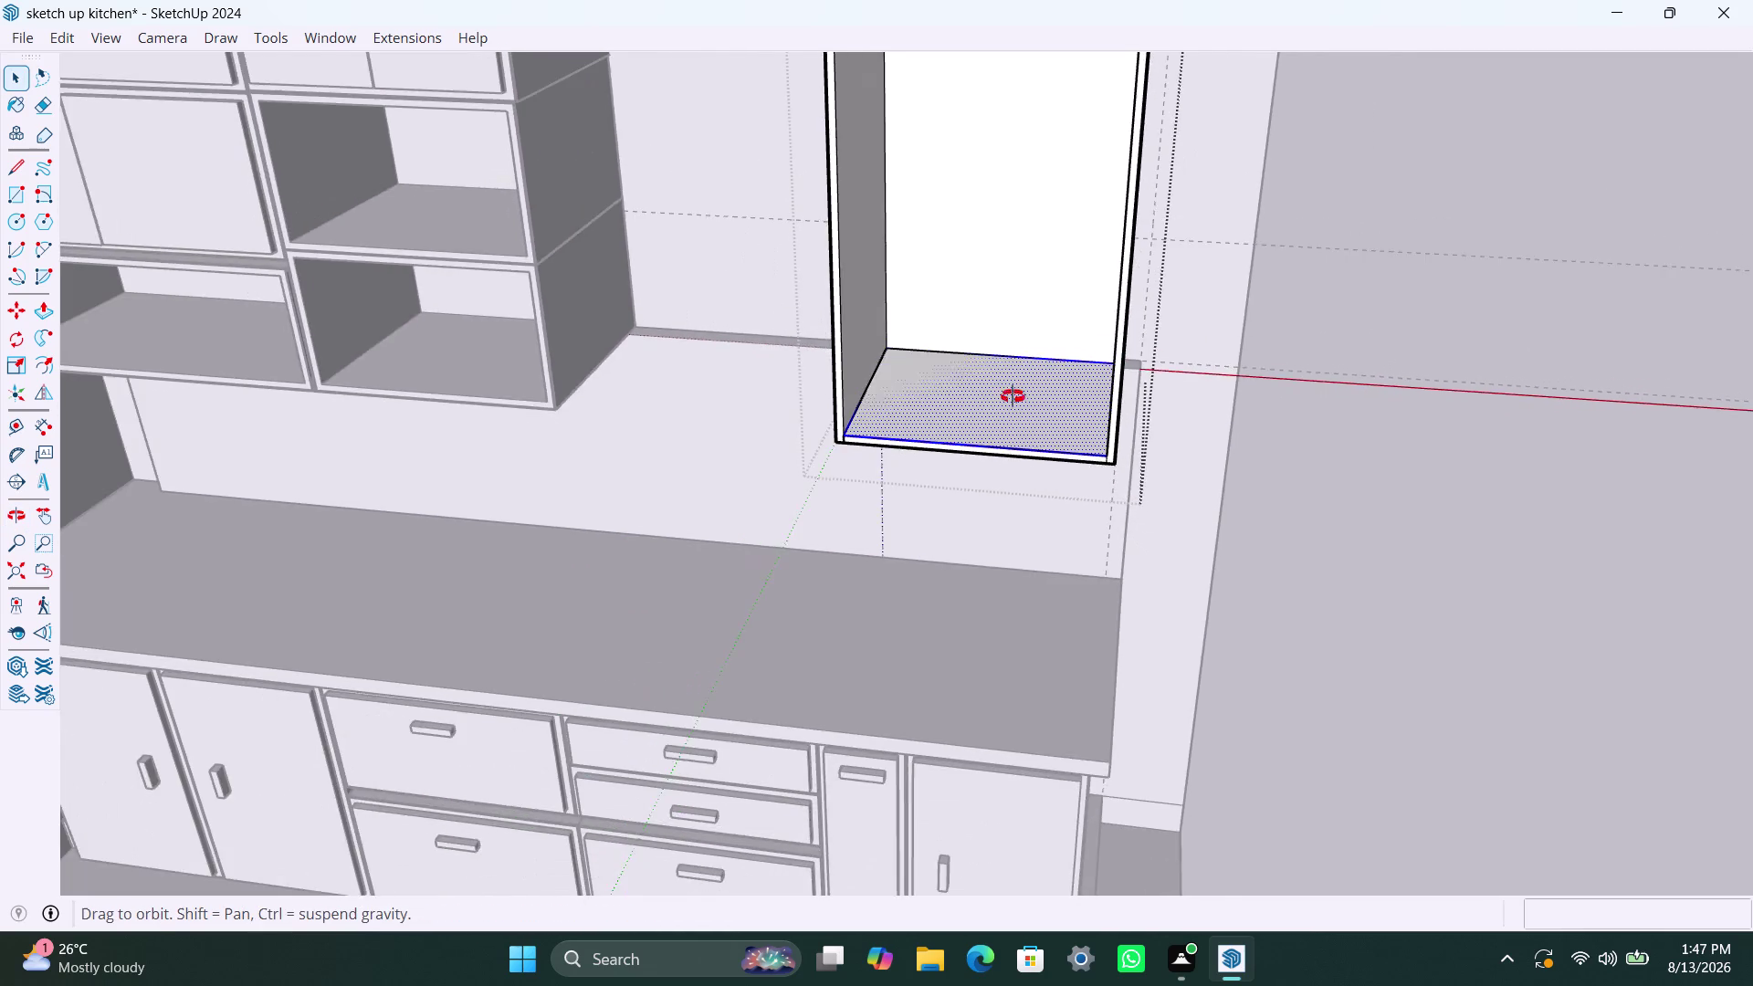
middle_drag(1014, 390, 1006, 393)
scroll(down, 3)
middle_drag(893, 314, 1000, 367)
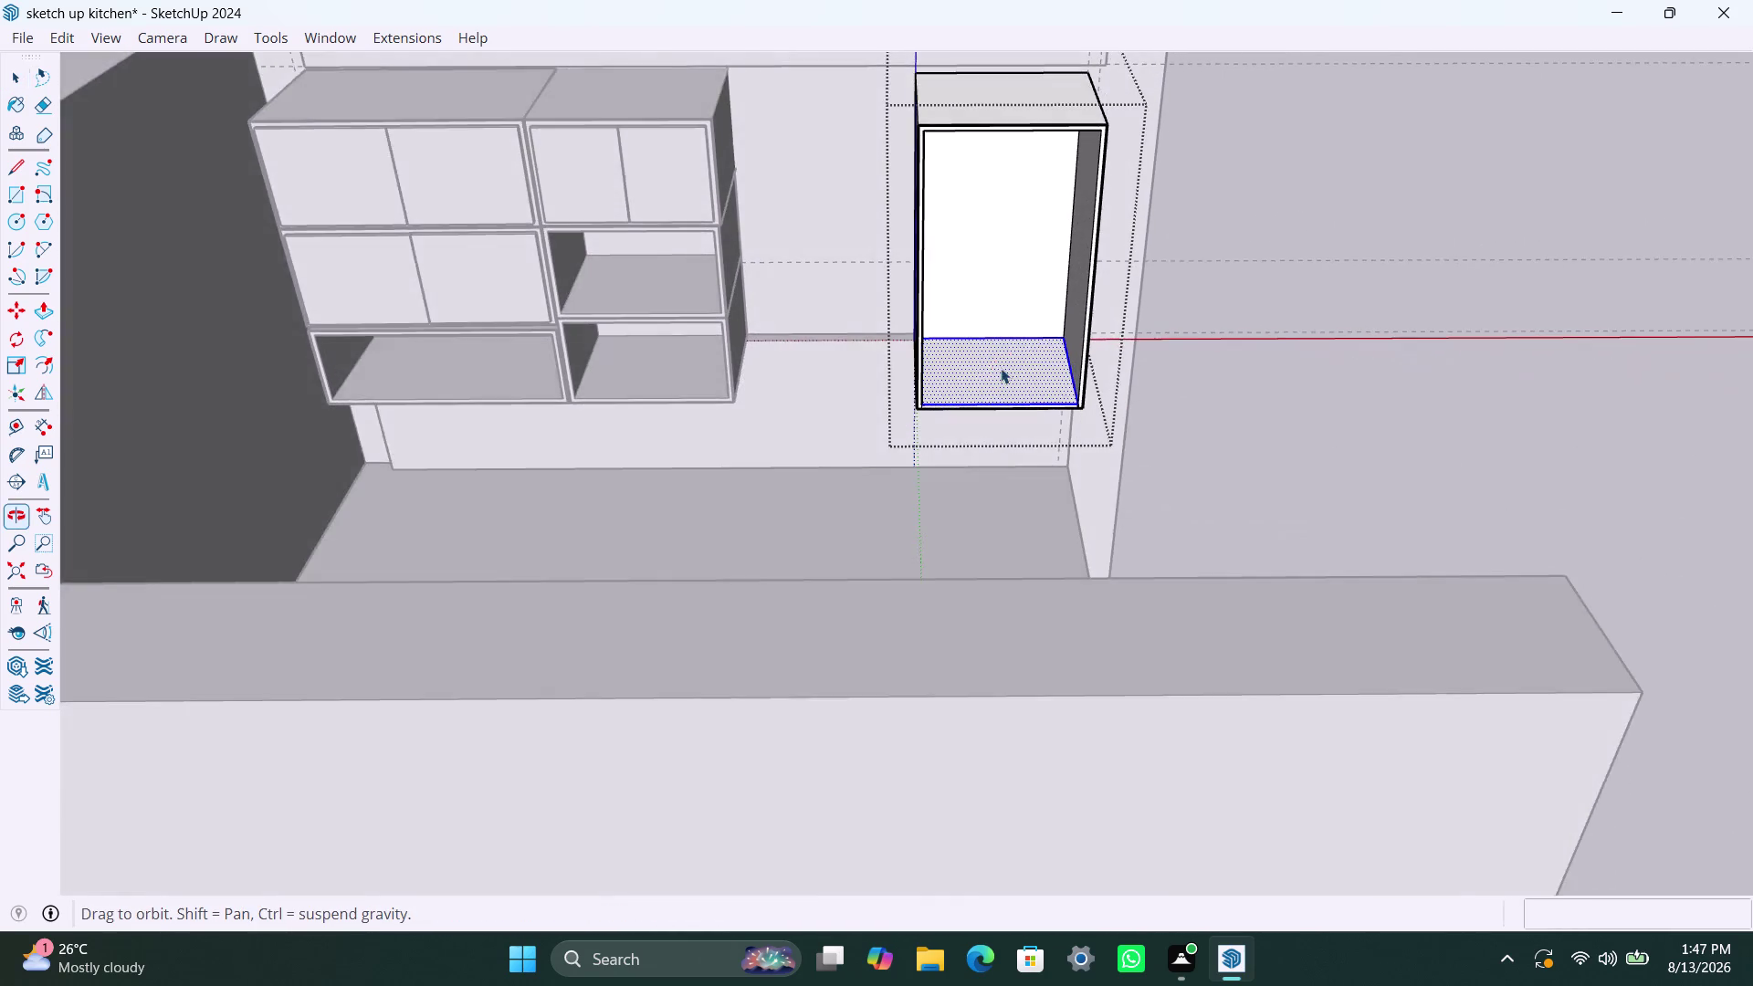
scroll(up, 3)
middle_drag(1010, 397, 976, 362)
scroll(down, 3)
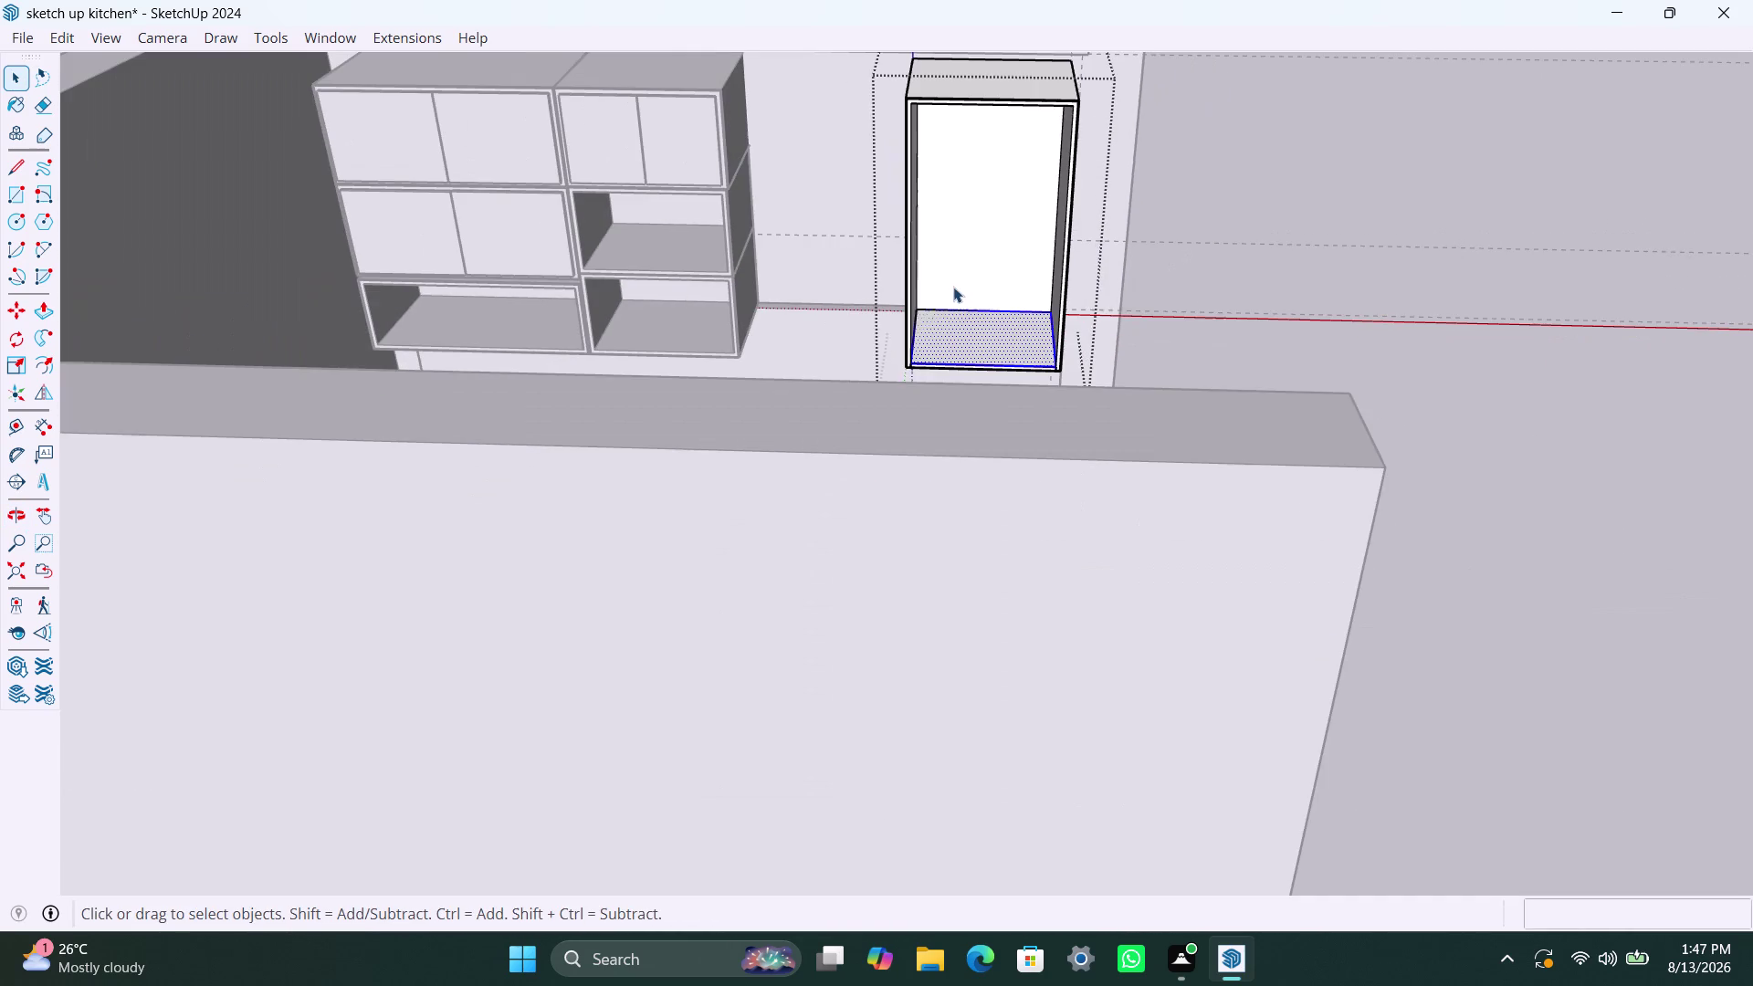
middle_click(954, 287)
Select the tall cabinet's bottom panel and start a Move-copy of it.
triple_click(1002, 343)
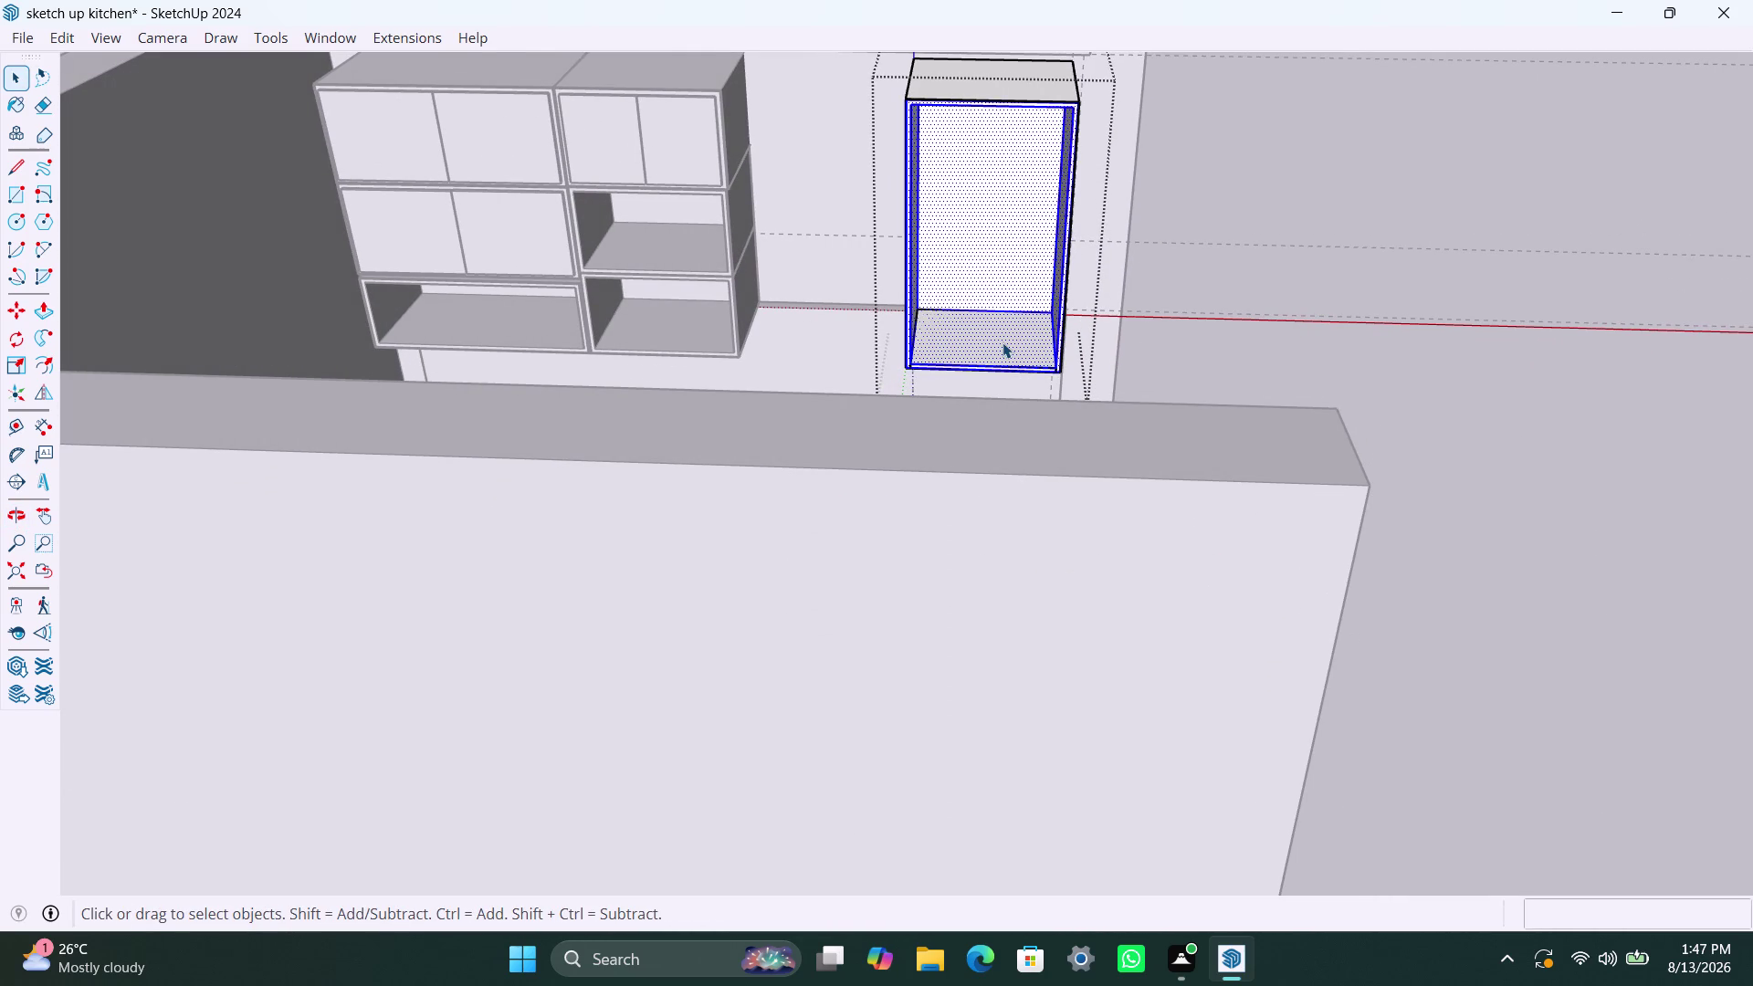
triple_click(1002, 343)
double_click(1003, 342)
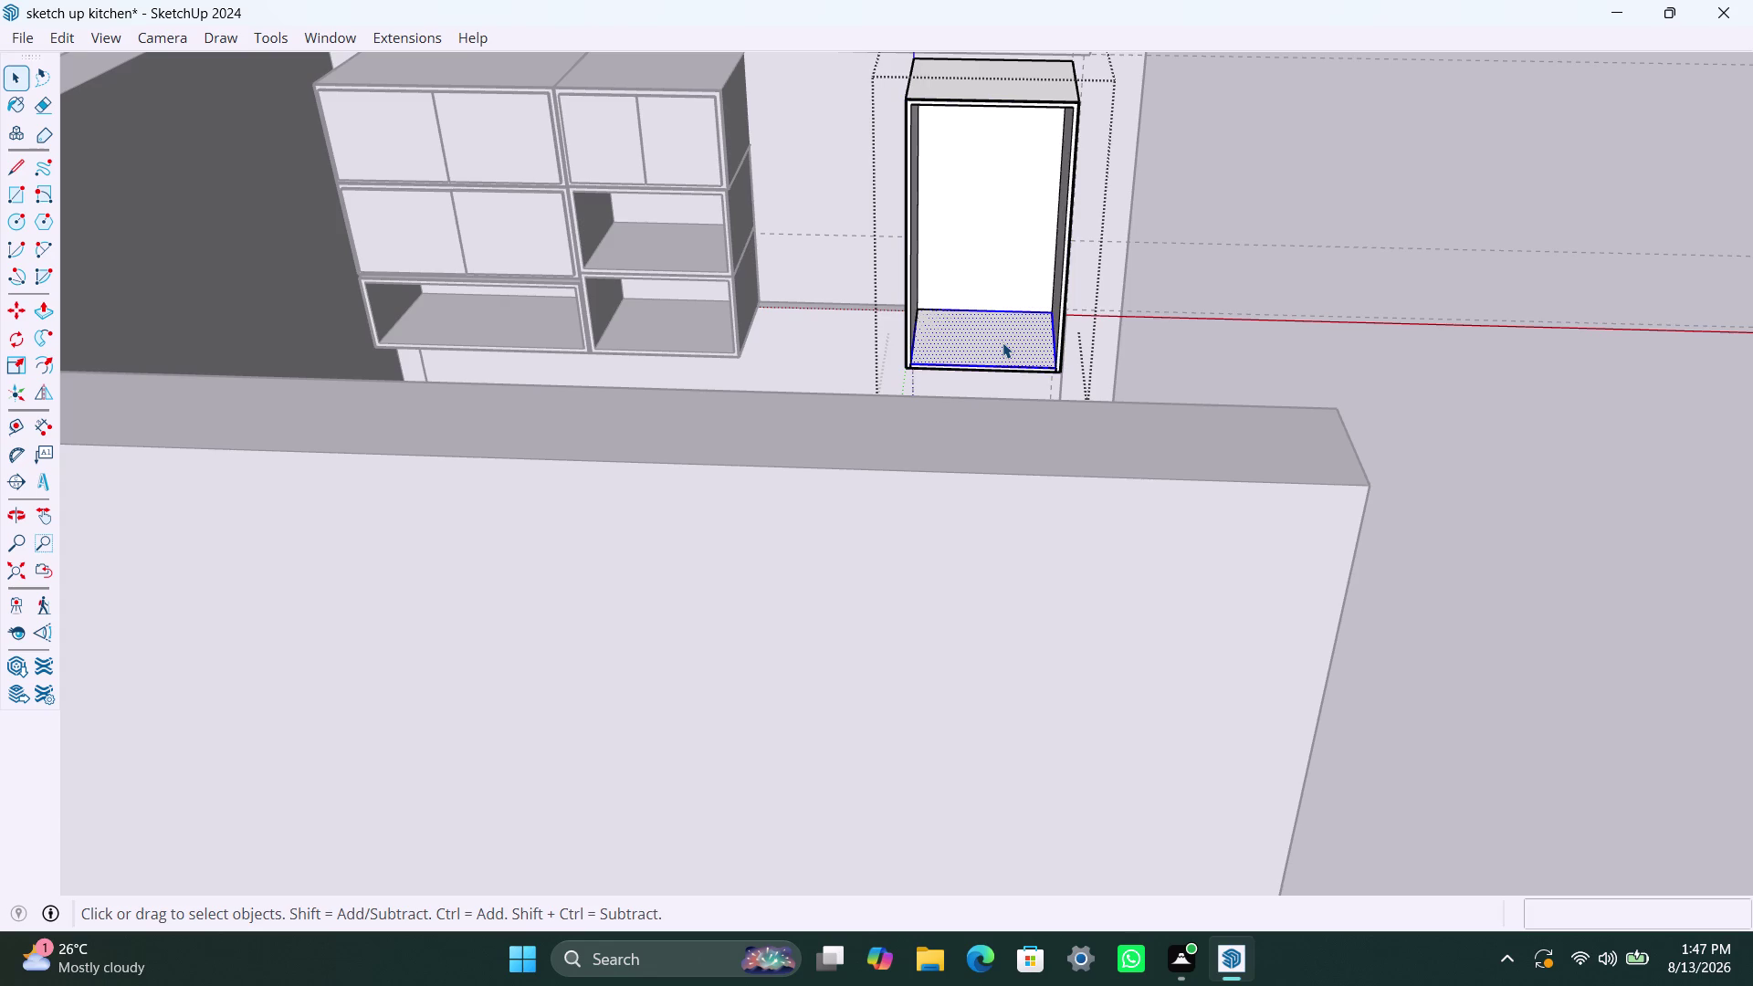
key(m)
click(1003, 349)
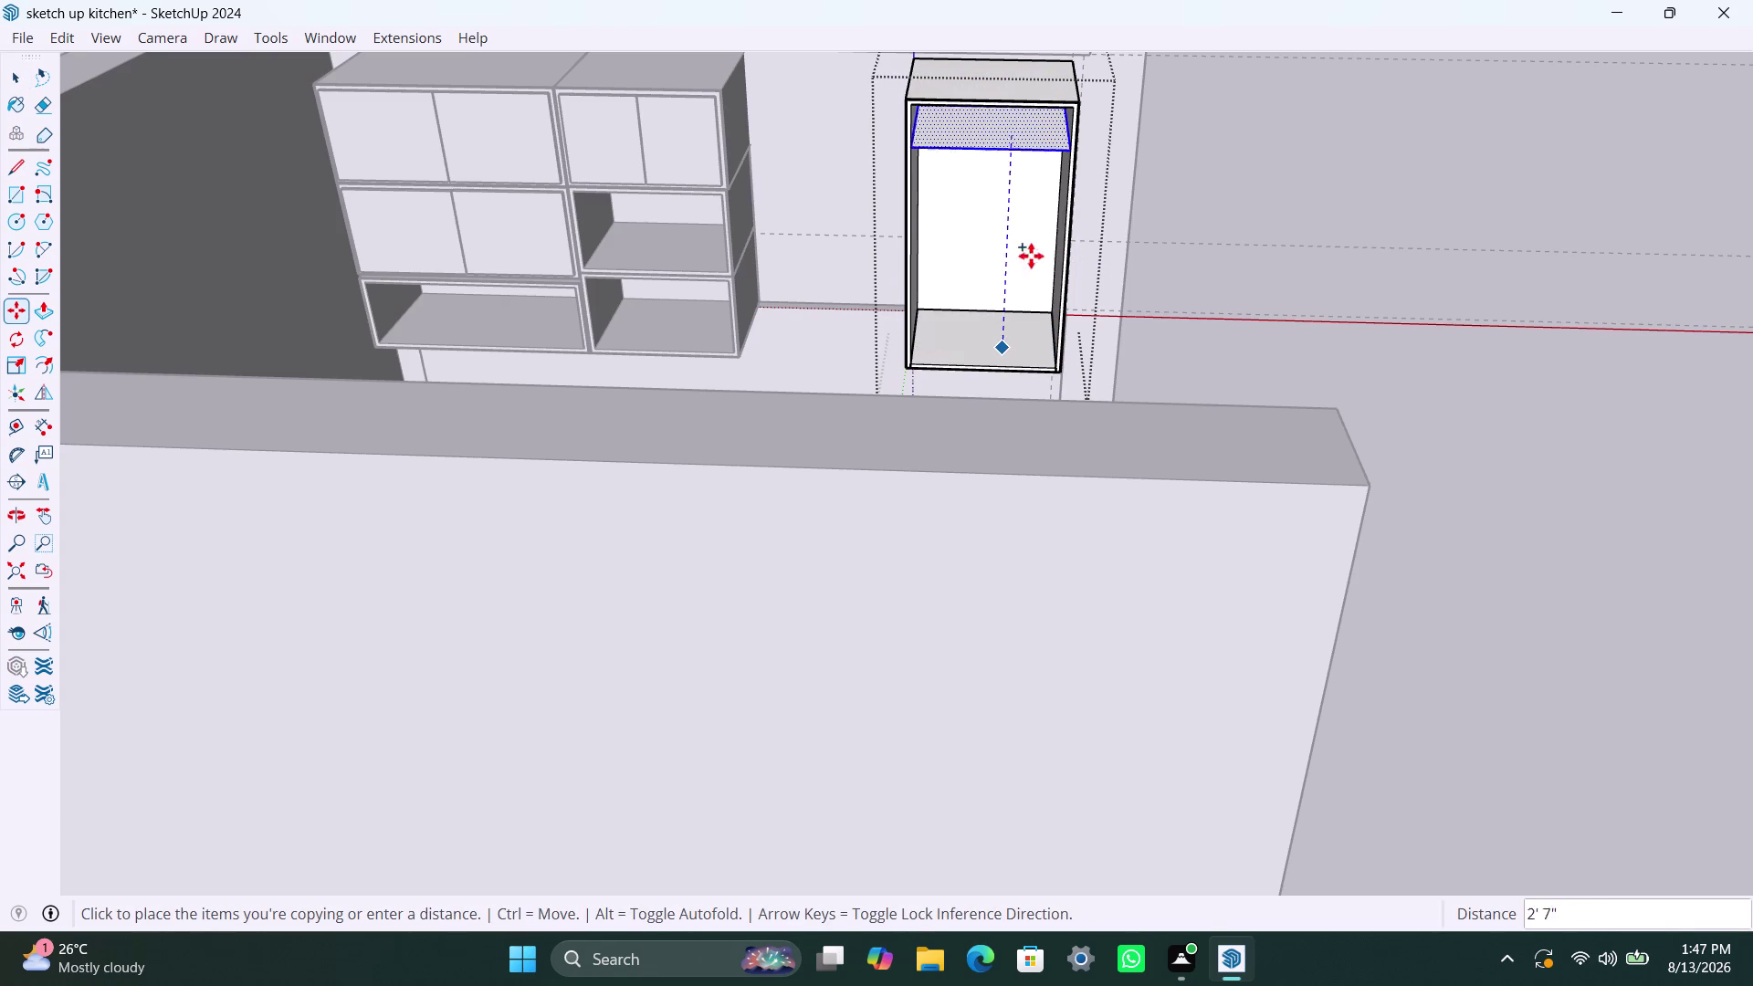
Undo the bottom panel copy with repeated Ctrl+Z.
key(ctrl+z)
key(ctrl+z)
key(ctrl+z)
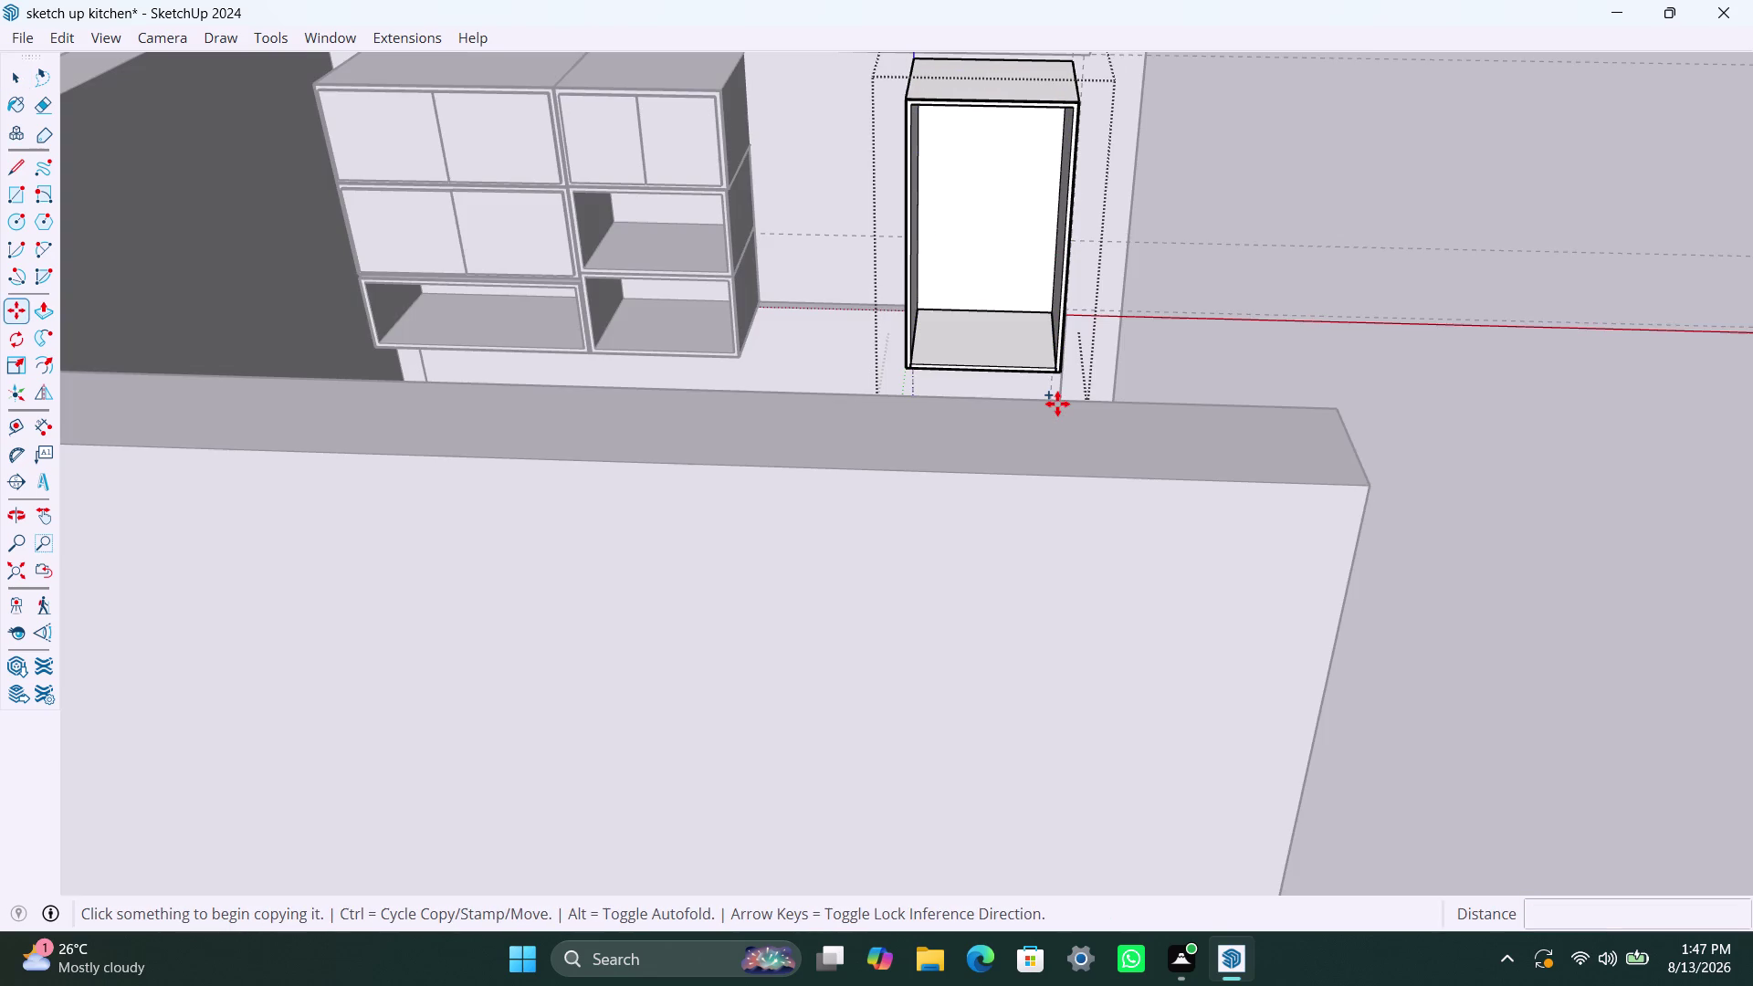
key(ctrl+z)
key(ctrl+z)
key(ctrl+z)
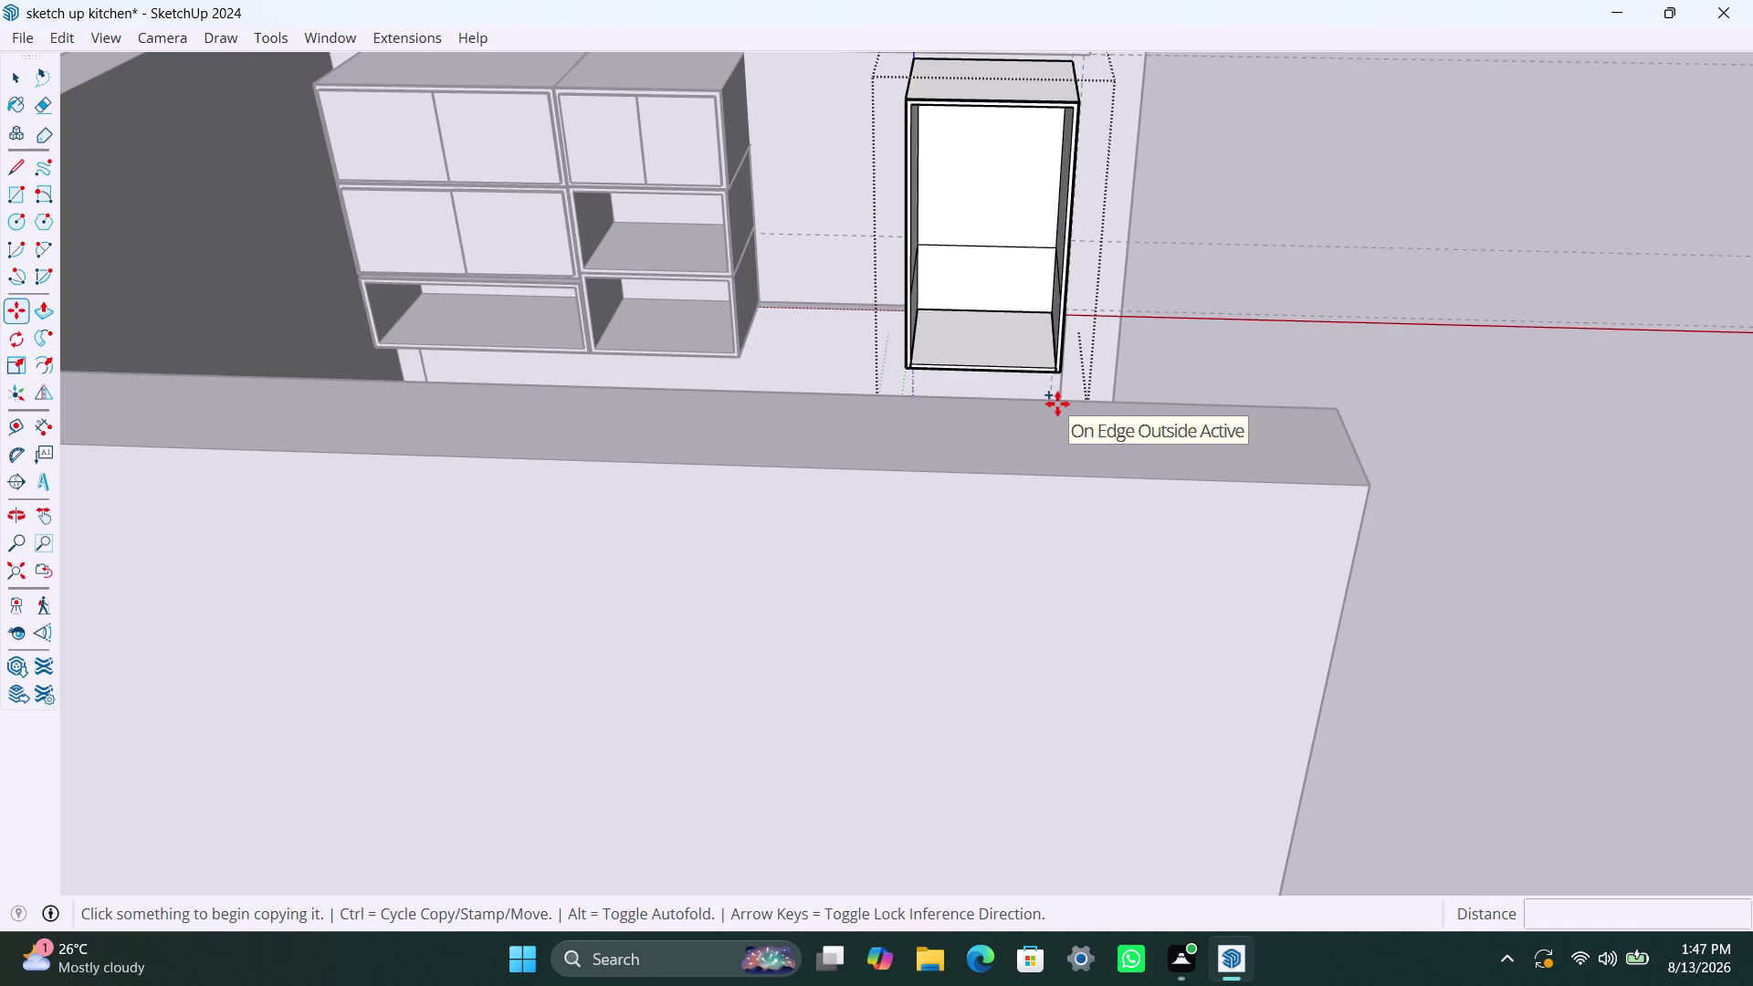
key(ctrl+z)
key(space)
Copy the mid-cabinet shelf to the top and array it evenly with /3.
click(1027, 294)
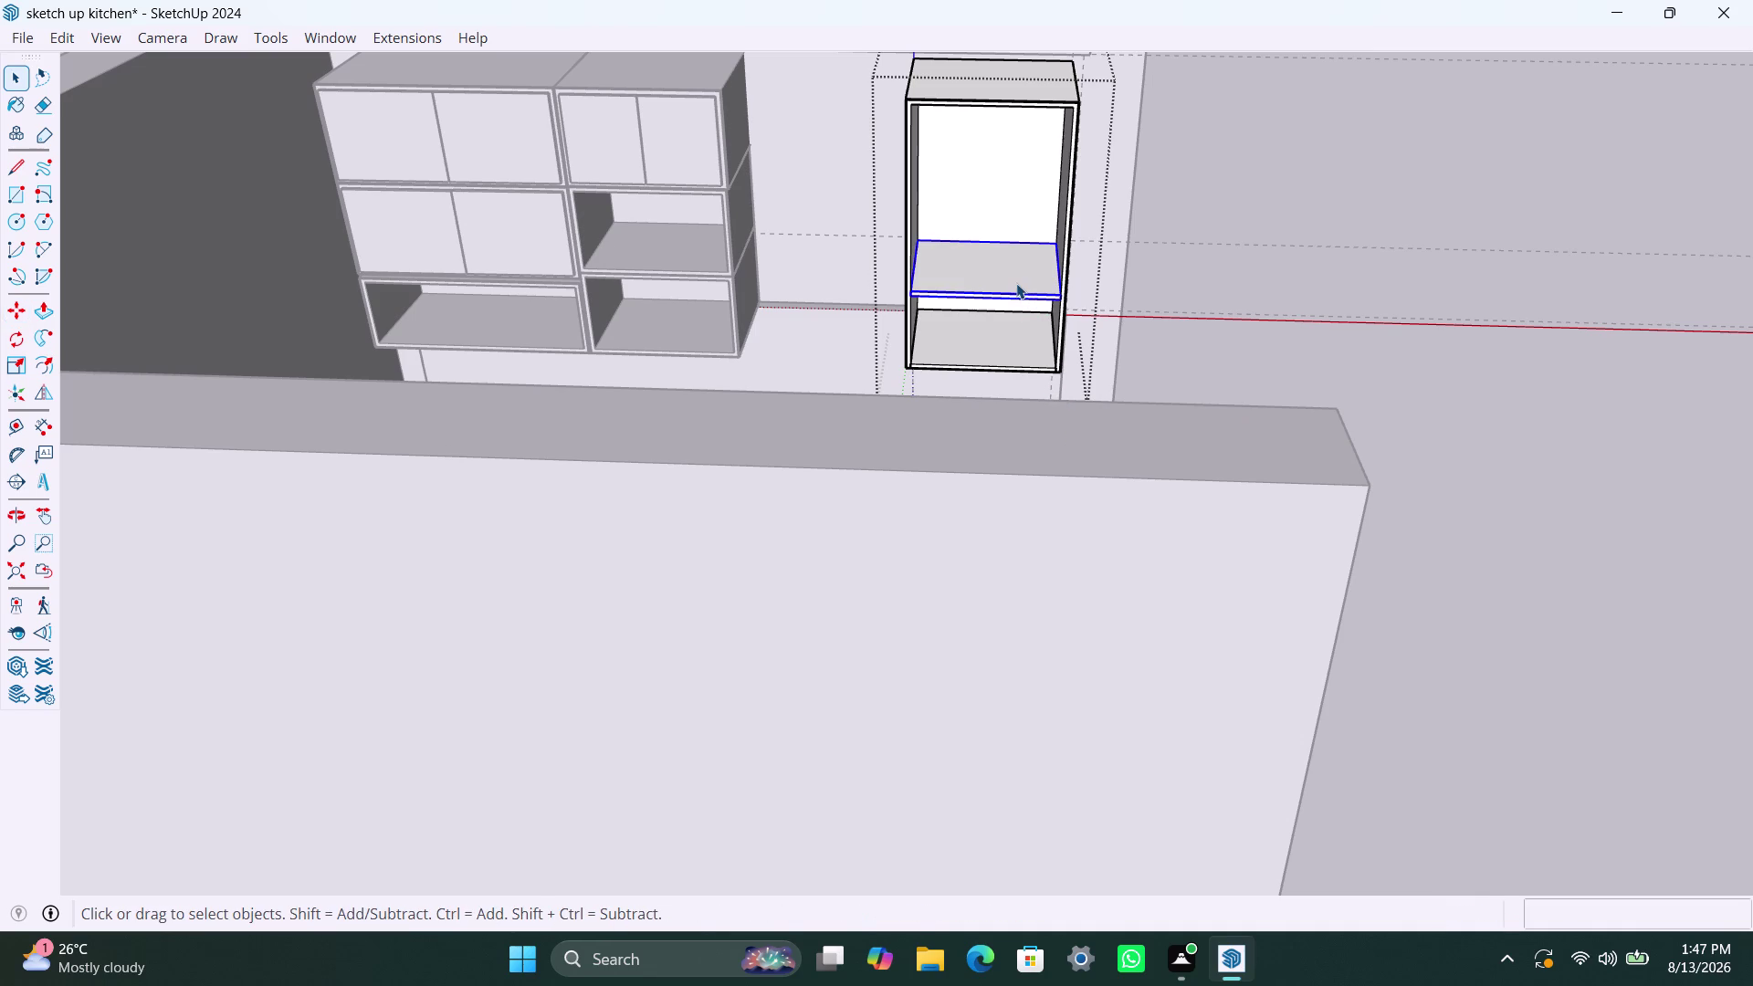
key(m)
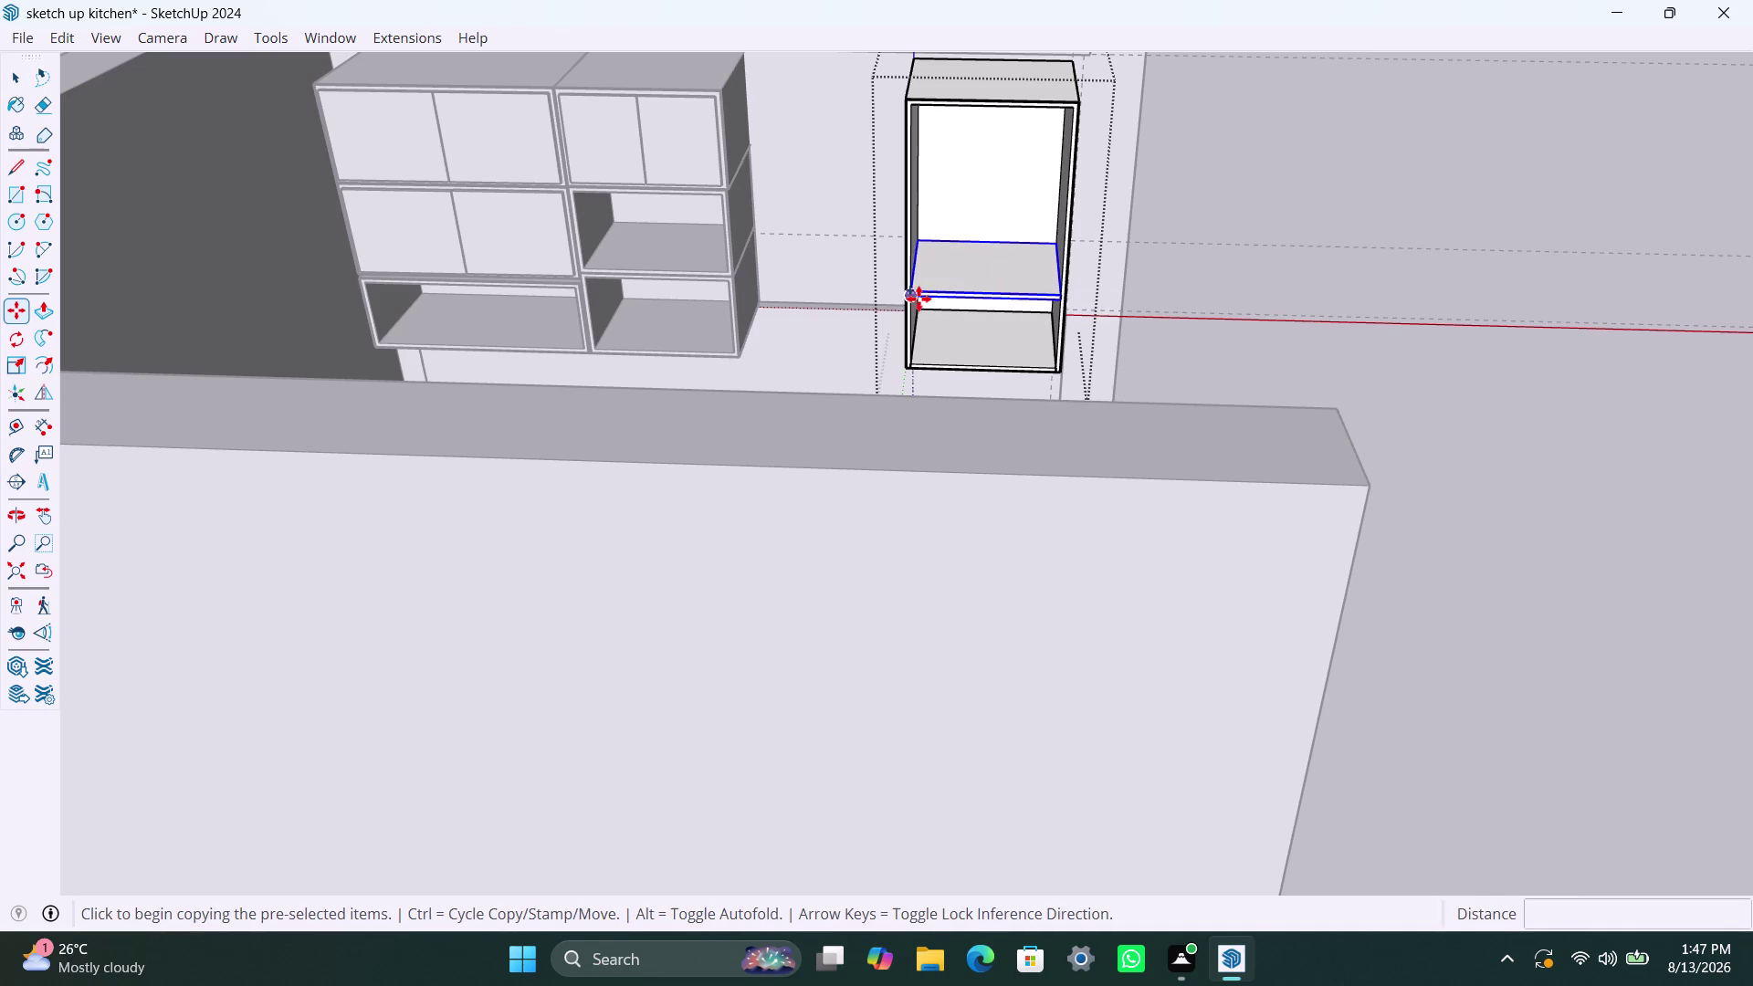
click(912, 297)
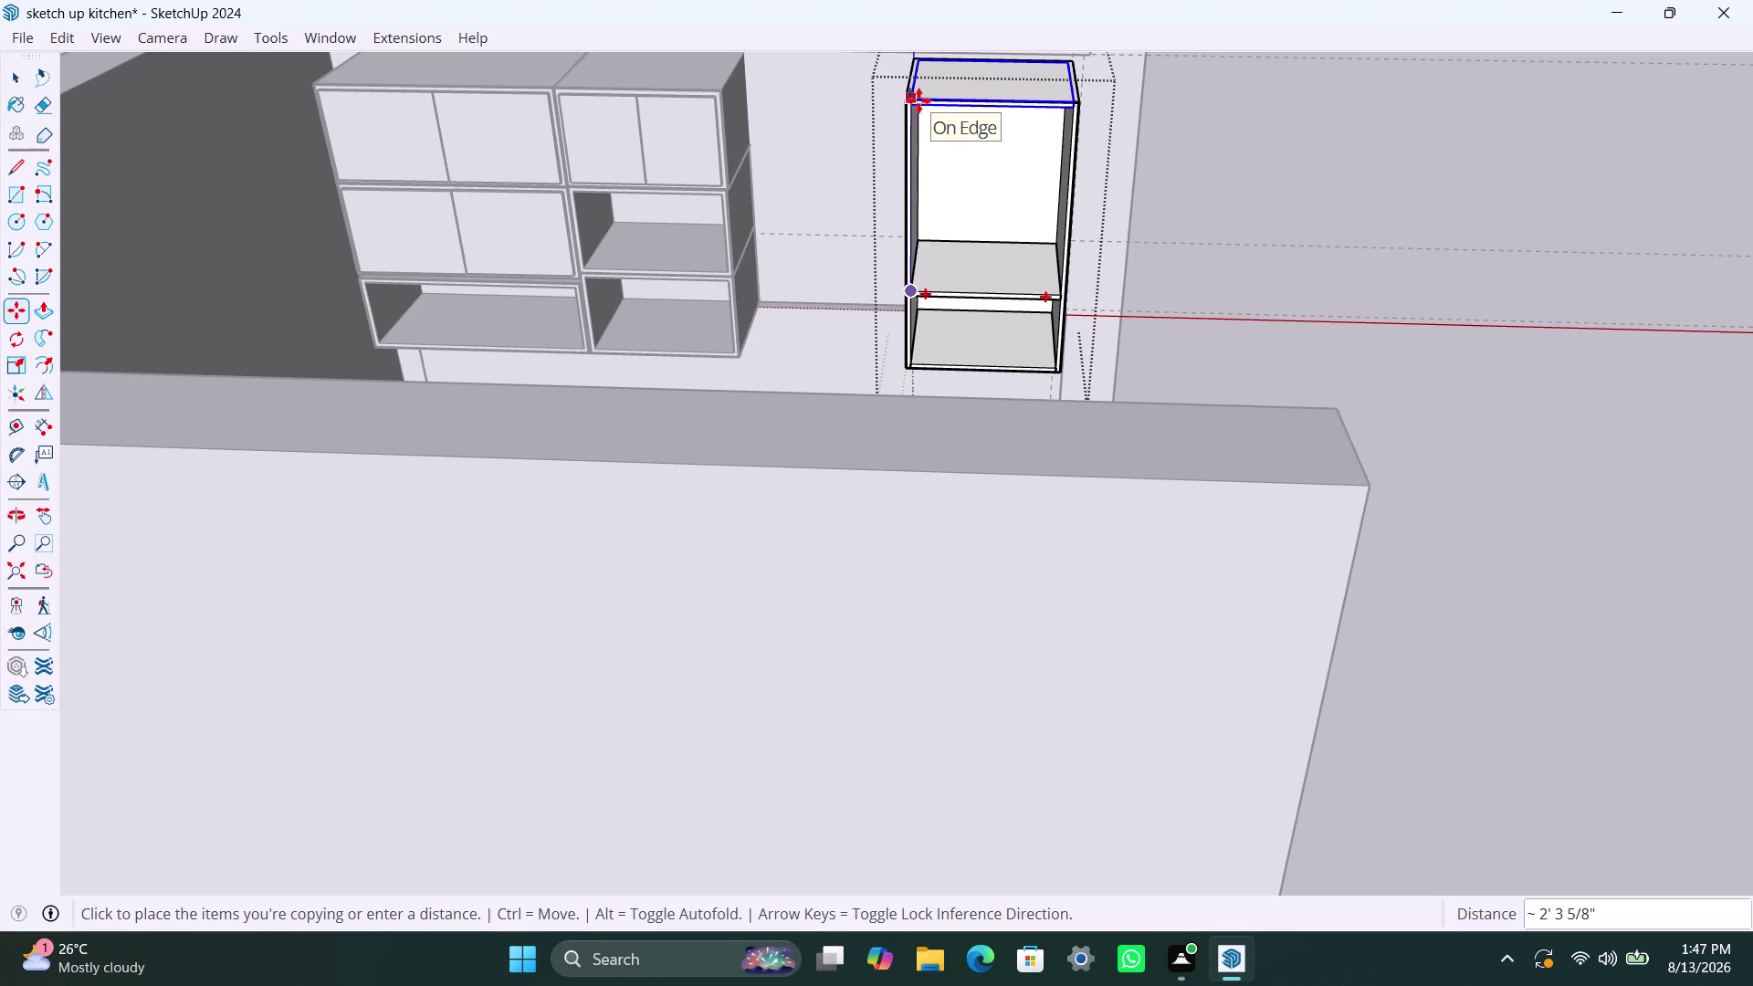
click(919, 101)
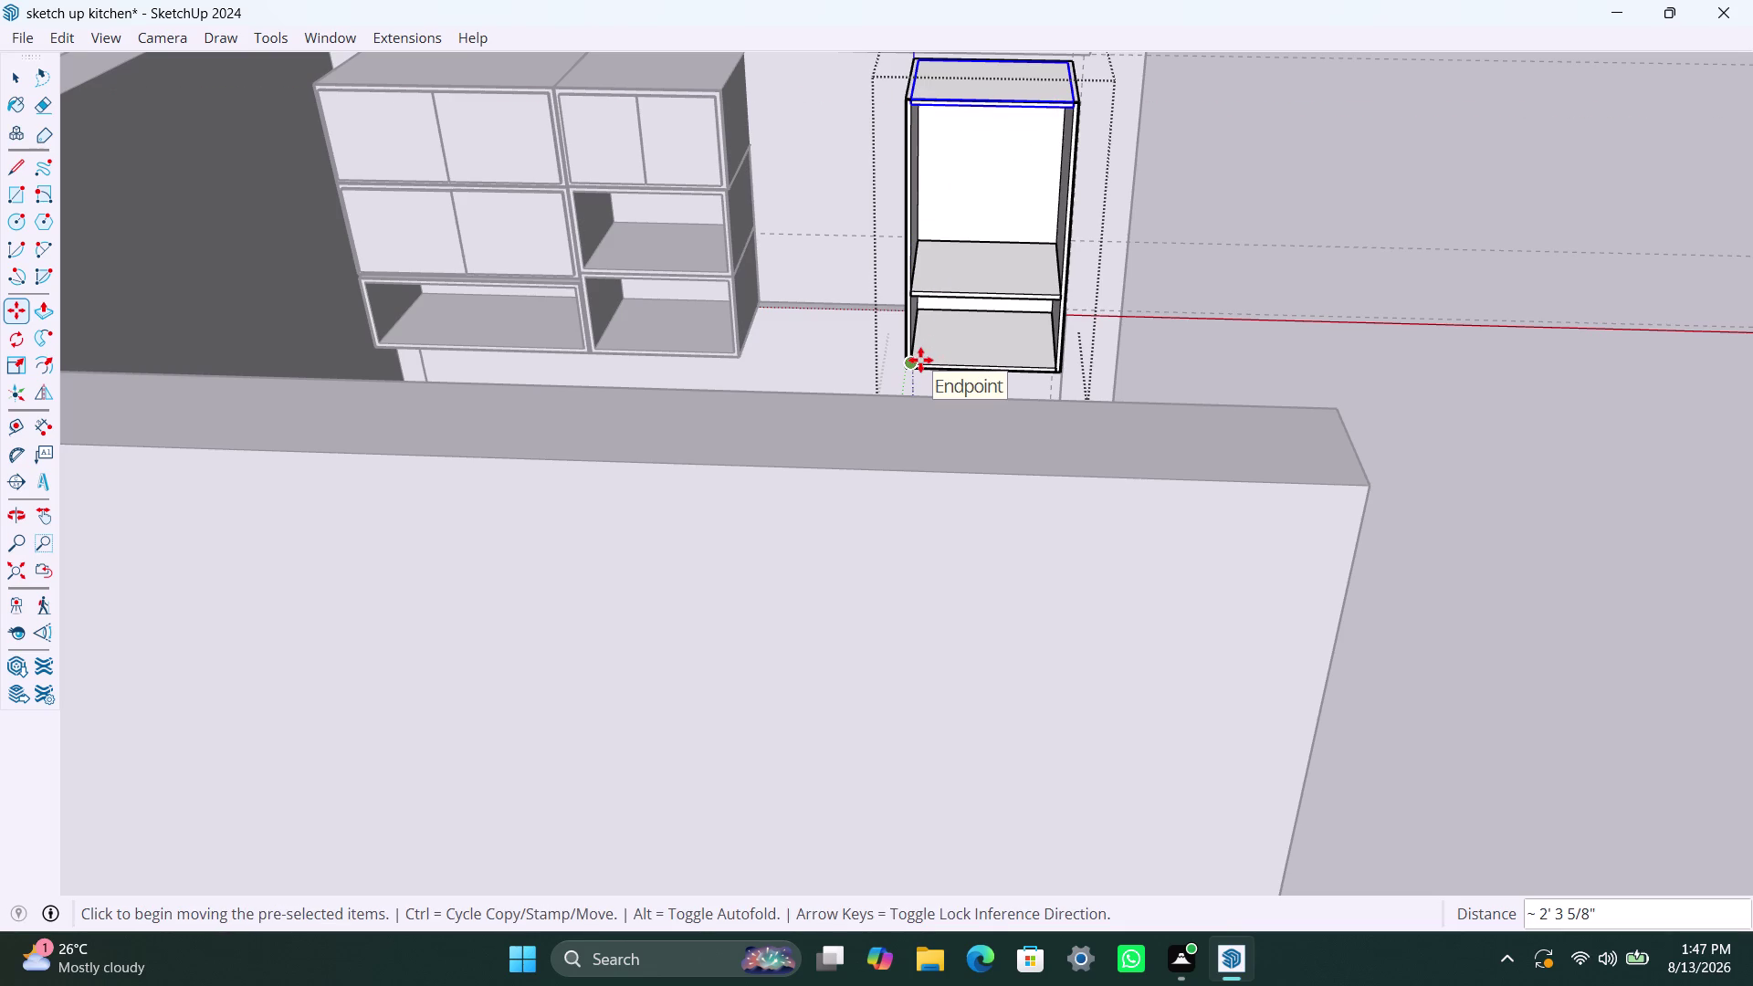
text(/3)
key(Return)
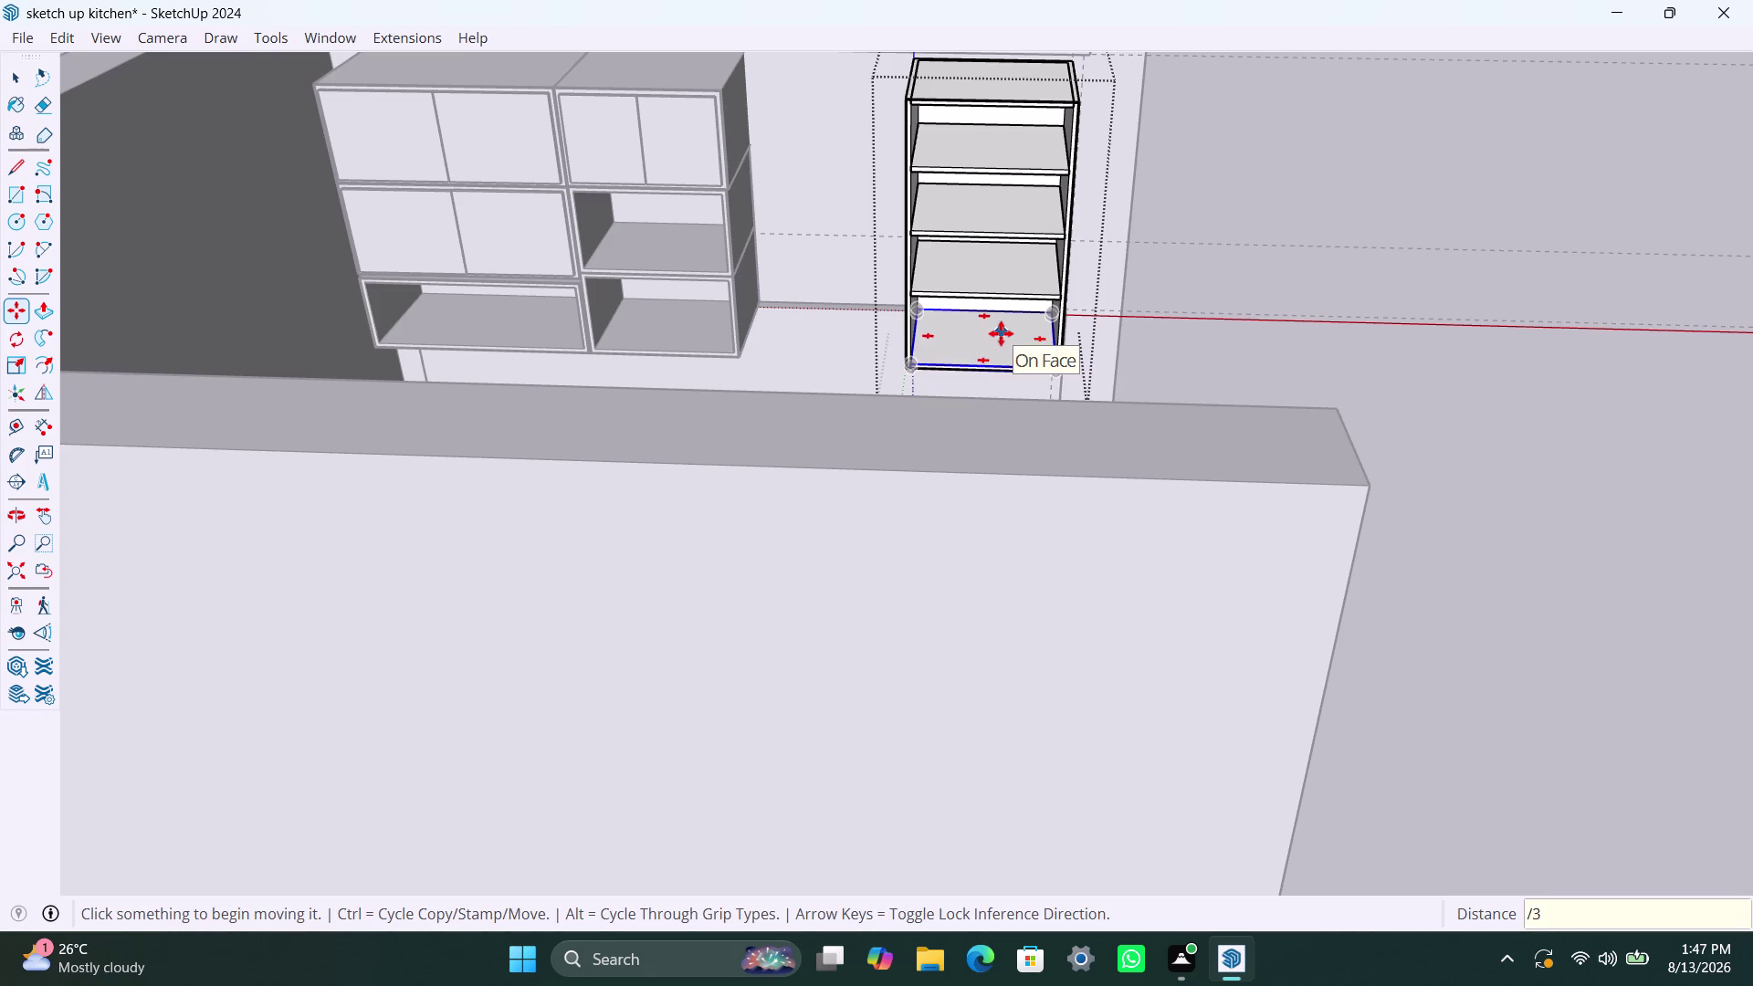
middle_drag(985, 335, 848, 294)
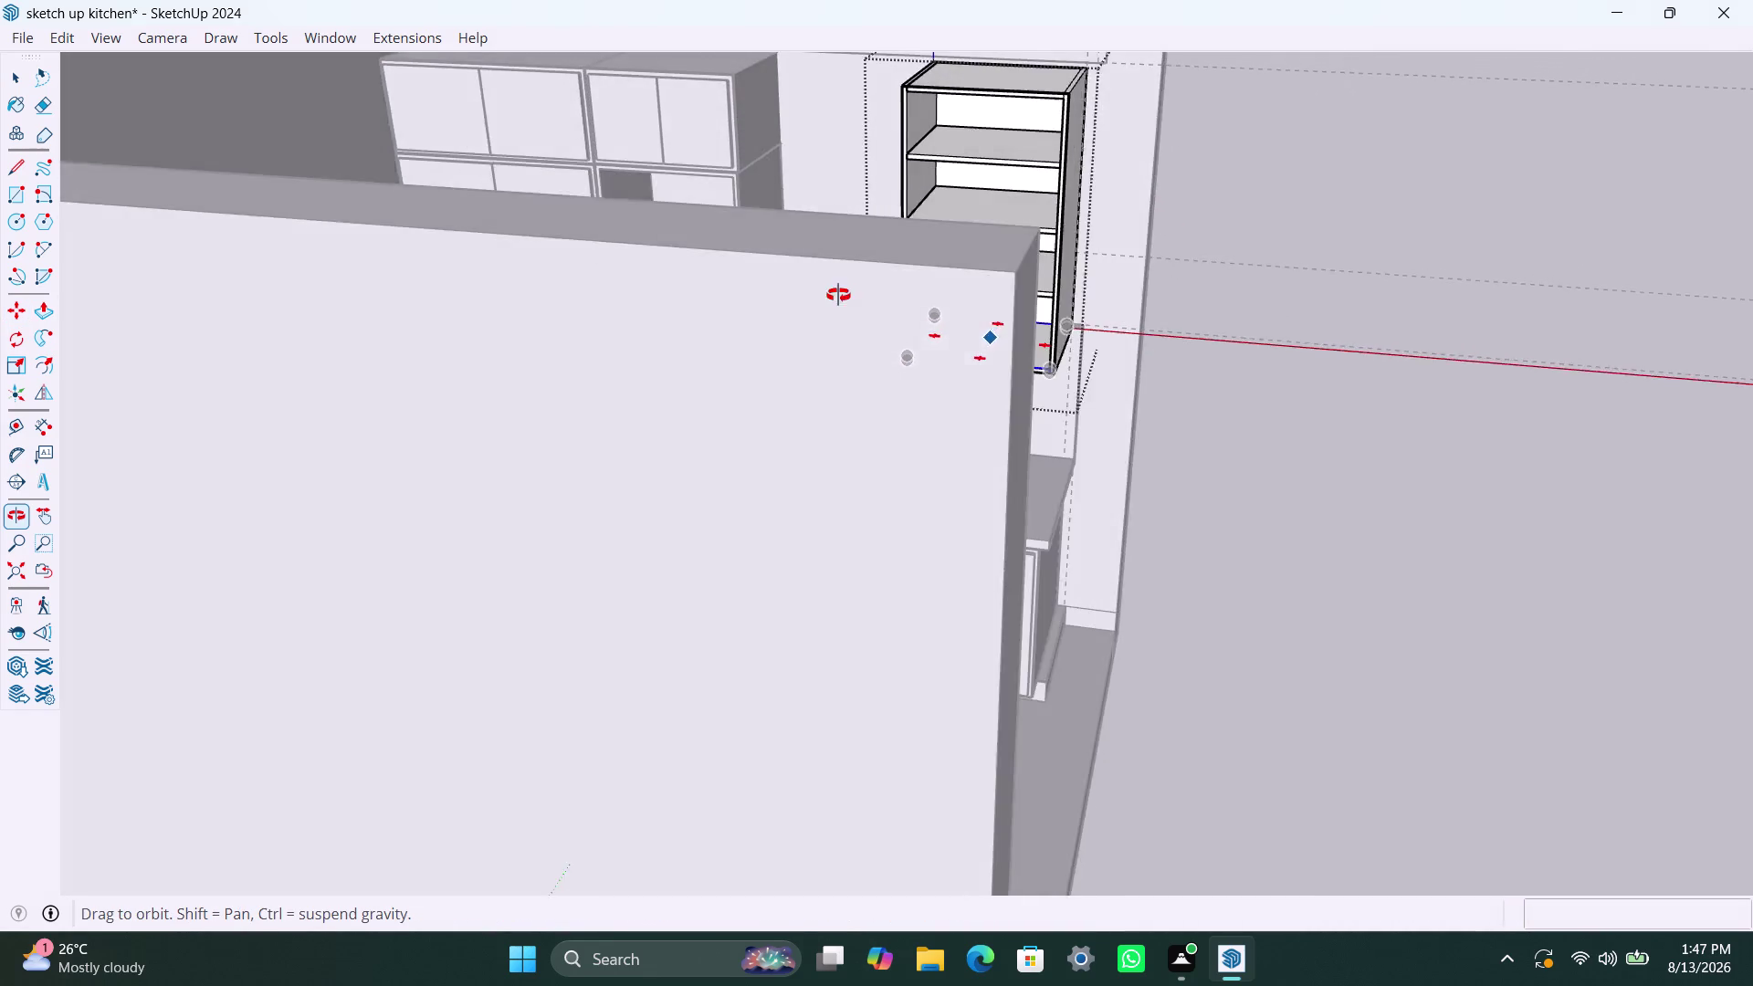
Undo the shelf array and move a shelf up the cabinet.
middle_drag(848, 294, 770, 265)
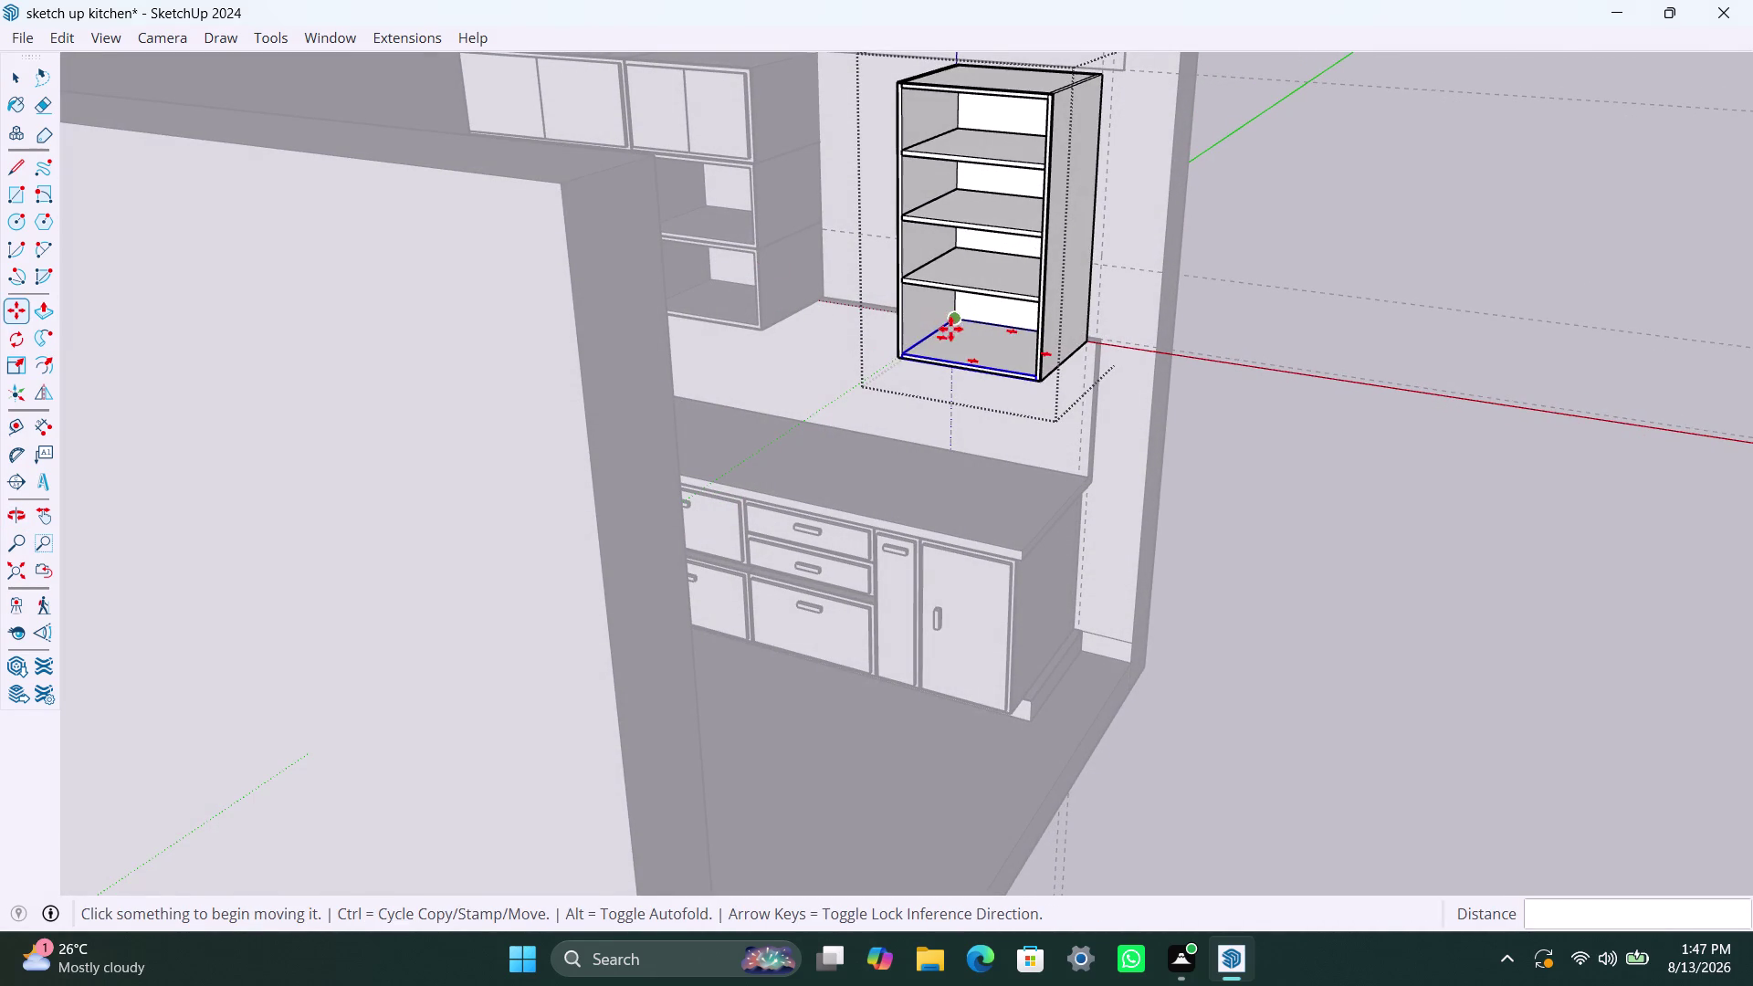
key(ctrl+z)
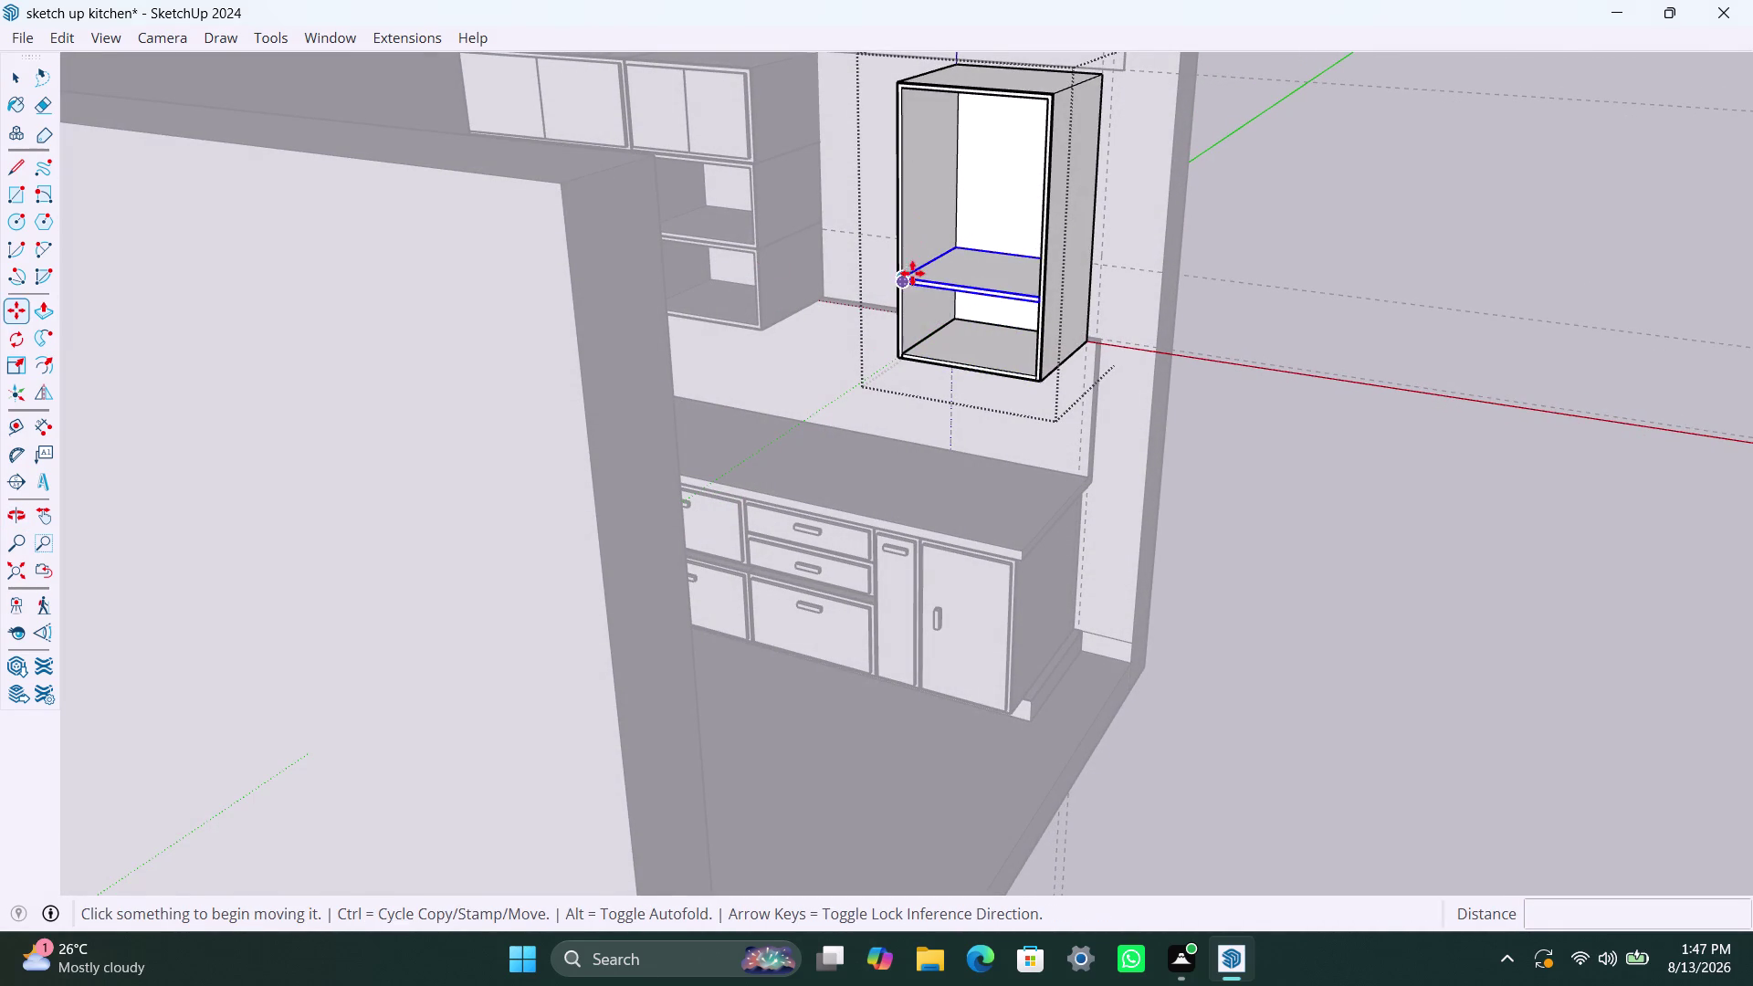
click(902, 279)
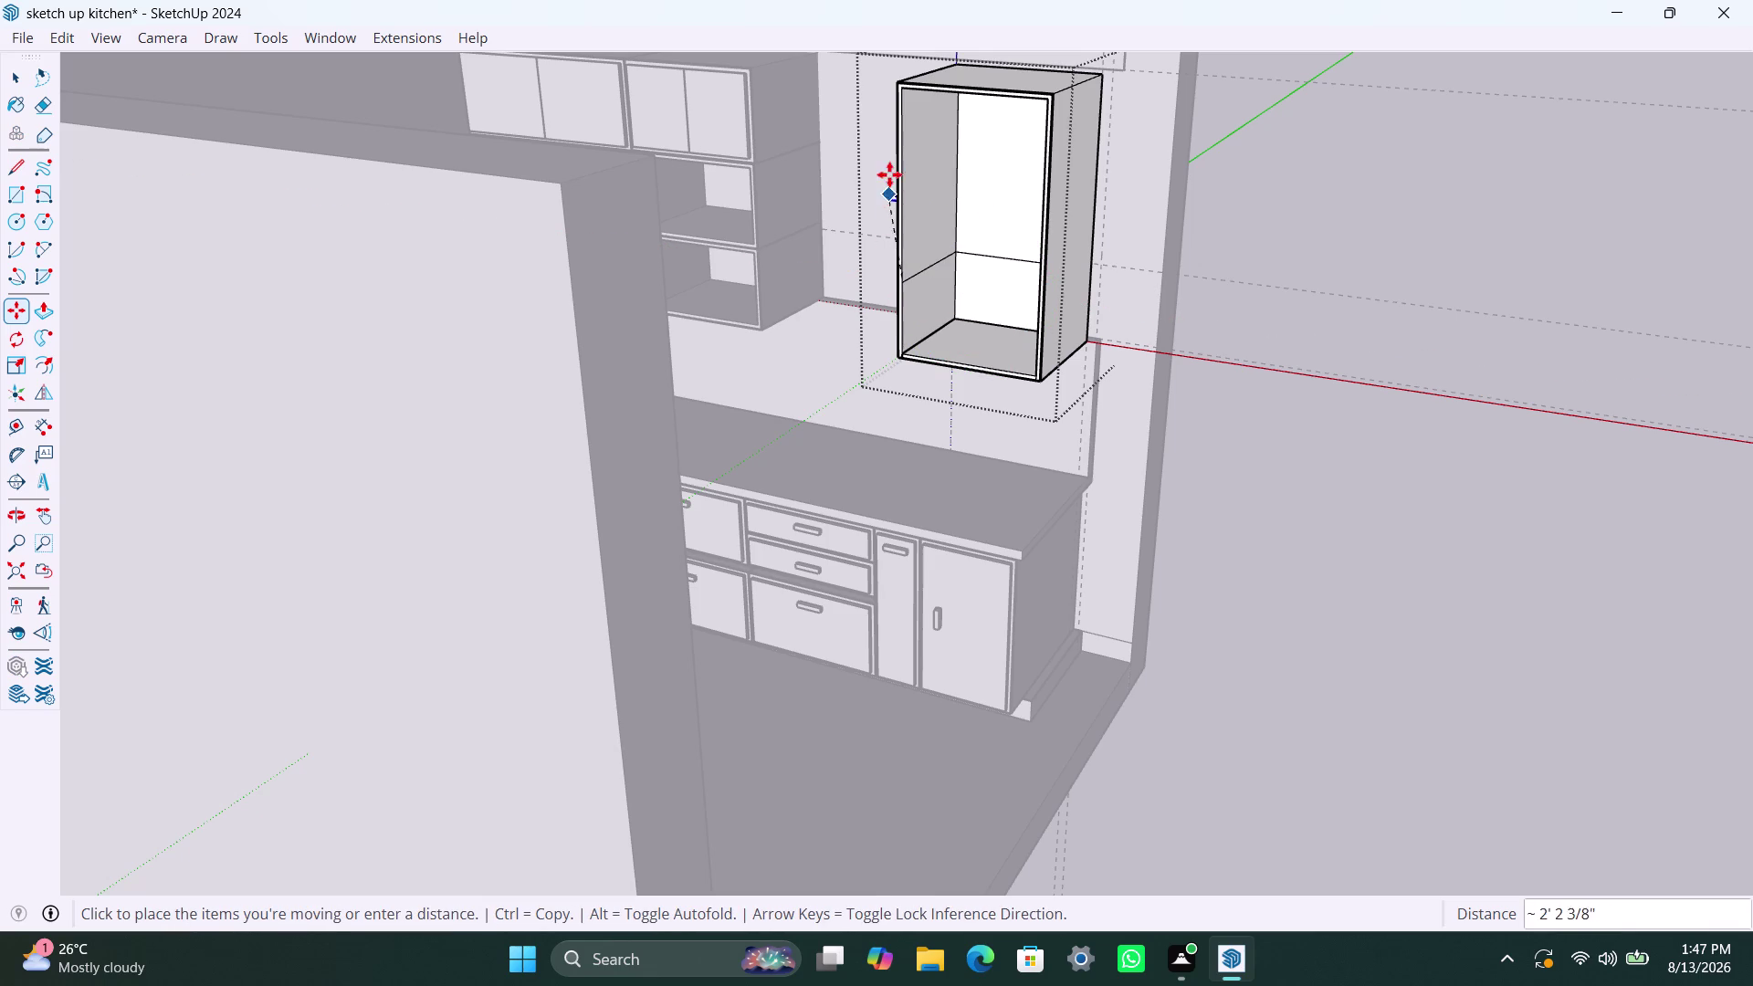
click(905, 94)
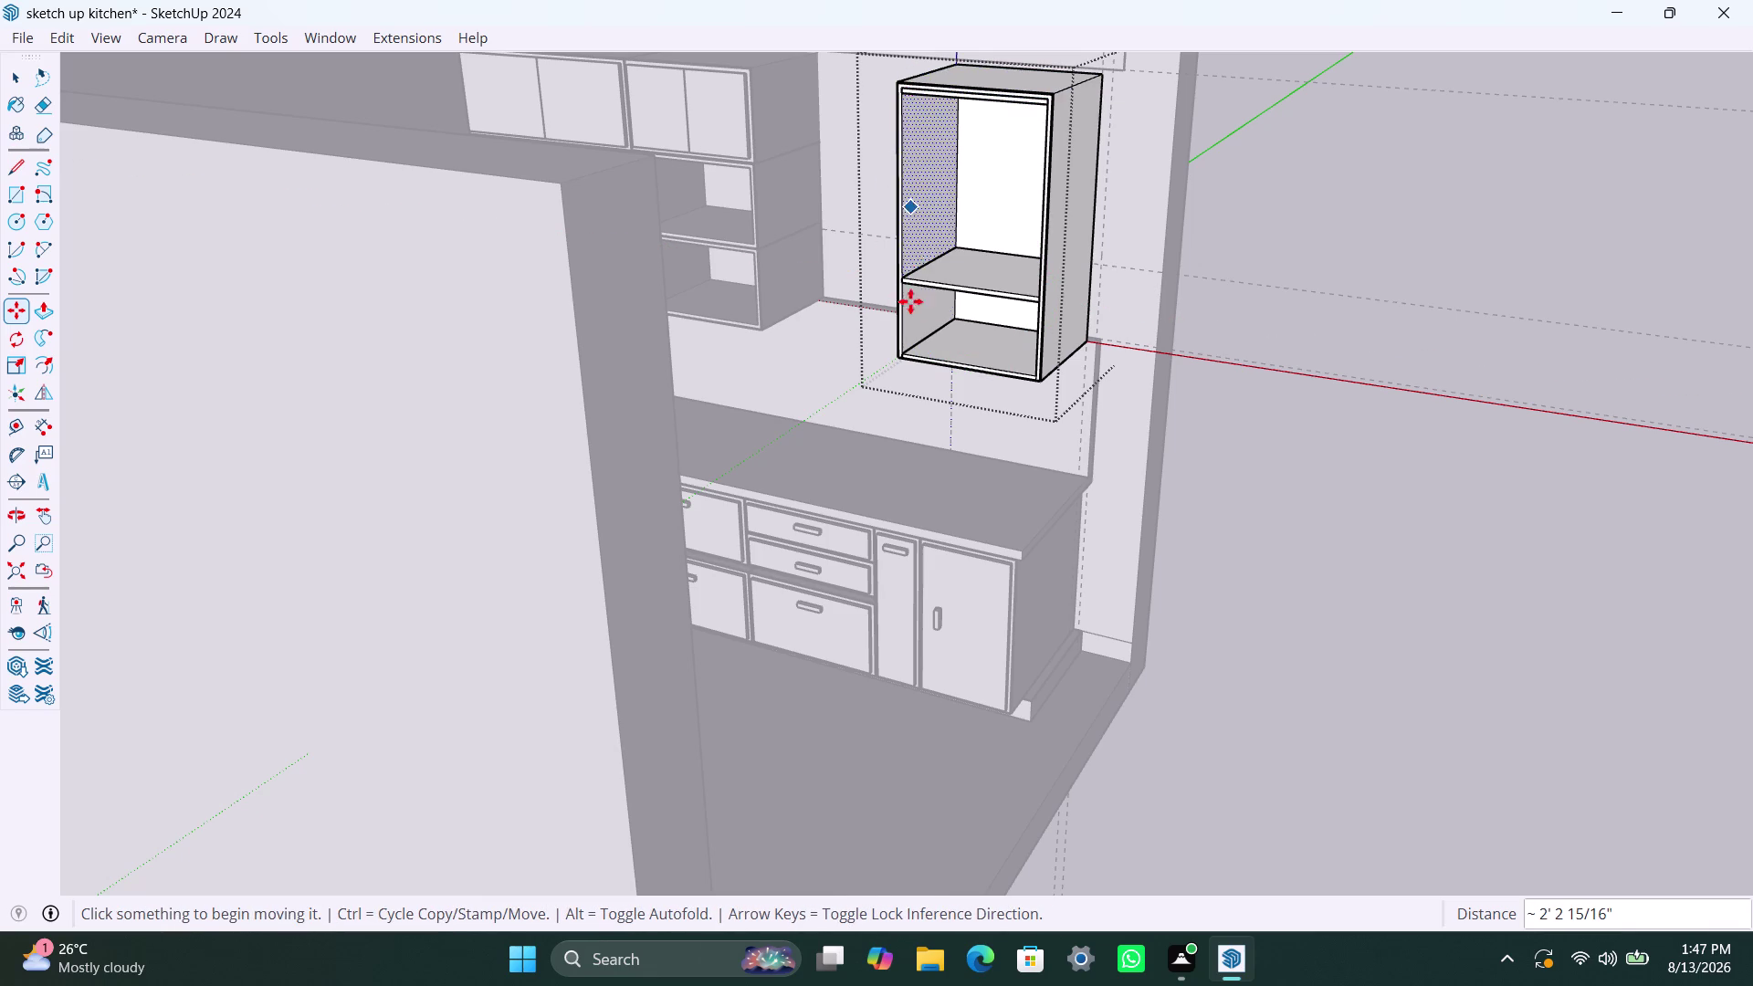
Copy the bottom panel inside the cabinet and divide the copies into thirds.
click(913, 350)
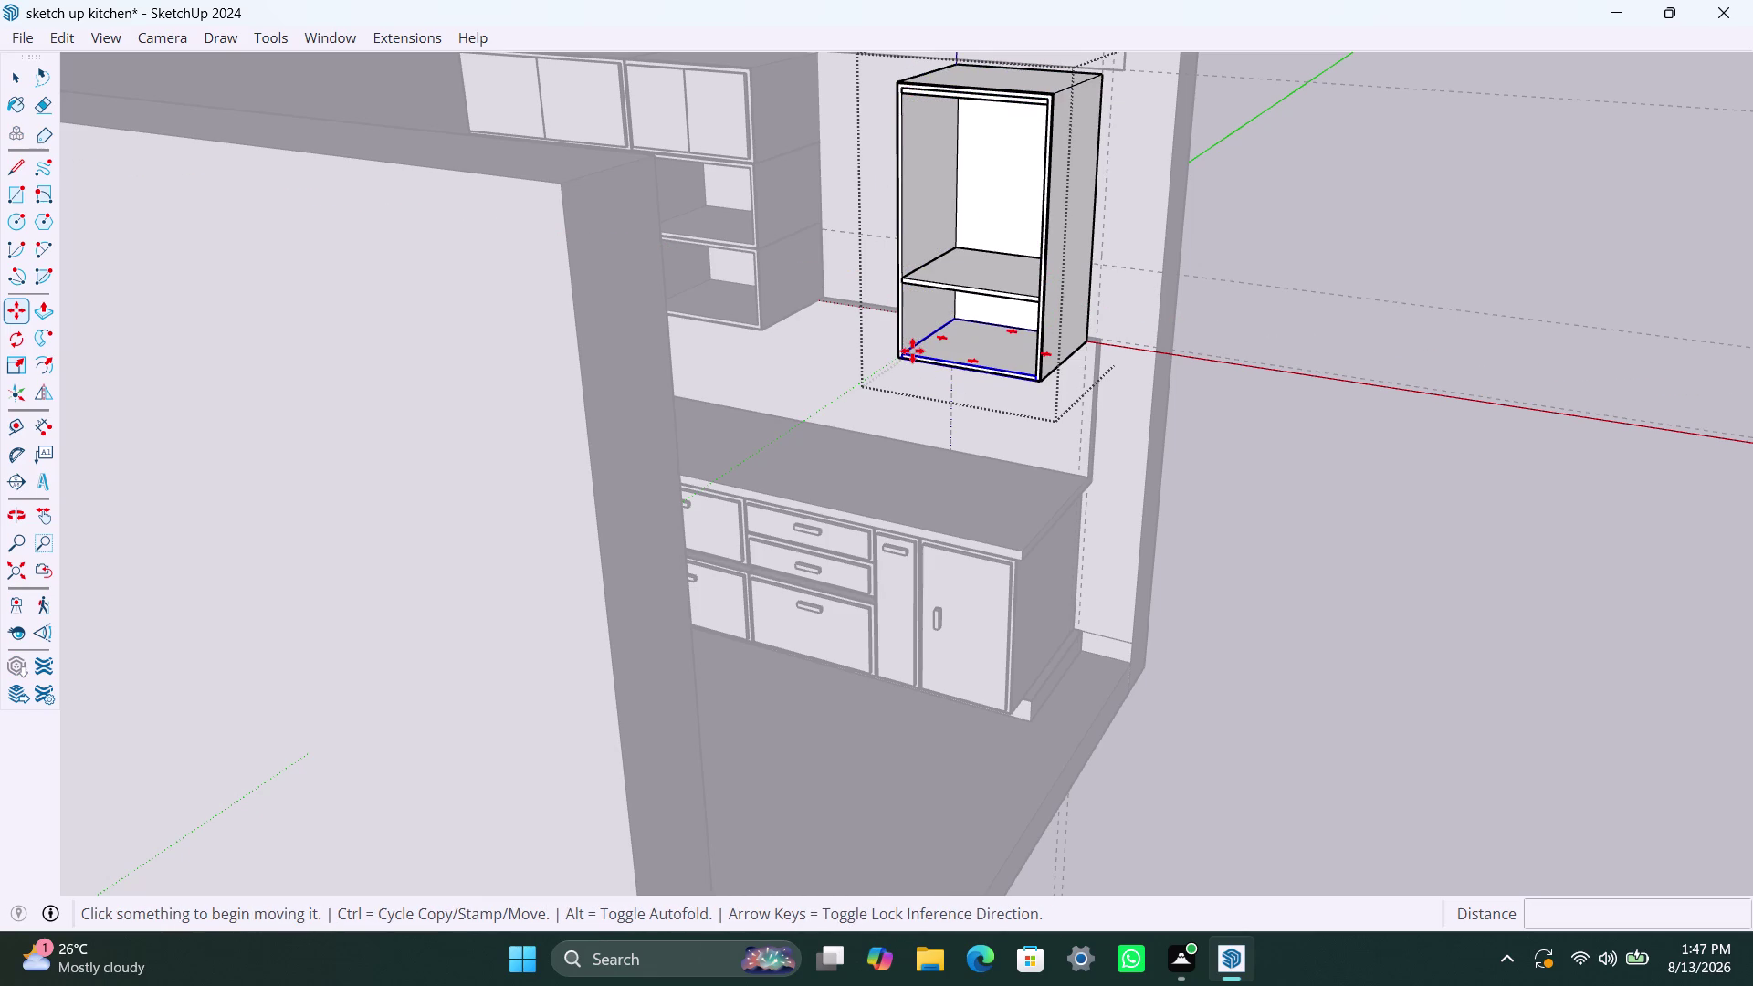
key(slash)
key(3)
key(Return)
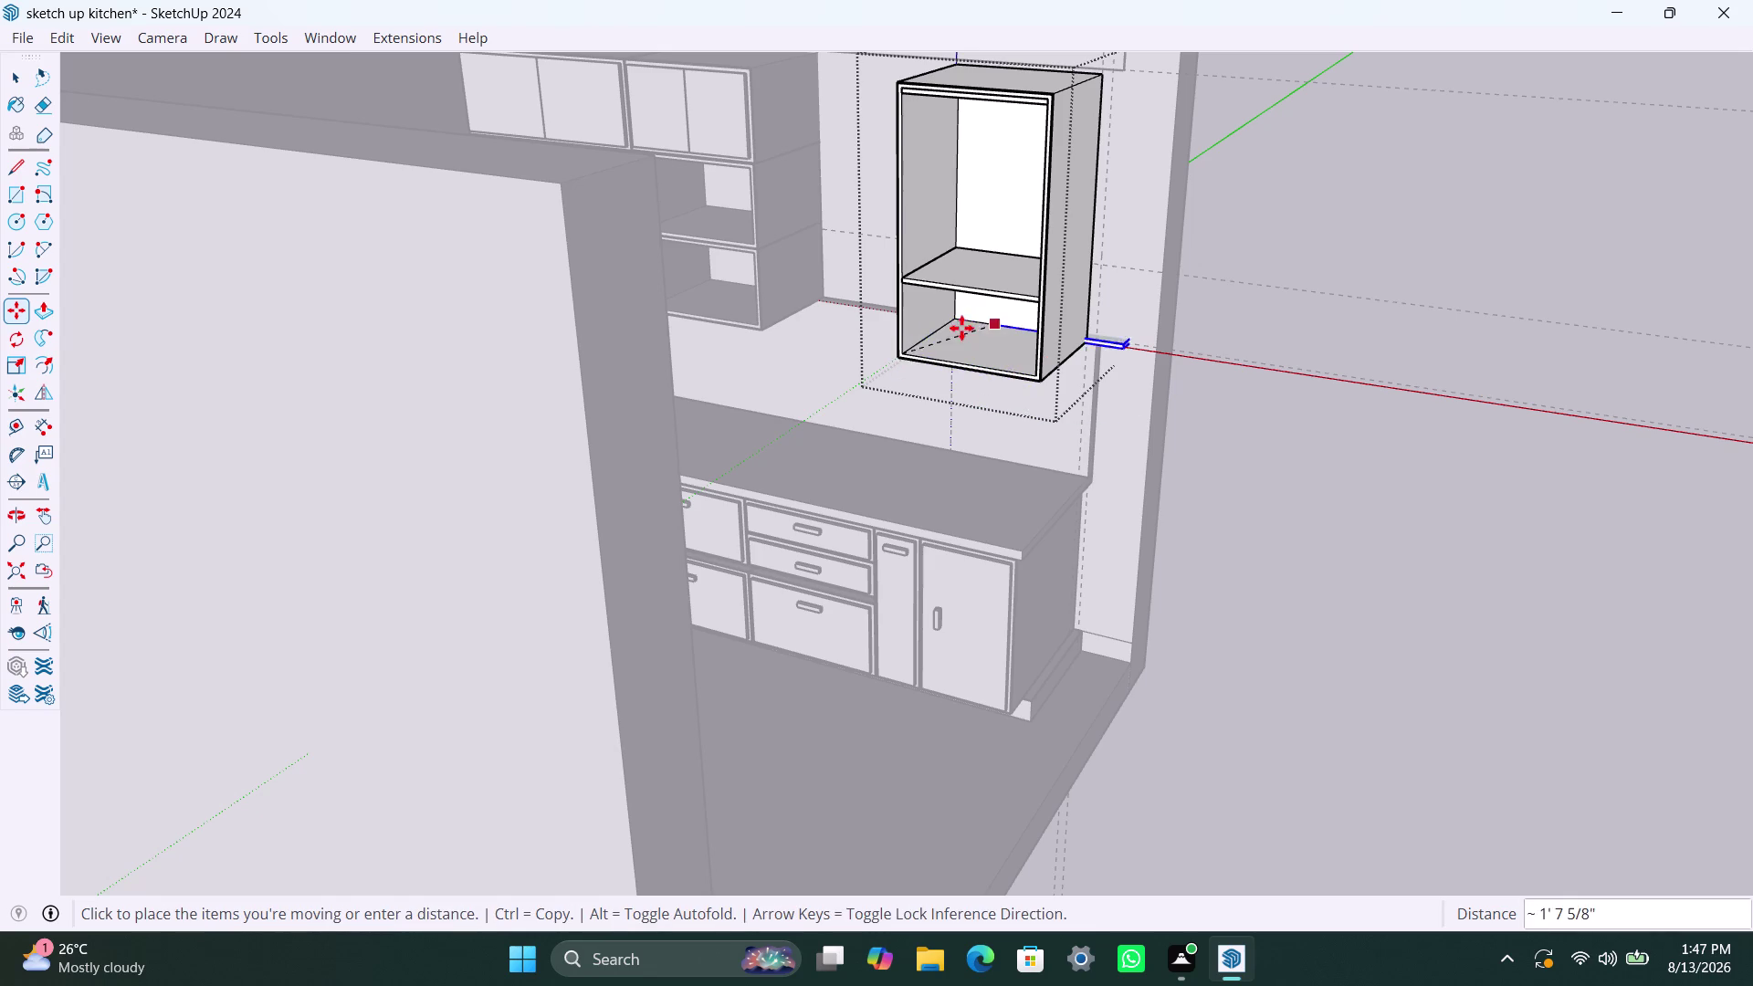
click(905, 359)
key(slash)
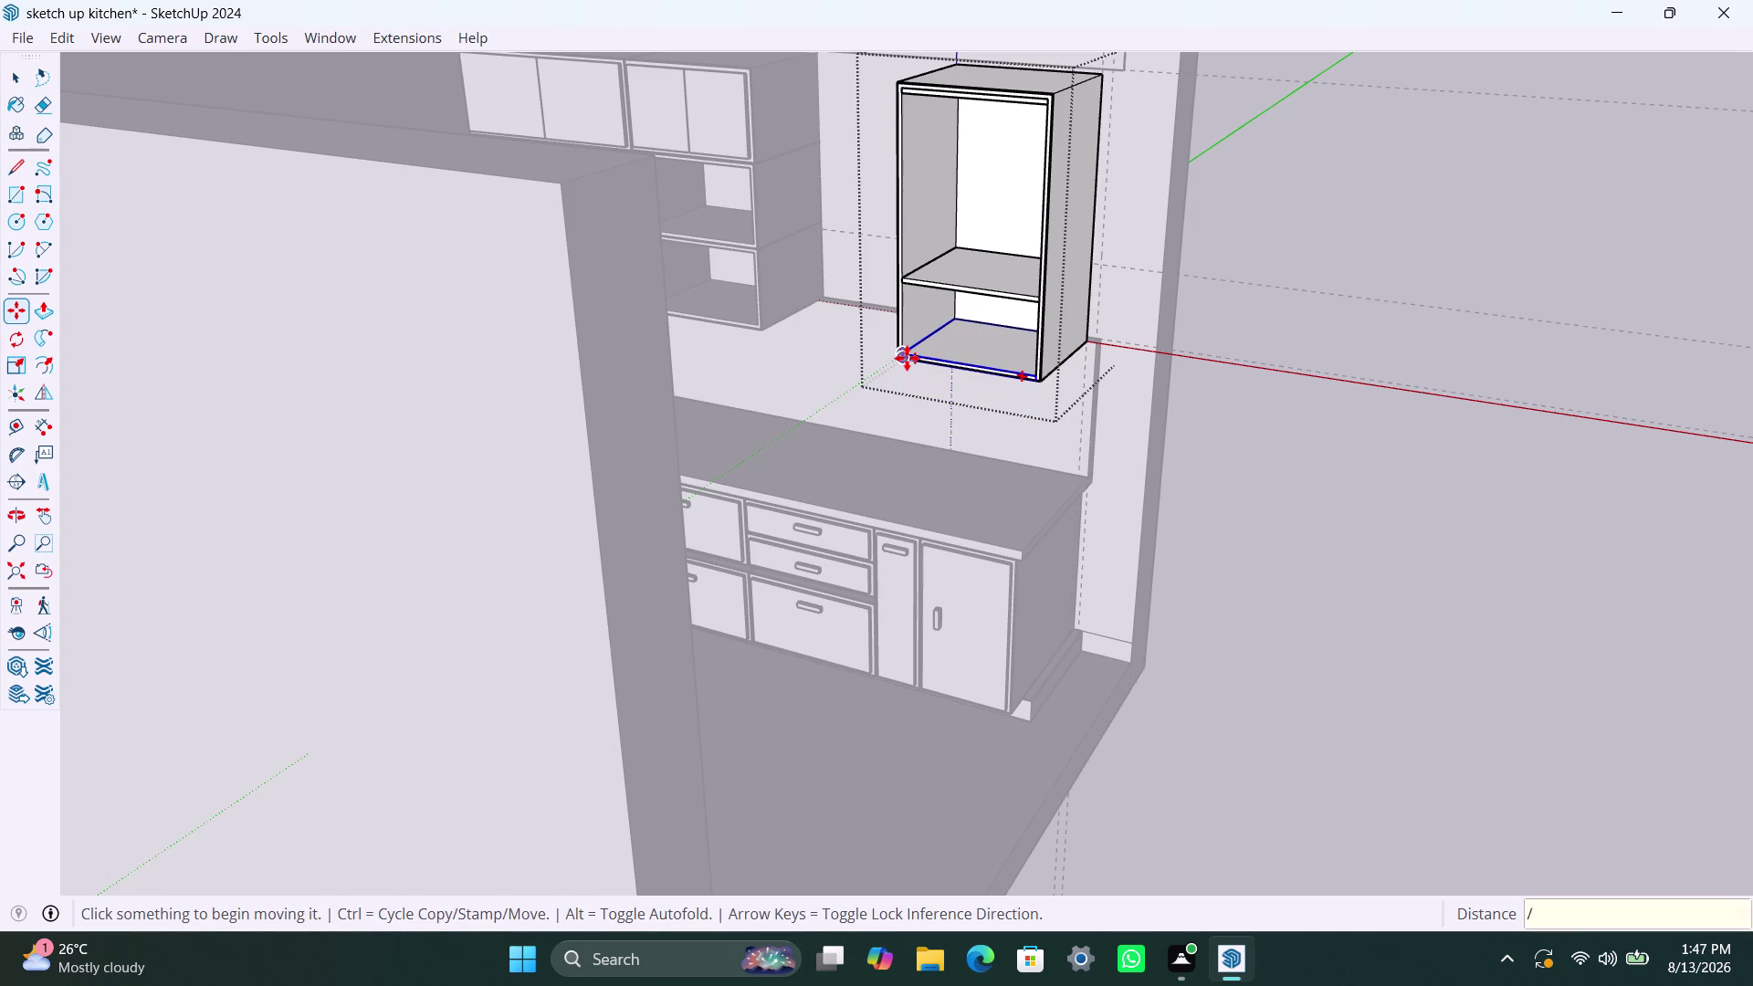
key(3)
key(Return)
key(Return)
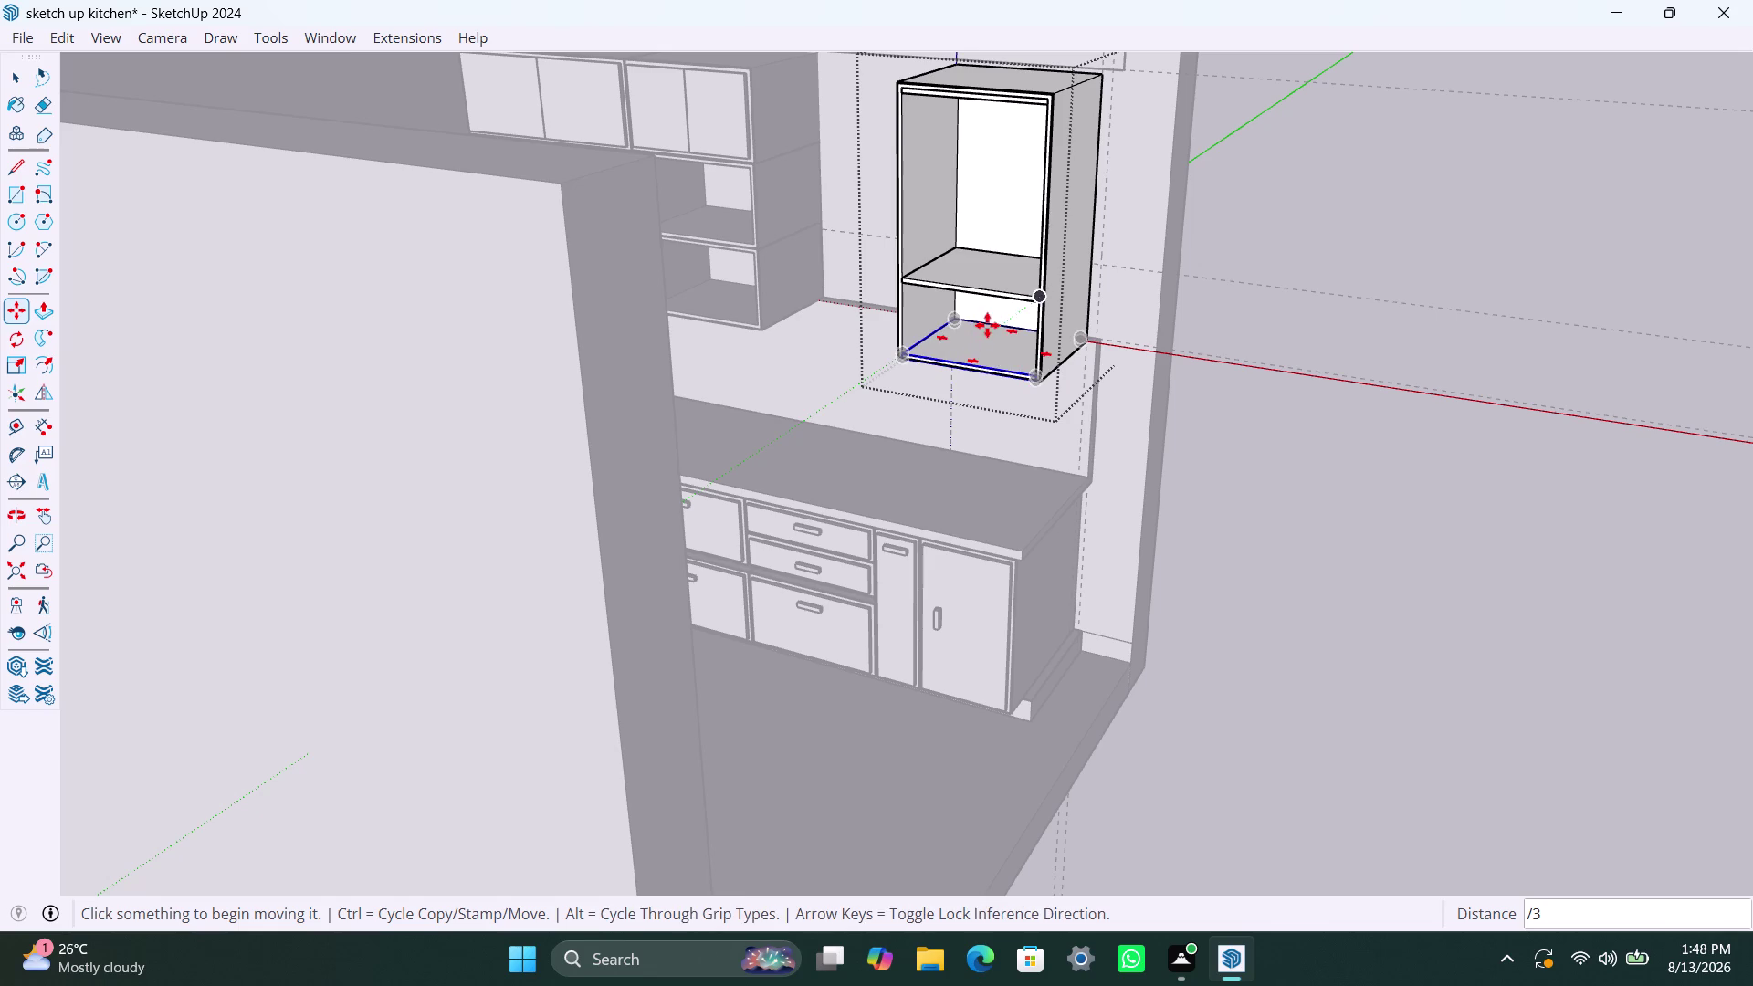
key(space)
Delete the middle shelf.
click(989, 294)
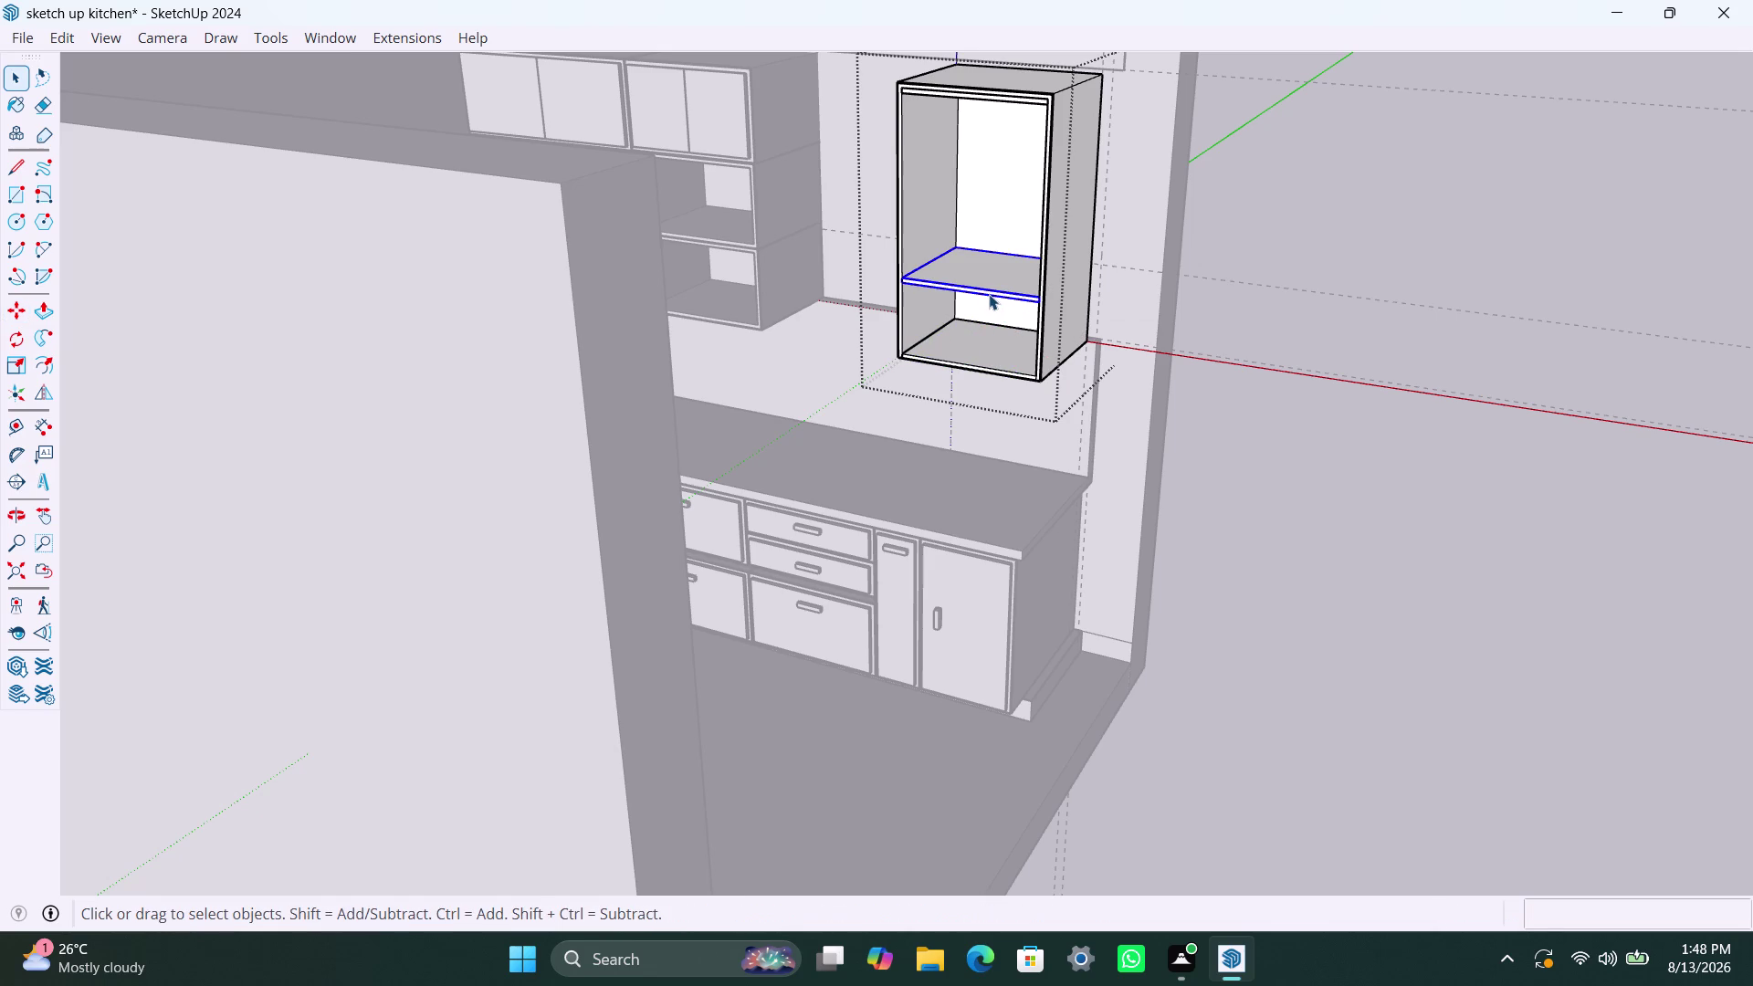
key(BackSpace)
key(Delete)
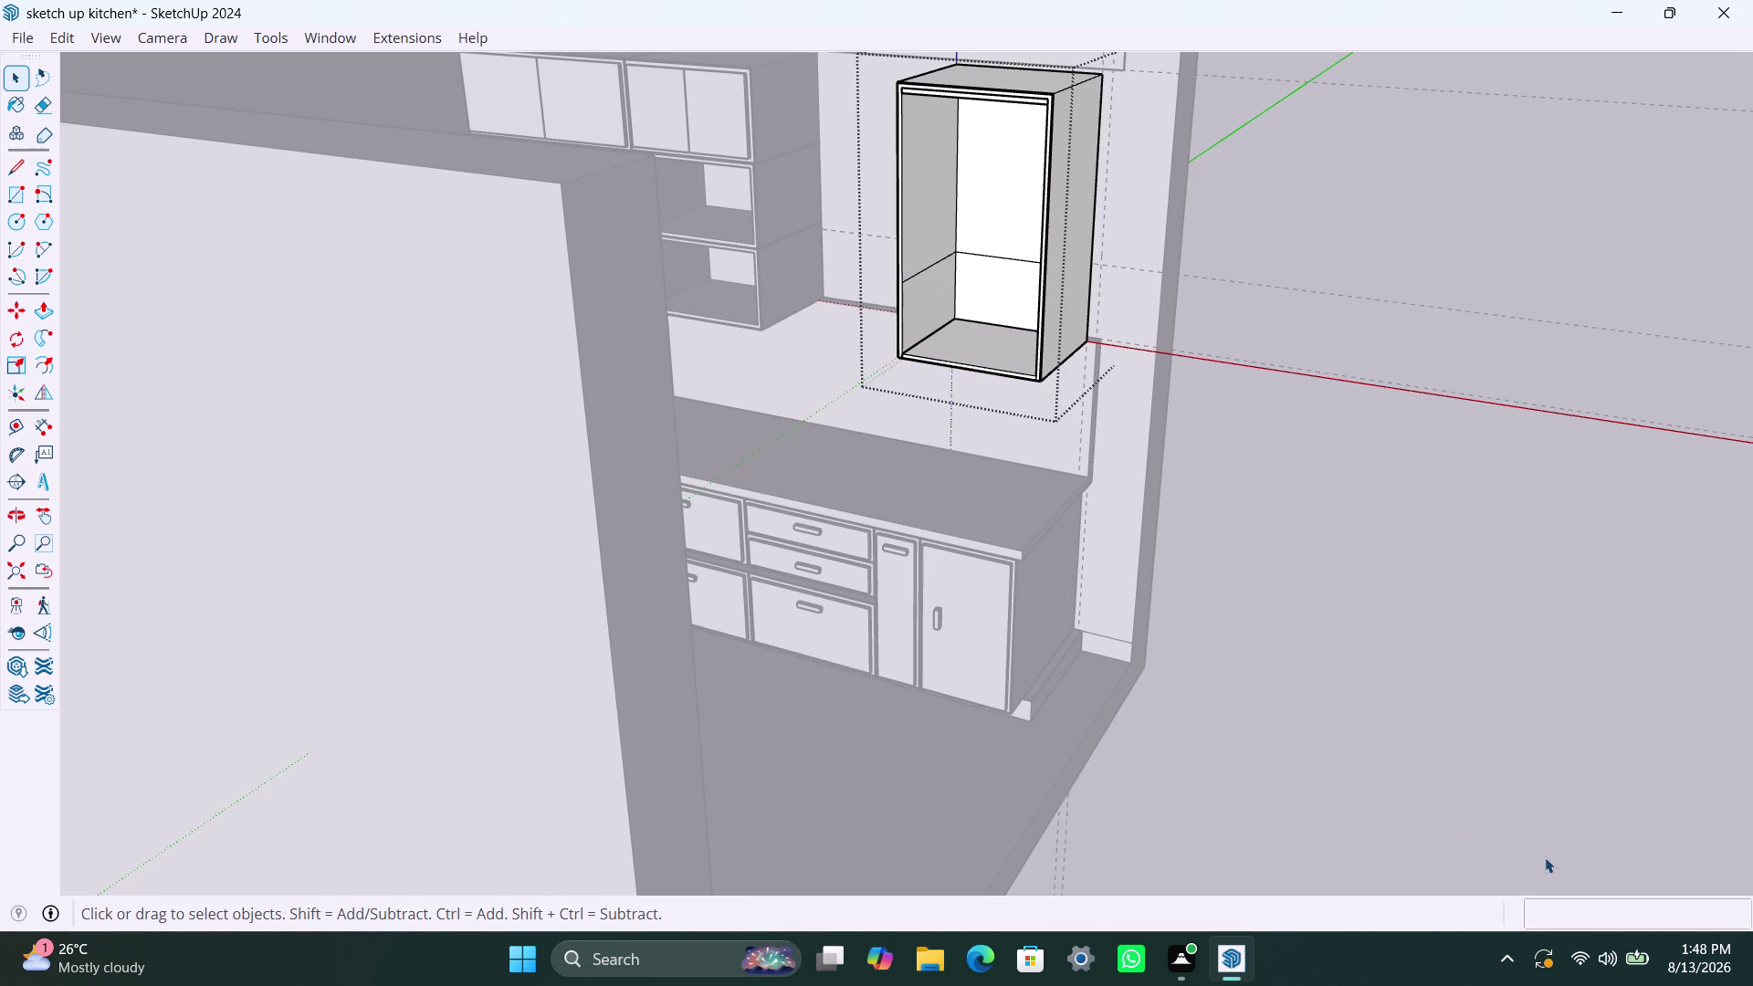
Undo repeatedly until every shelf is gone and the cabinet box is closed.
key(ctrl+z)
key(ctrl+z)
key(ctrl+z)
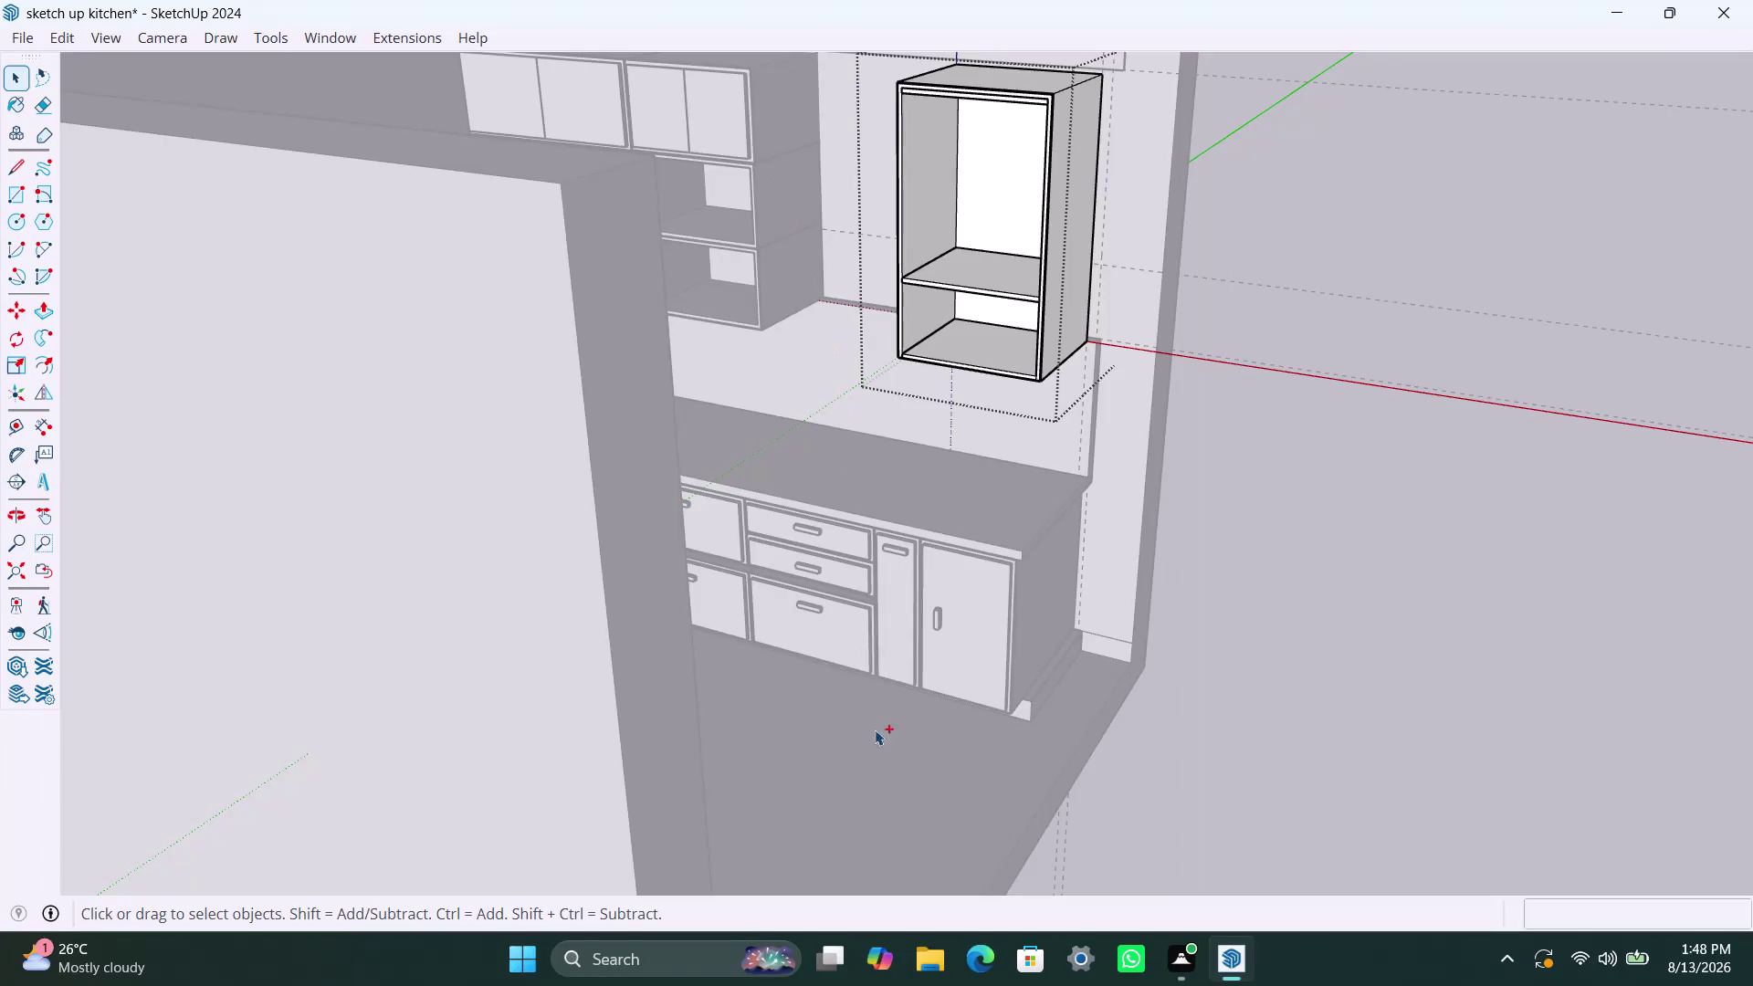
key(ctrl+z)
key(ctrl+z)
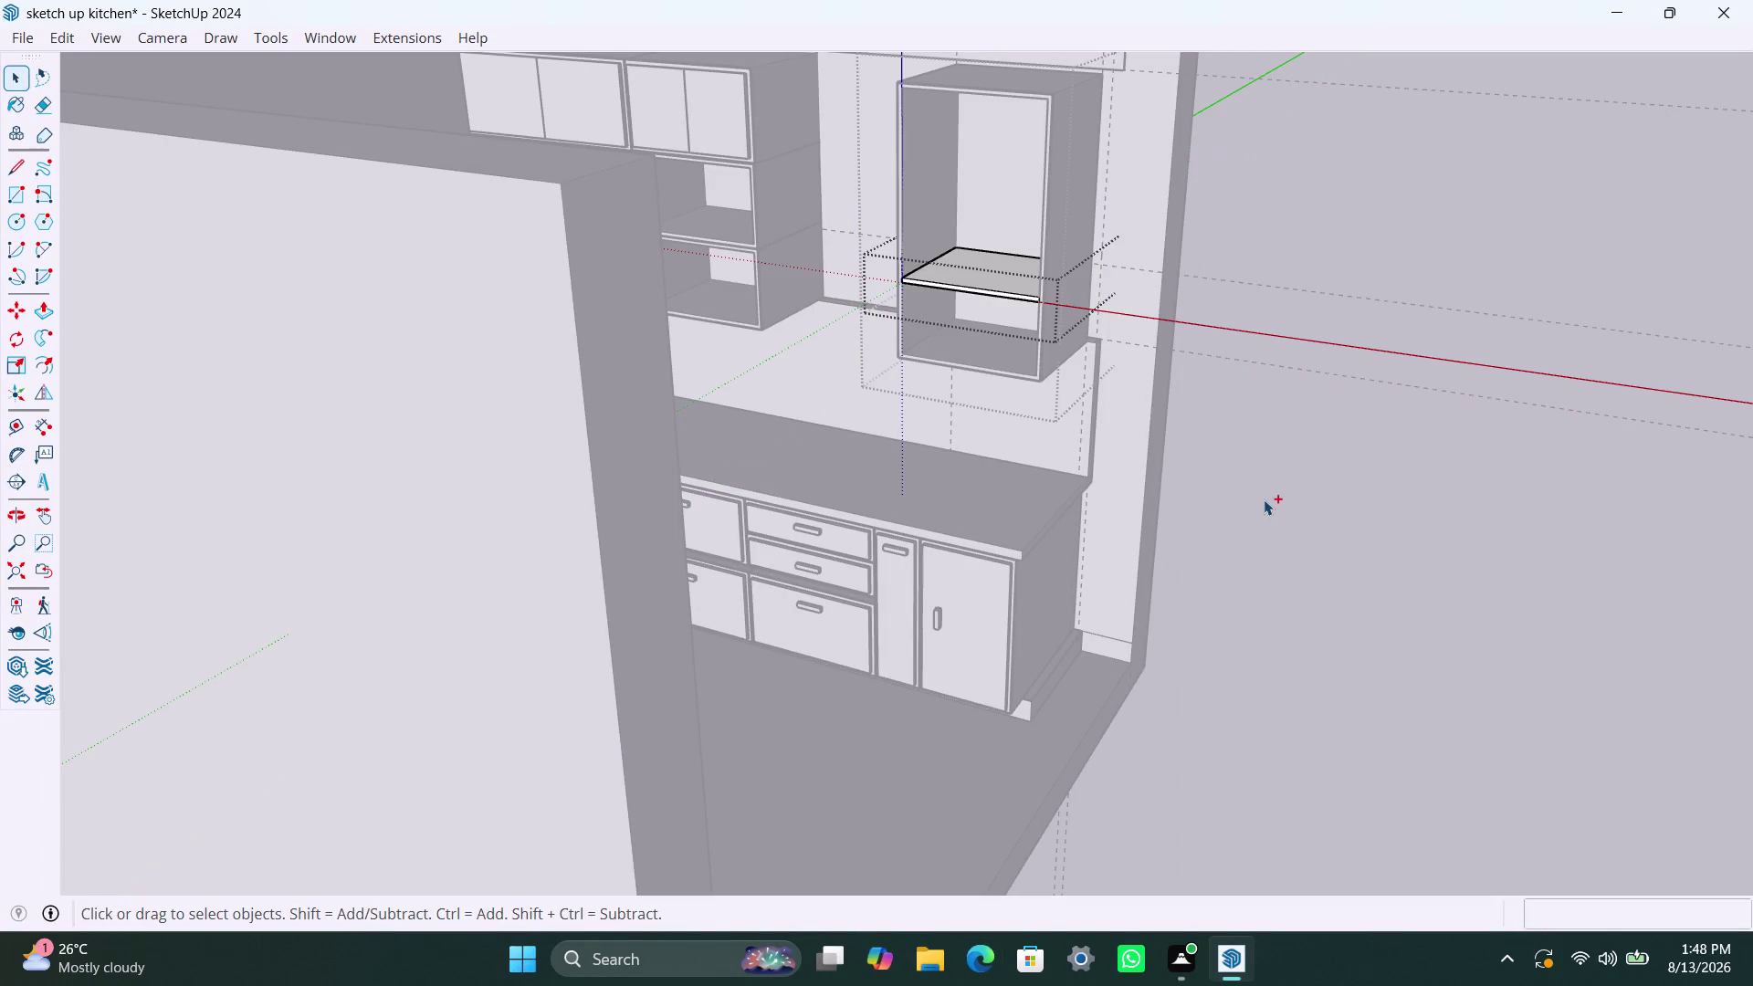
key(ctrl+z)
key(ctrl+z)
key(ctrl+x)
key(ctrl+z)
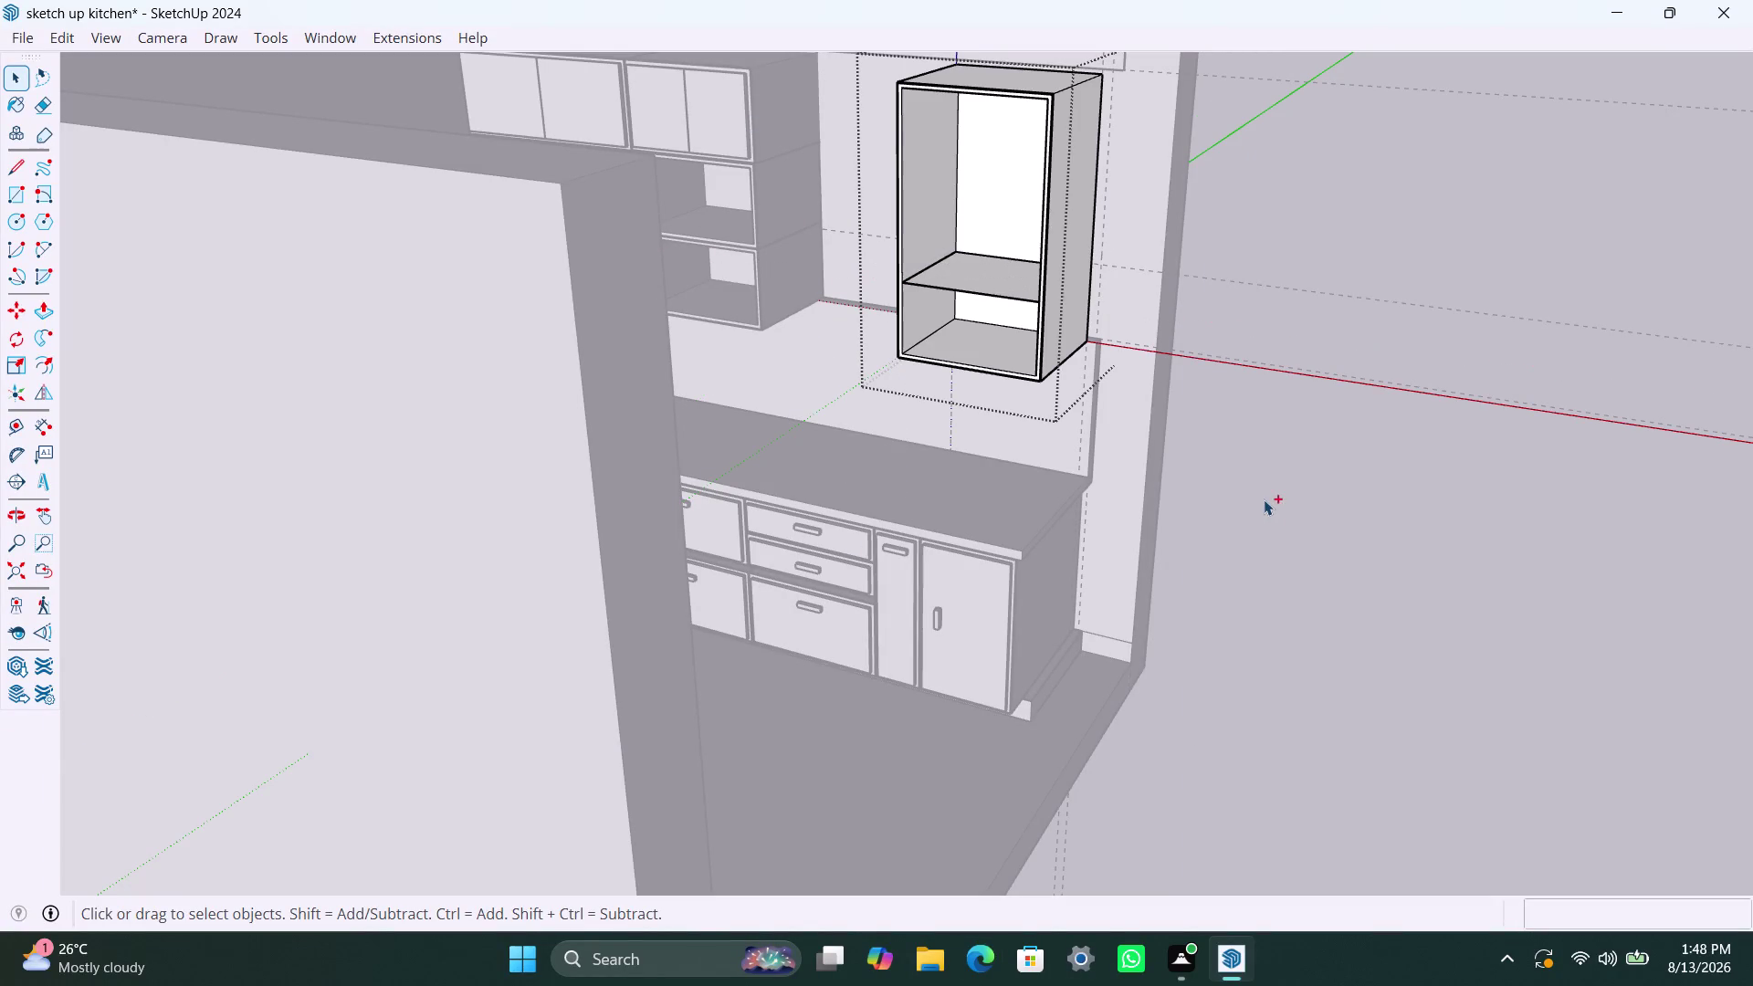
key(ctrl+z)
key(ctrl+z)
key(ctrl+z)
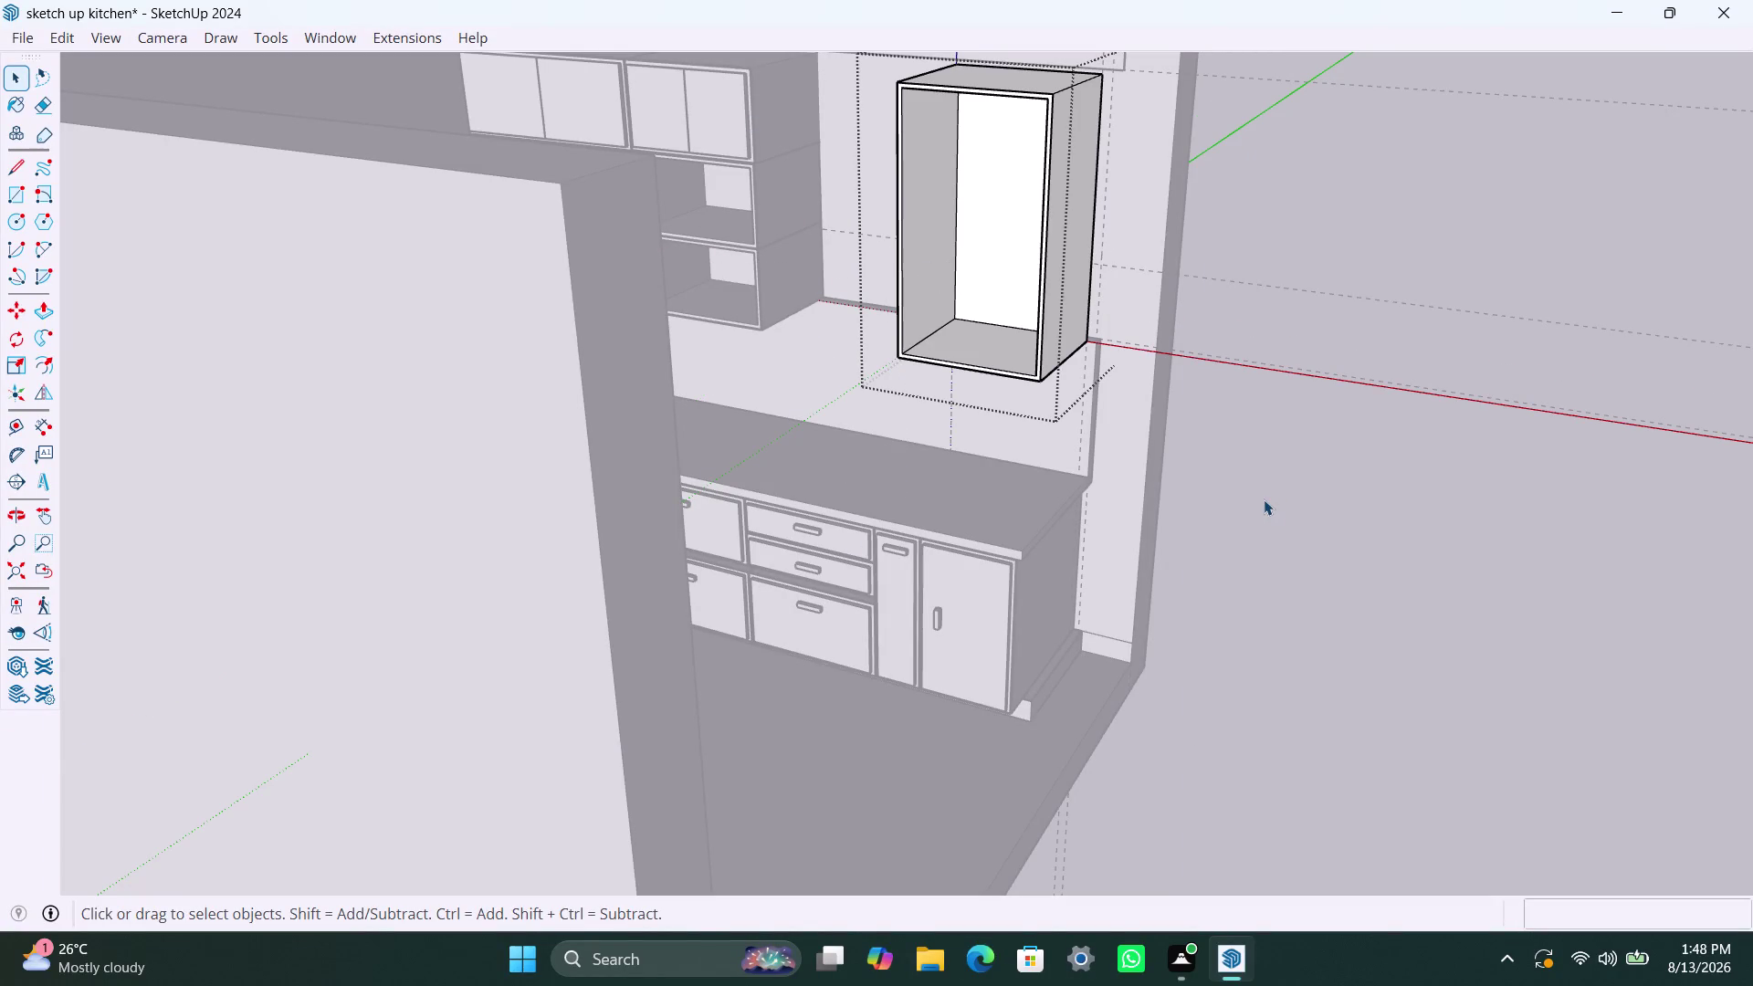
key(ctrl+z)
scroll(down, 3)
Push the tall cabinet's front face in 460mm to reopen it as a hollow box.
middle_drag(922, 484, 935, 503)
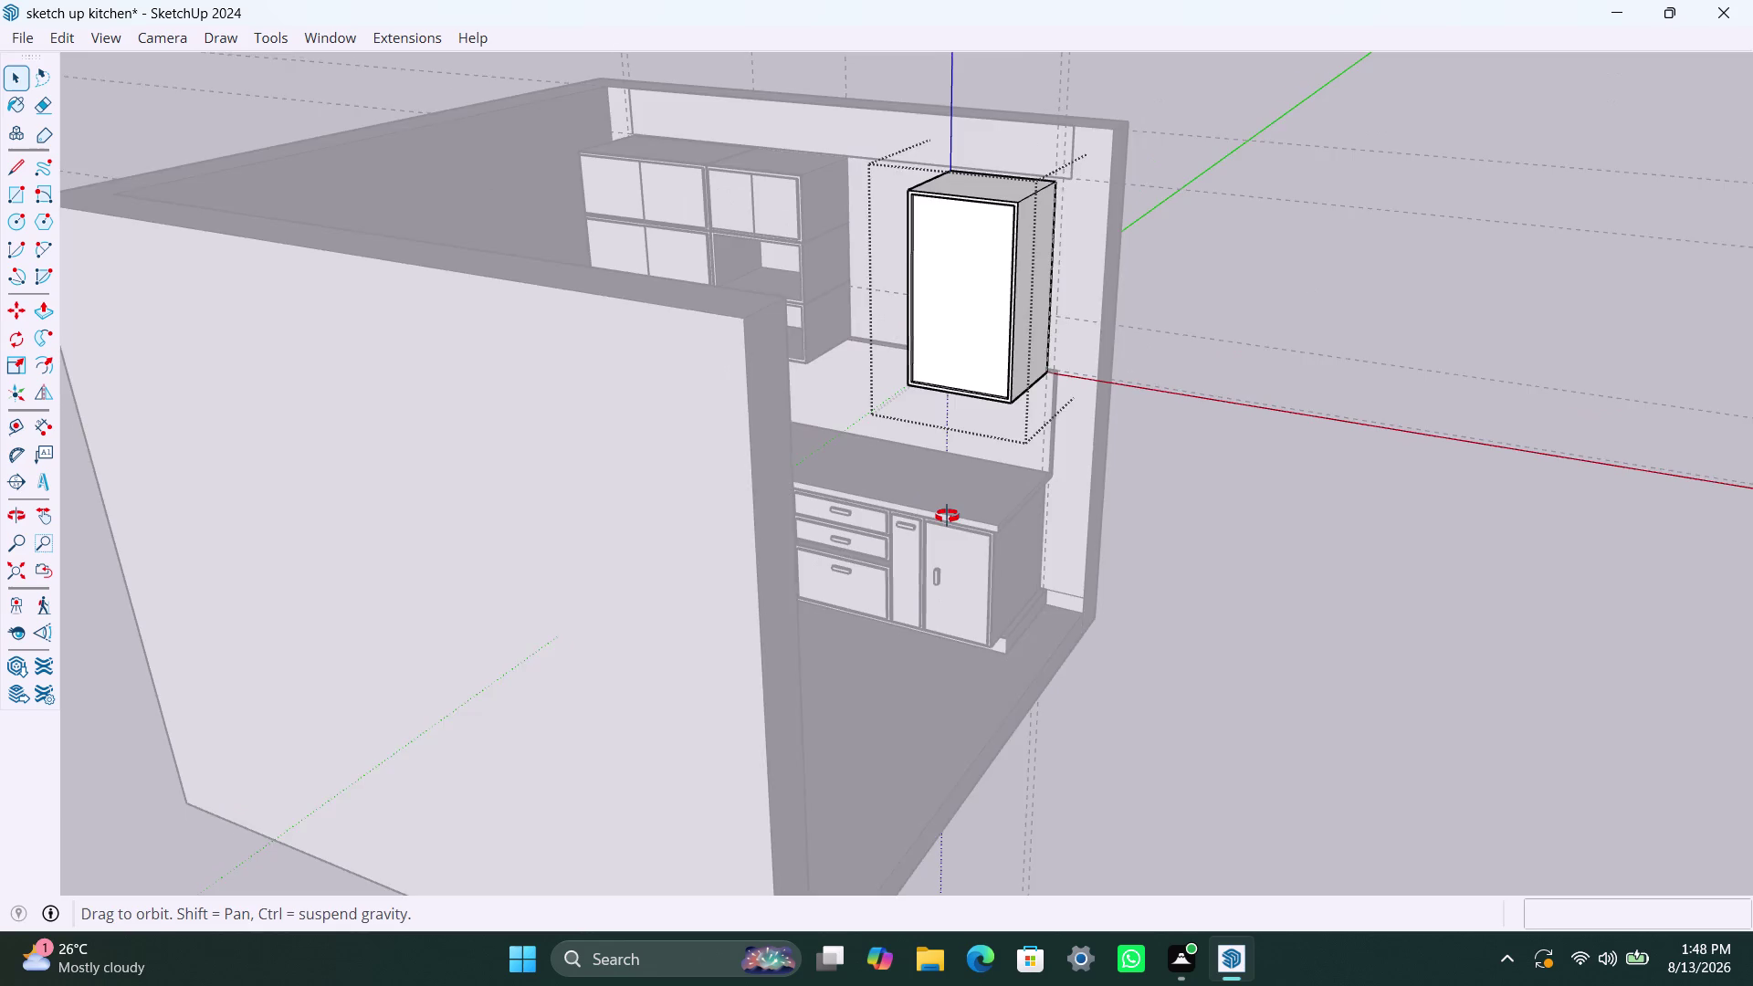
middle_drag(935, 504, 1103, 587)
scroll(up, 3)
click(988, 378)
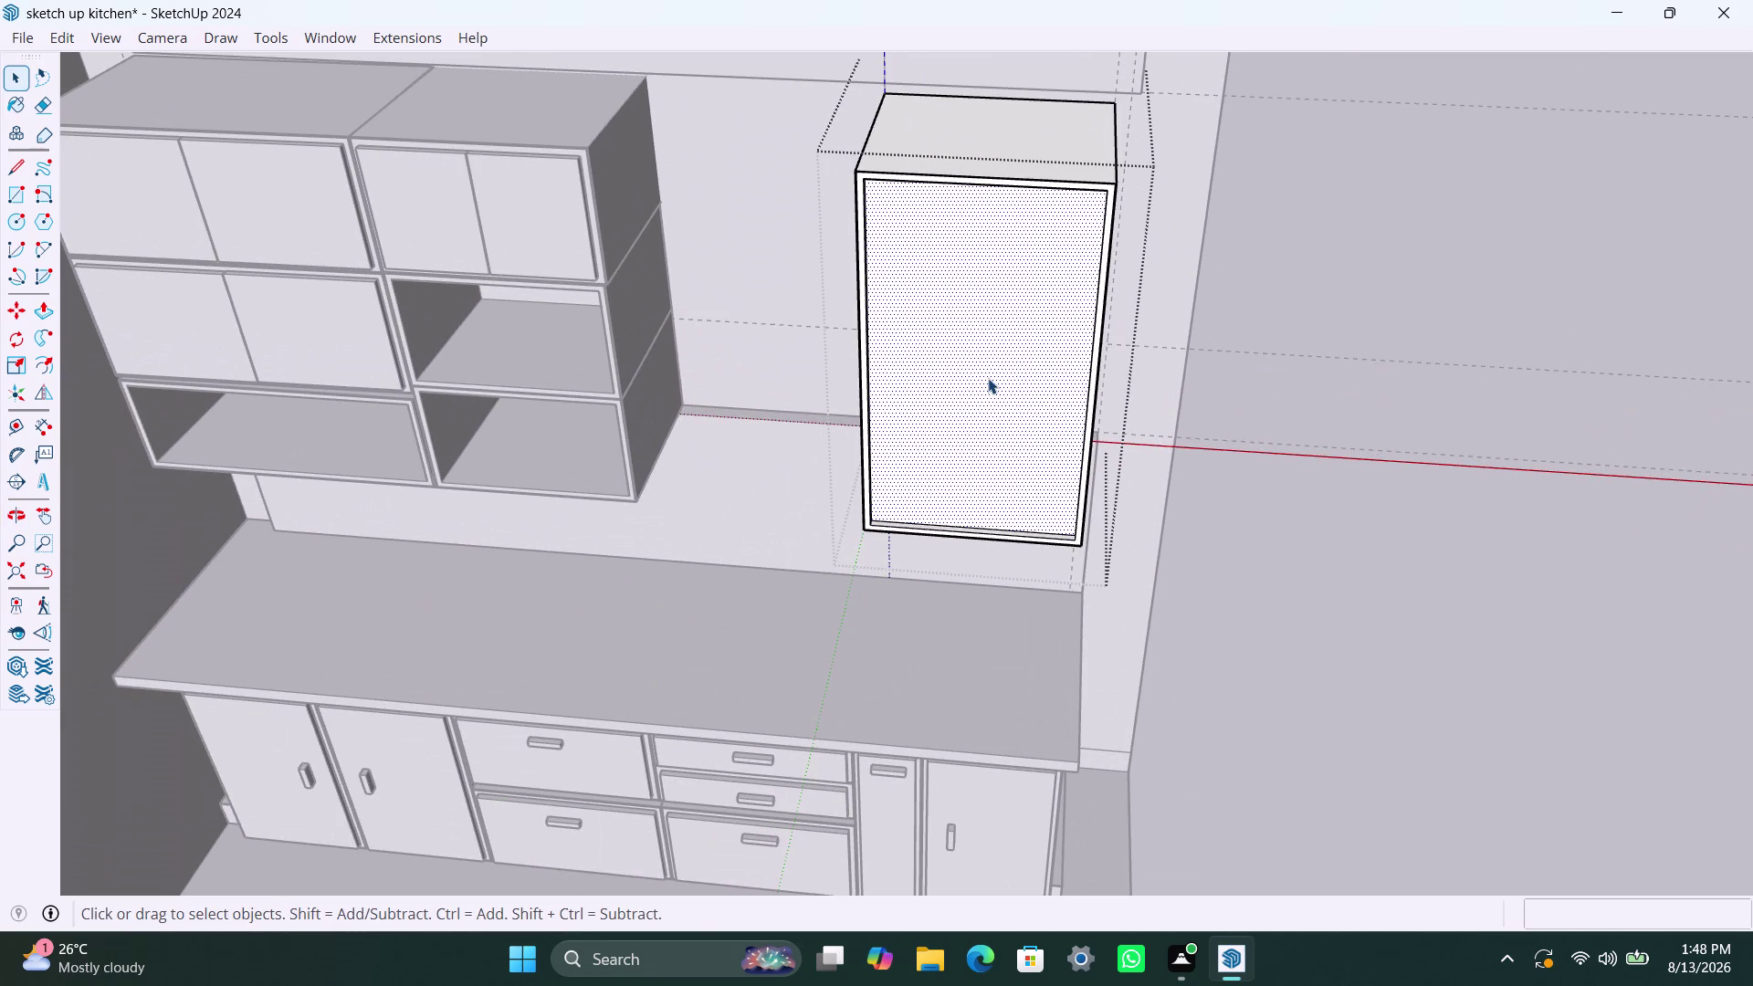
key(p)
click(988, 378)
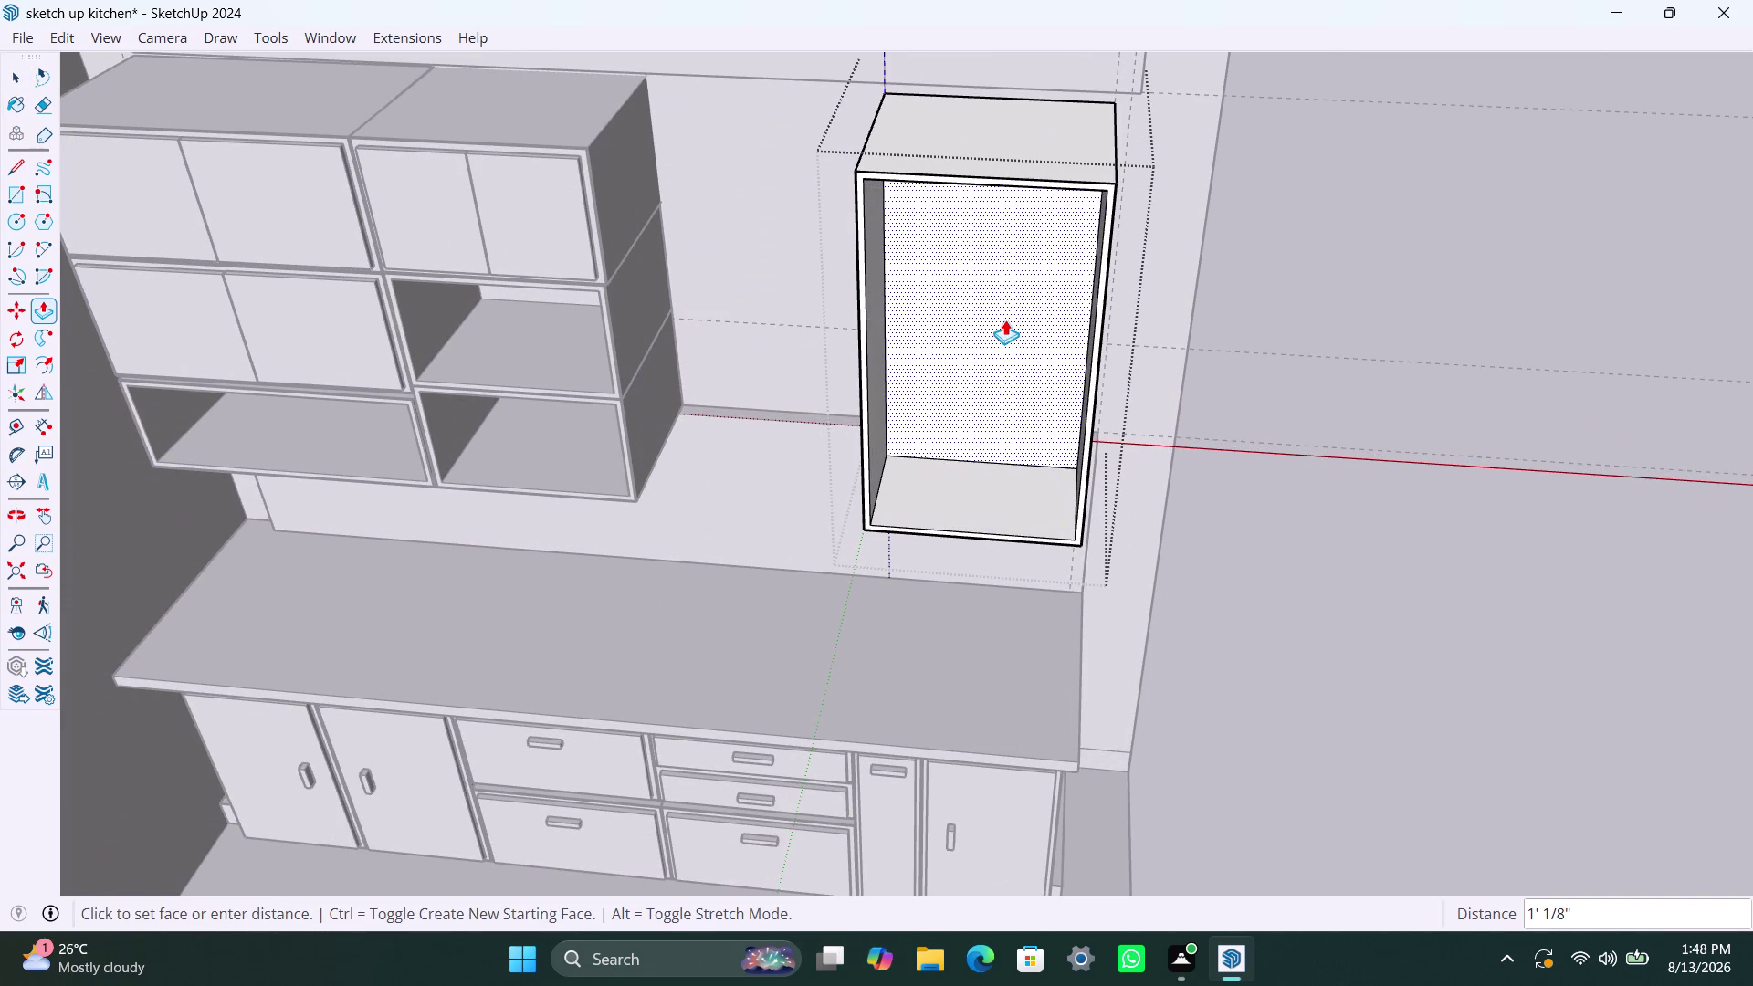
text(460mm)
key(Return)
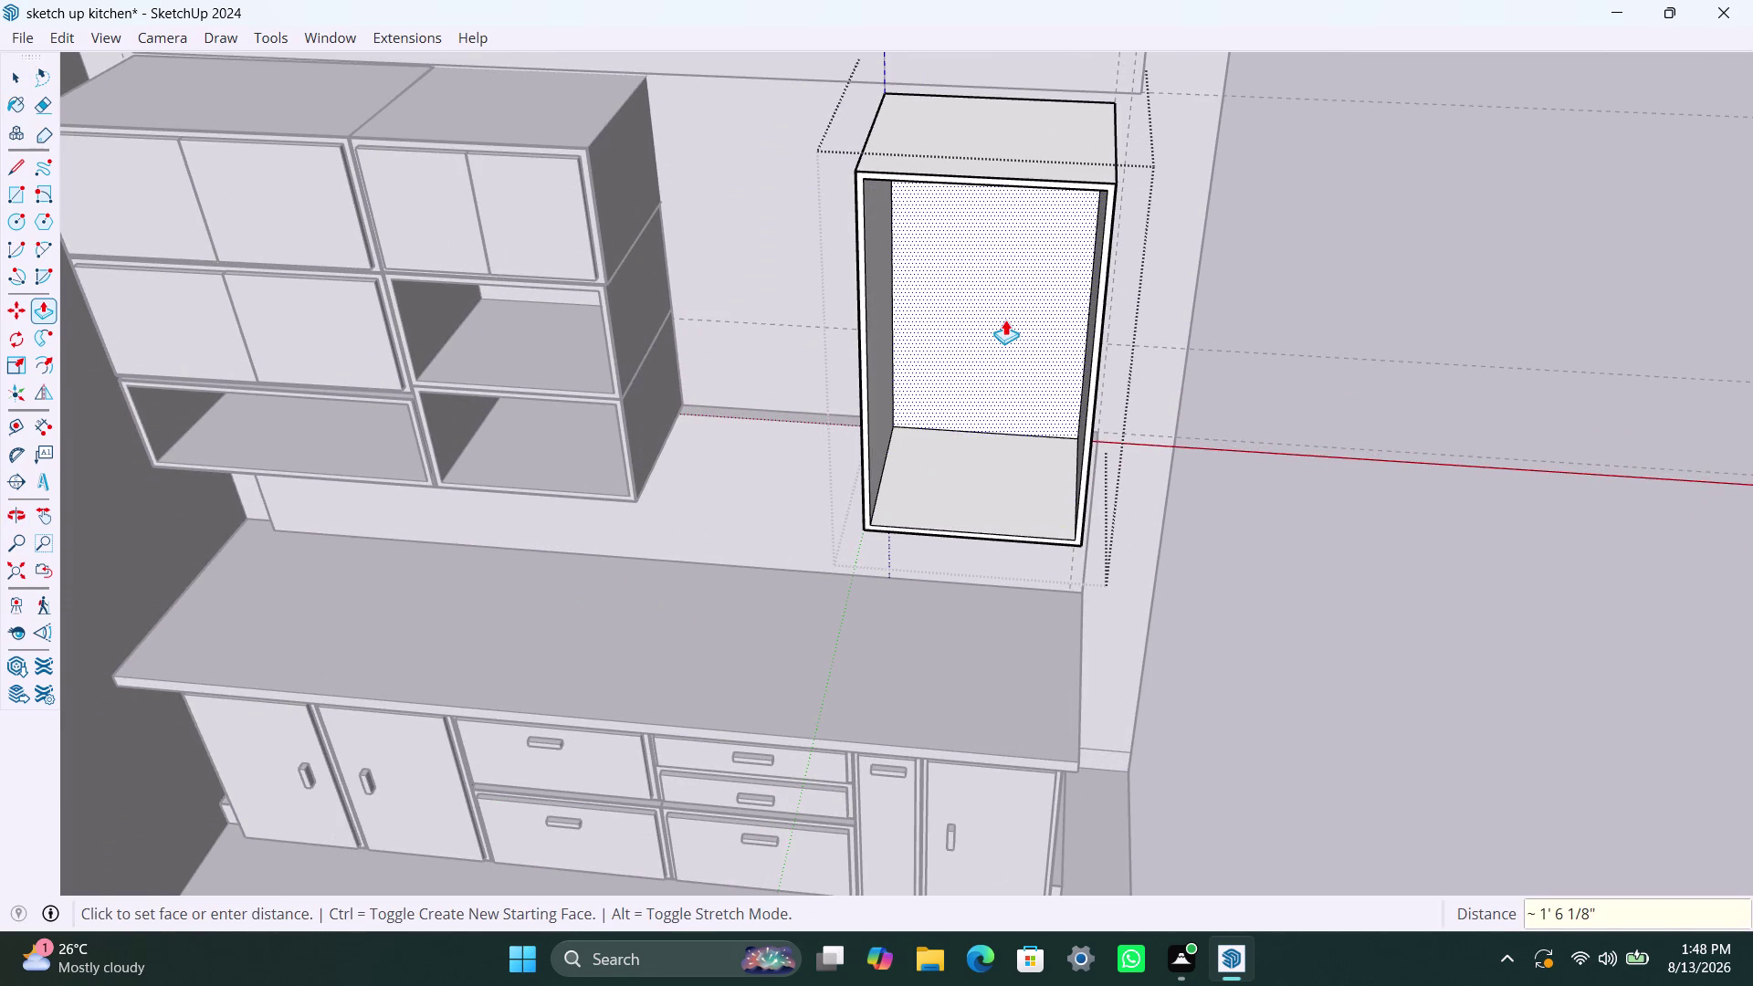
key(space)
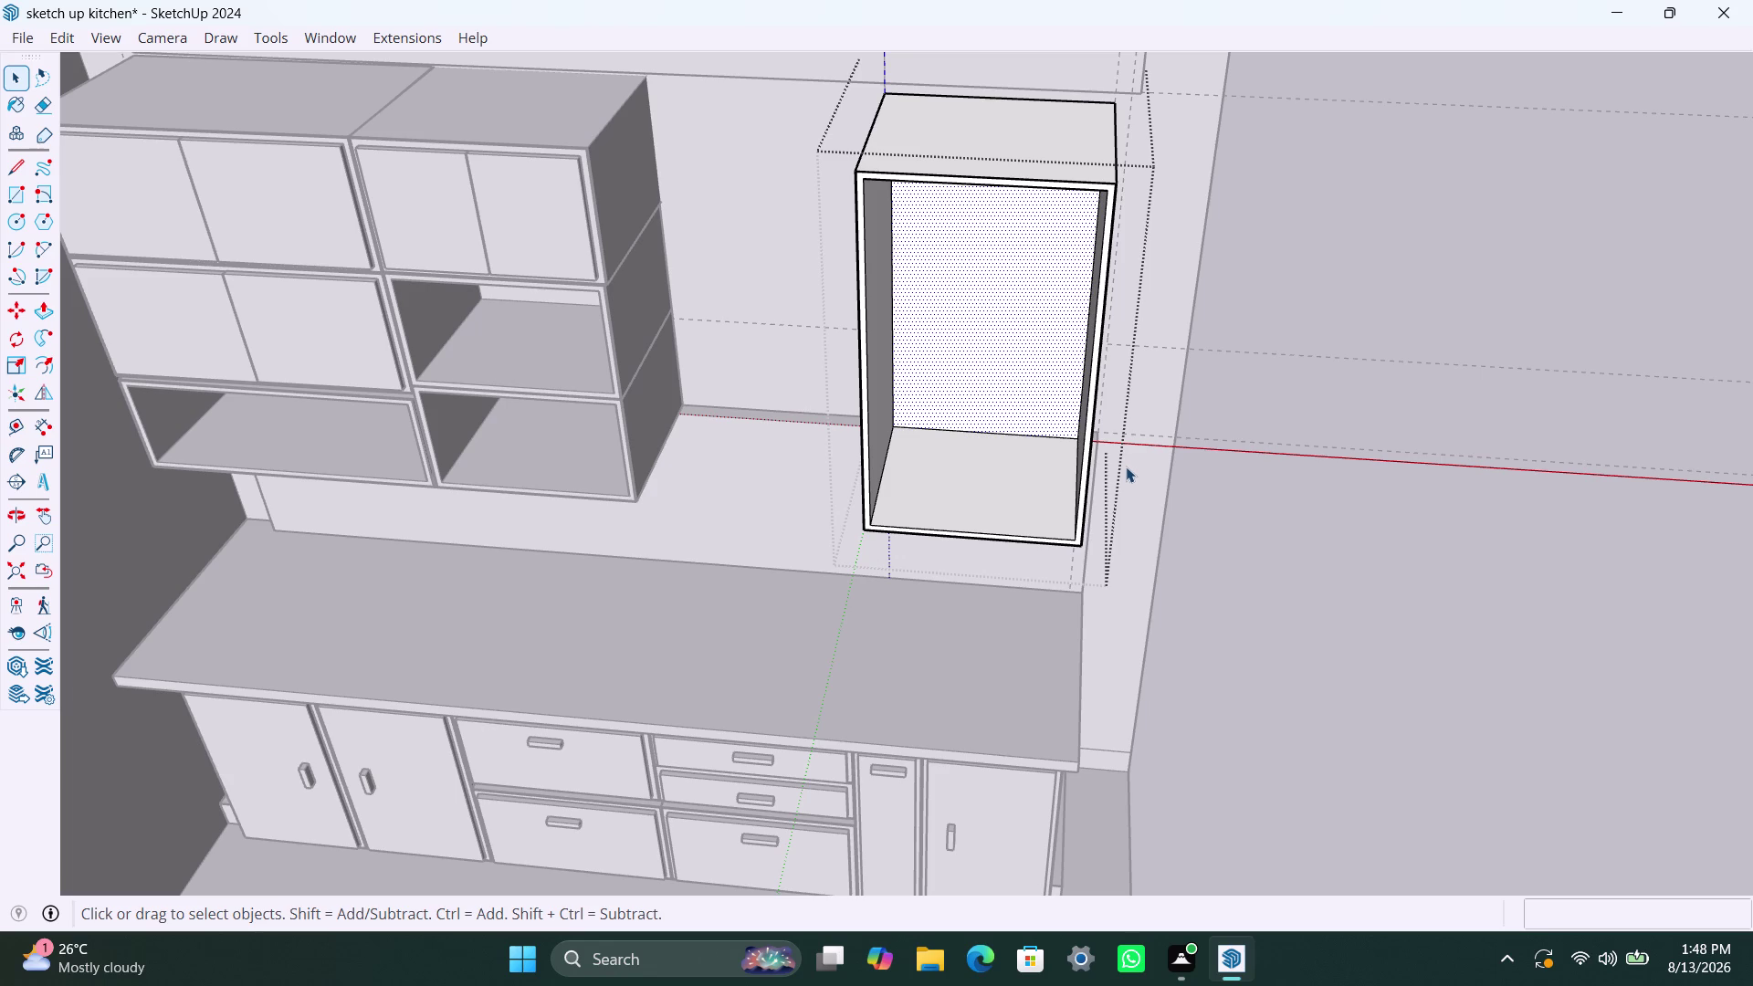
click(994, 186)
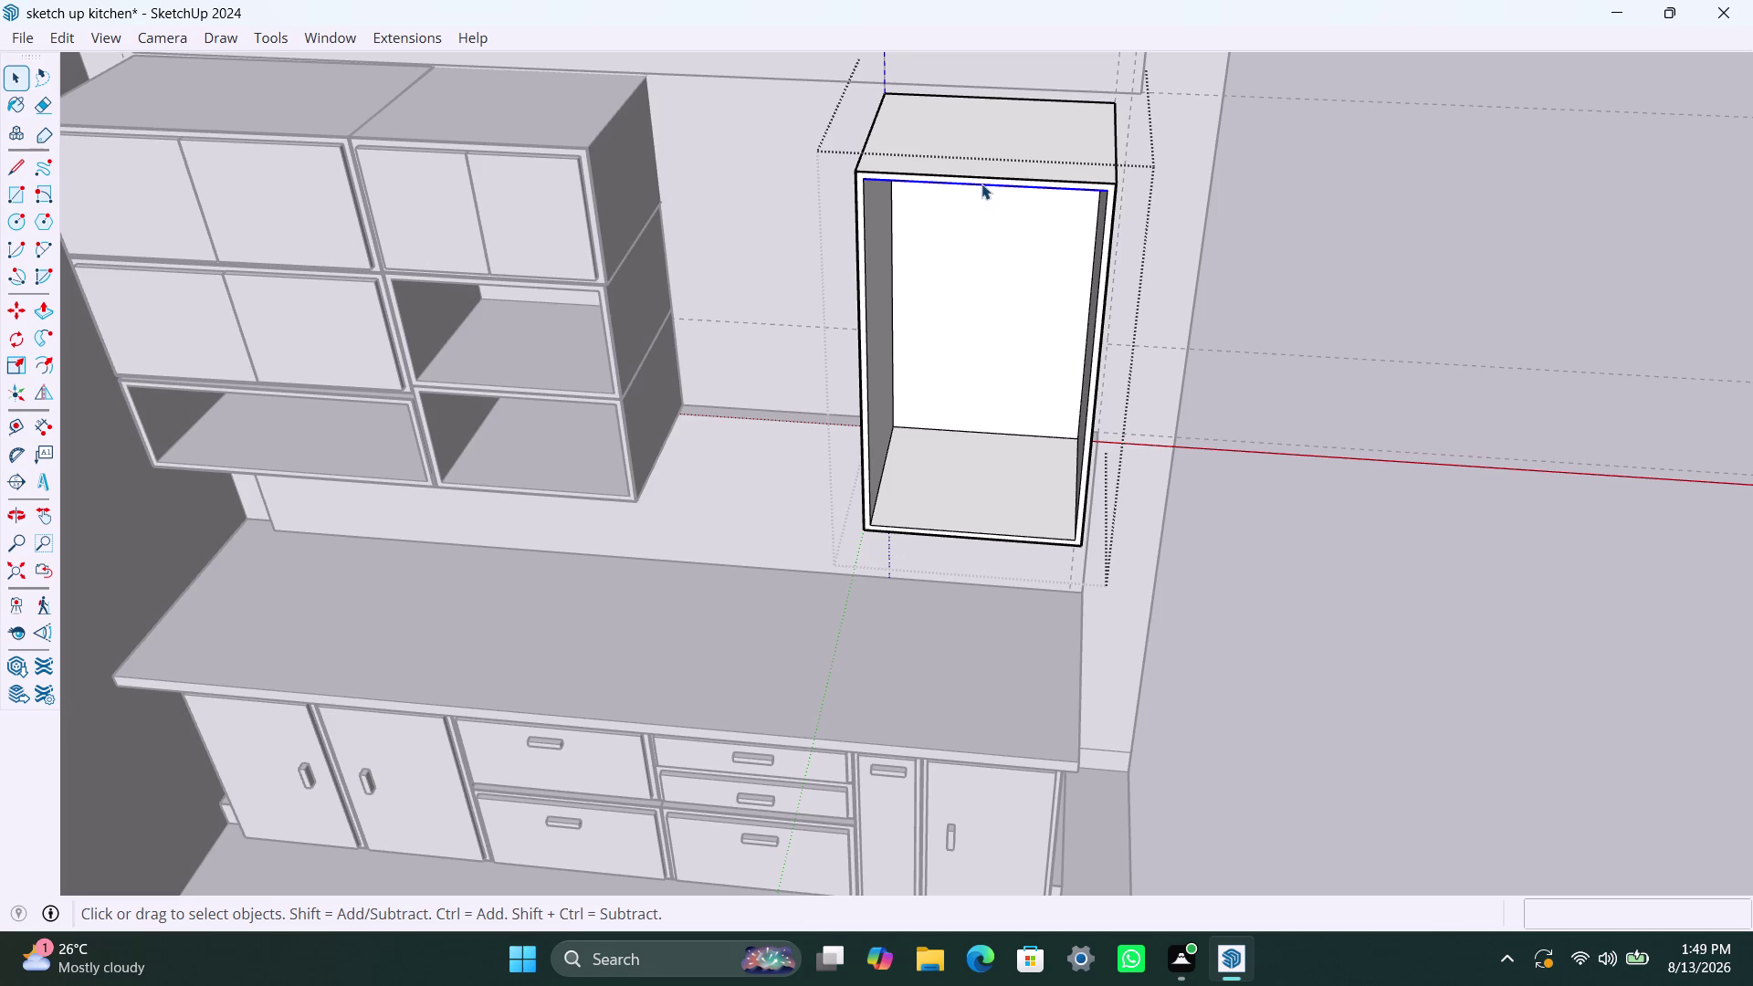
Copy the cabinet's bottom panel 300 mm upward to form the shelf.
click(988, 516)
double_click(954, 503)
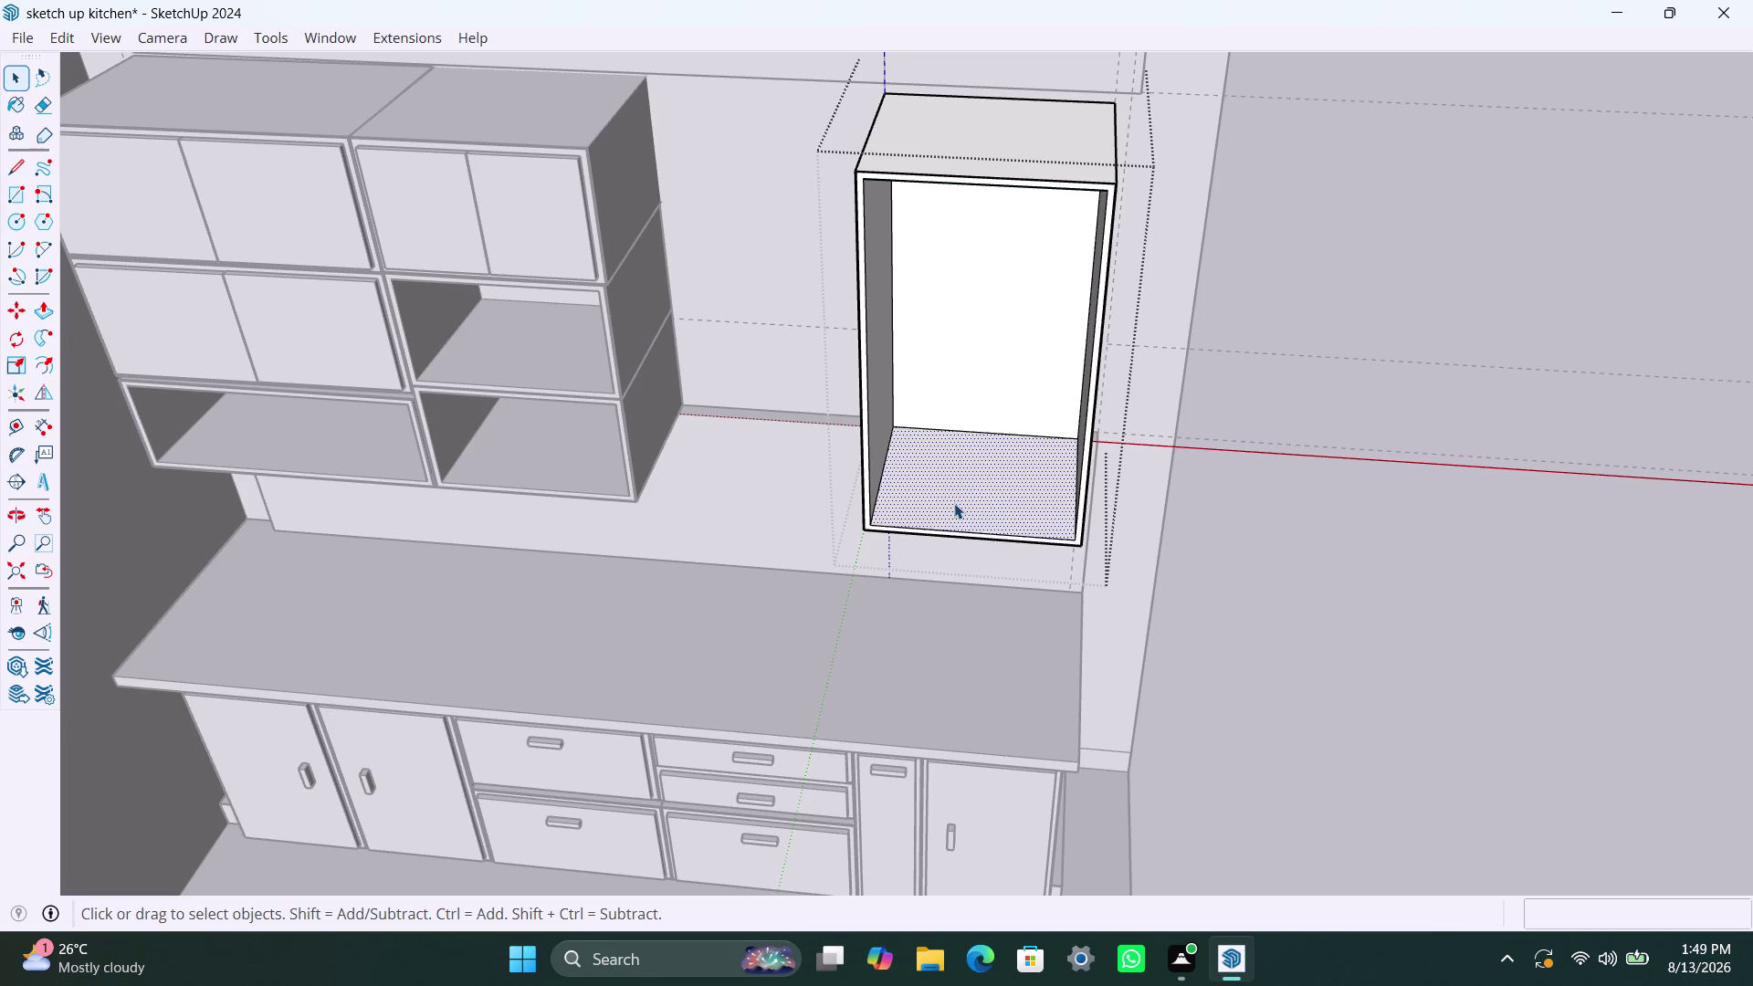
key(m)
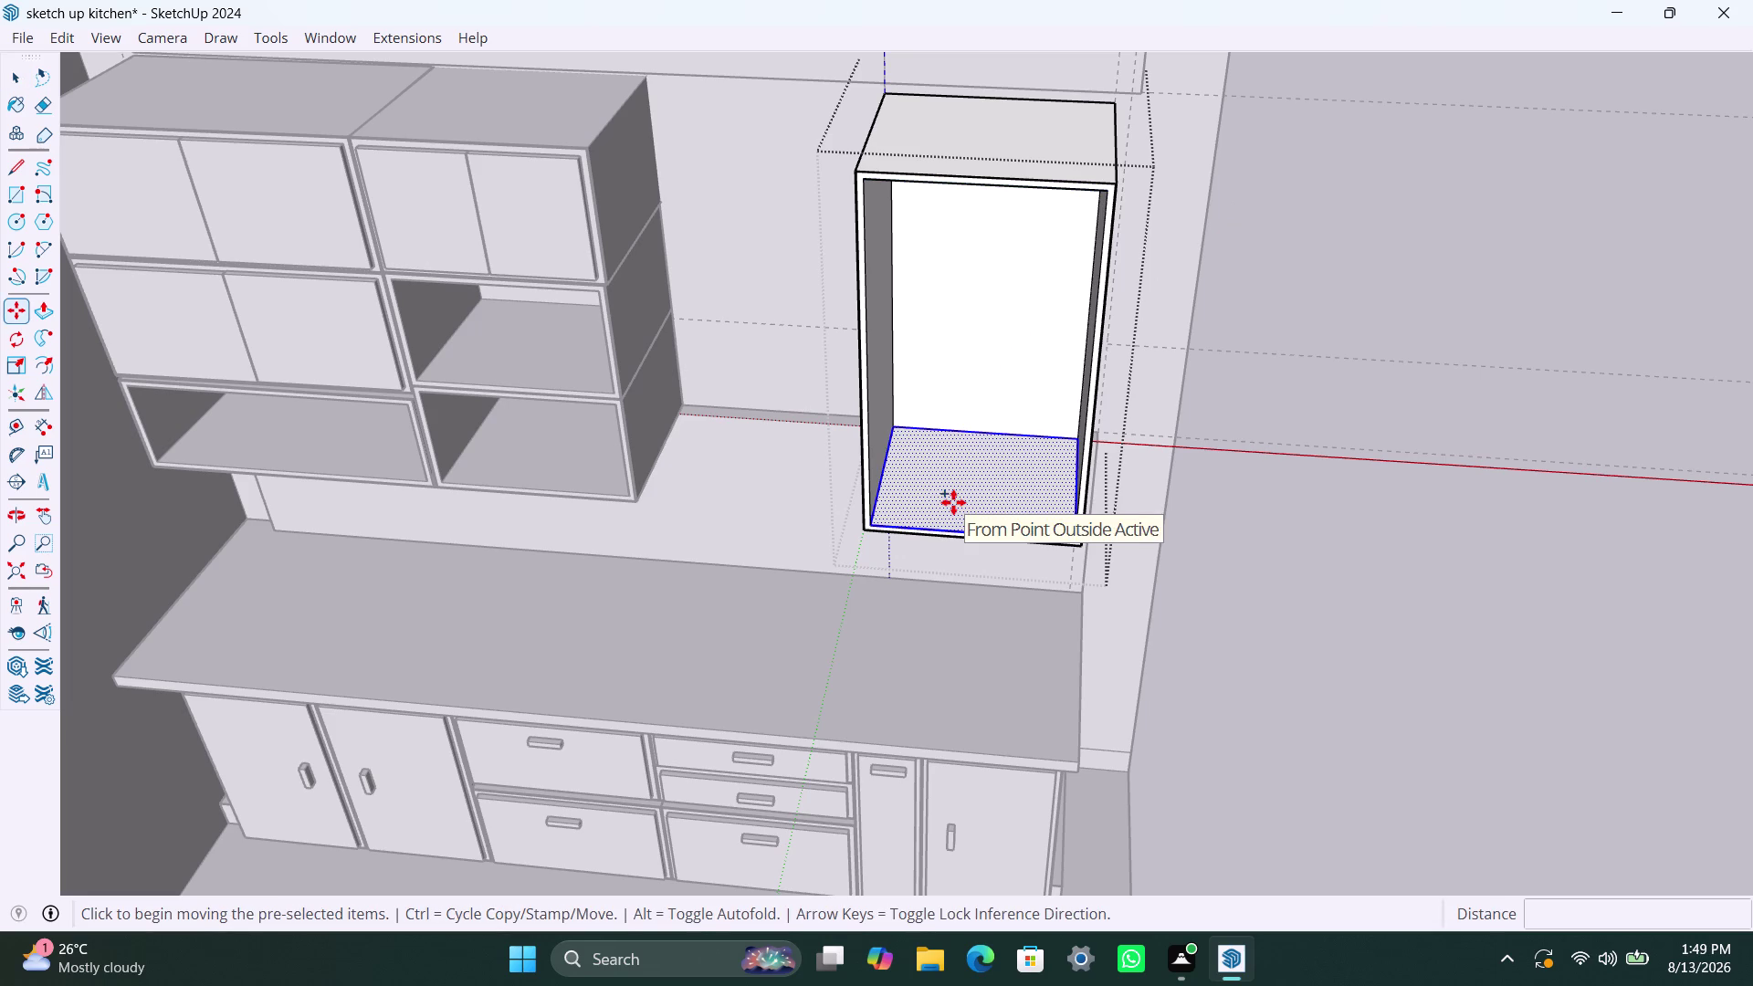
click(947, 502)
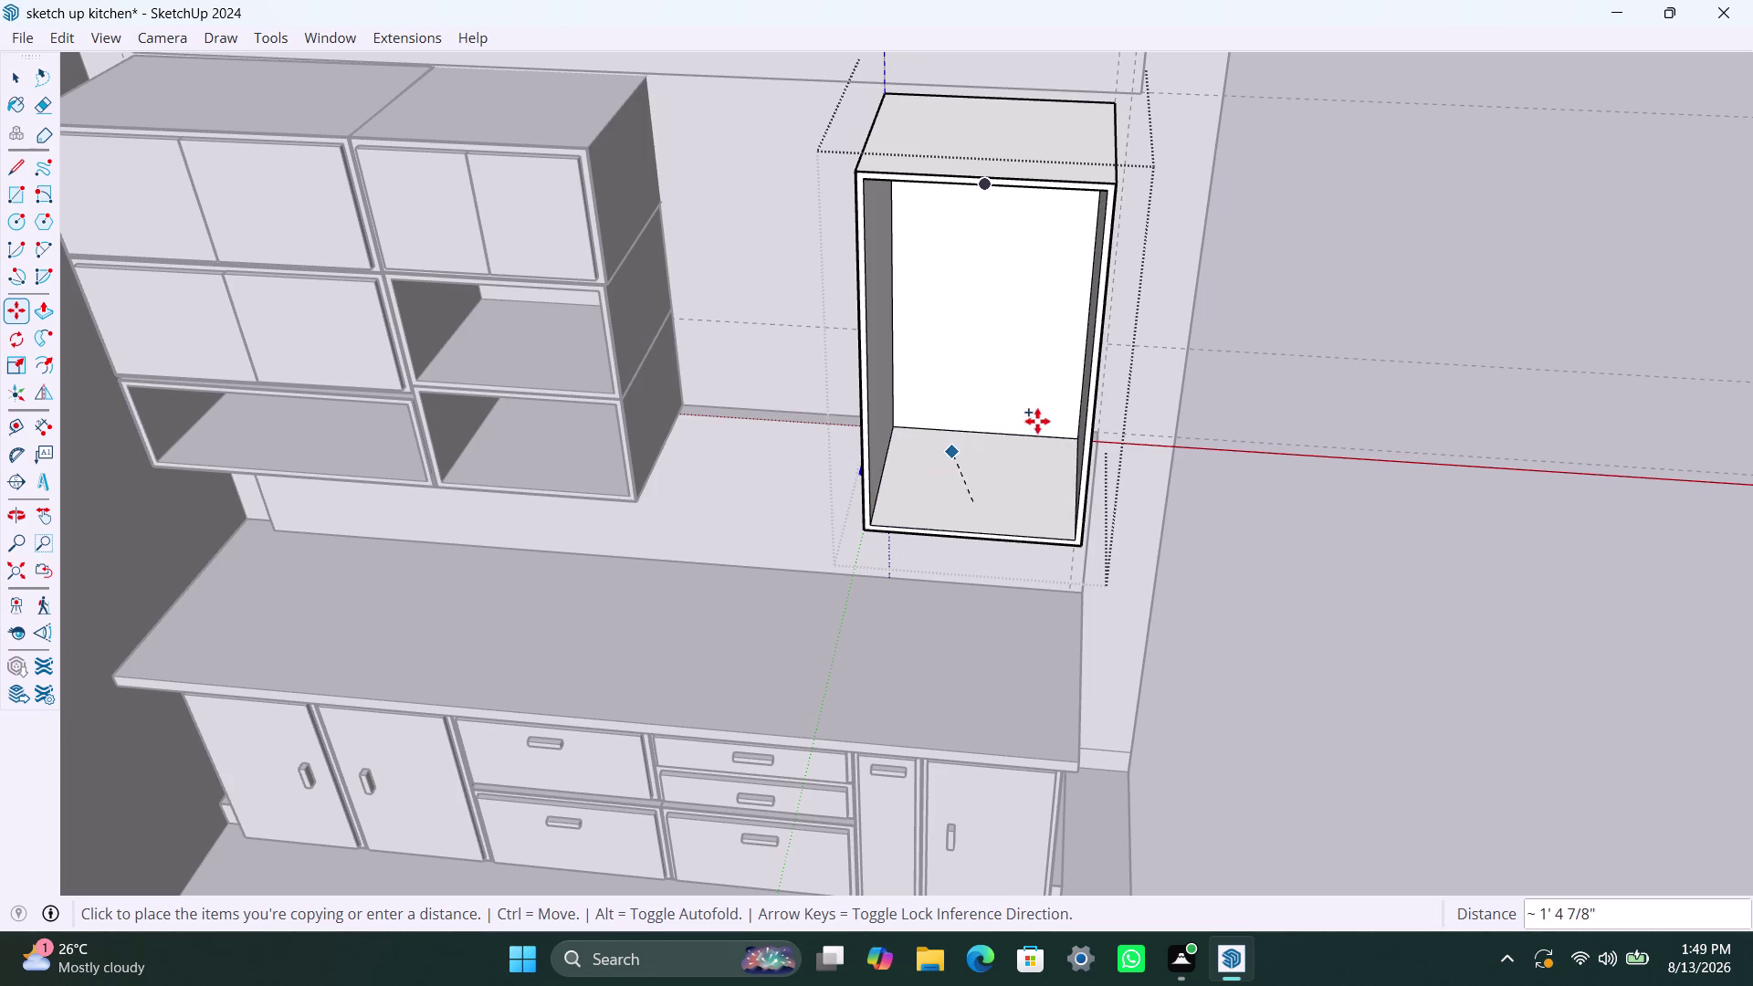
key(space)
key(m)
click(1070, 537)
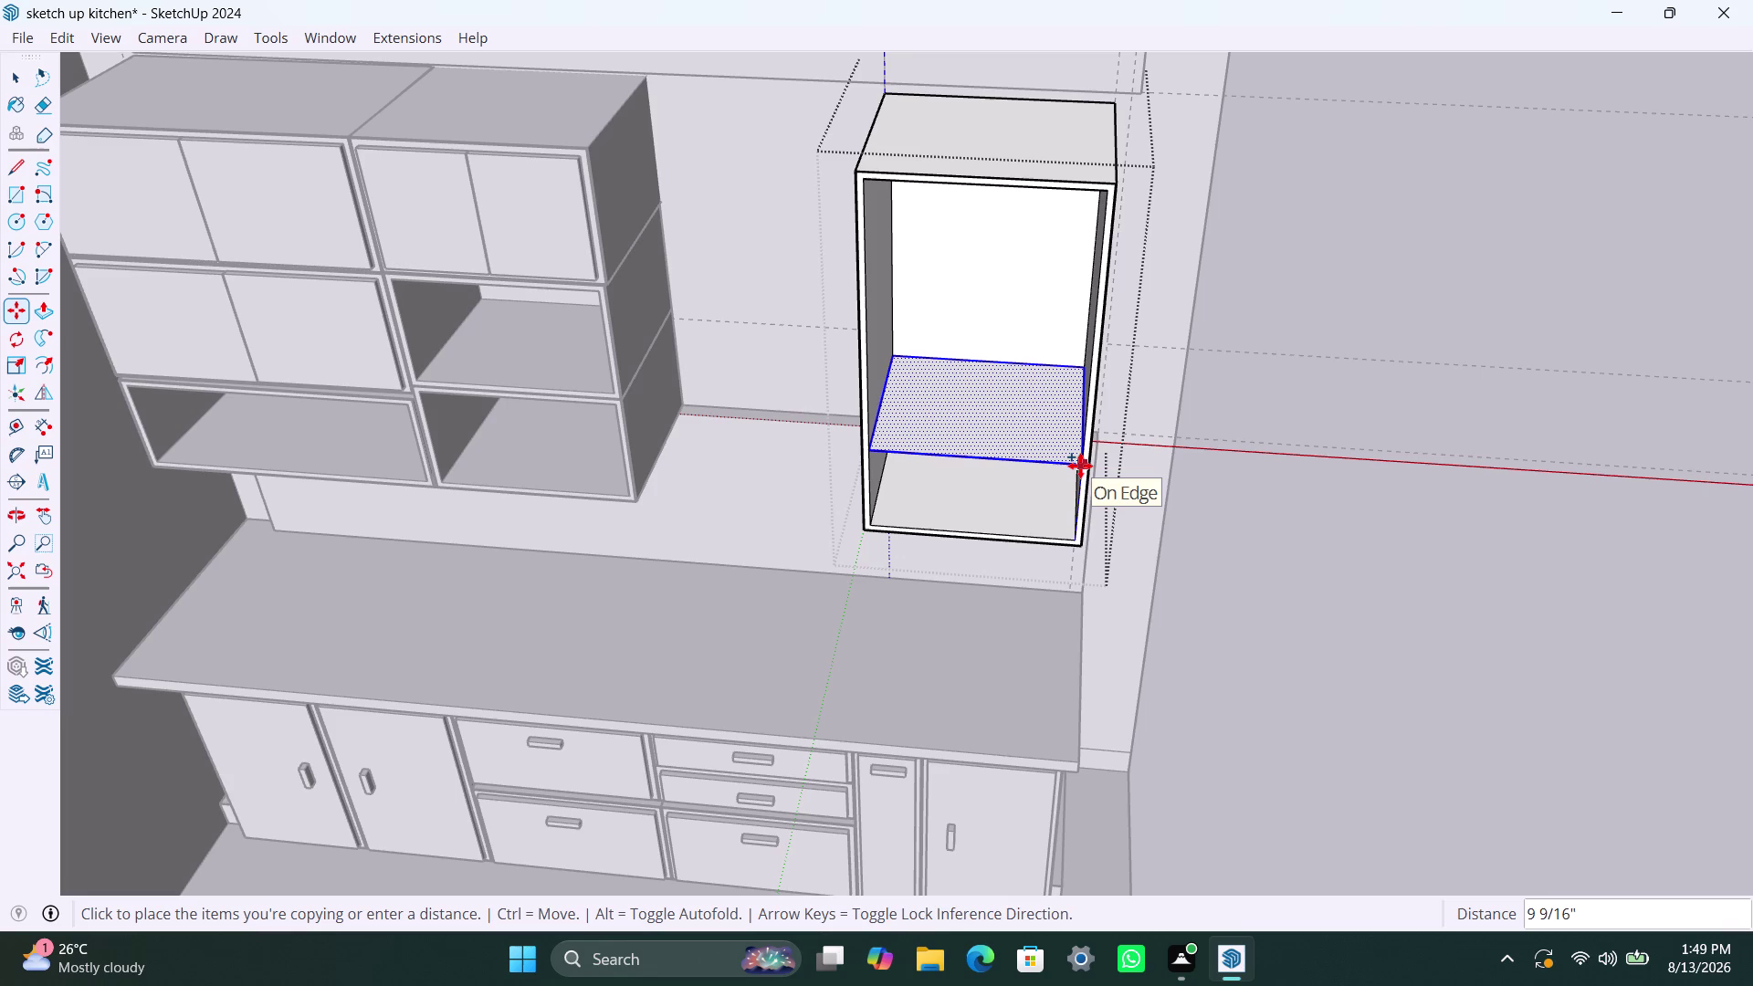
text(30)
text(0m)
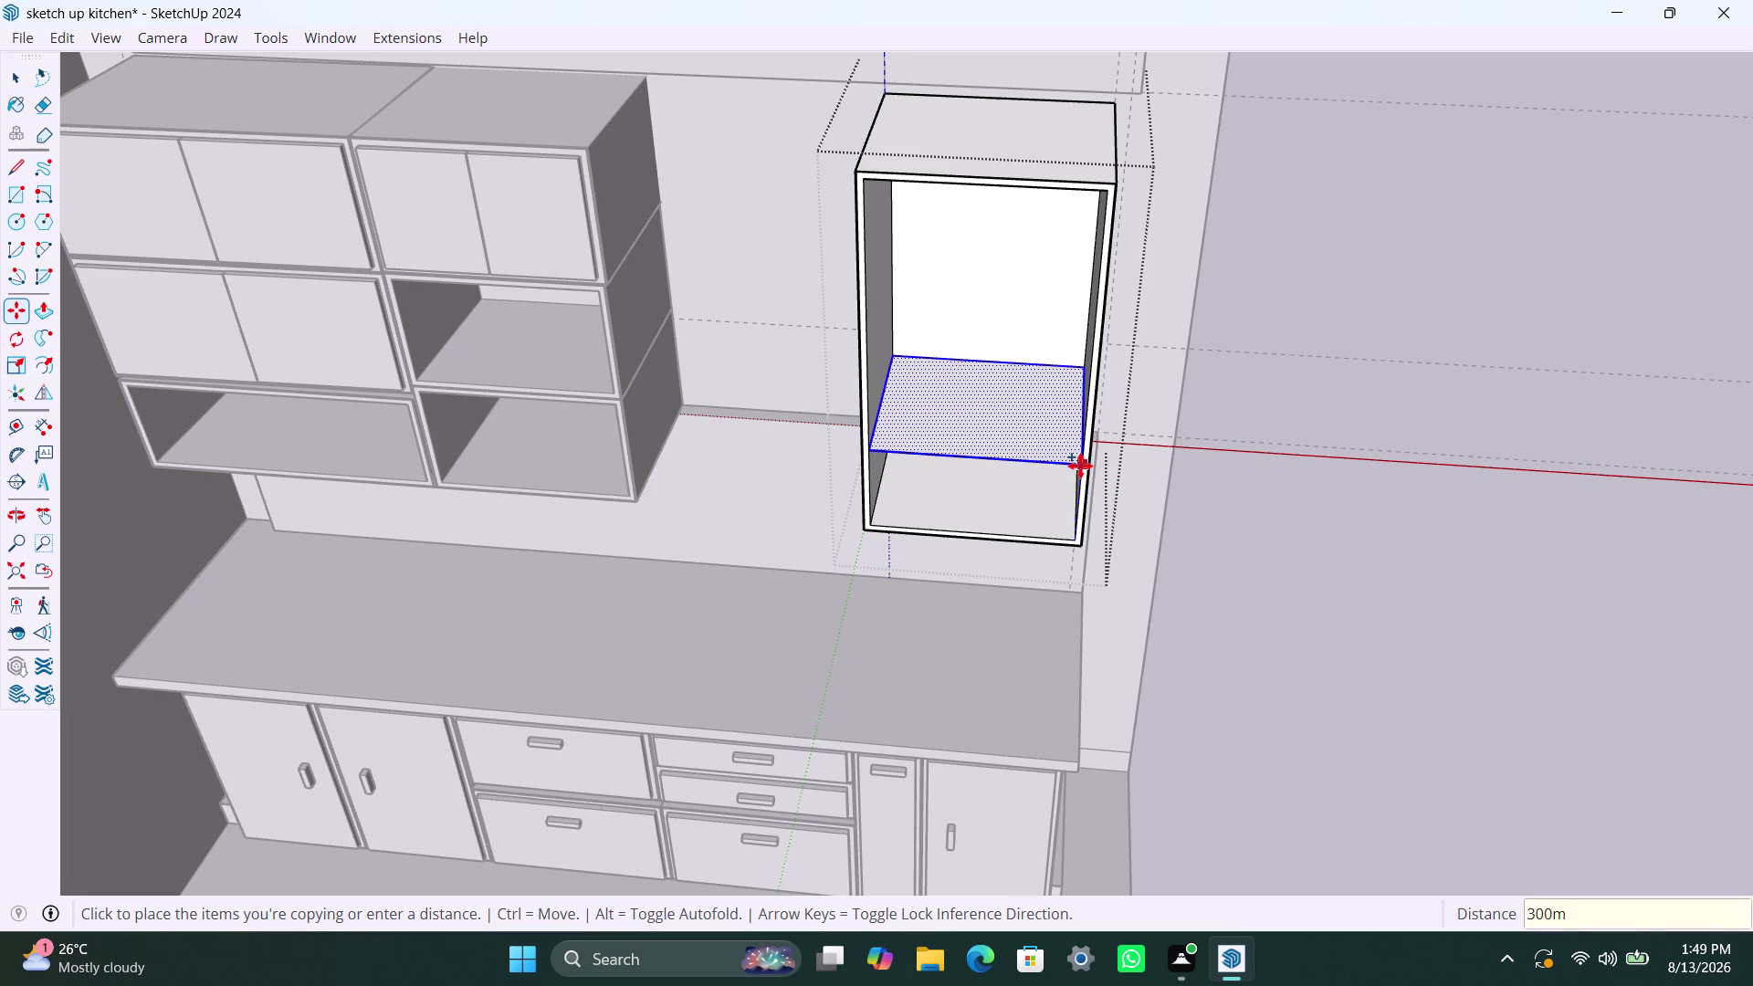
text(m)
key(Return)
key(space)
Select the new shelf face with its edges and make it a group.
click(1021, 422)
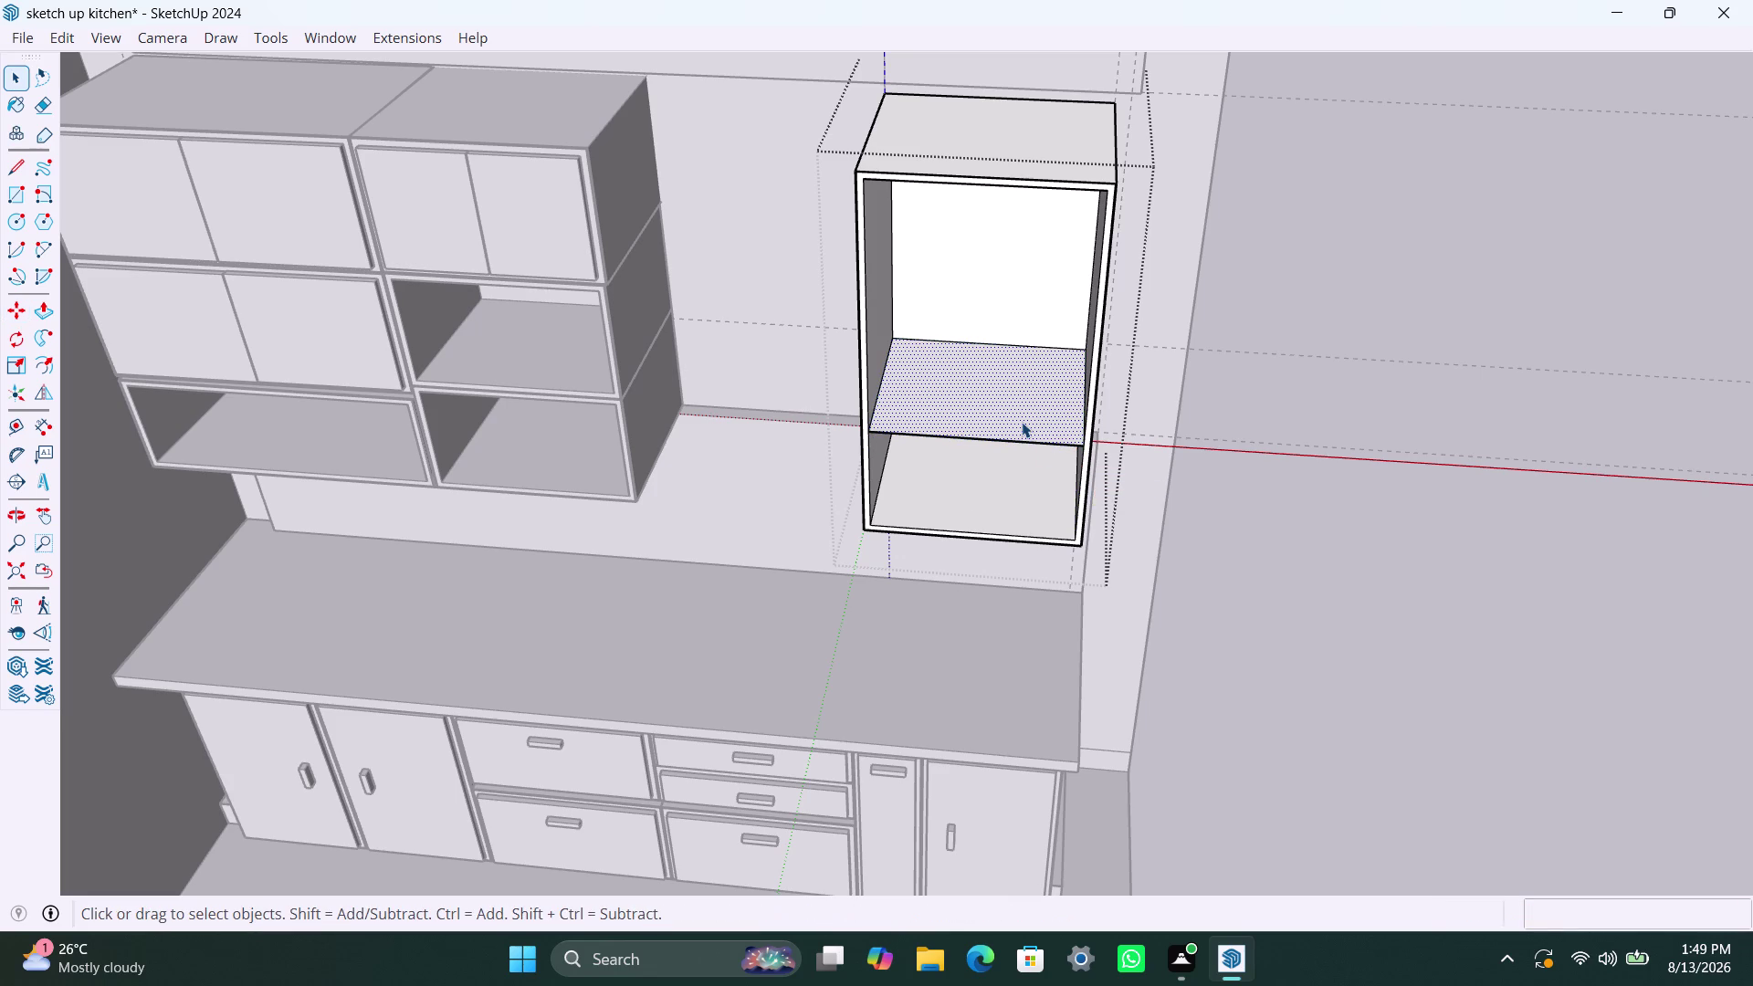
double_click(1022, 422)
key(p)
click(1021, 422)
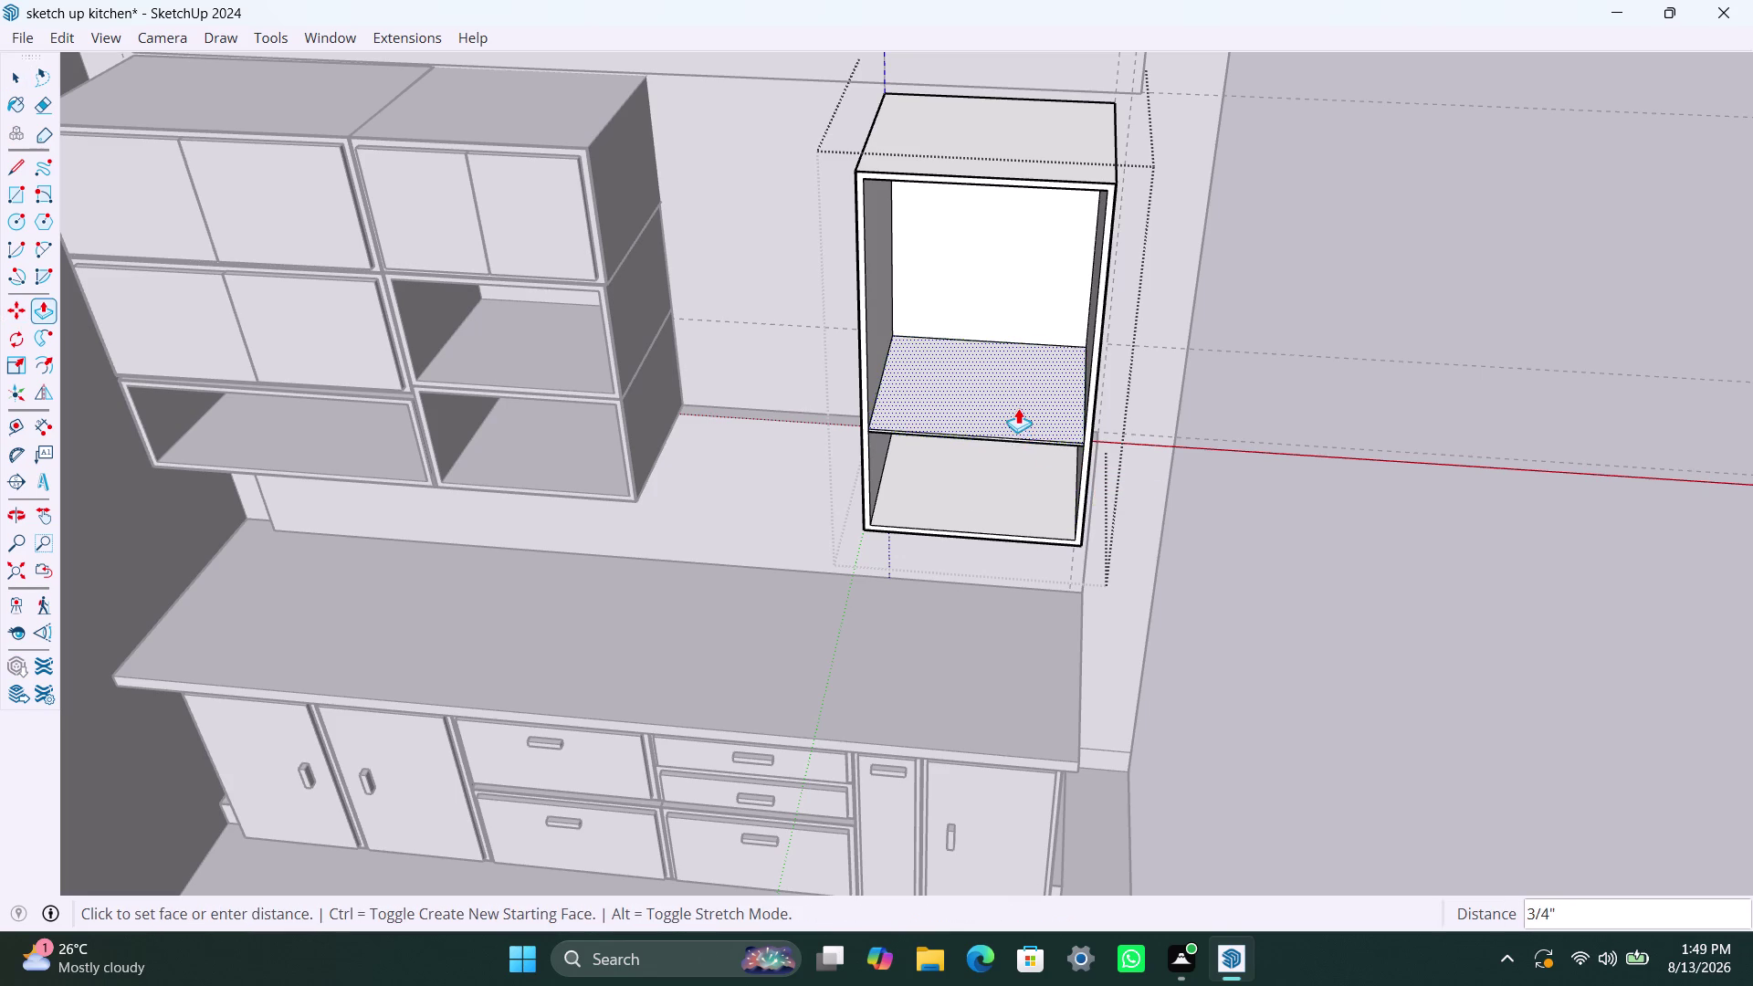
key(space)
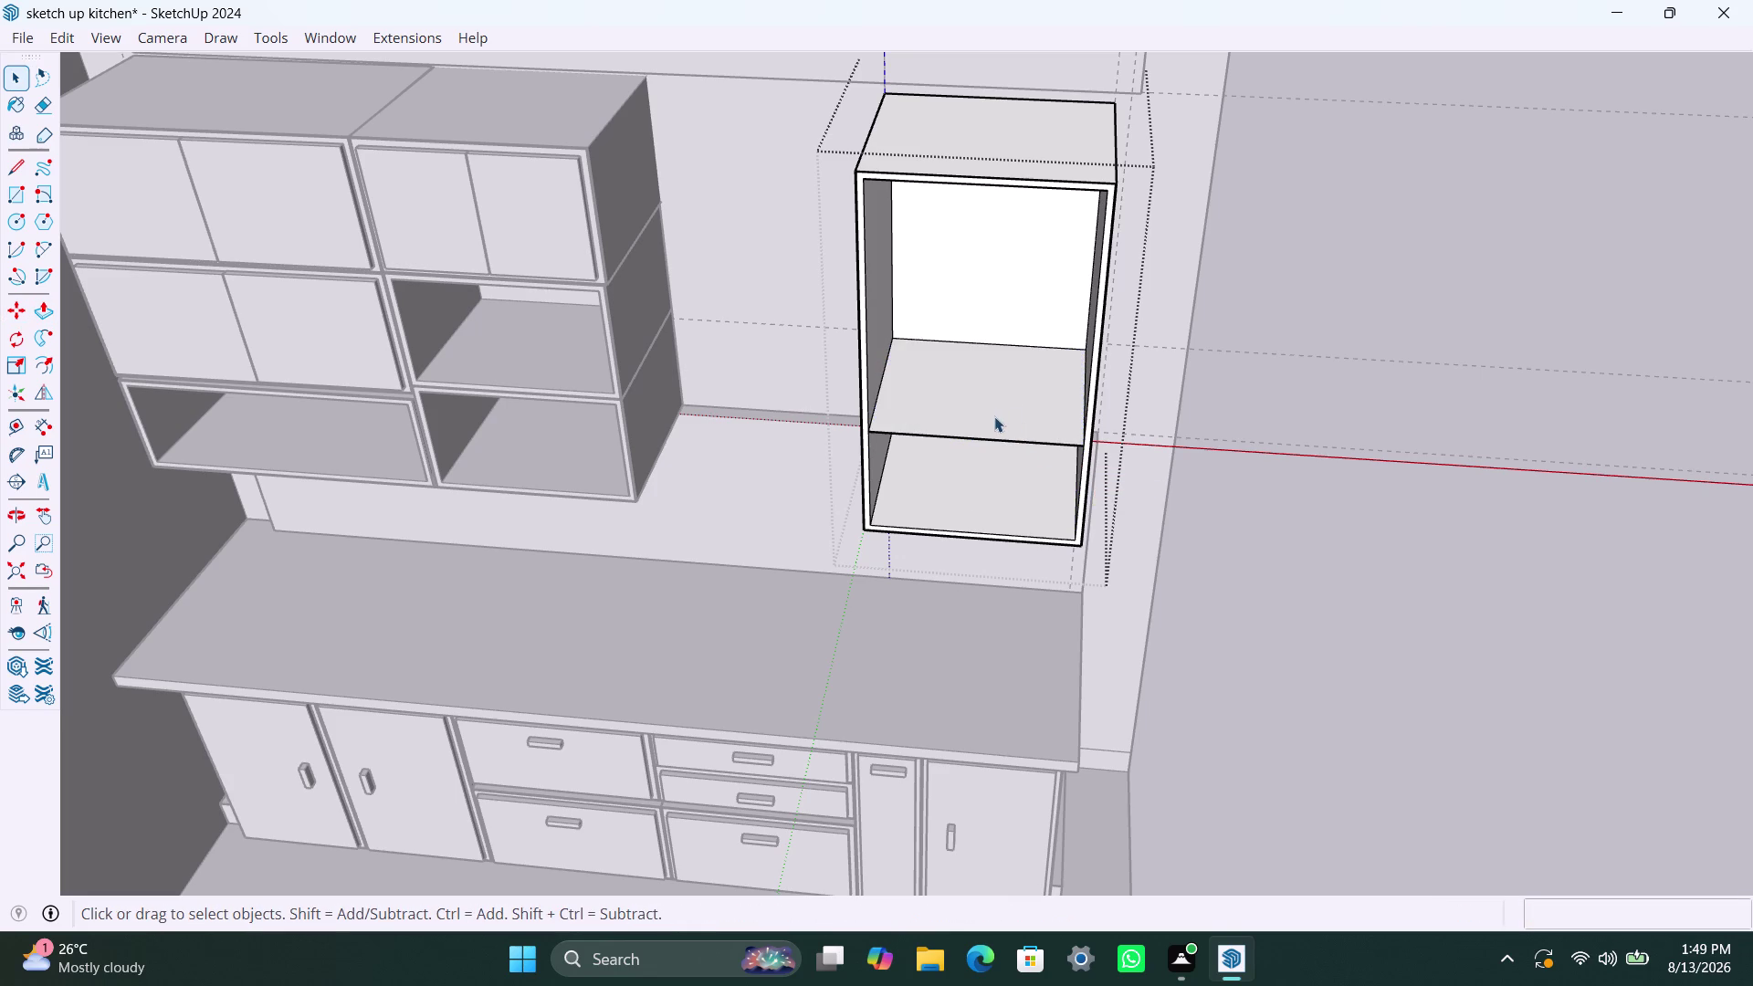
triple_click(992, 418)
click(991, 418)
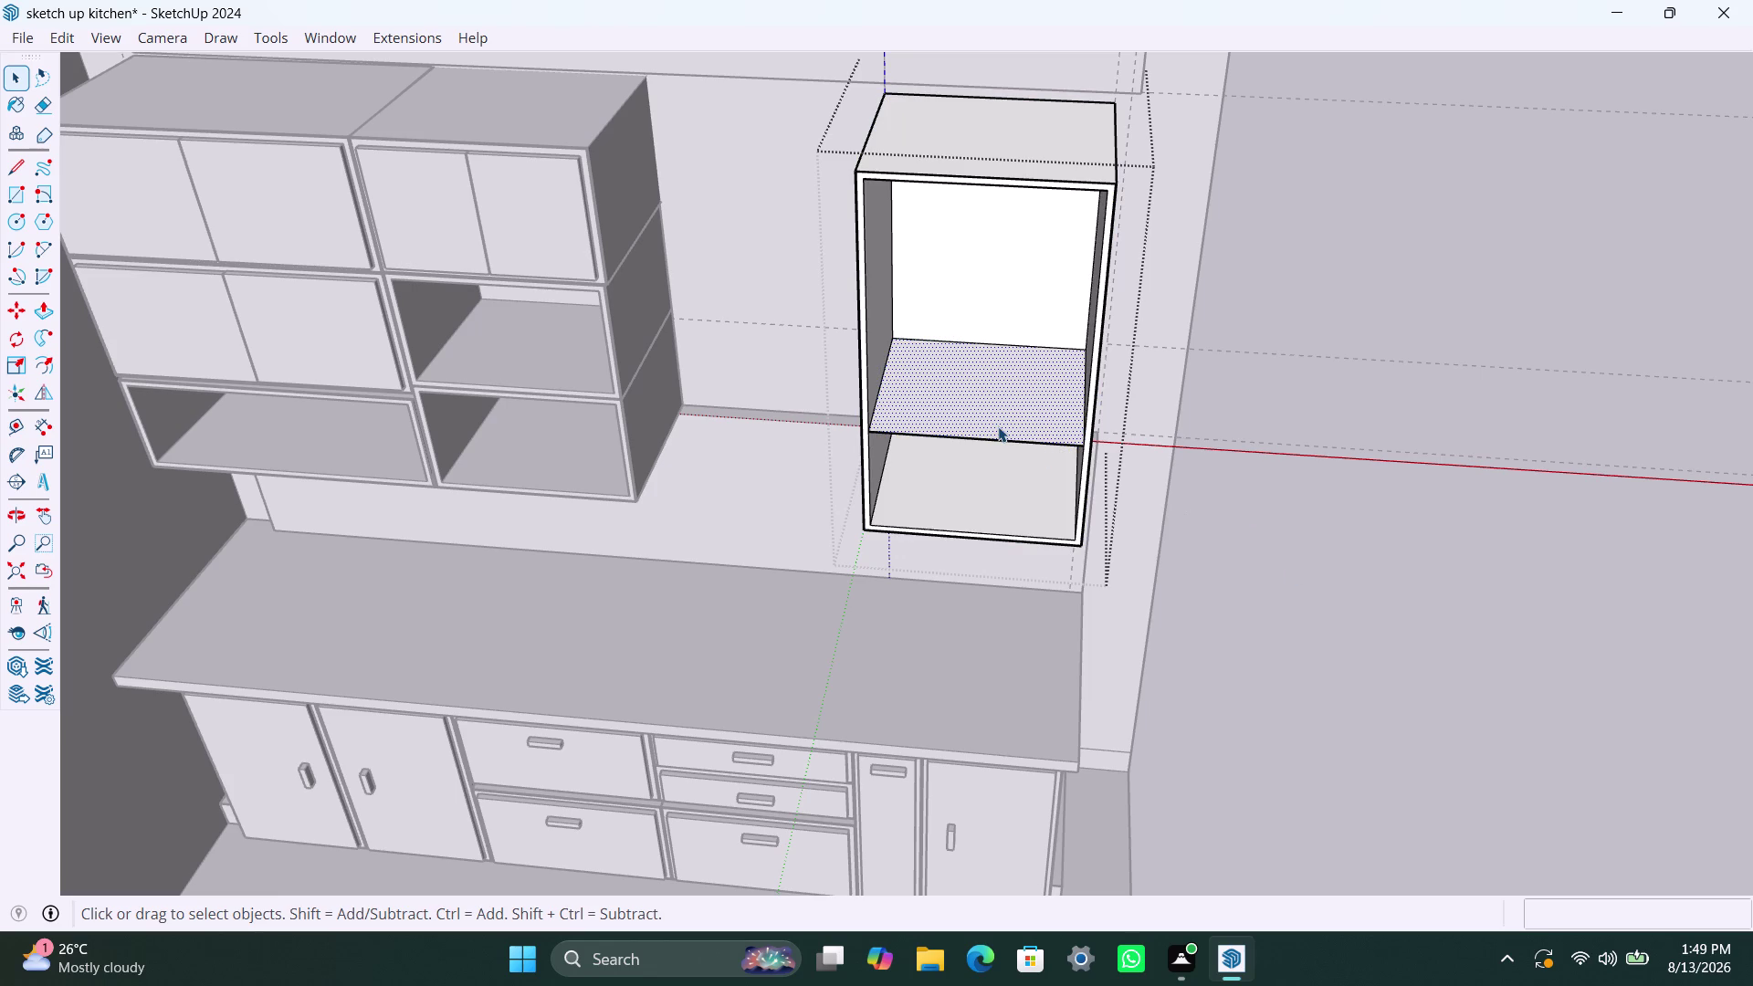
double_click(998, 426)
right_click(998, 426)
click(1104, 649)
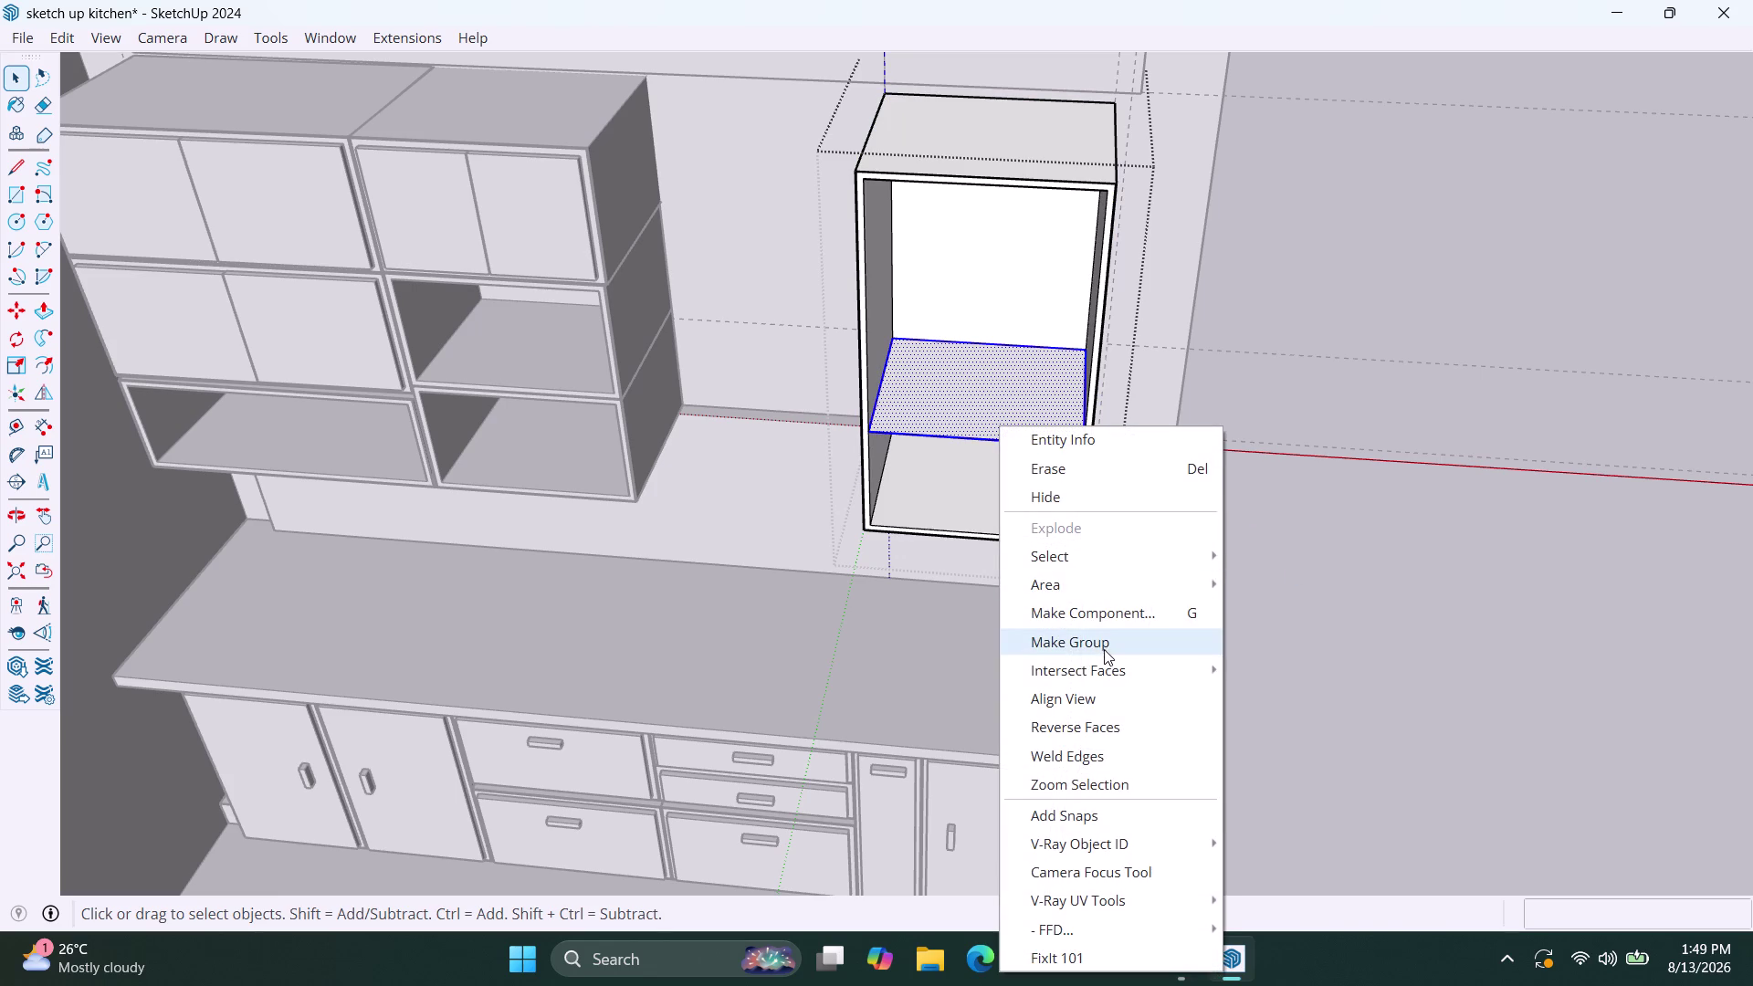
Inside the shelf group, Push/Pull the shelf face to 9 mm thickness.
triple_click(1014, 418)
key(p)
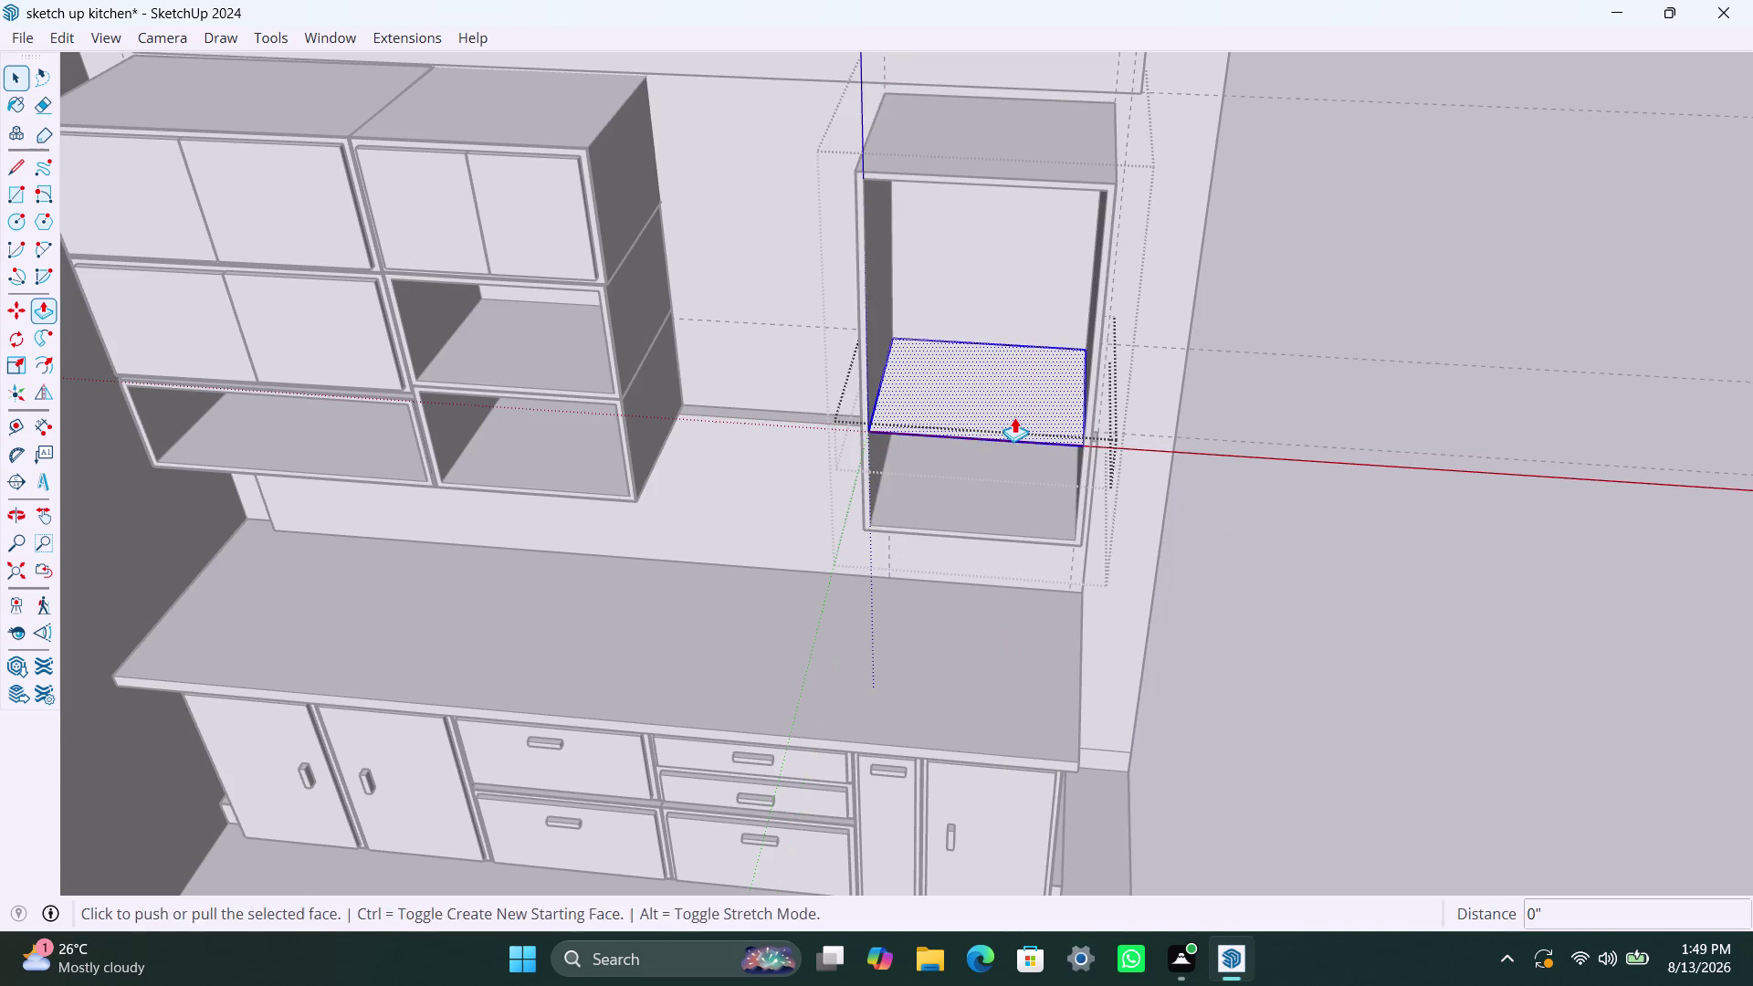
click(1015, 417)
text(9m)
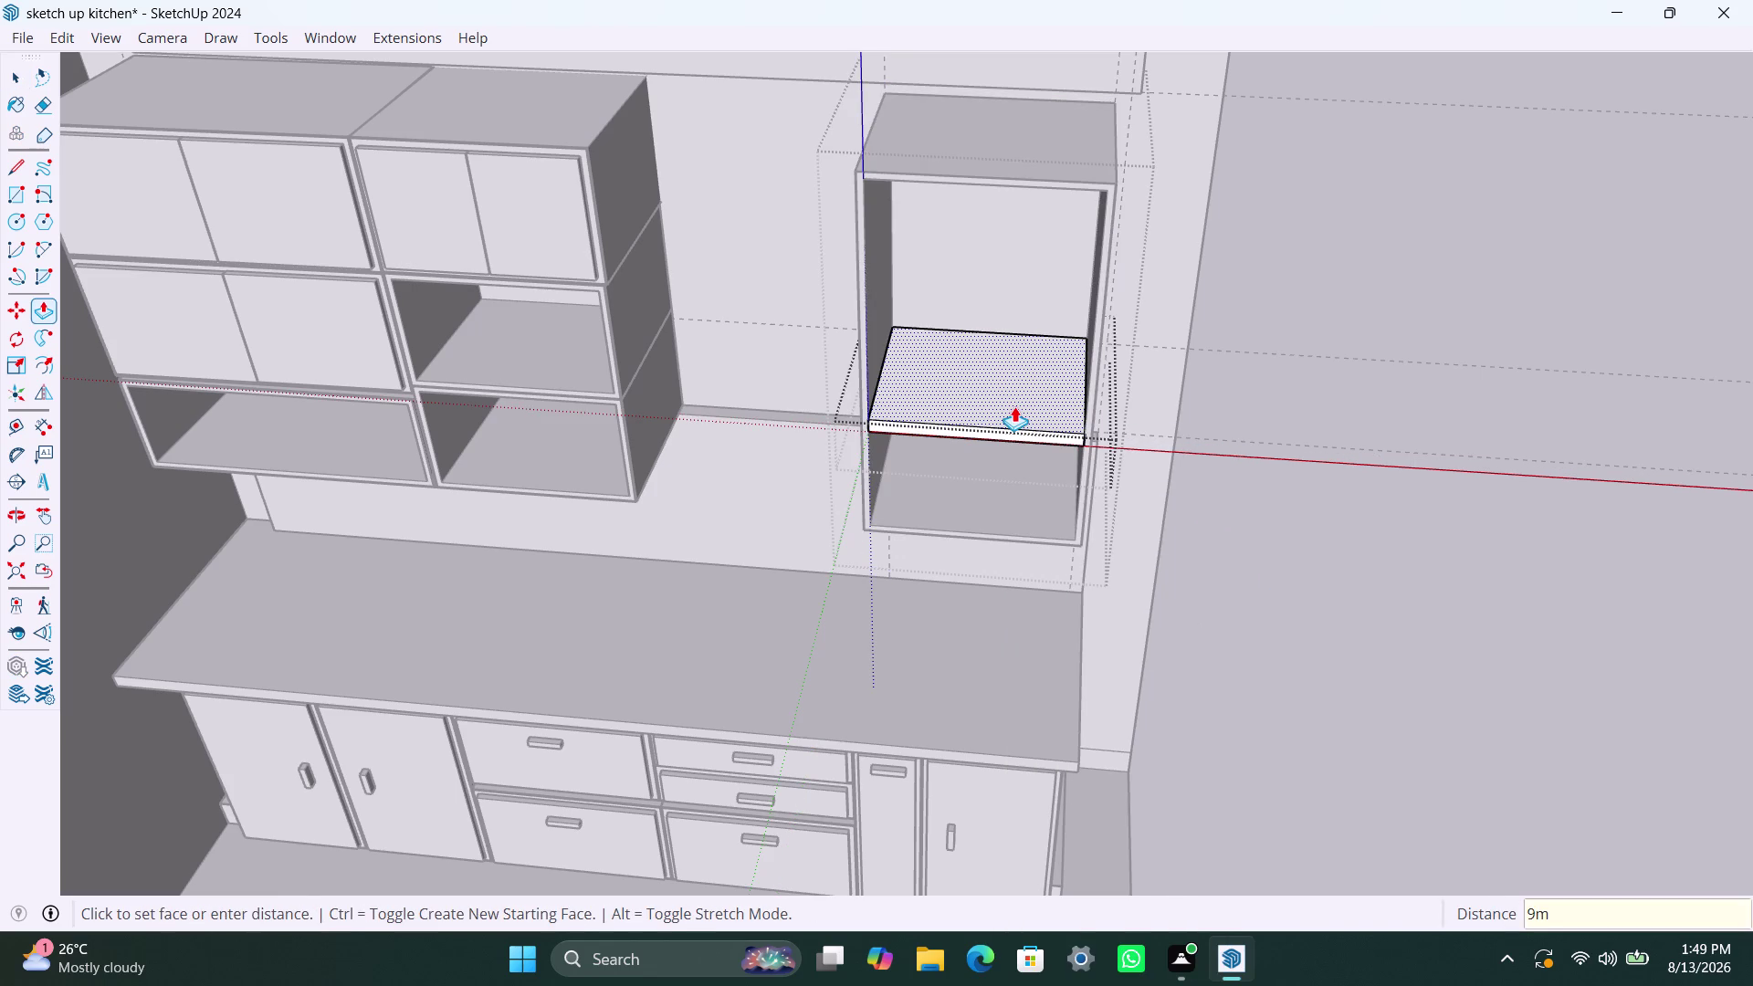
text(m)
key(Return)
From below, extrude the shelf face 9 mm downward and close the shelf group.
scroll(down, 3)
middle_drag(984, 468, 988, 342)
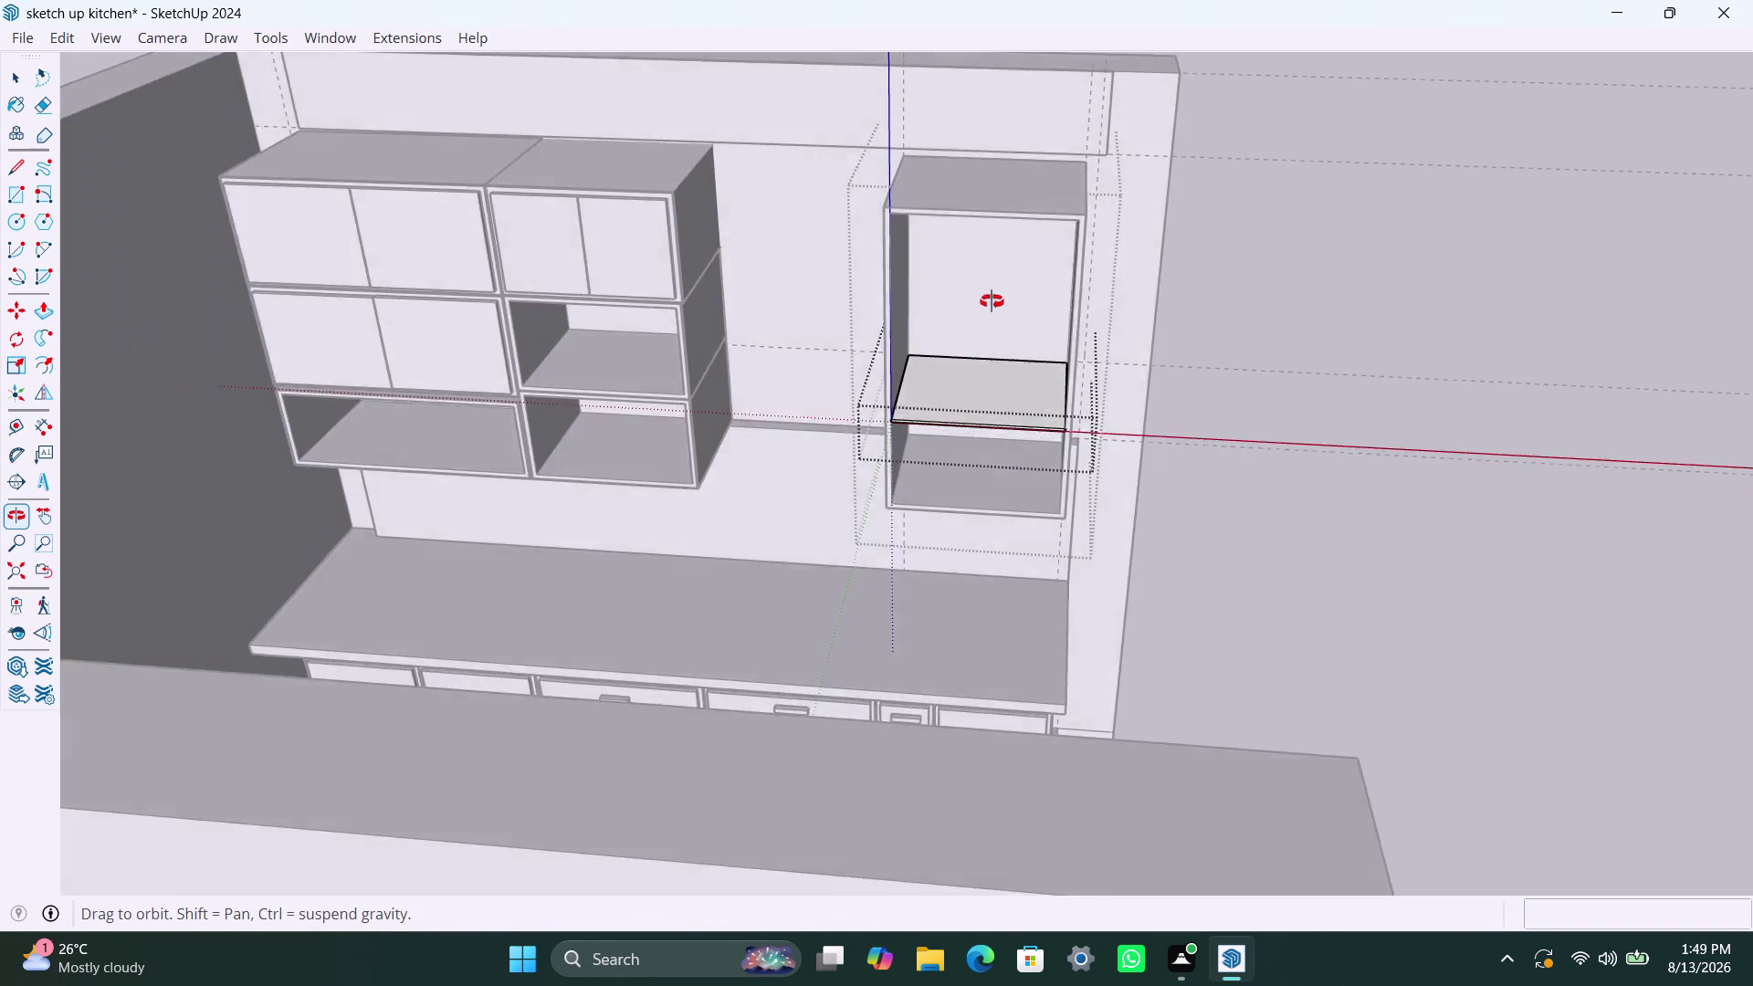
middle_drag(989, 342, 826, 290)
scroll(up, 3)
middle_drag(948, 386, 953, 370)
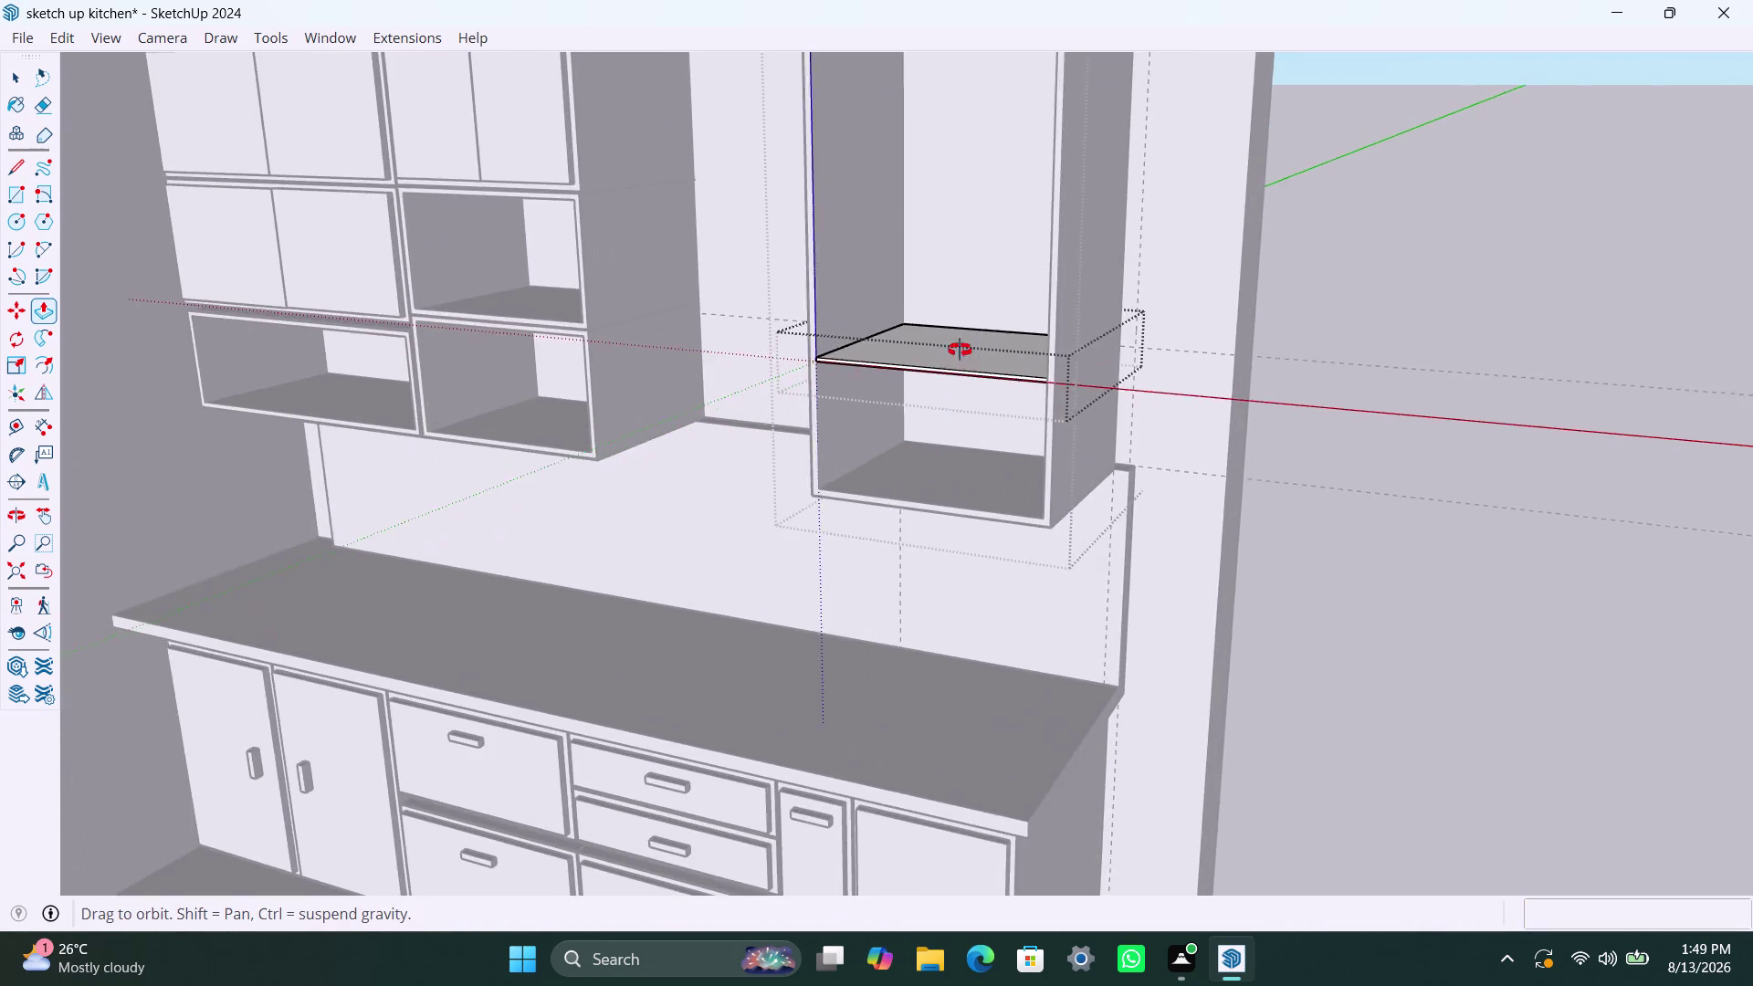
middle_drag(953, 370, 968, 258)
scroll(up, 3)
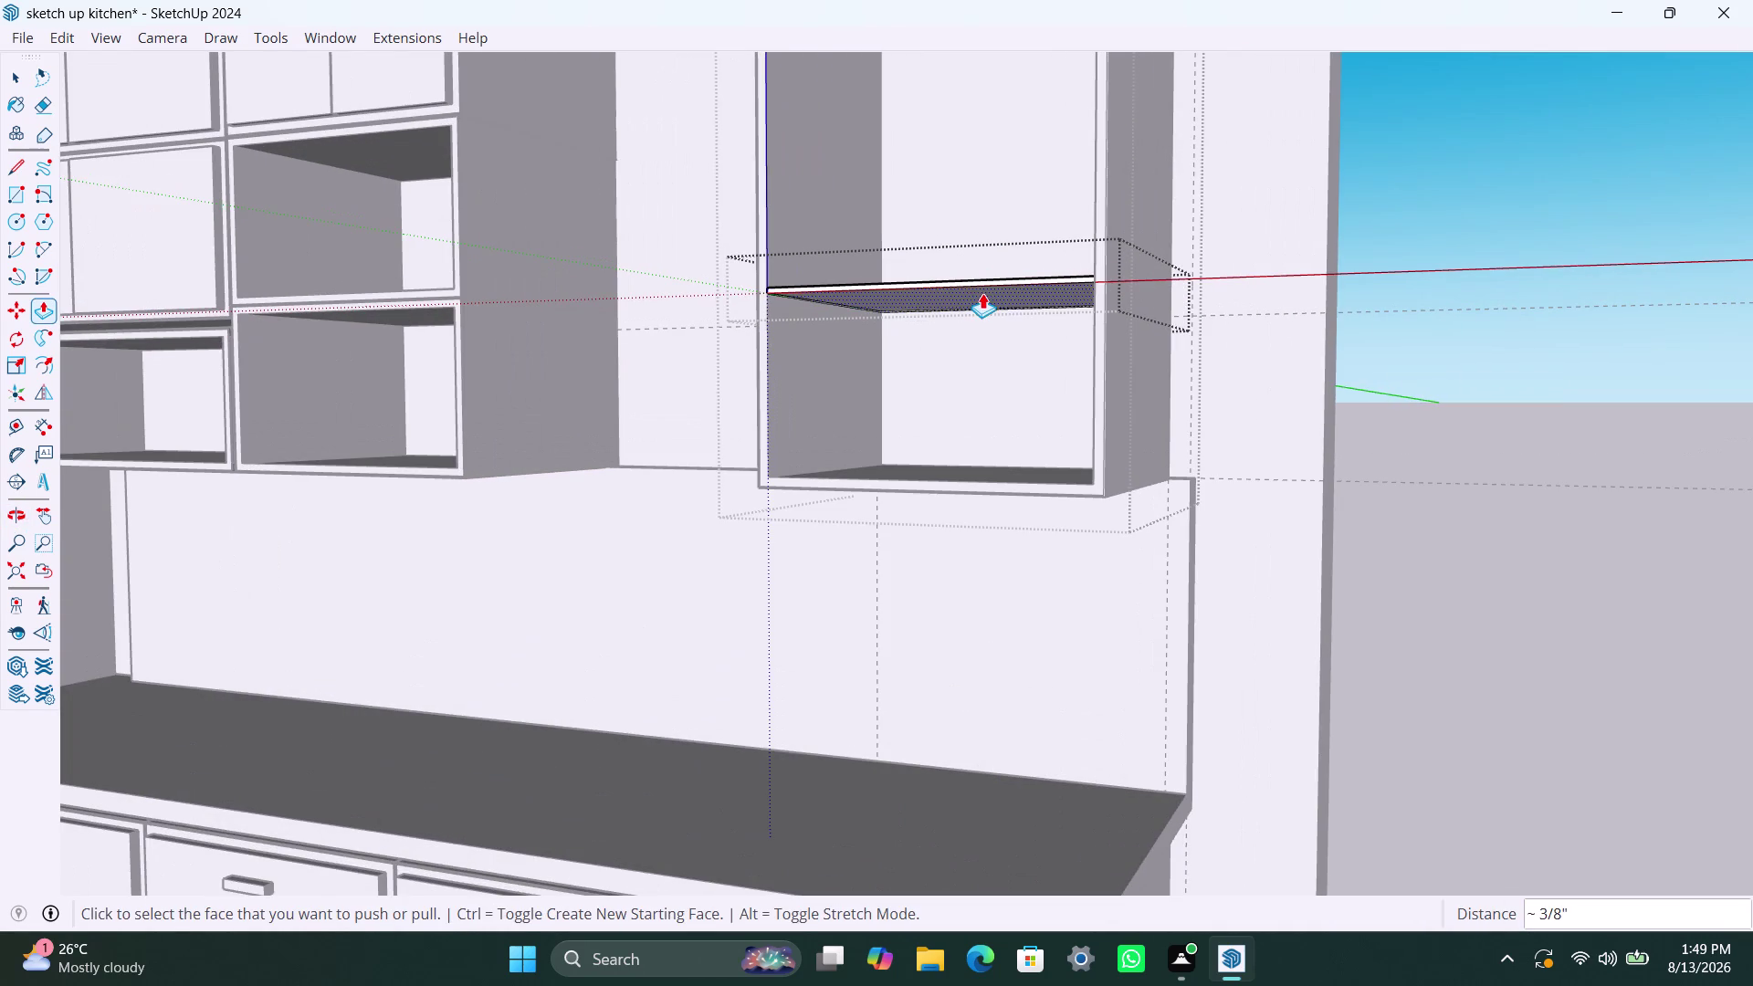
click(984, 293)
text(9mm)
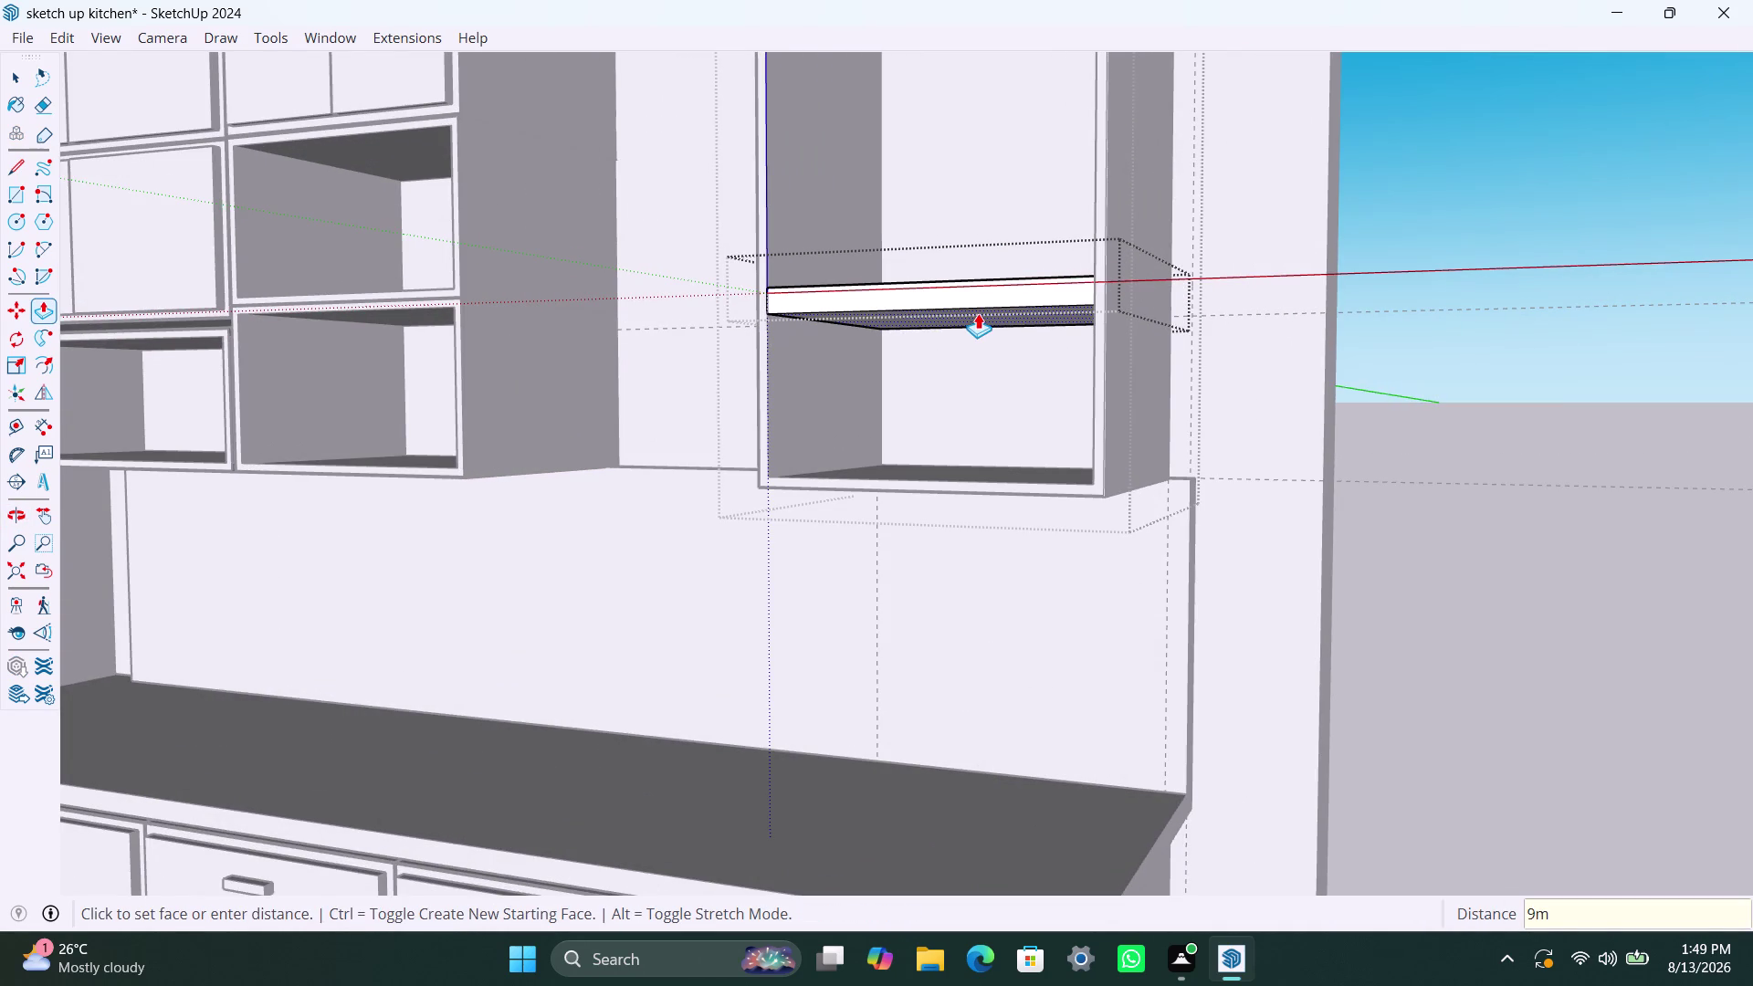
key(Return)
key(space)
click(1518, 471)
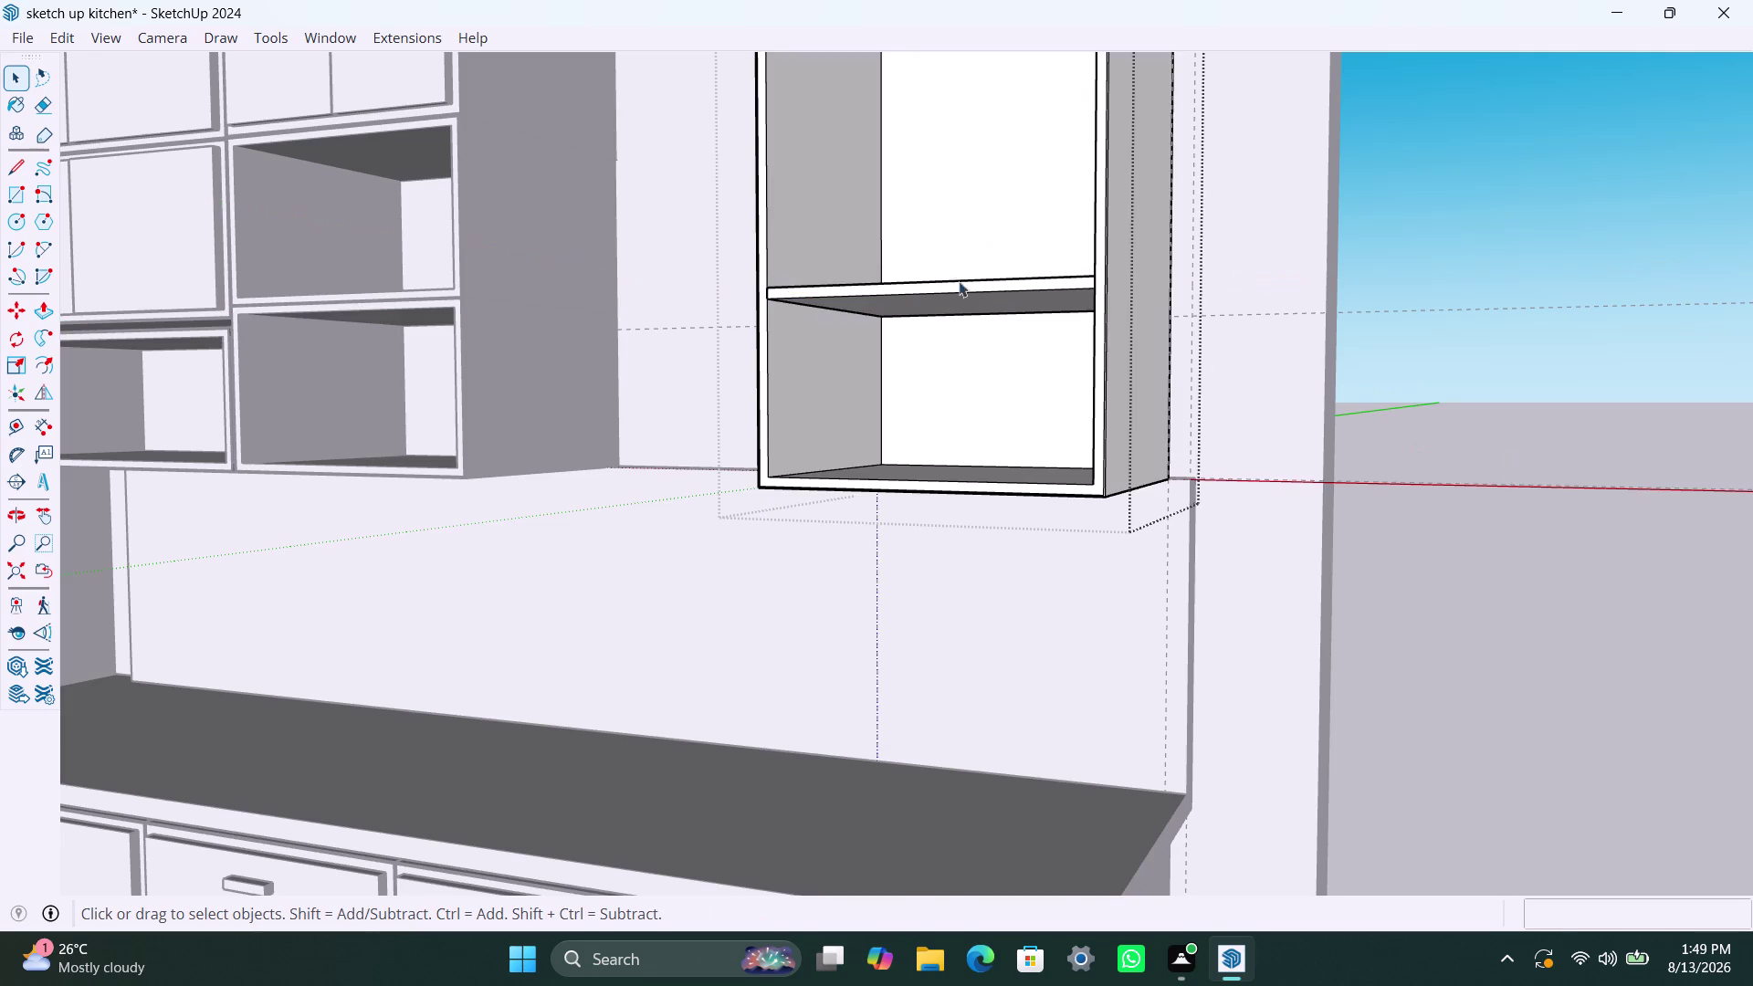
scroll(down, 3)
middle_drag(960, 318, 971, 591)
Copy the finished shelf group 300 mm upward from its corner as a second shelf.
click(982, 461)
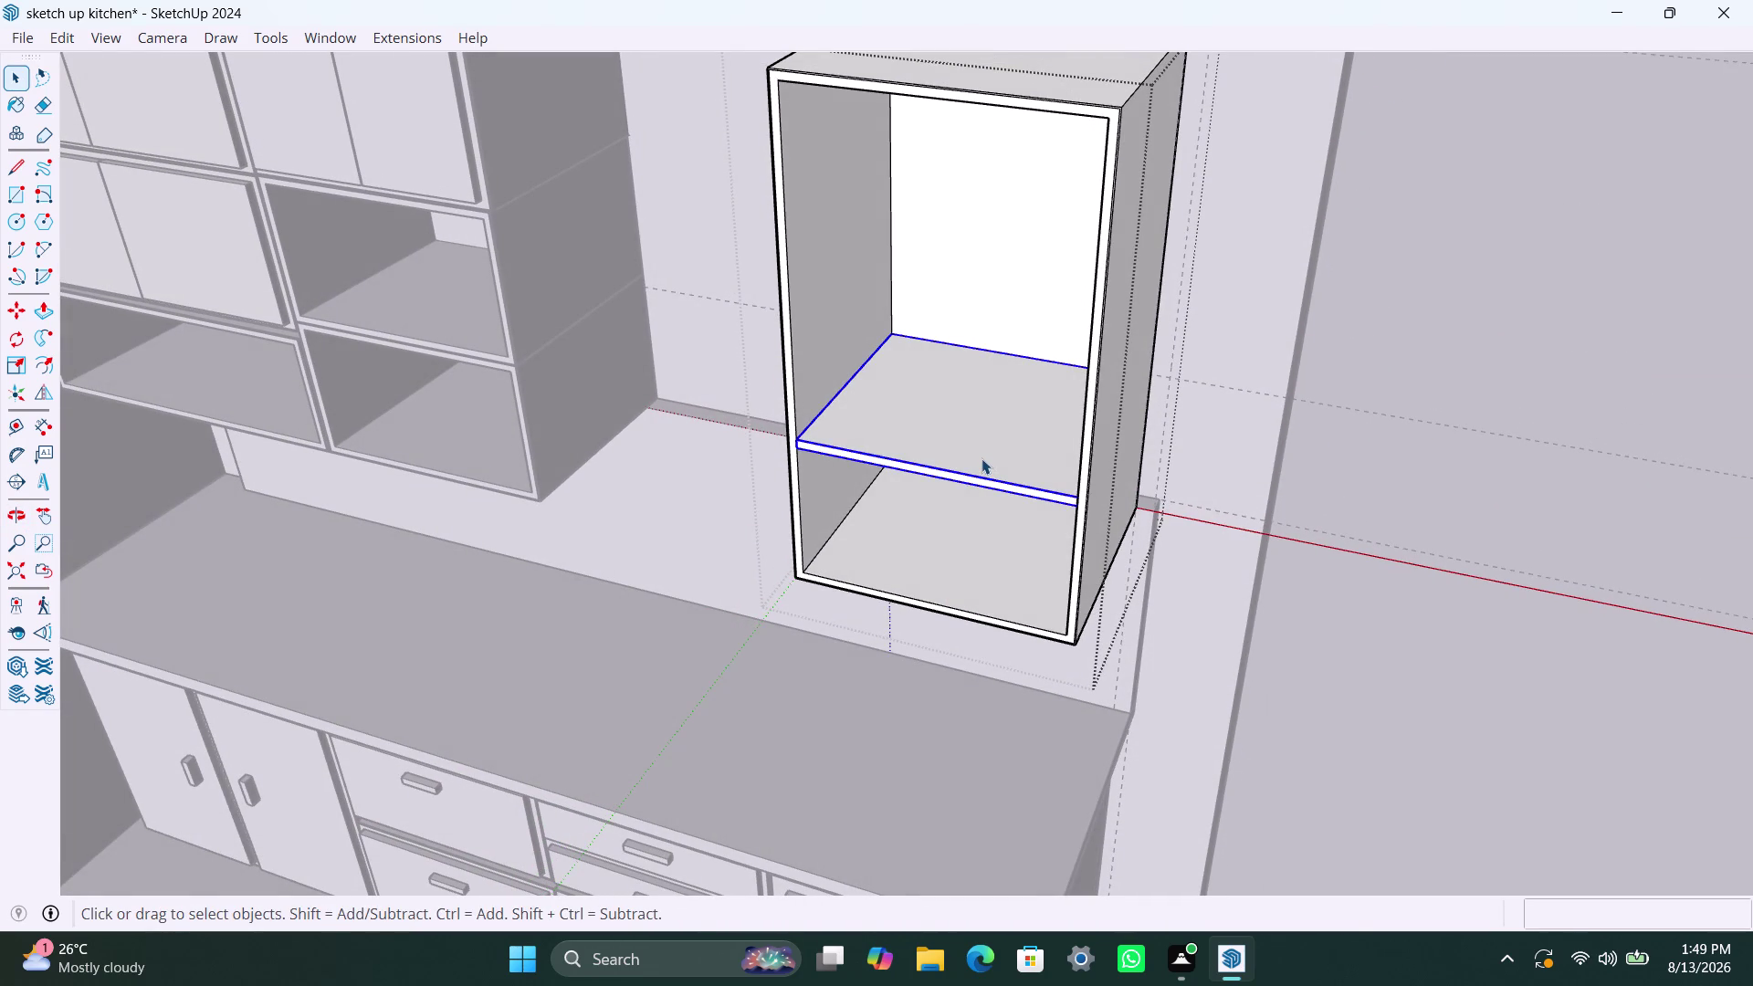
key(m)
click(980, 459)
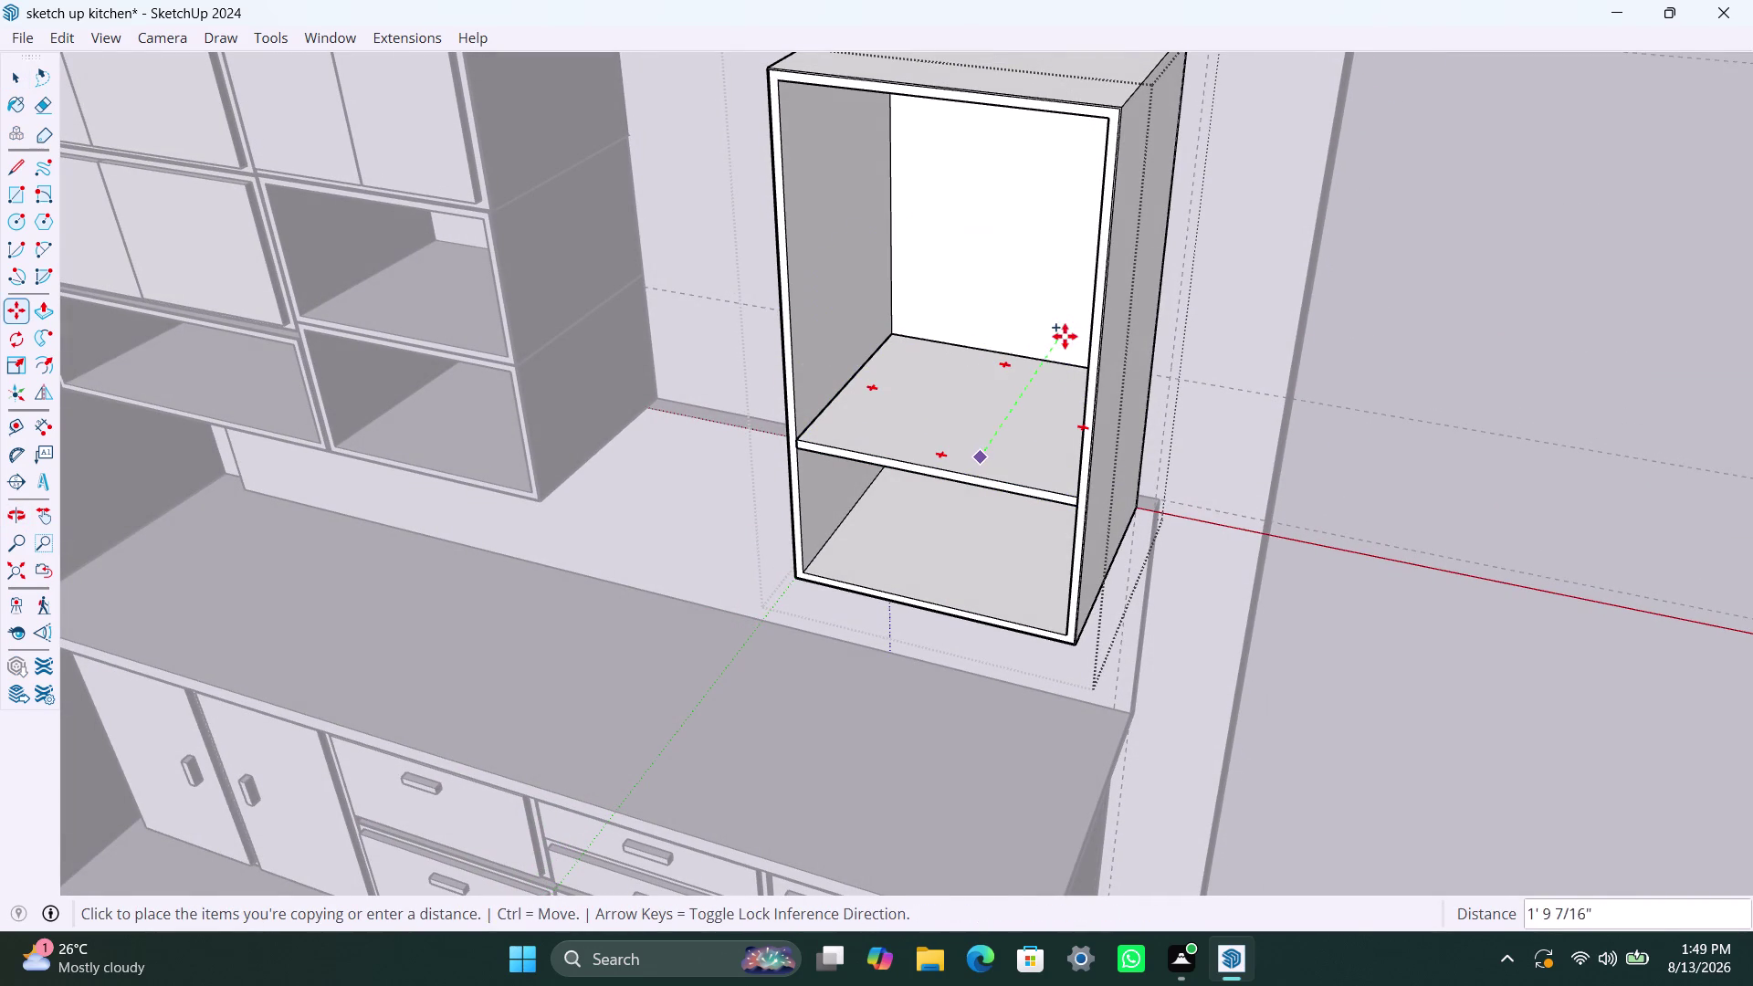
key(space)
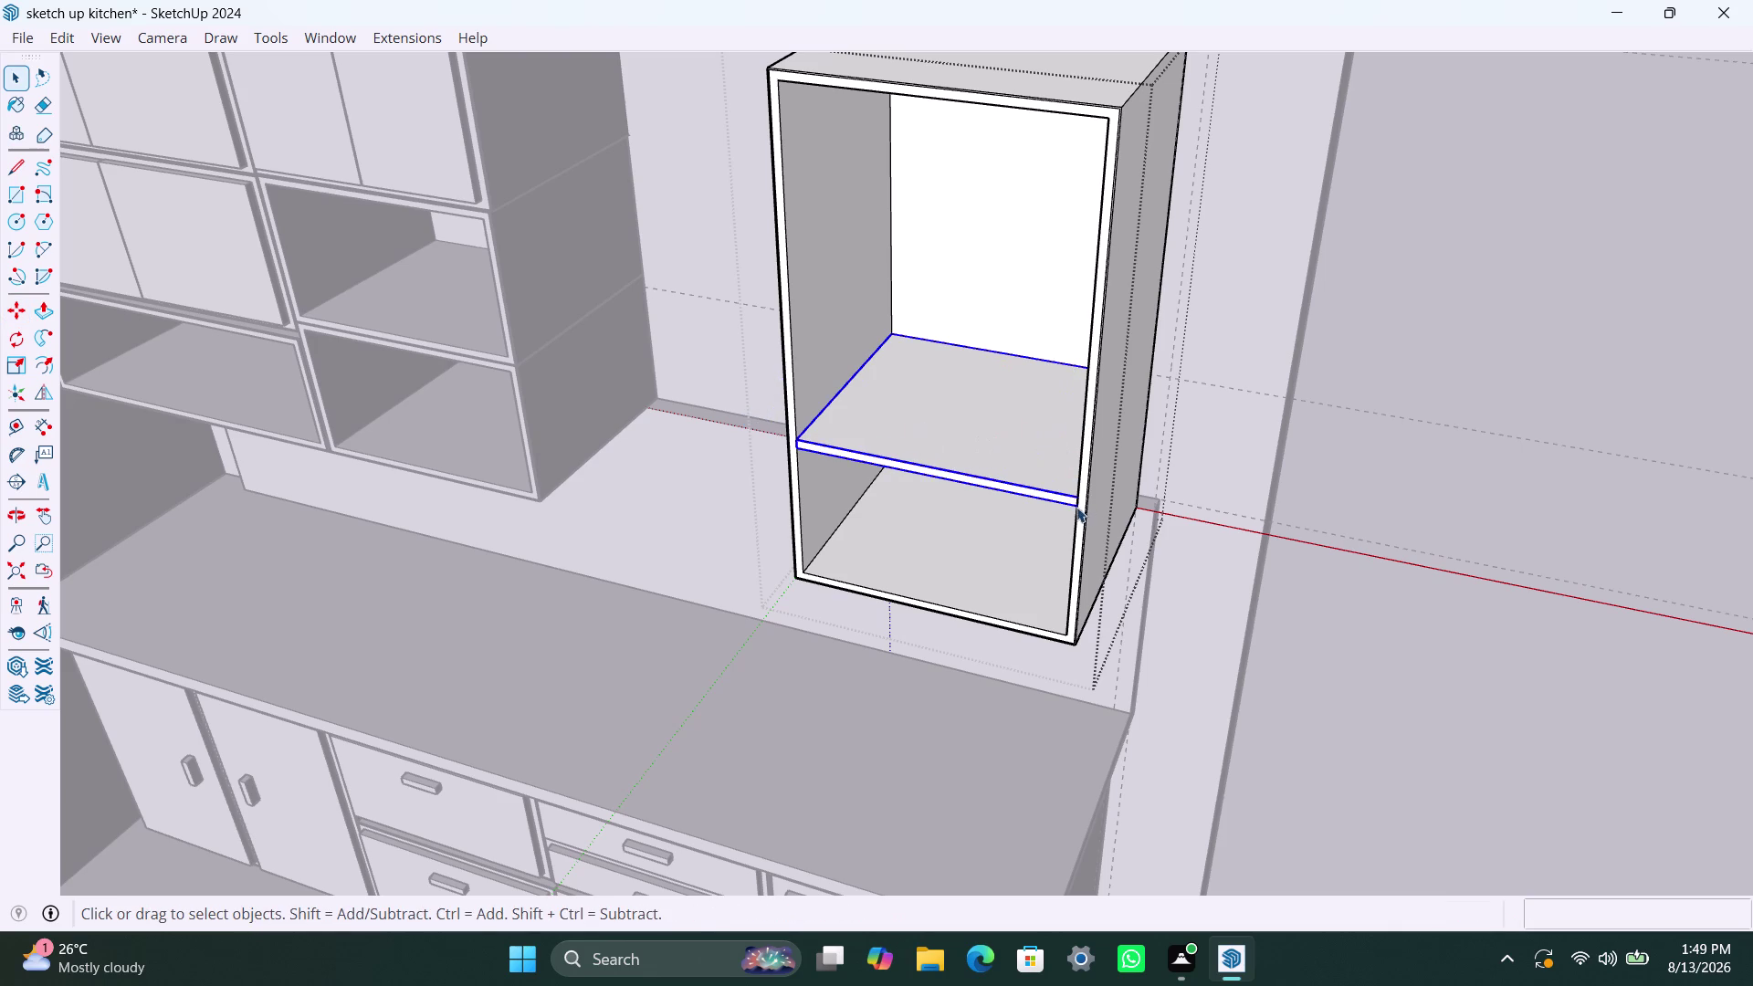
key(m)
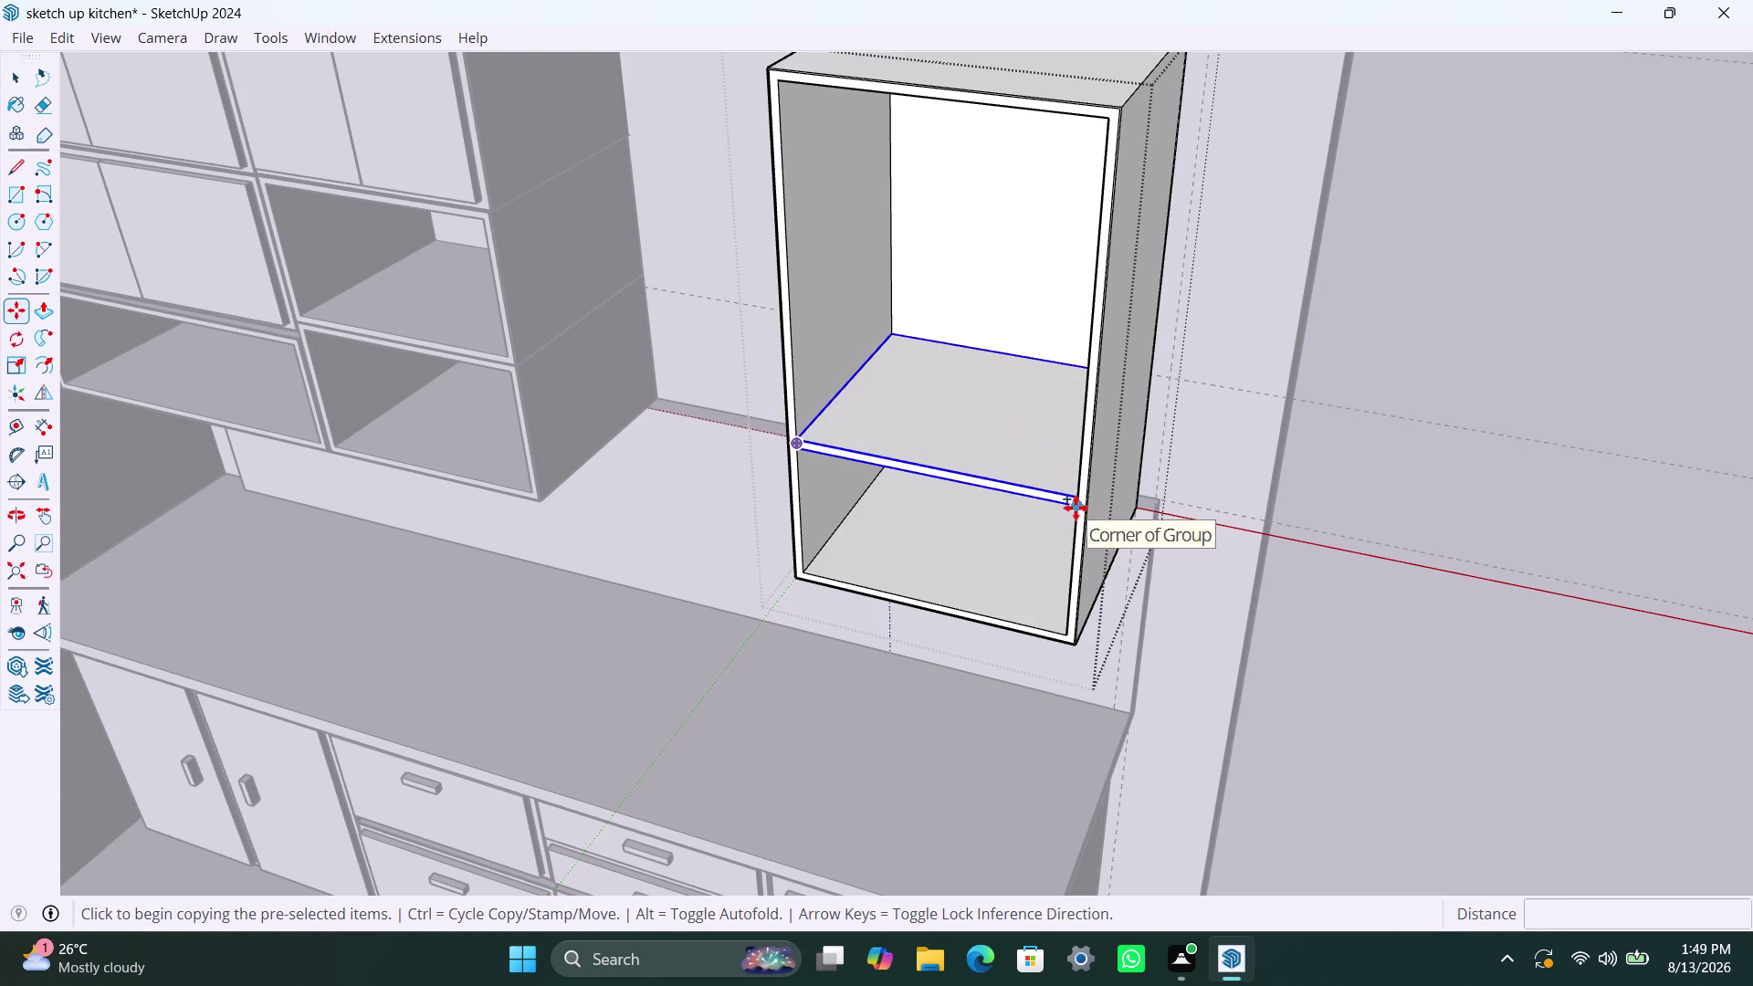
click(1076, 509)
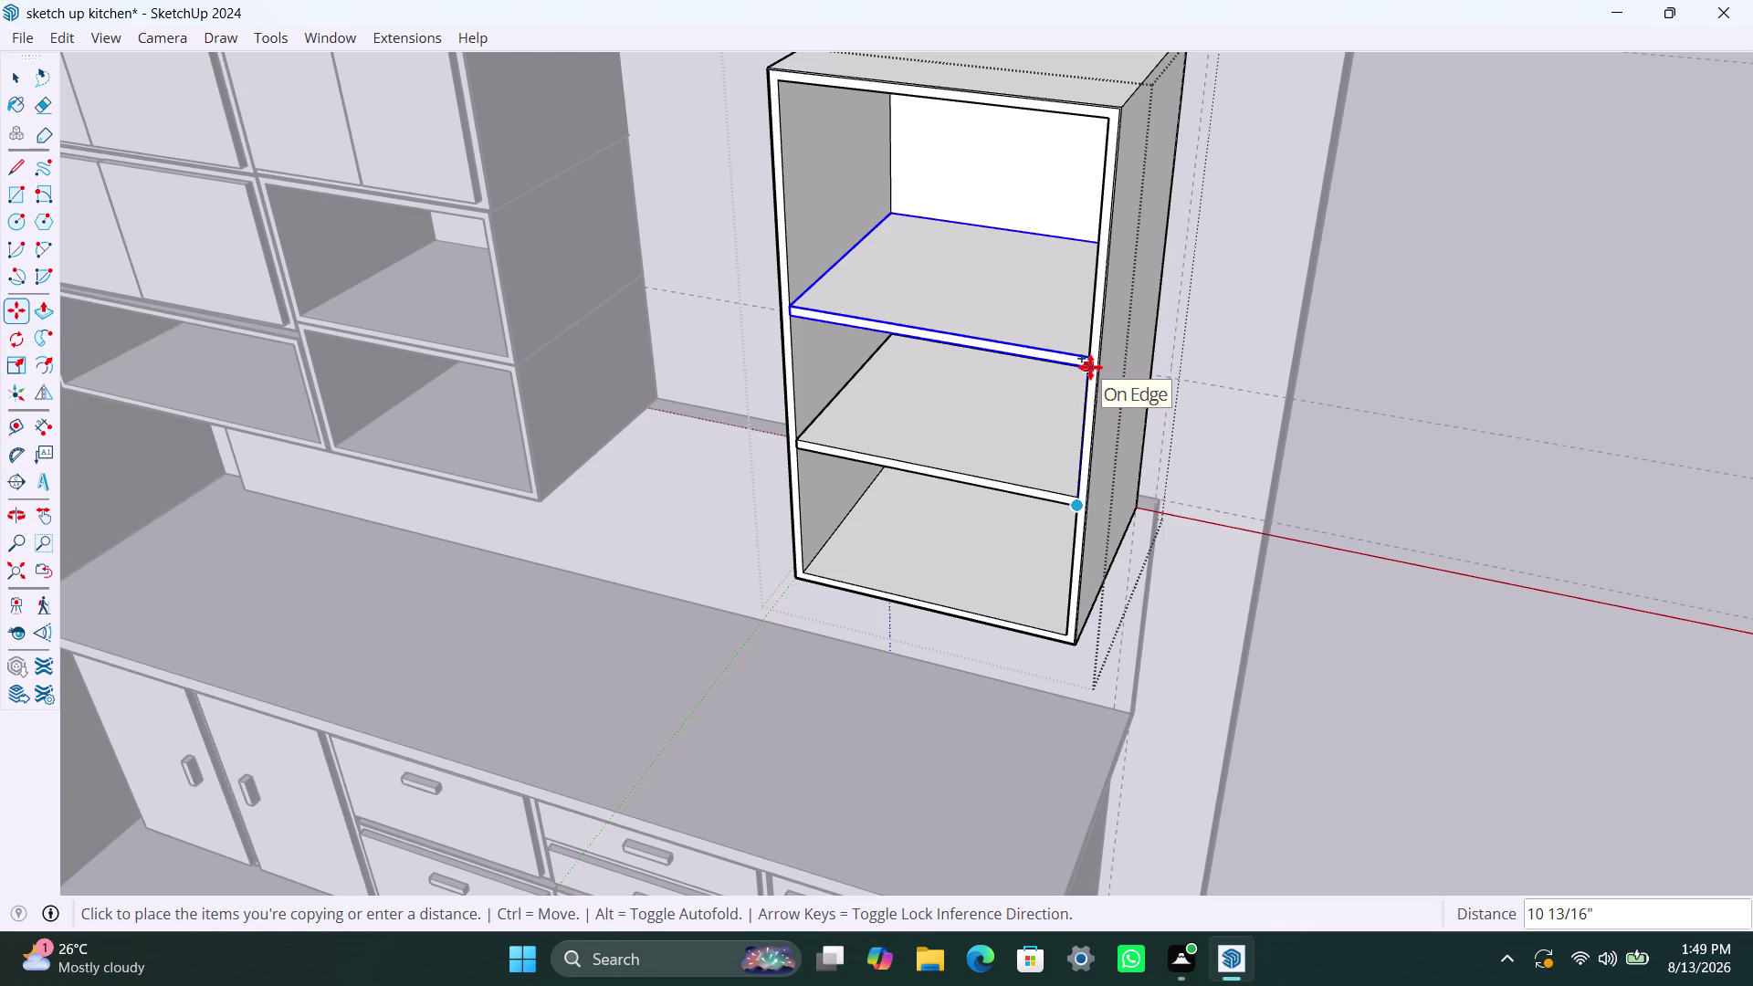
text(300mm)
key(Return)
key(space)
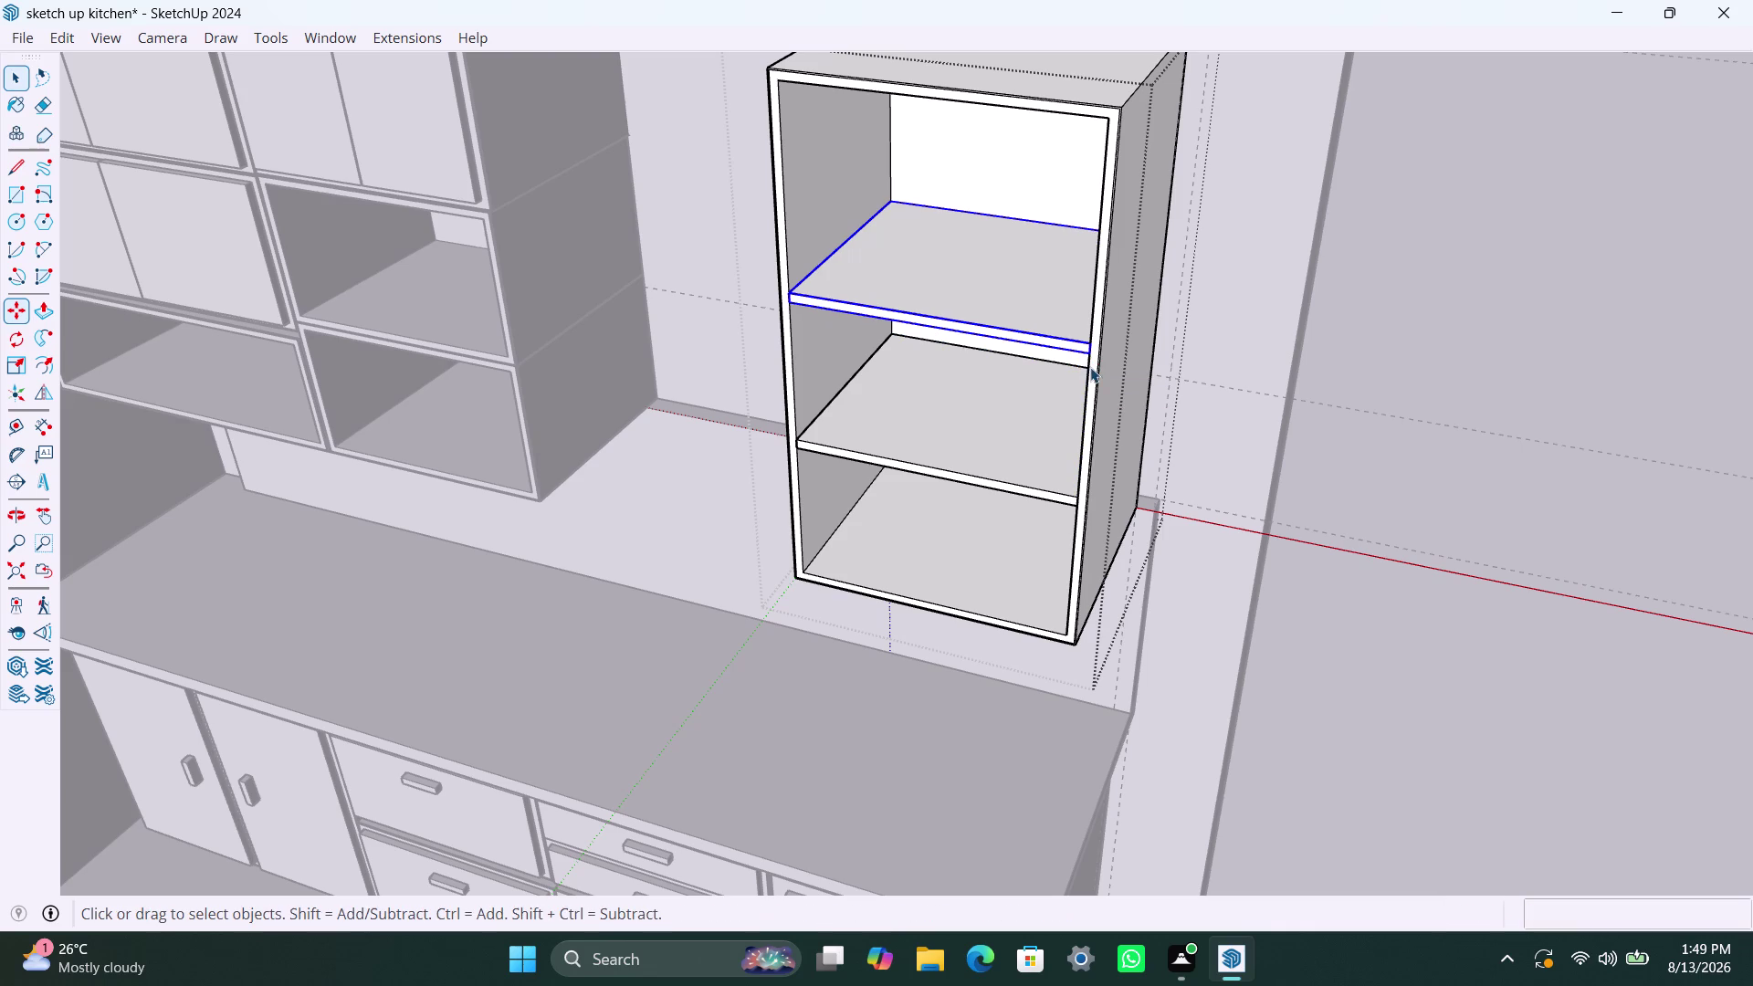
scroll(down, 3)
click(1390, 362)
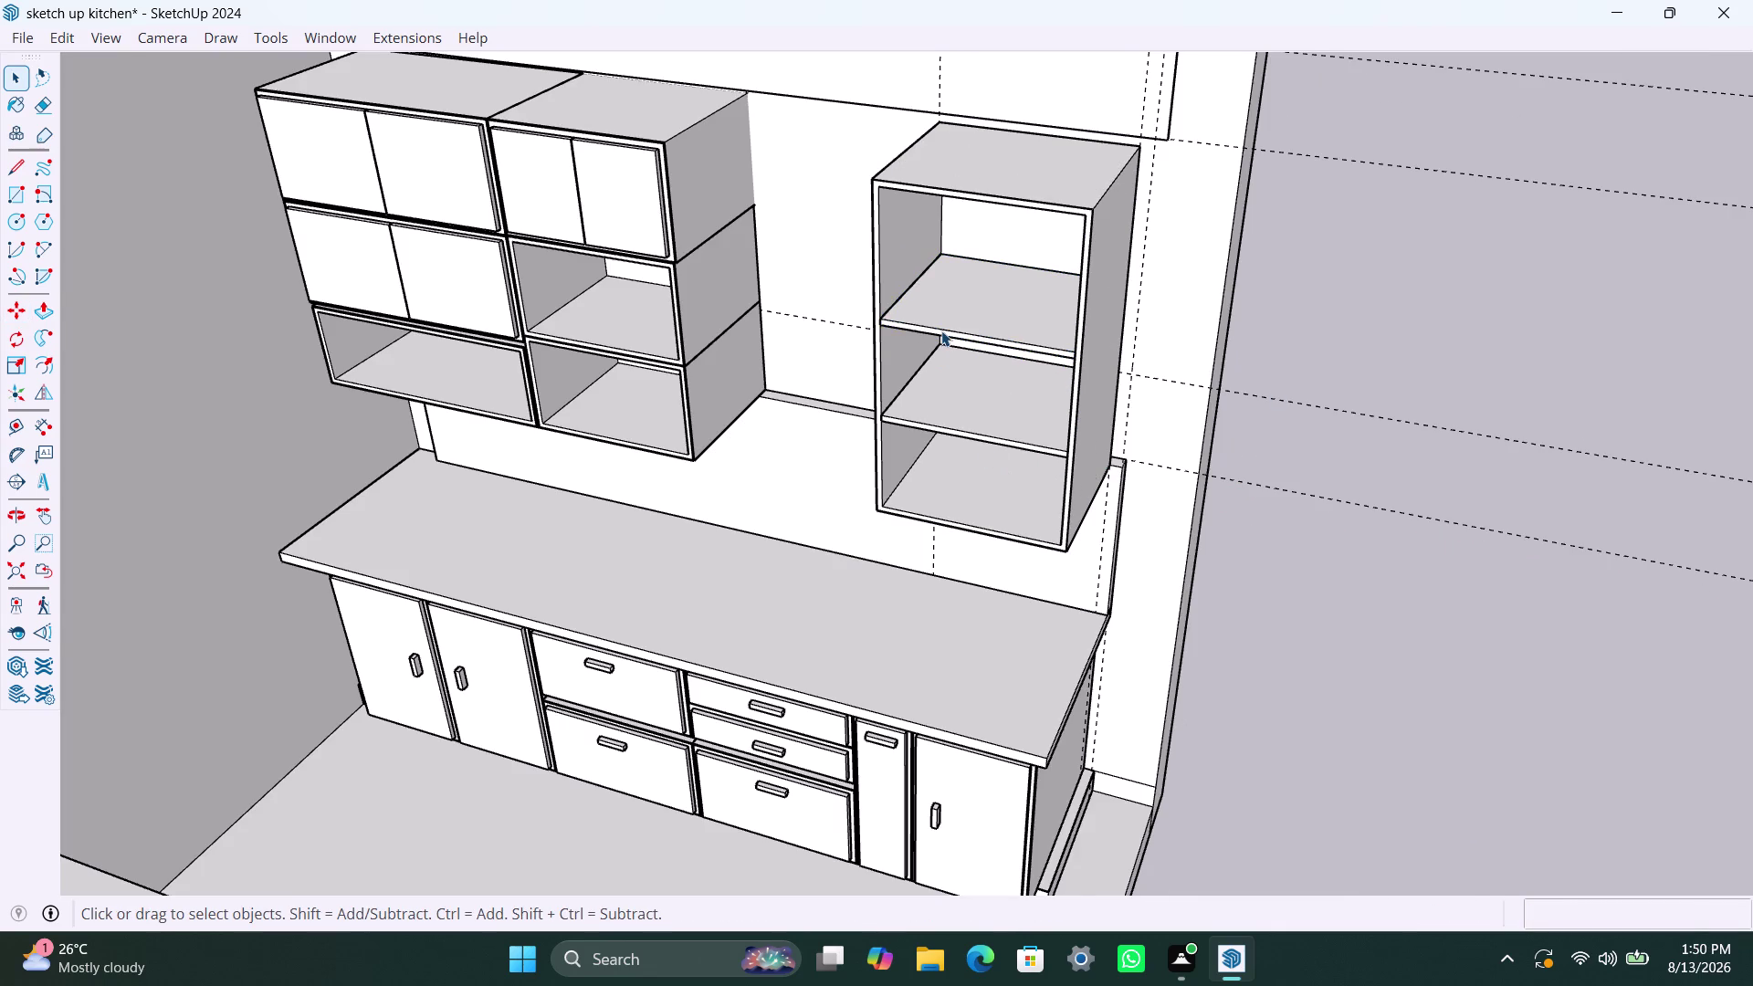
scroll(up, 3)
Push the upper shelf's front face 2" inward.
triple_click(951, 331)
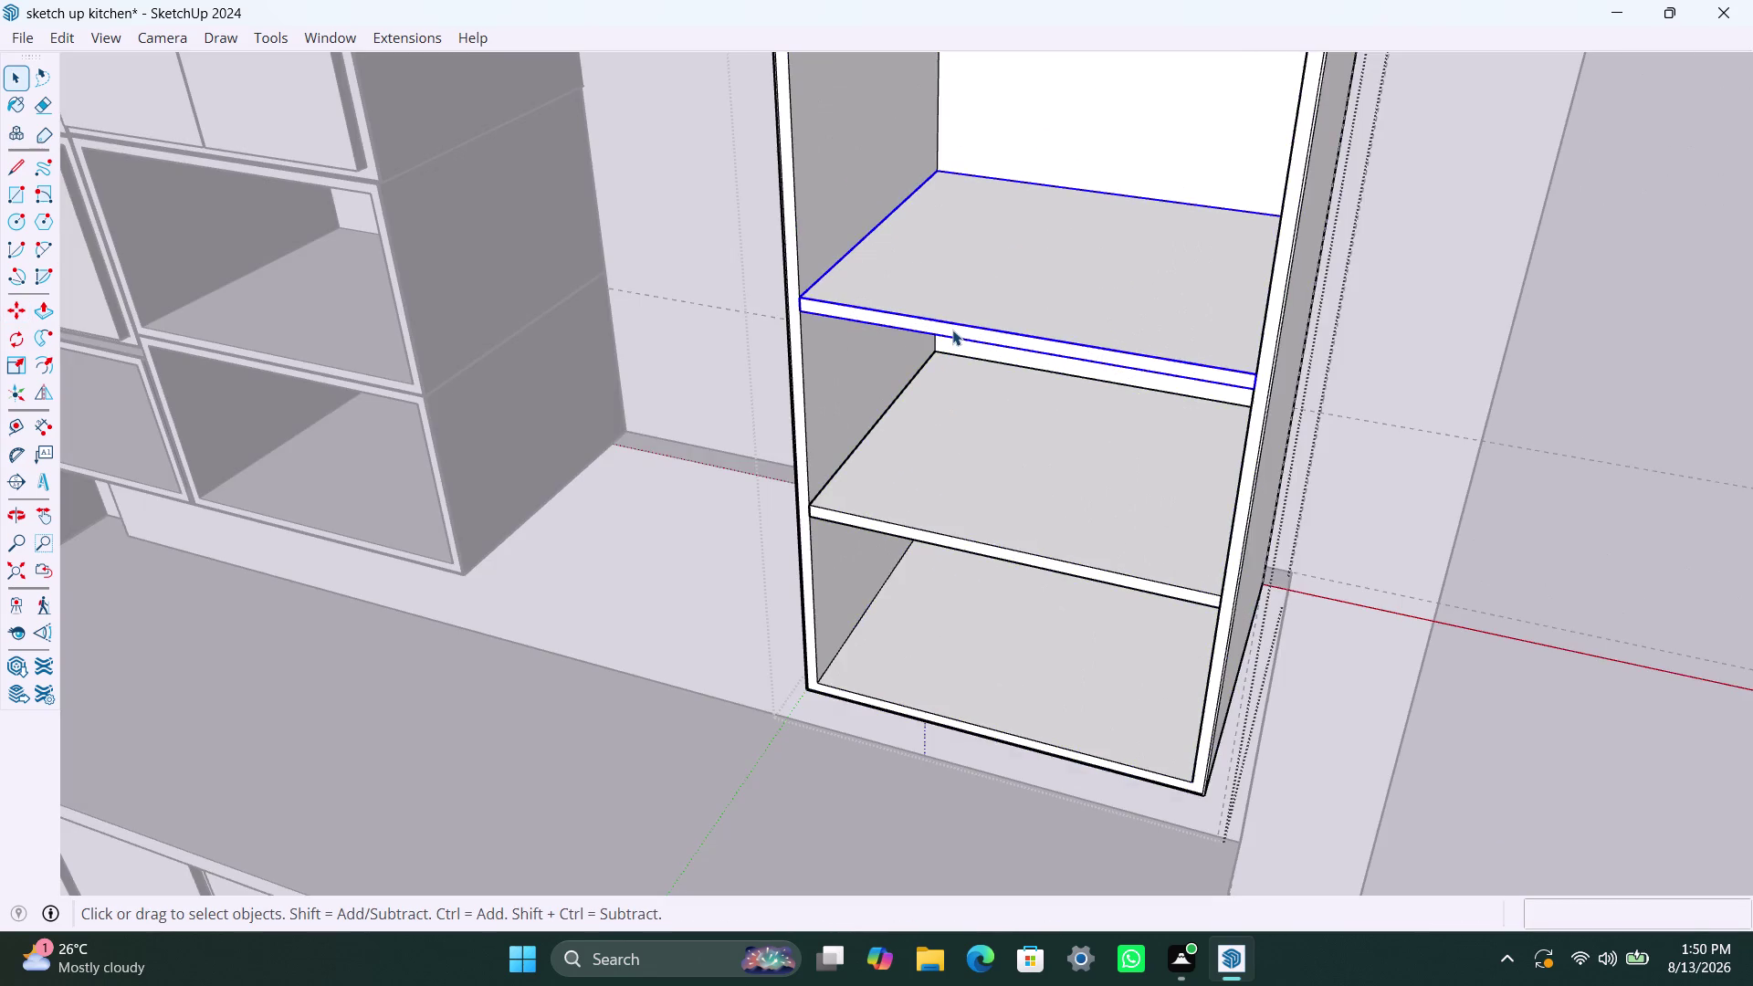
click(952, 330)
click(953, 330)
click(952, 329)
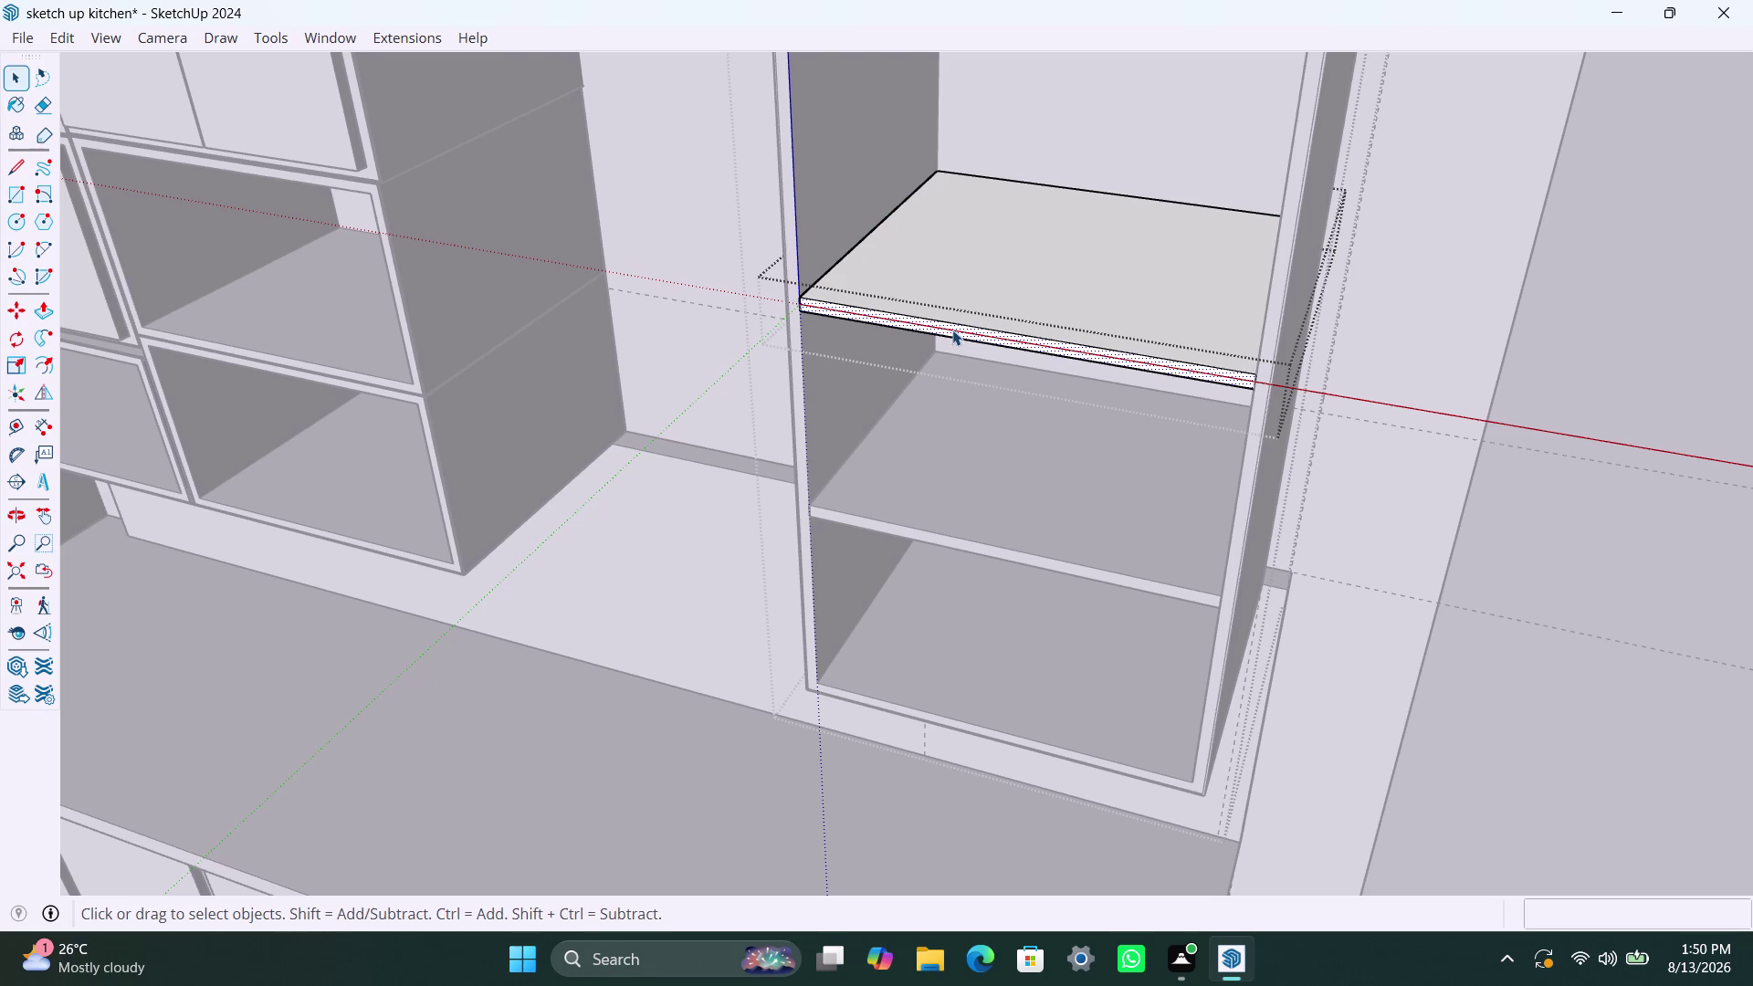
key(p)
click(952, 330)
text(2)
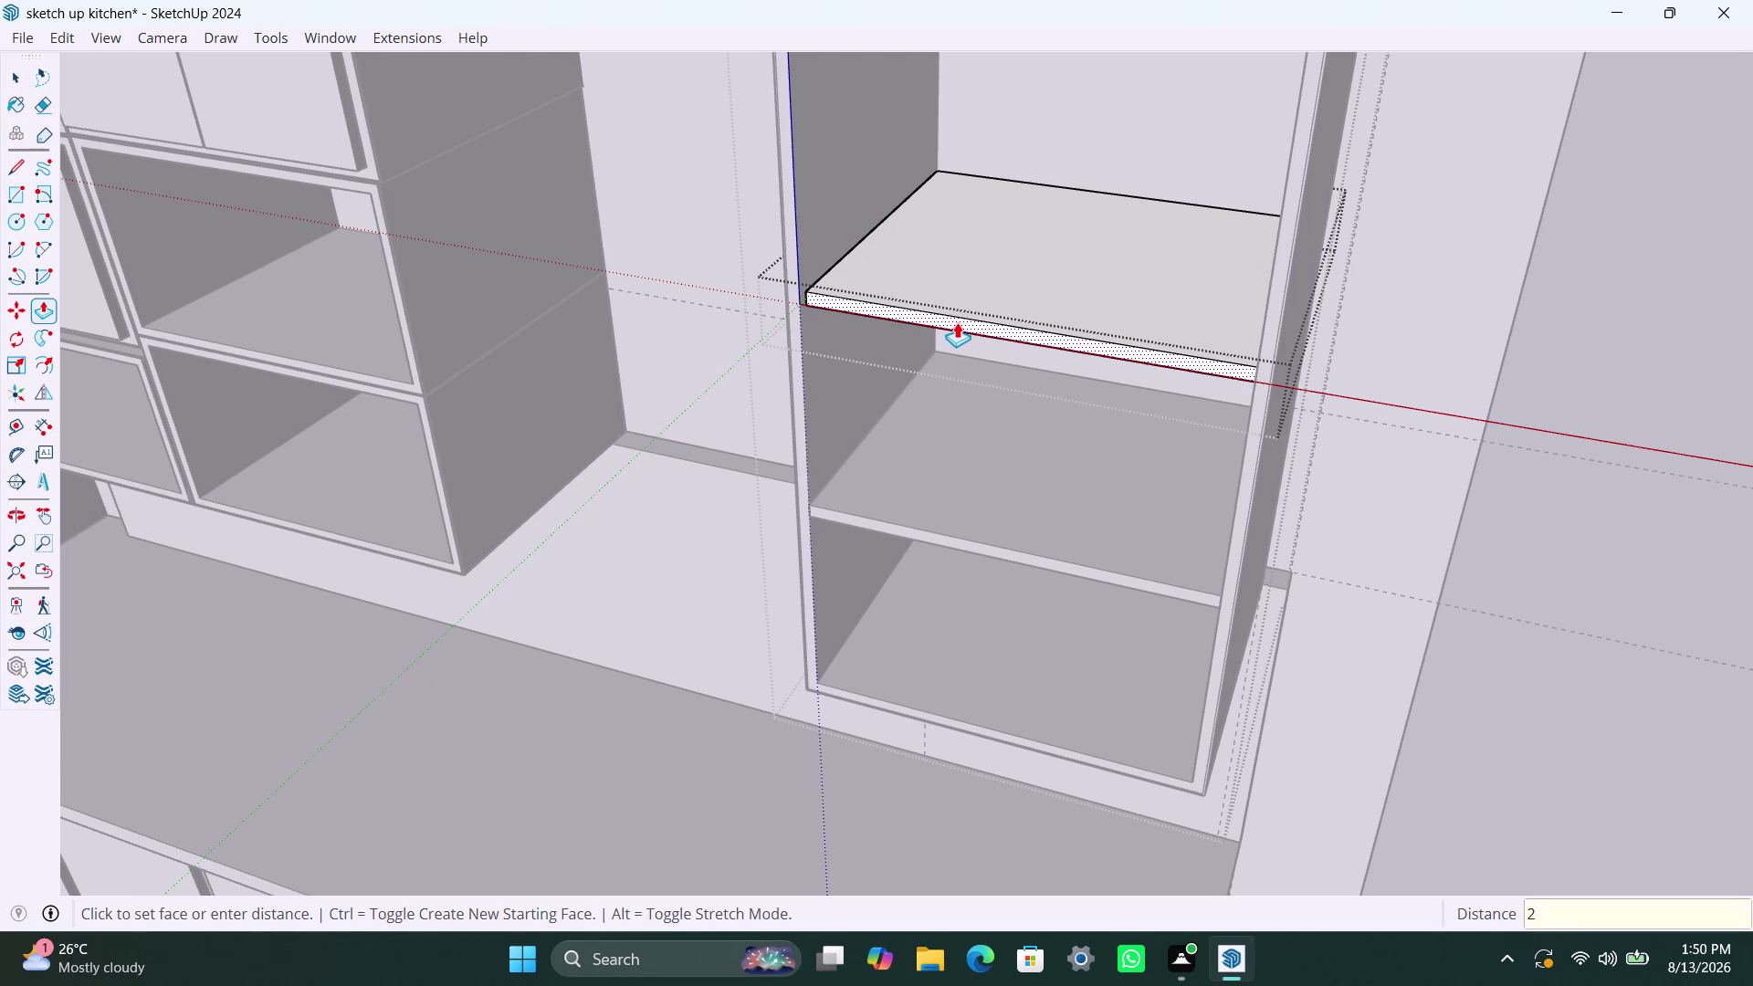
text(")
key(Return)
key(space)
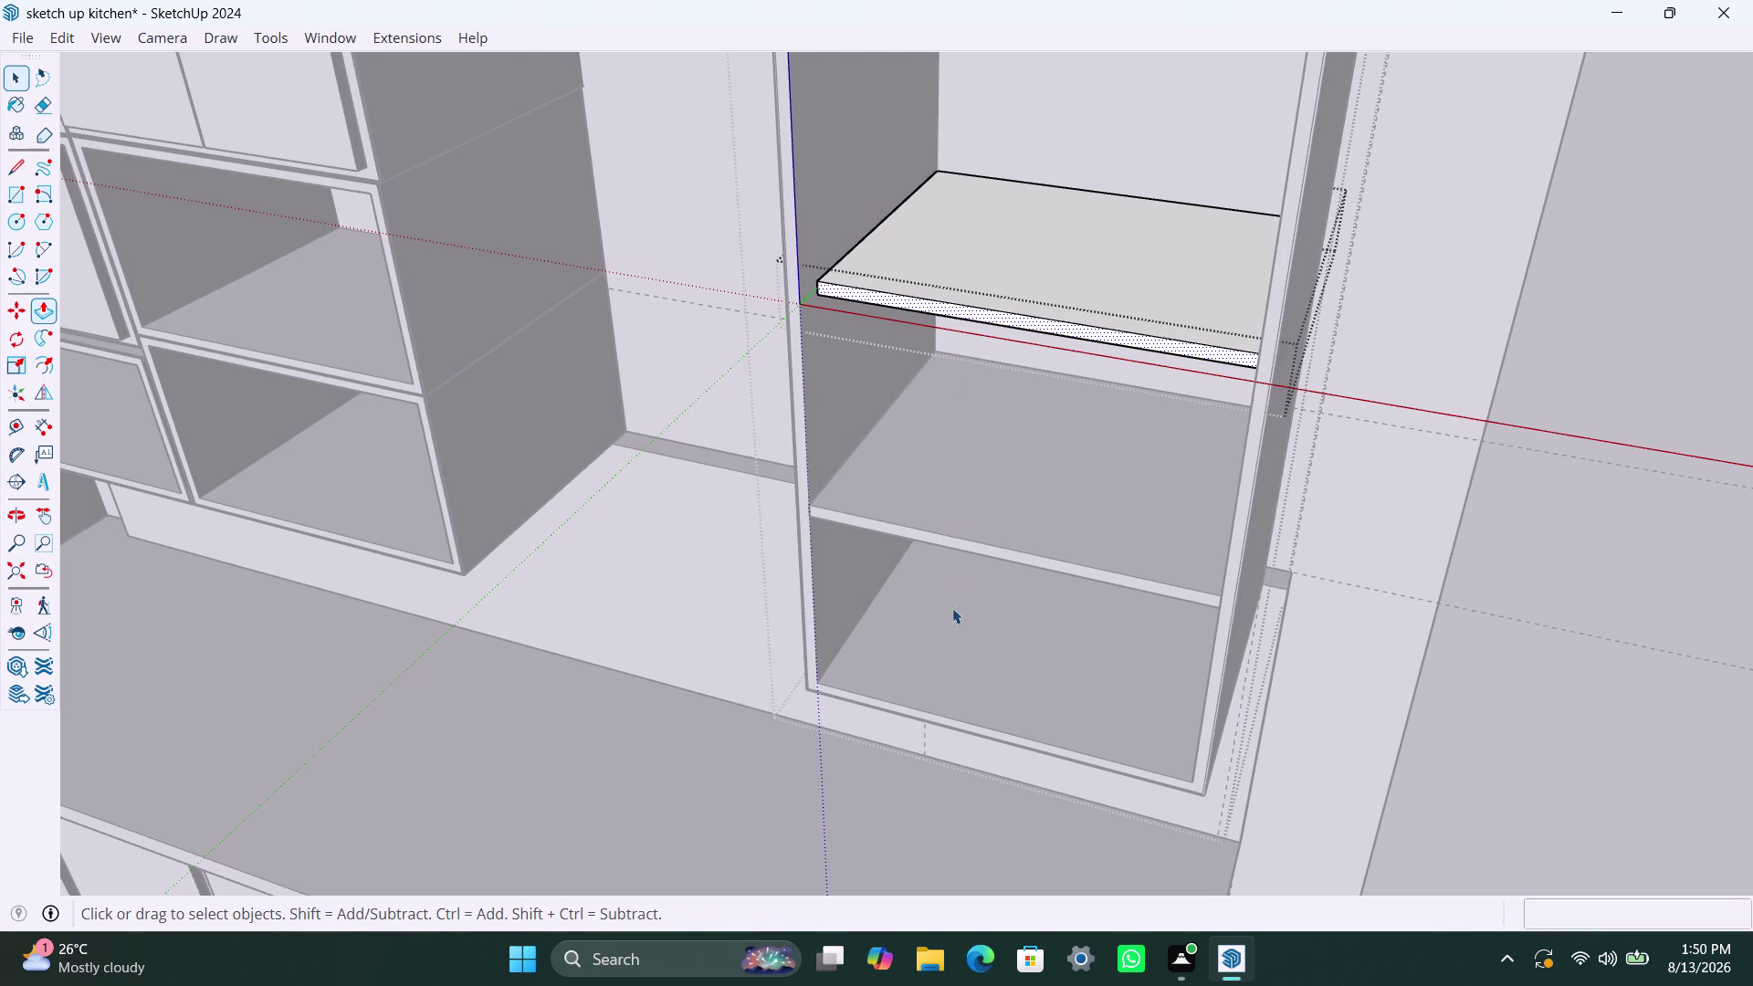
Push the lower shelf's front face 2" inward and close its group.
triple_click(948, 541)
click(951, 541)
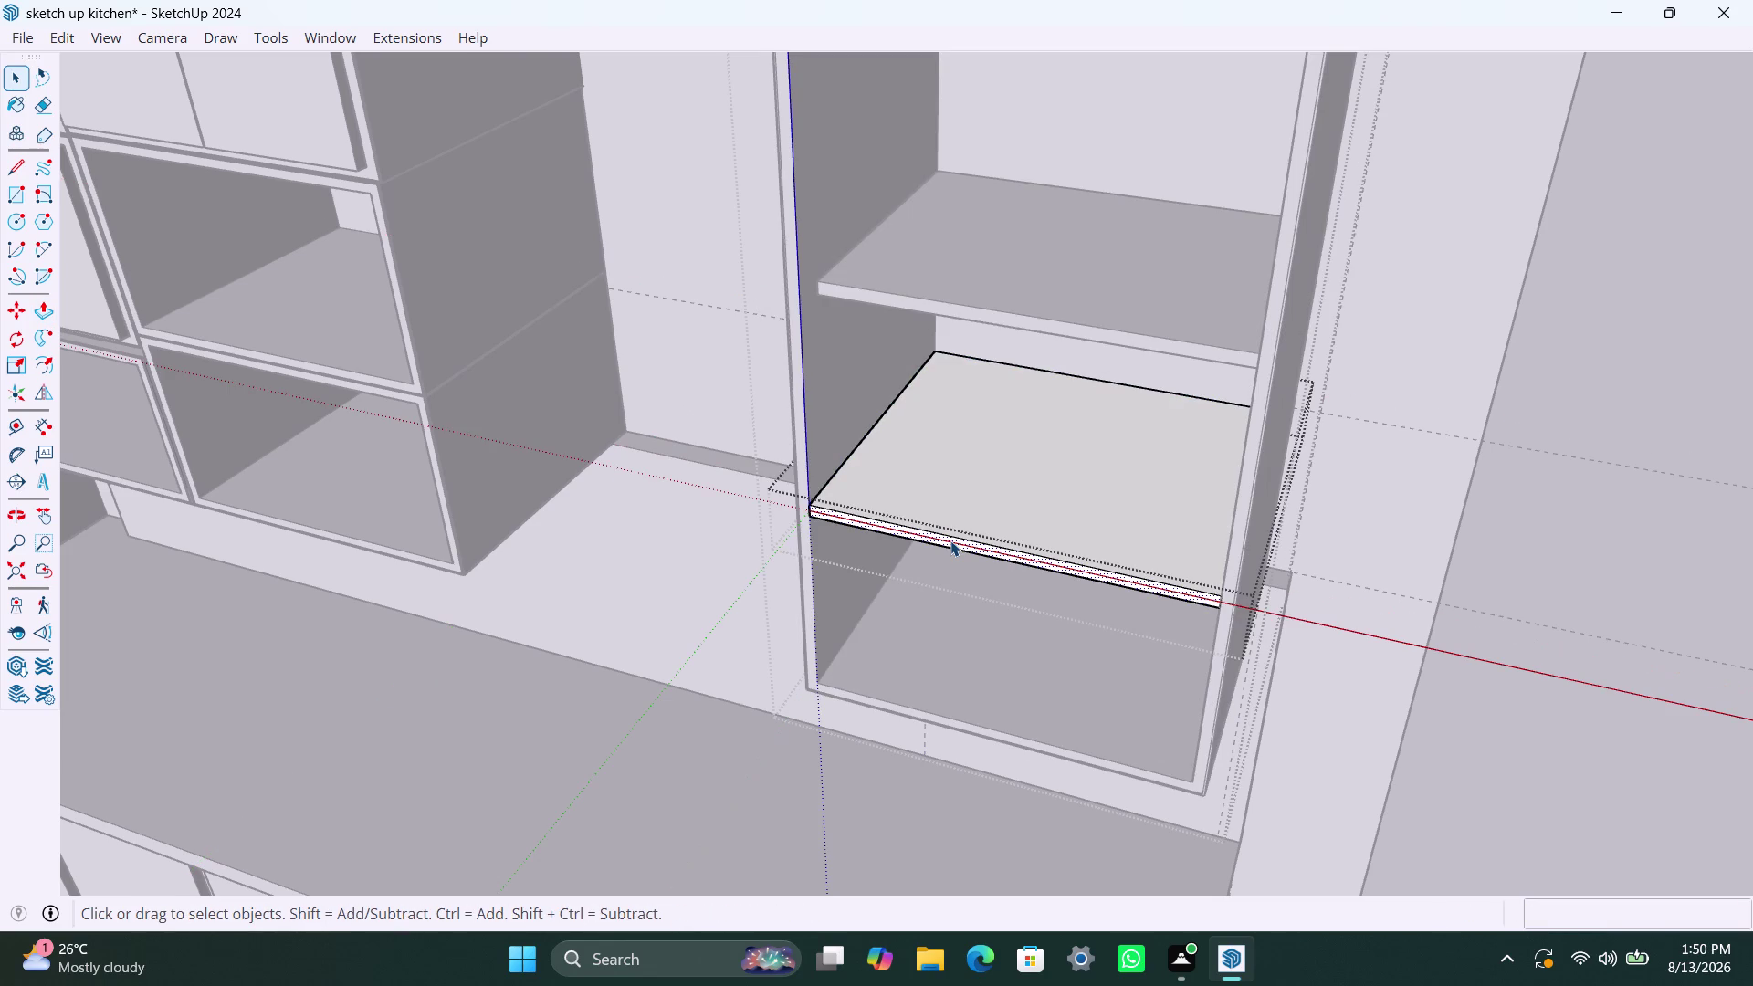
text(2)
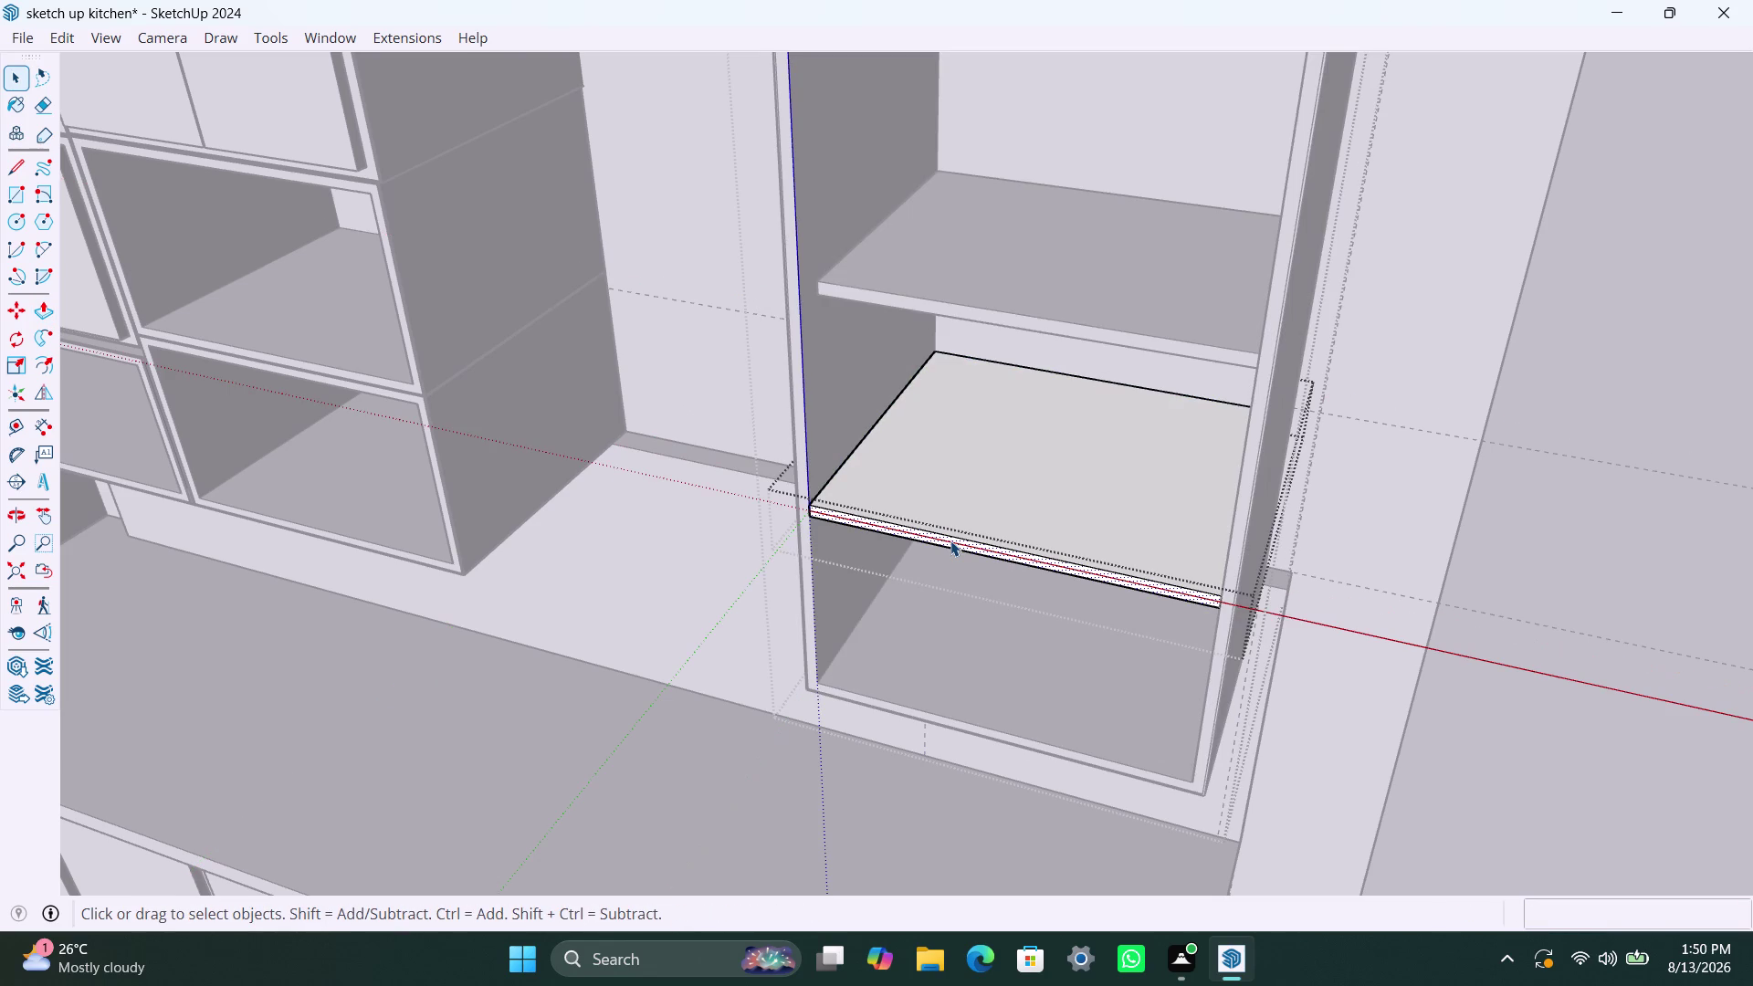
text(")
key(Return)
key(p)
click(950, 541)
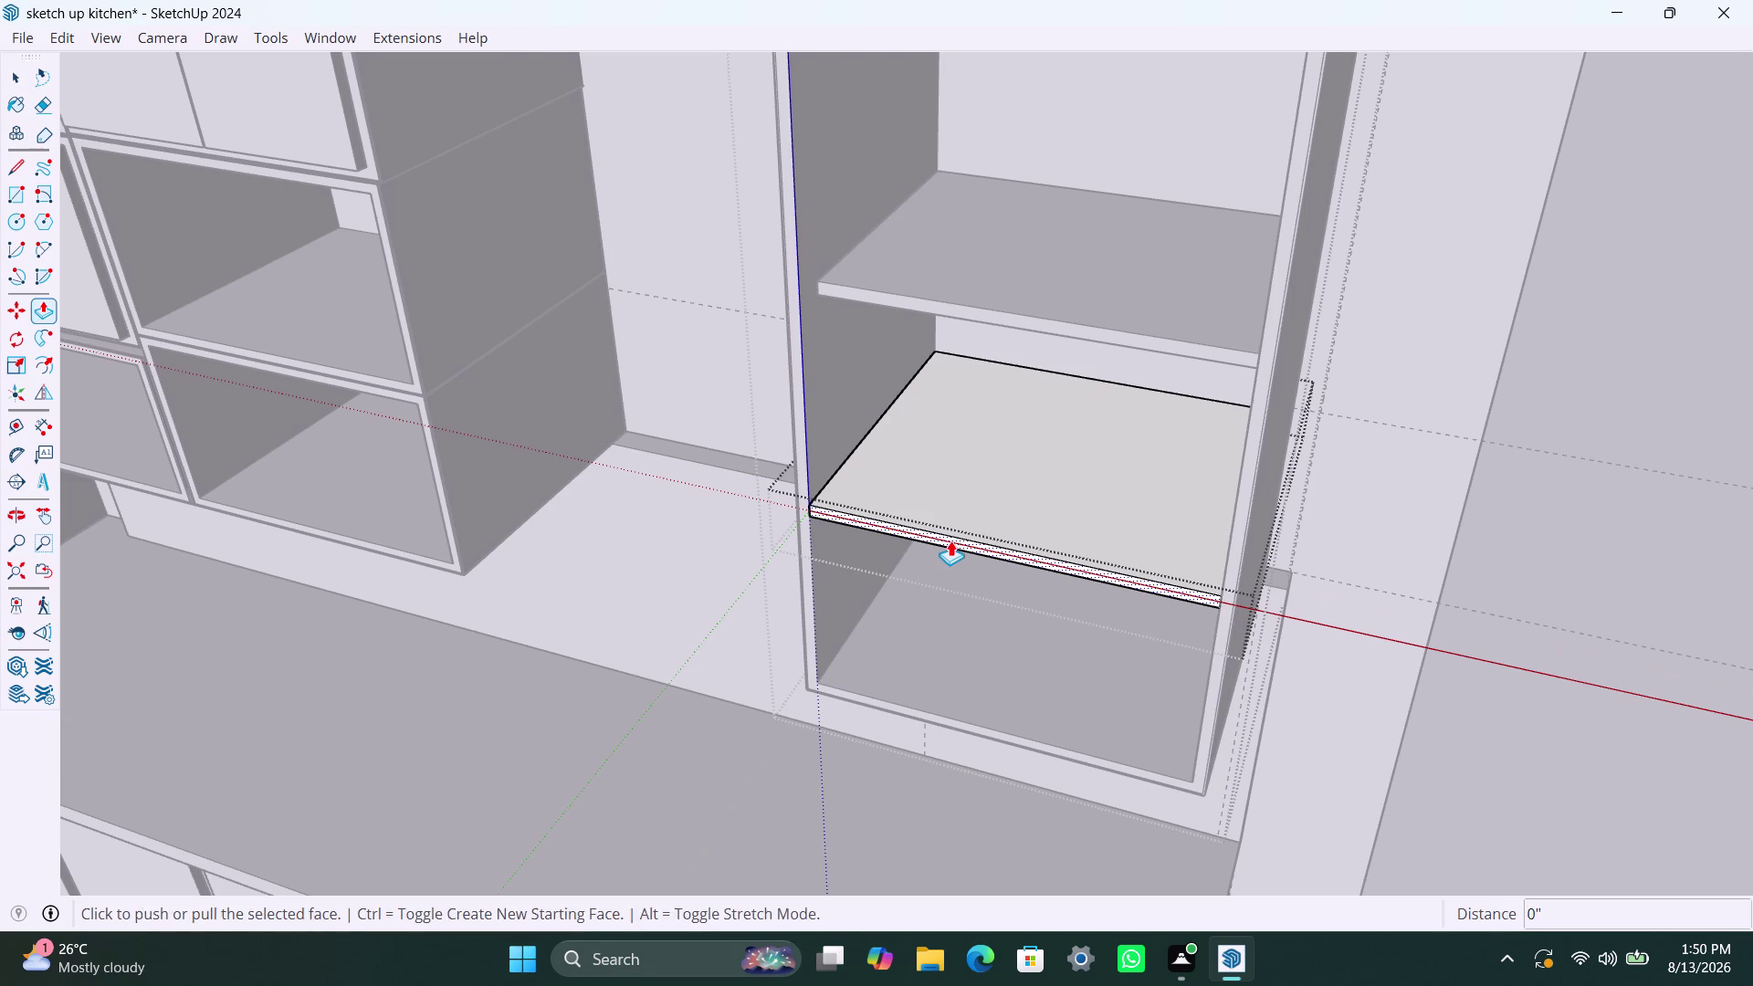
text(2")
key(Return)
key(space)
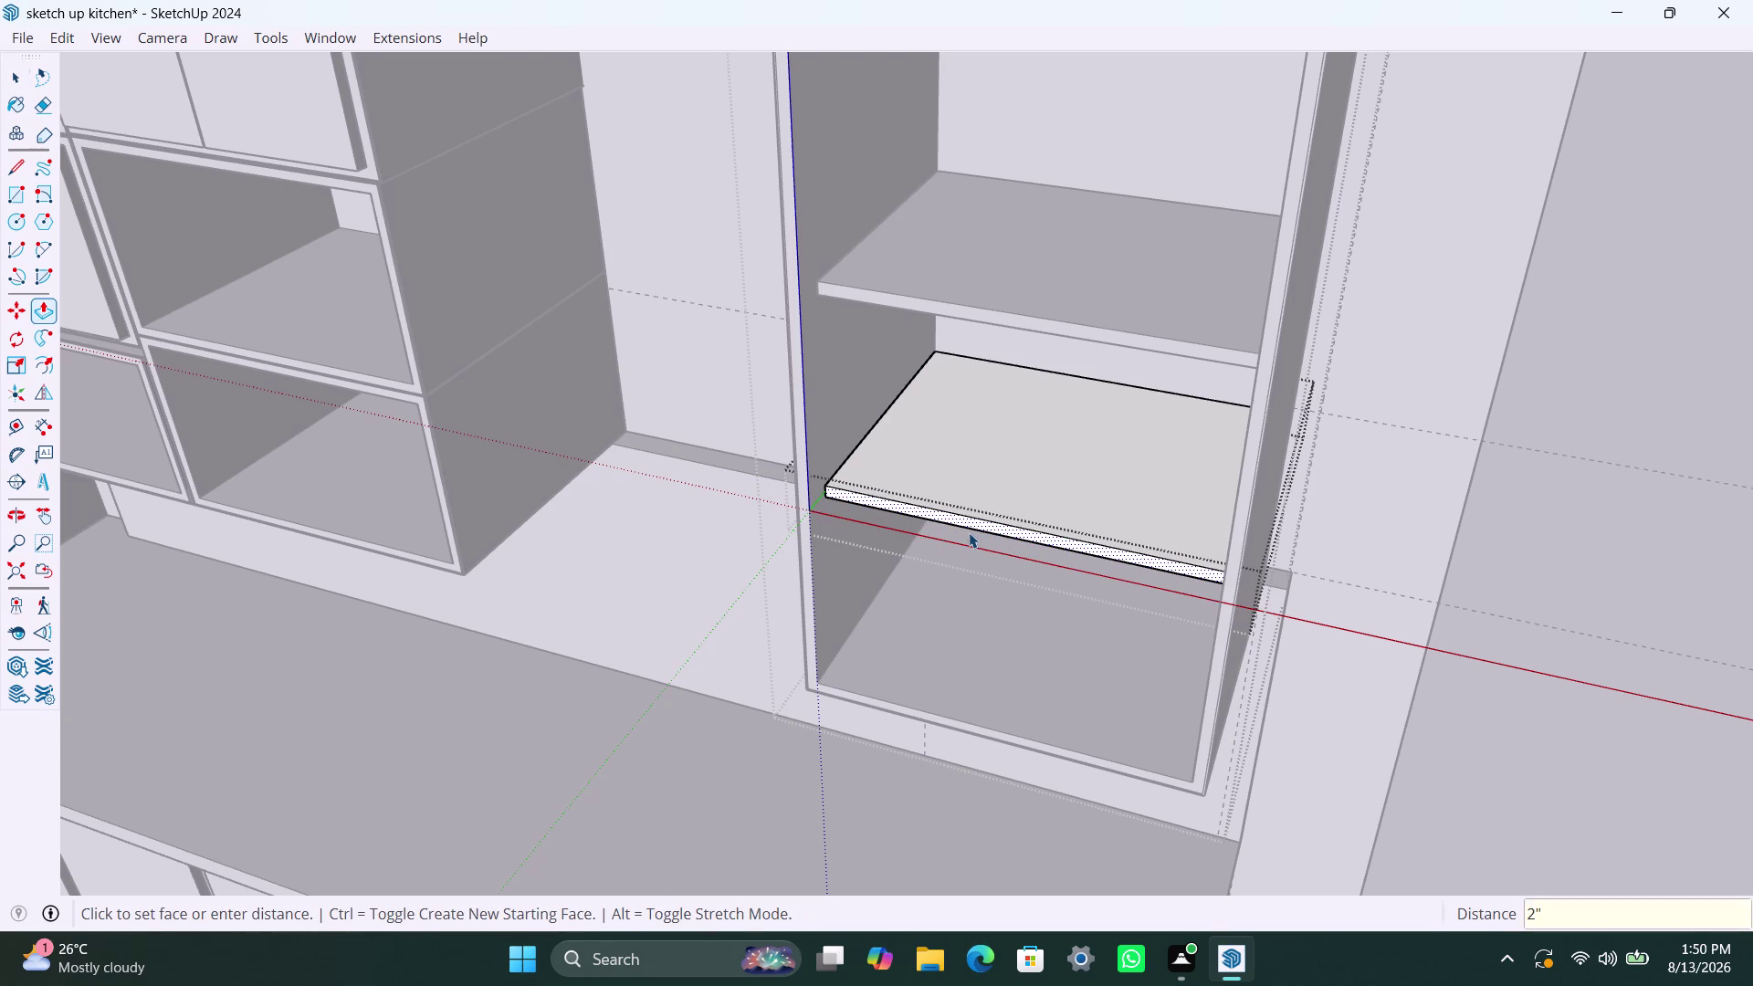
click(1591, 461)
Delete two selected elements and orbit to inspect the shelf setbacks.
scroll(down, 3)
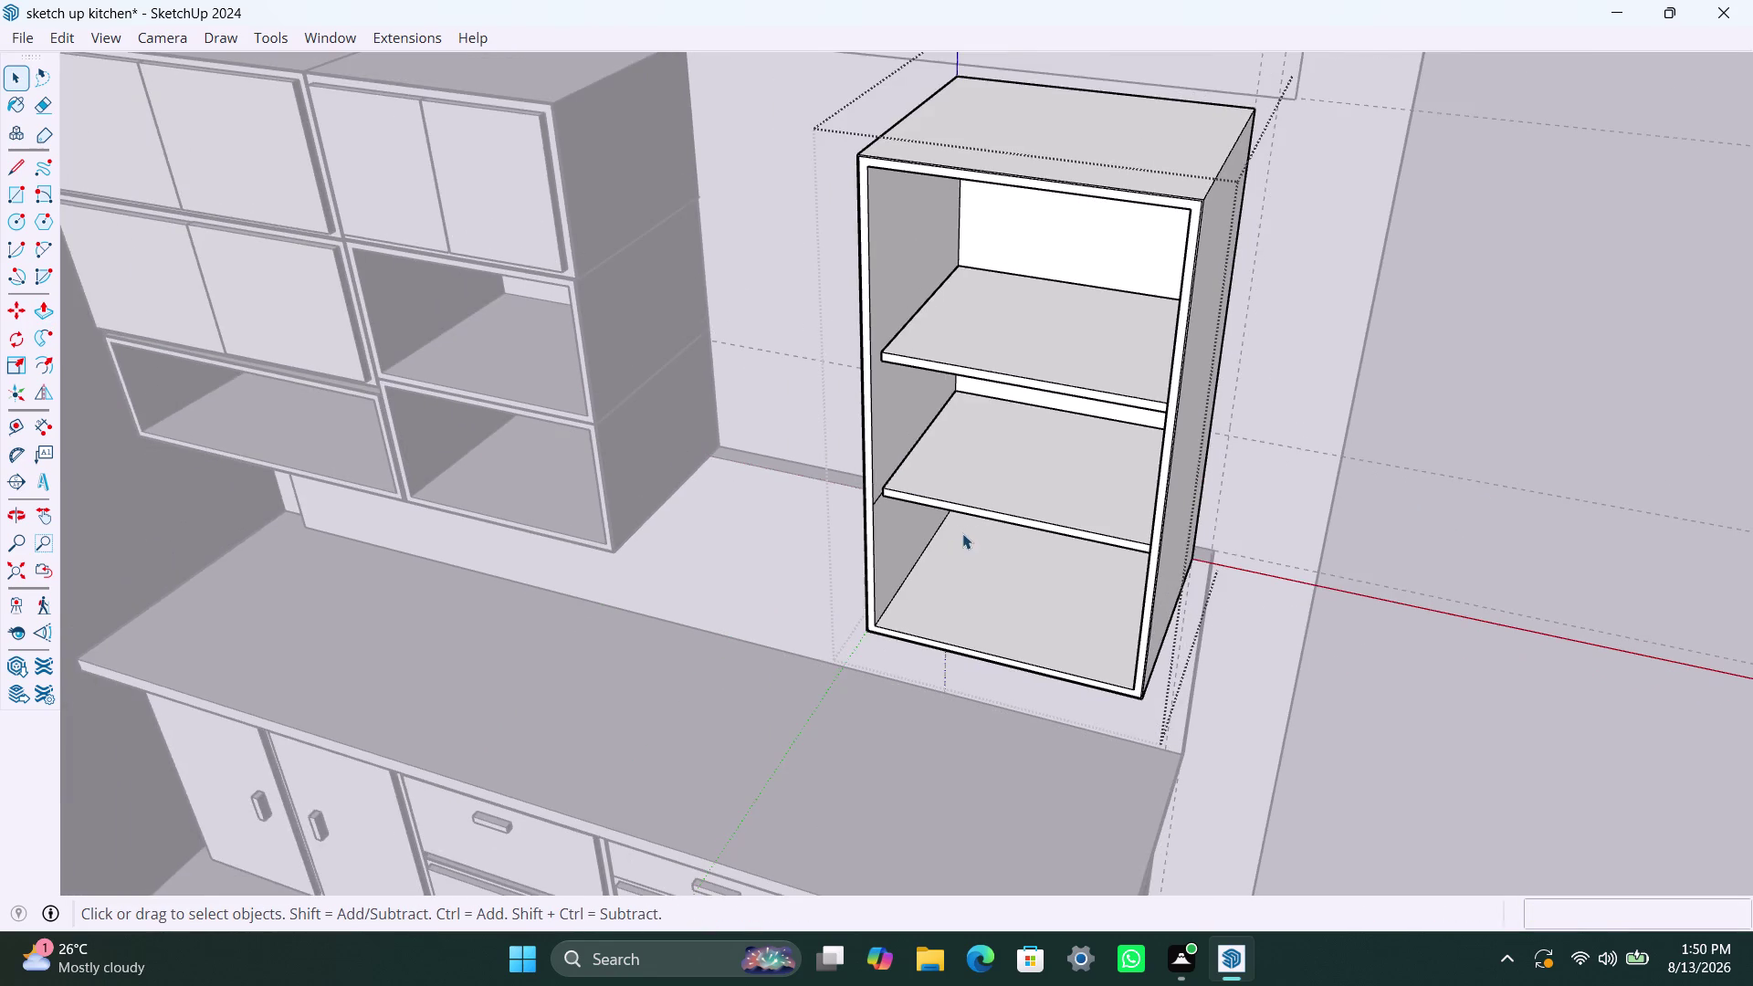
scroll(up, 3)
click(866, 512)
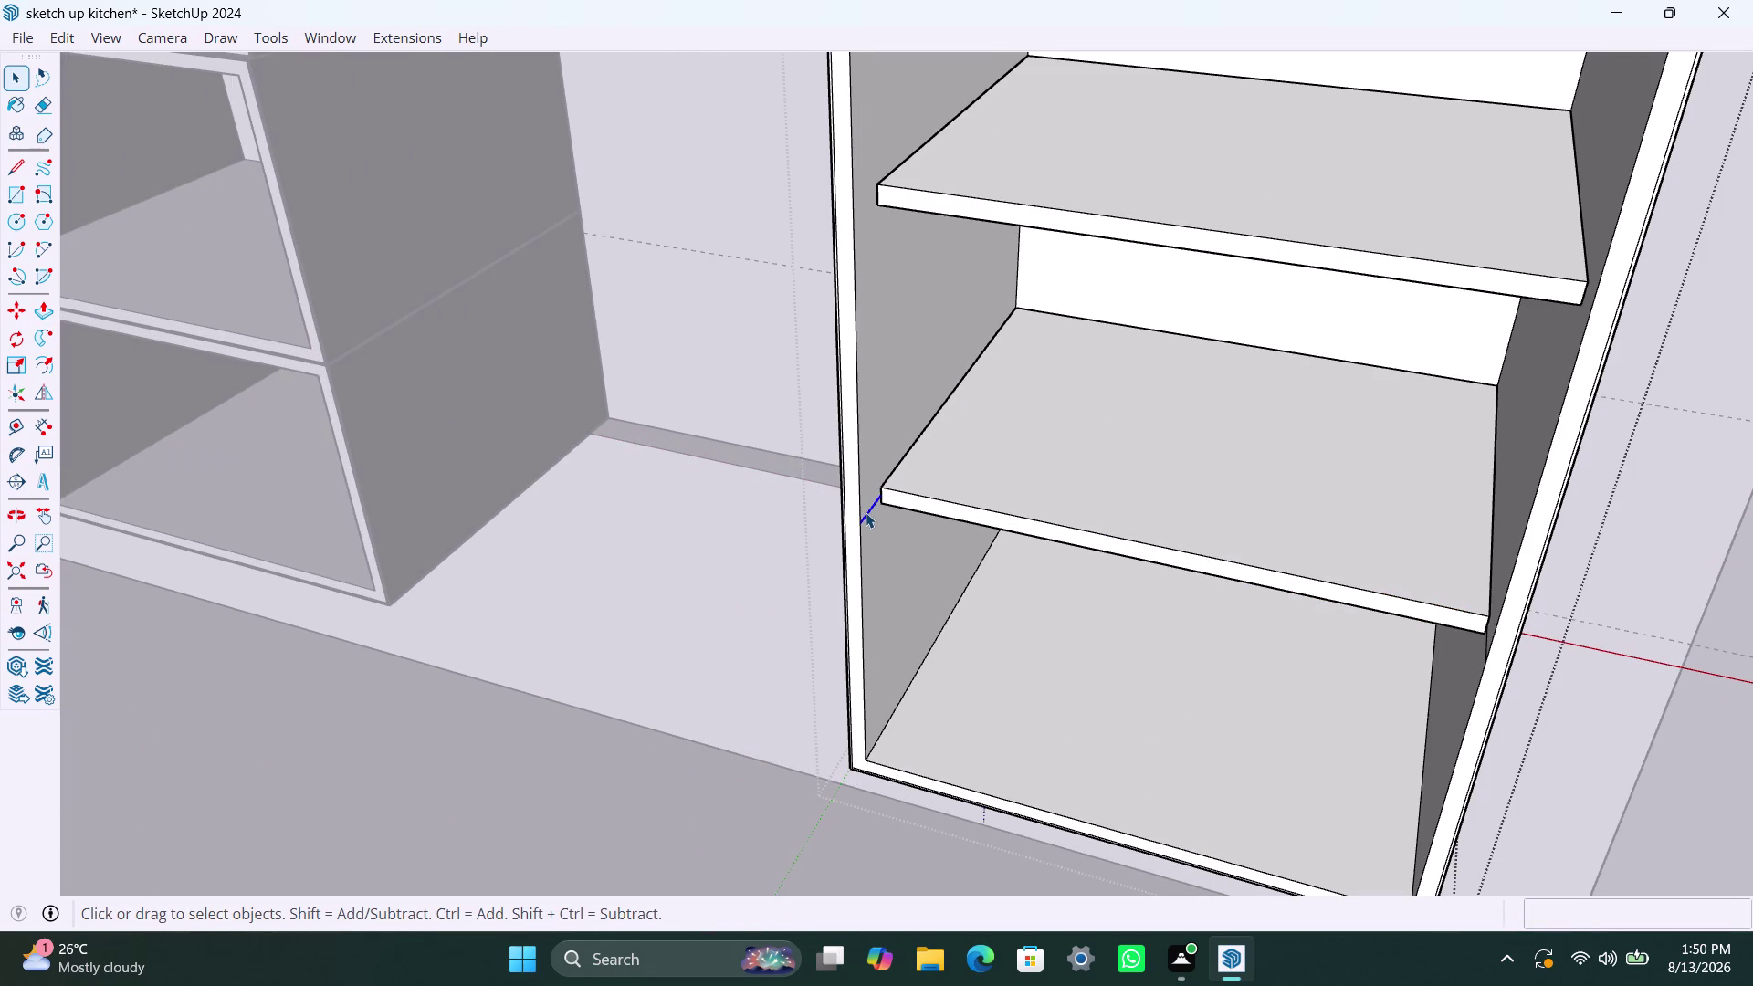
key(Delete)
scroll(down, 3)
middle_drag(938, 634, 1117, 709)
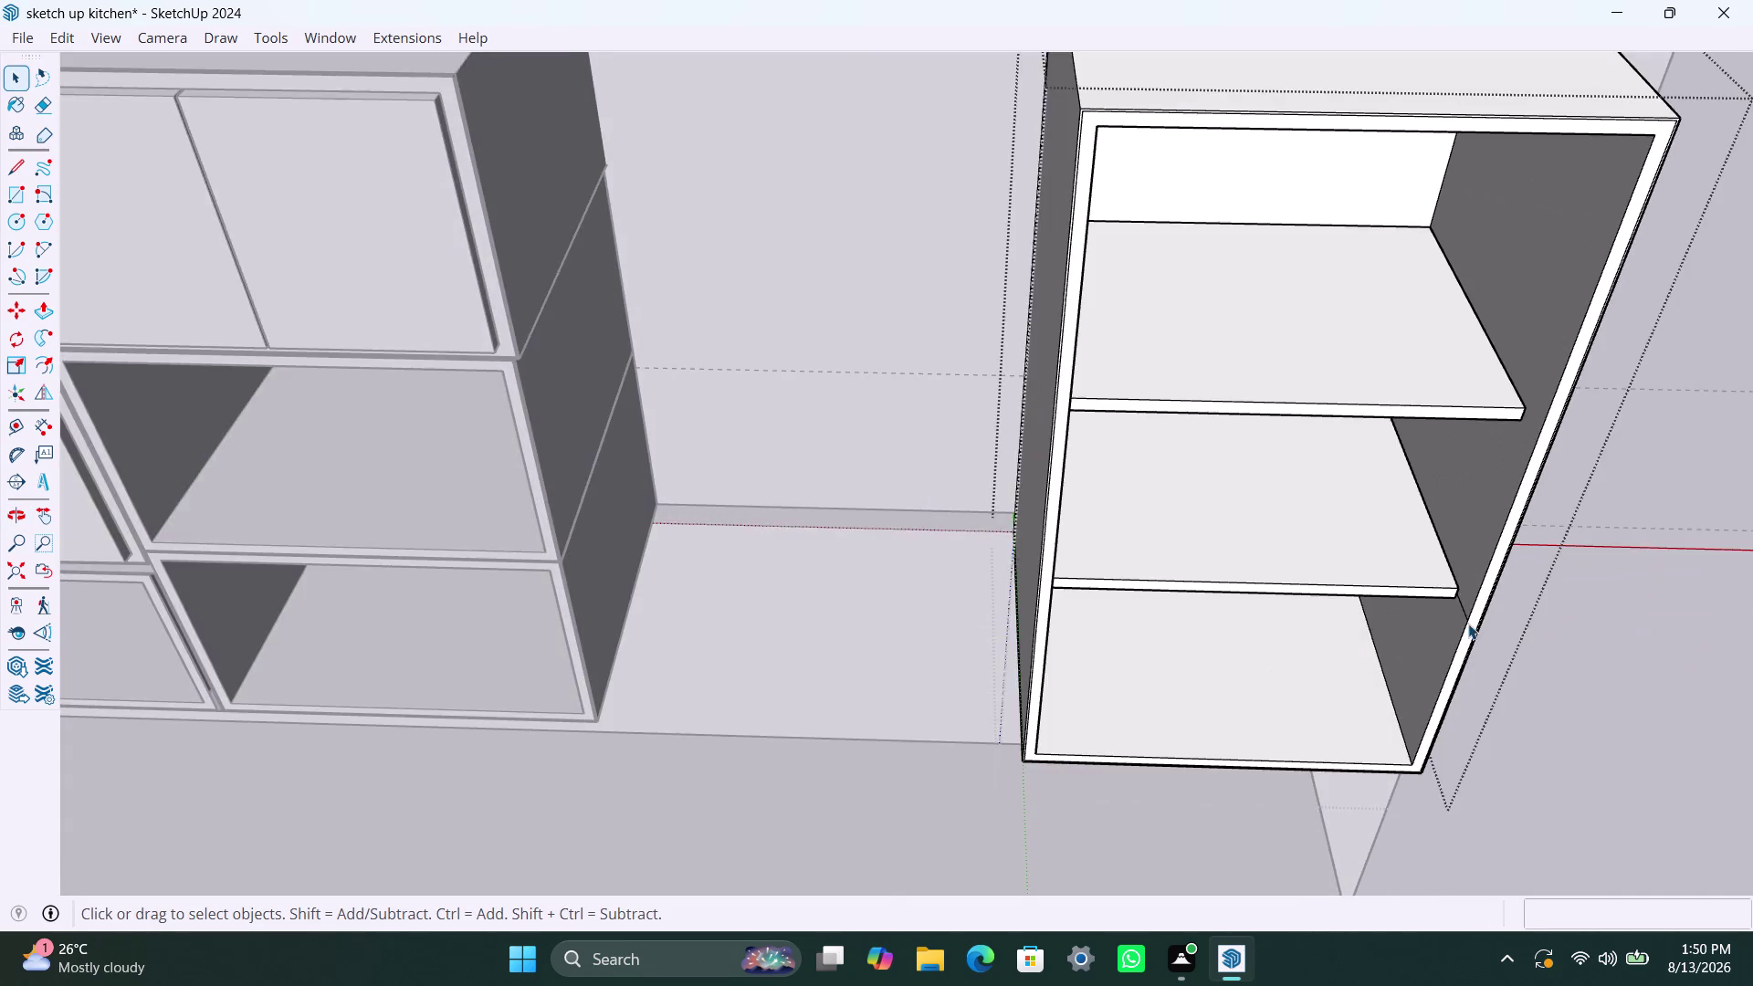
scroll(up, 3)
click(1462, 603)
key(Delete)
scroll(down, 3)
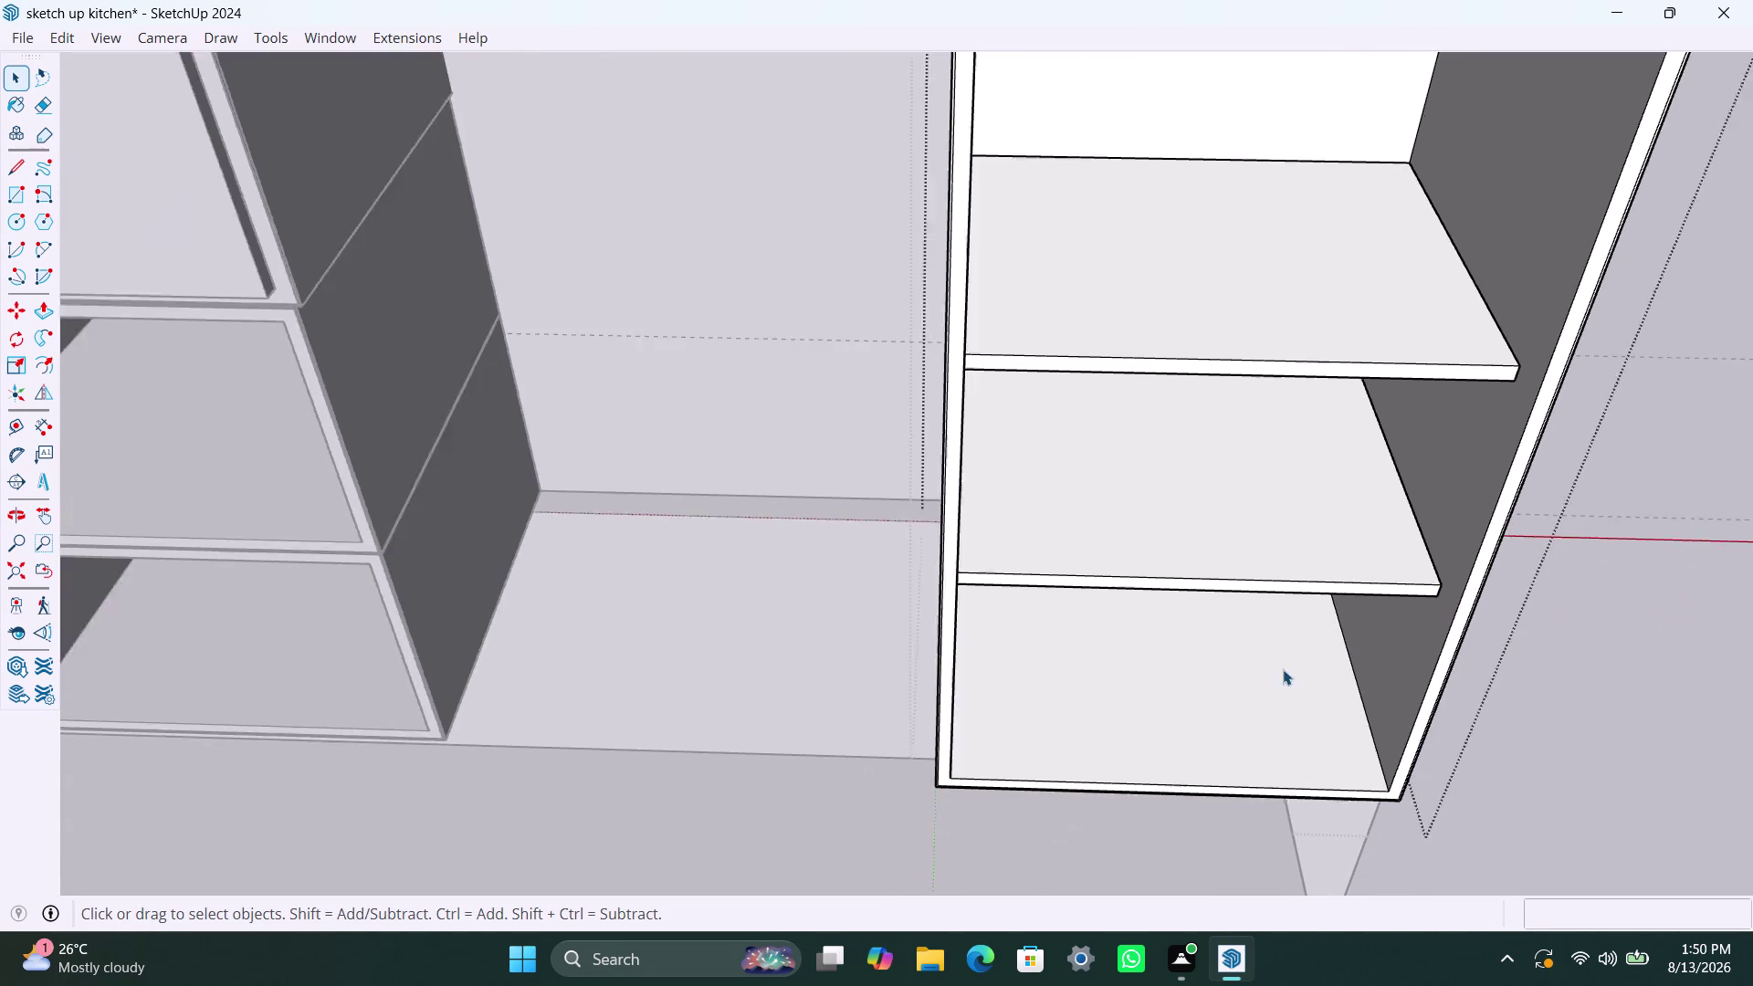
middle_drag(1267, 689, 1094, 626)
scroll(down, 3)
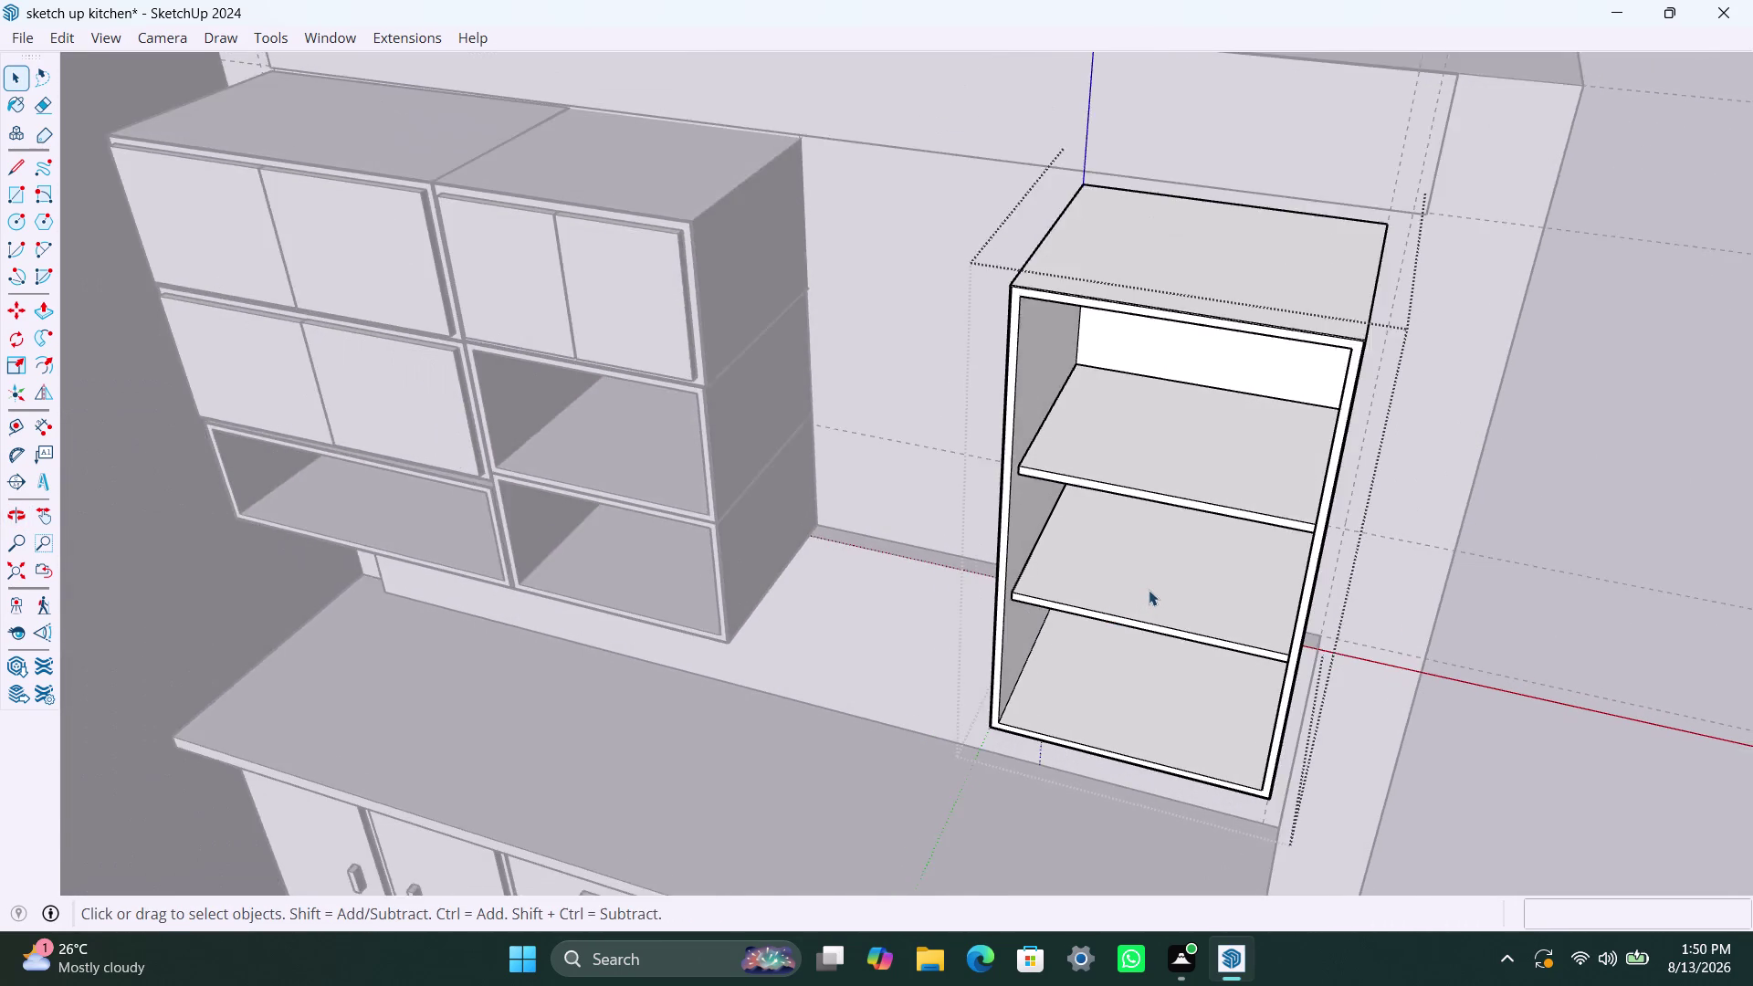
scroll(down, 3)
click(1496, 463)
Draw a rectangle over the tall cabinet's upper opening and make it a group.
middle_drag(1087, 587, 1111, 535)
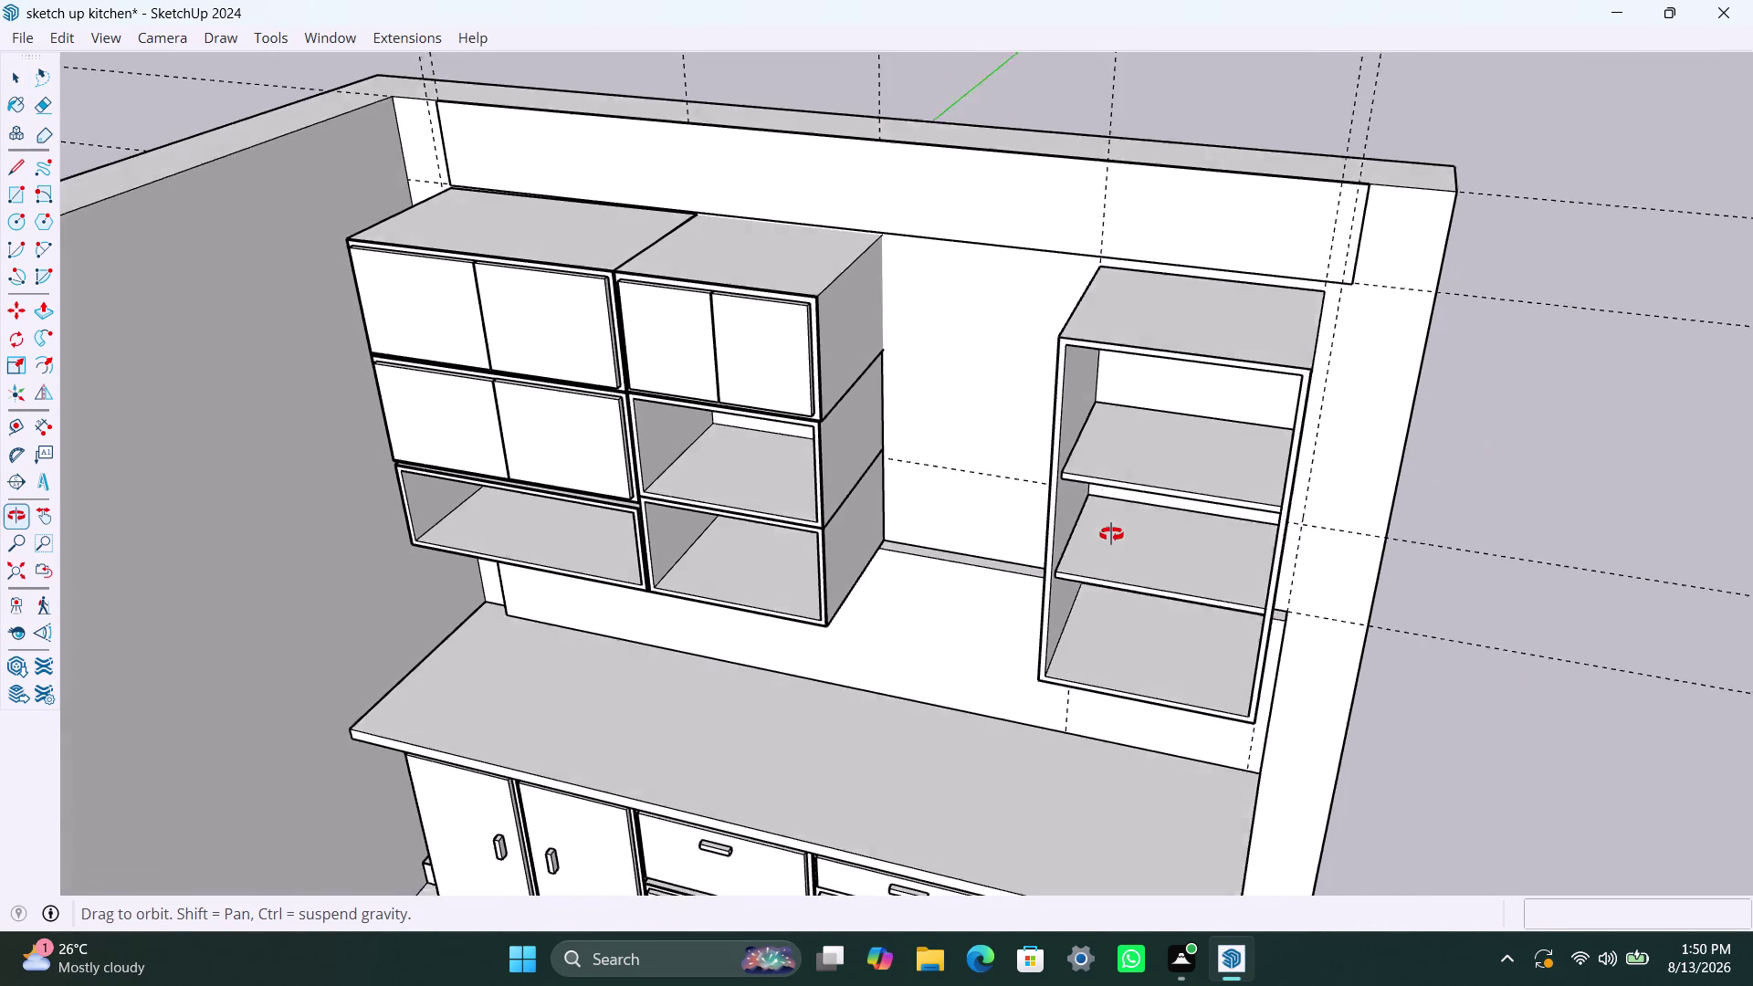
middle_drag(1111, 535, 1111, 485)
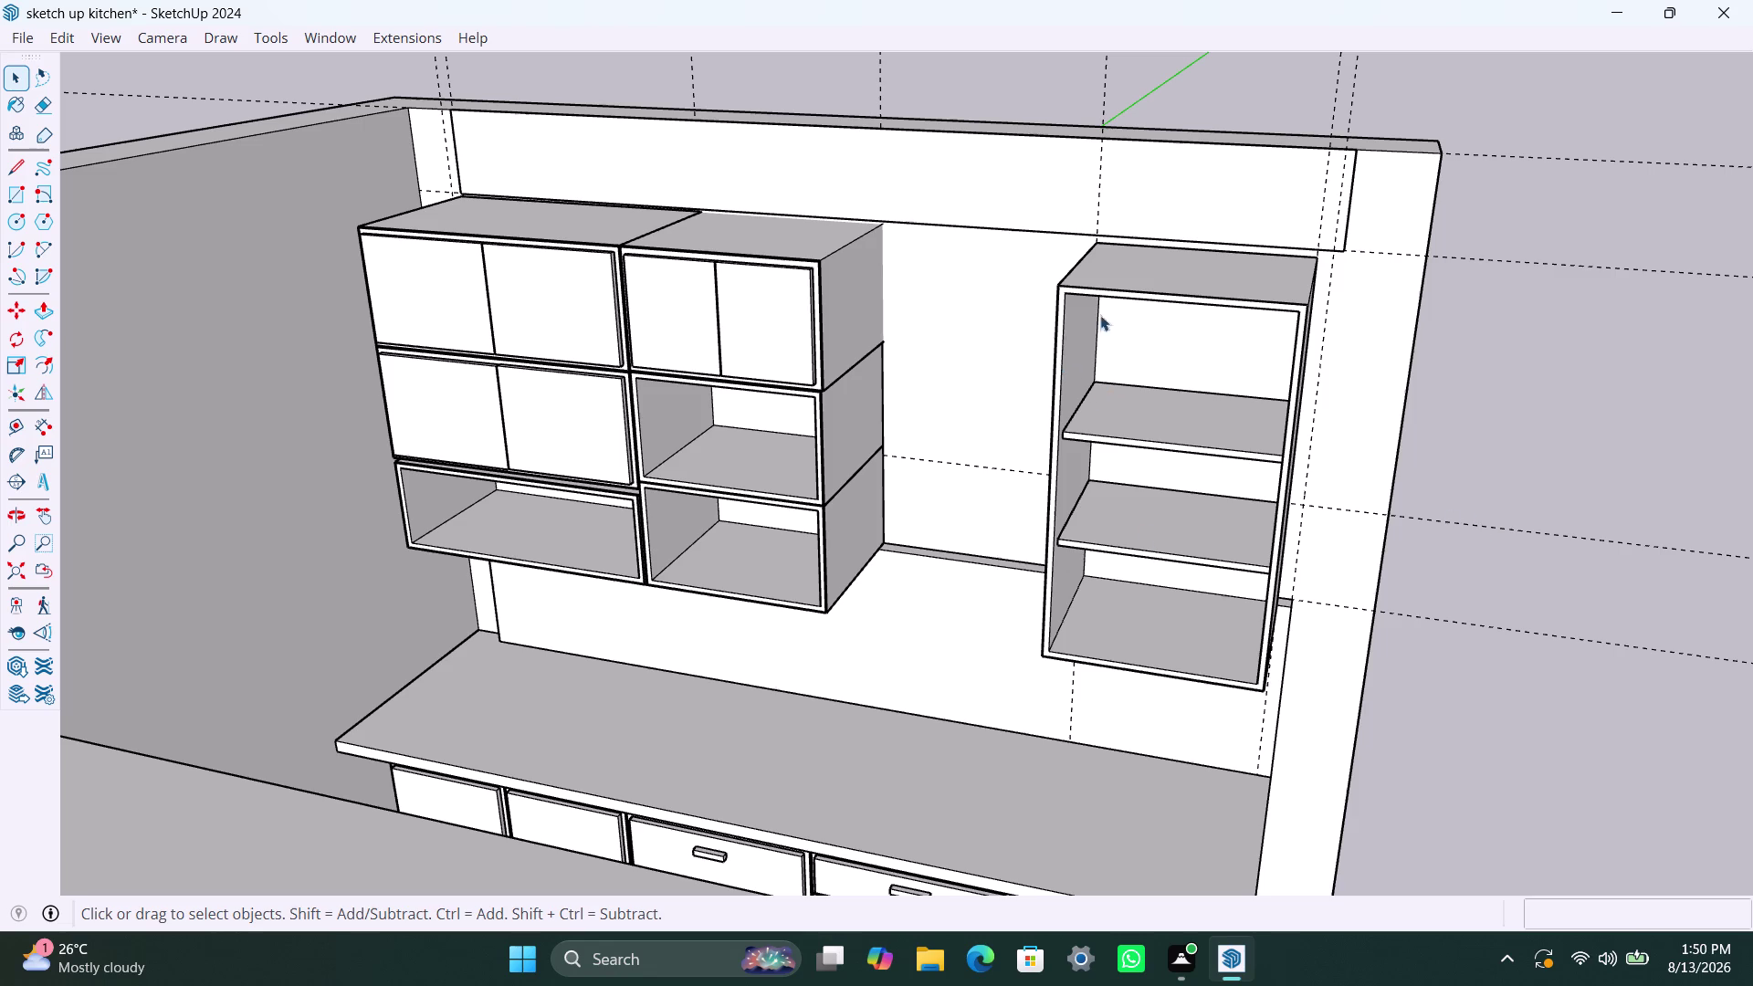
key(r)
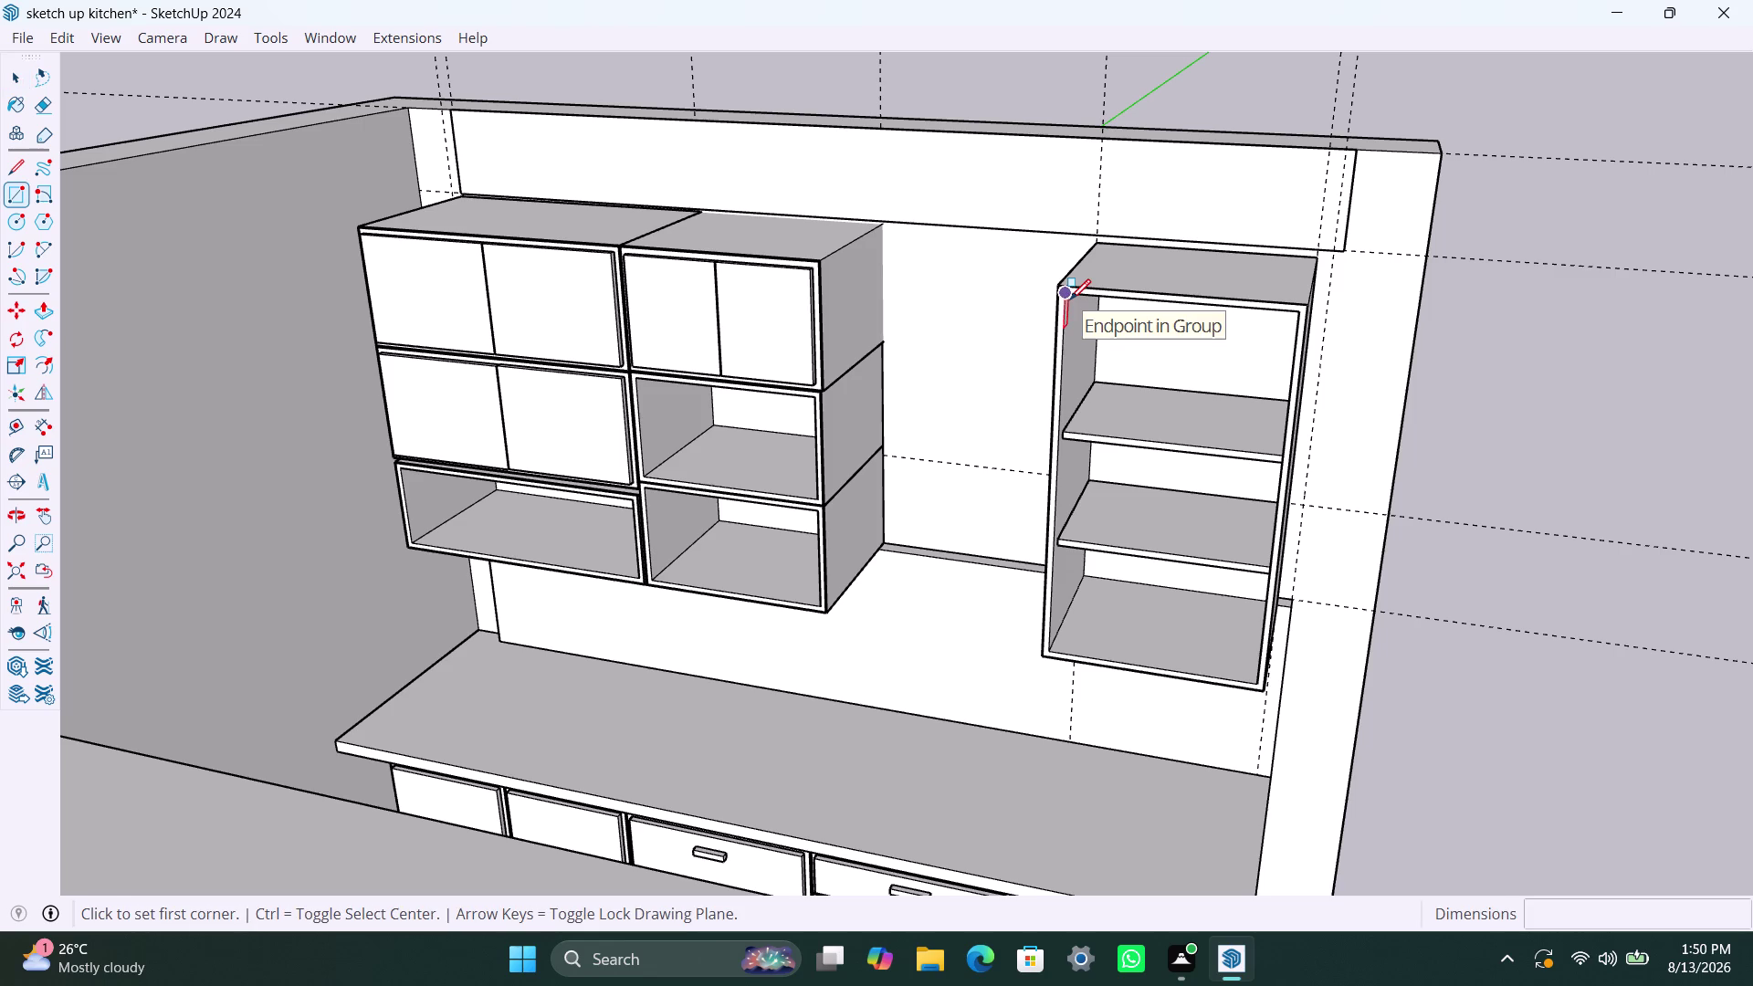
click(1069, 298)
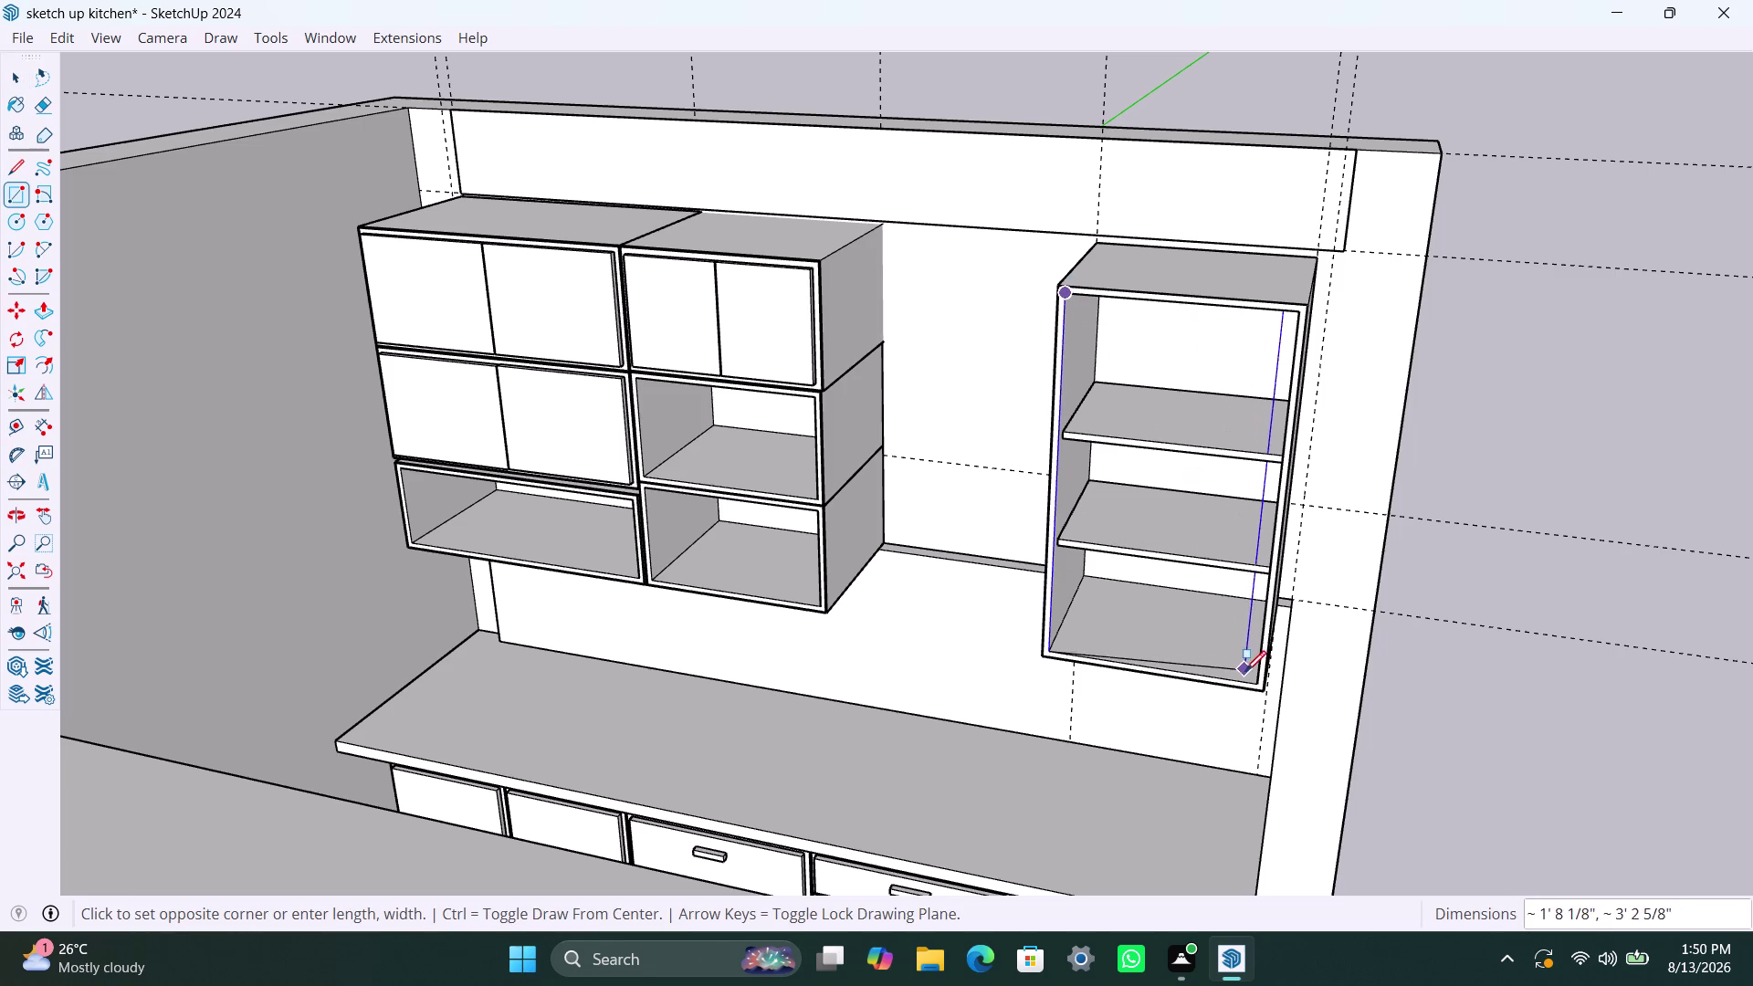
click(1282, 457)
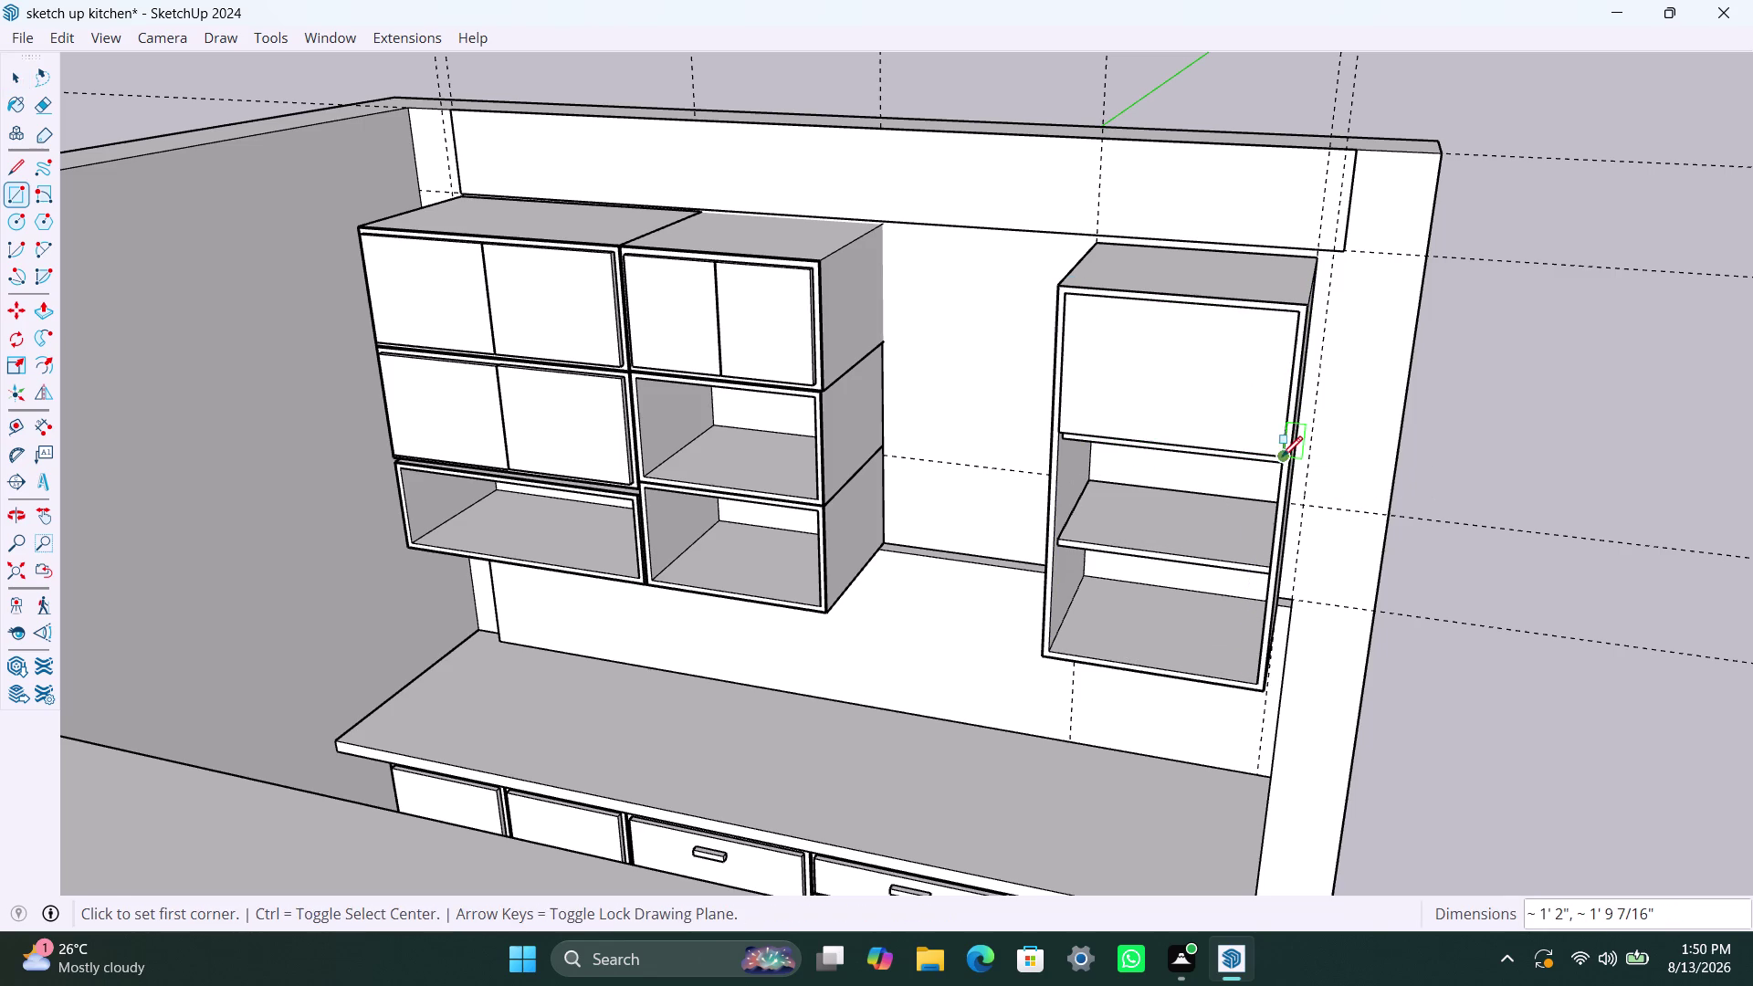
key(space)
triple_click(1159, 427)
right_click(1159, 421)
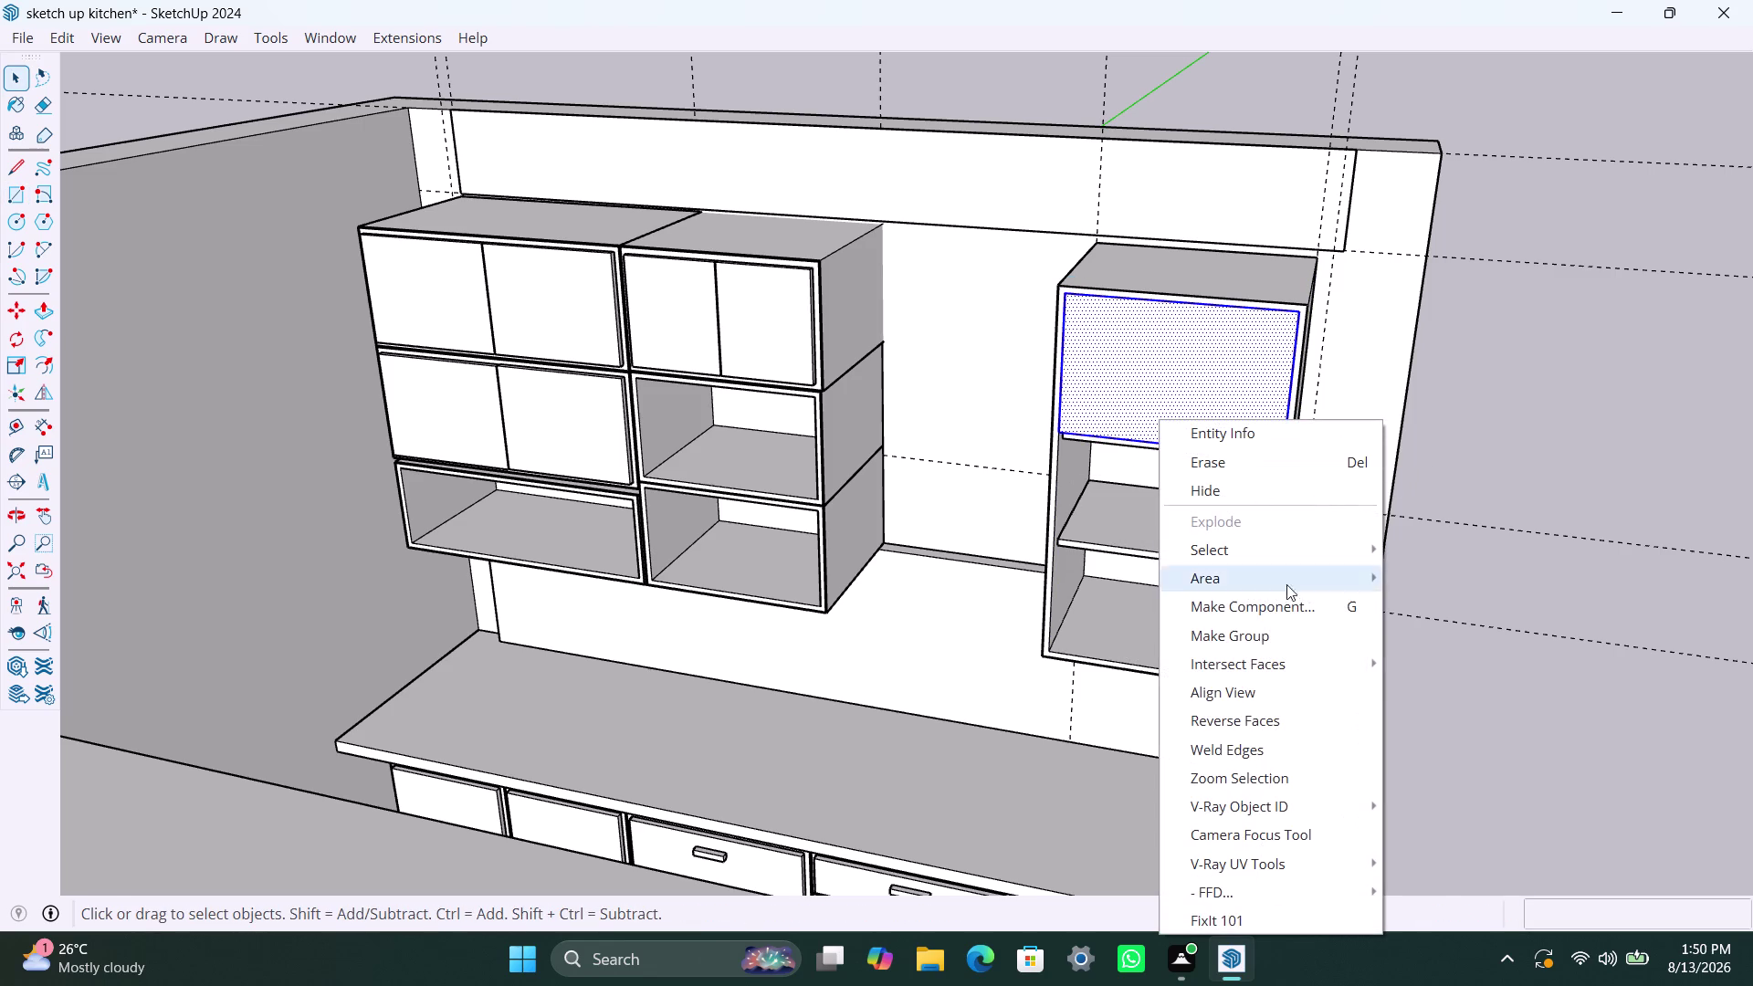
click(1274, 639)
Pull the upper door group out 18 mm and close the group.
triple_click(1200, 411)
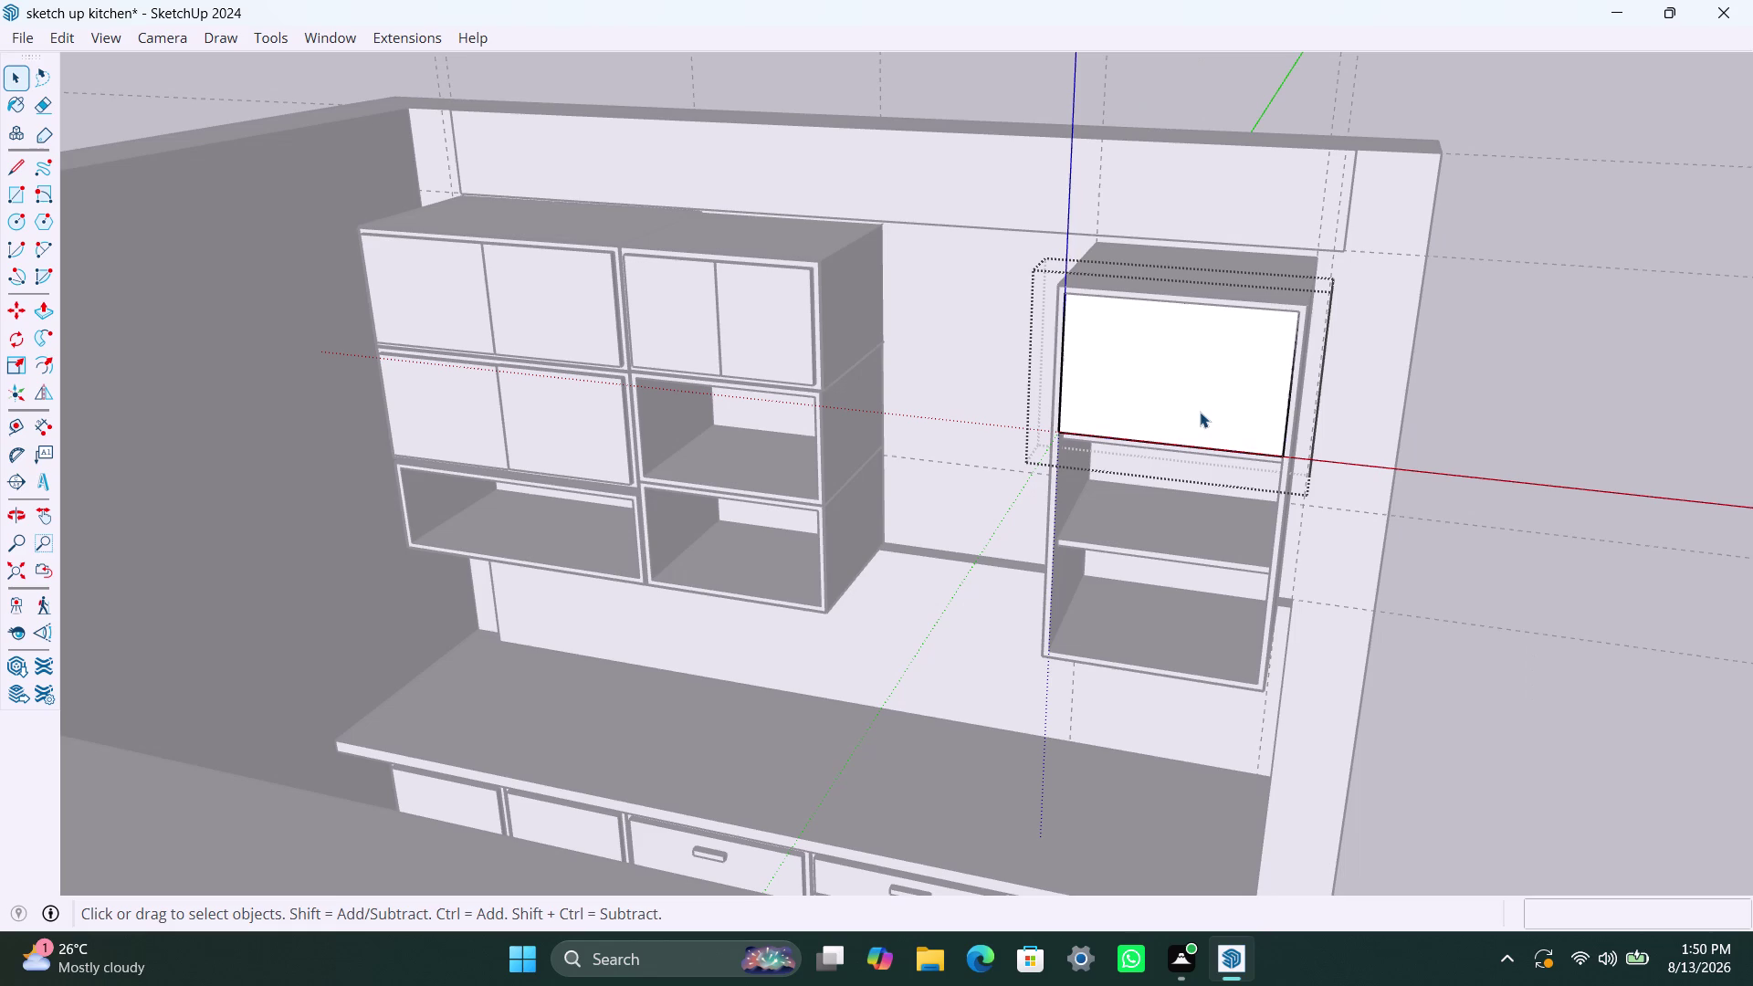
key(p)
click(1200, 412)
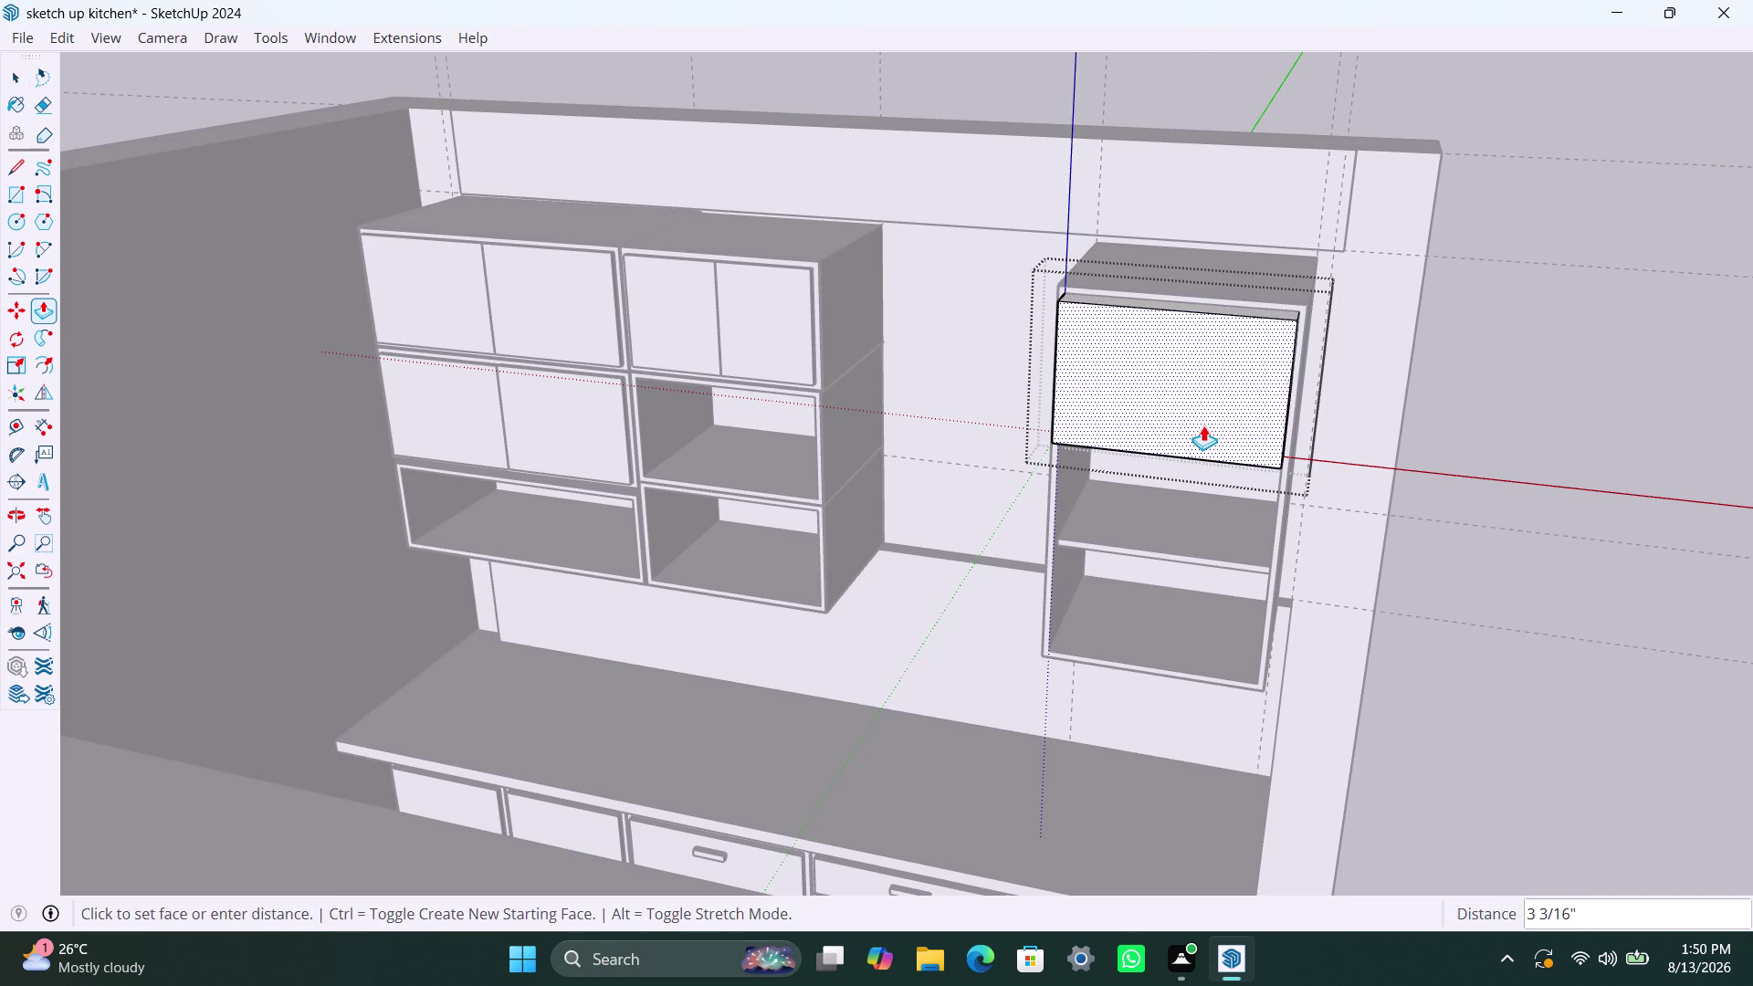
text(18mm)
key(Return)
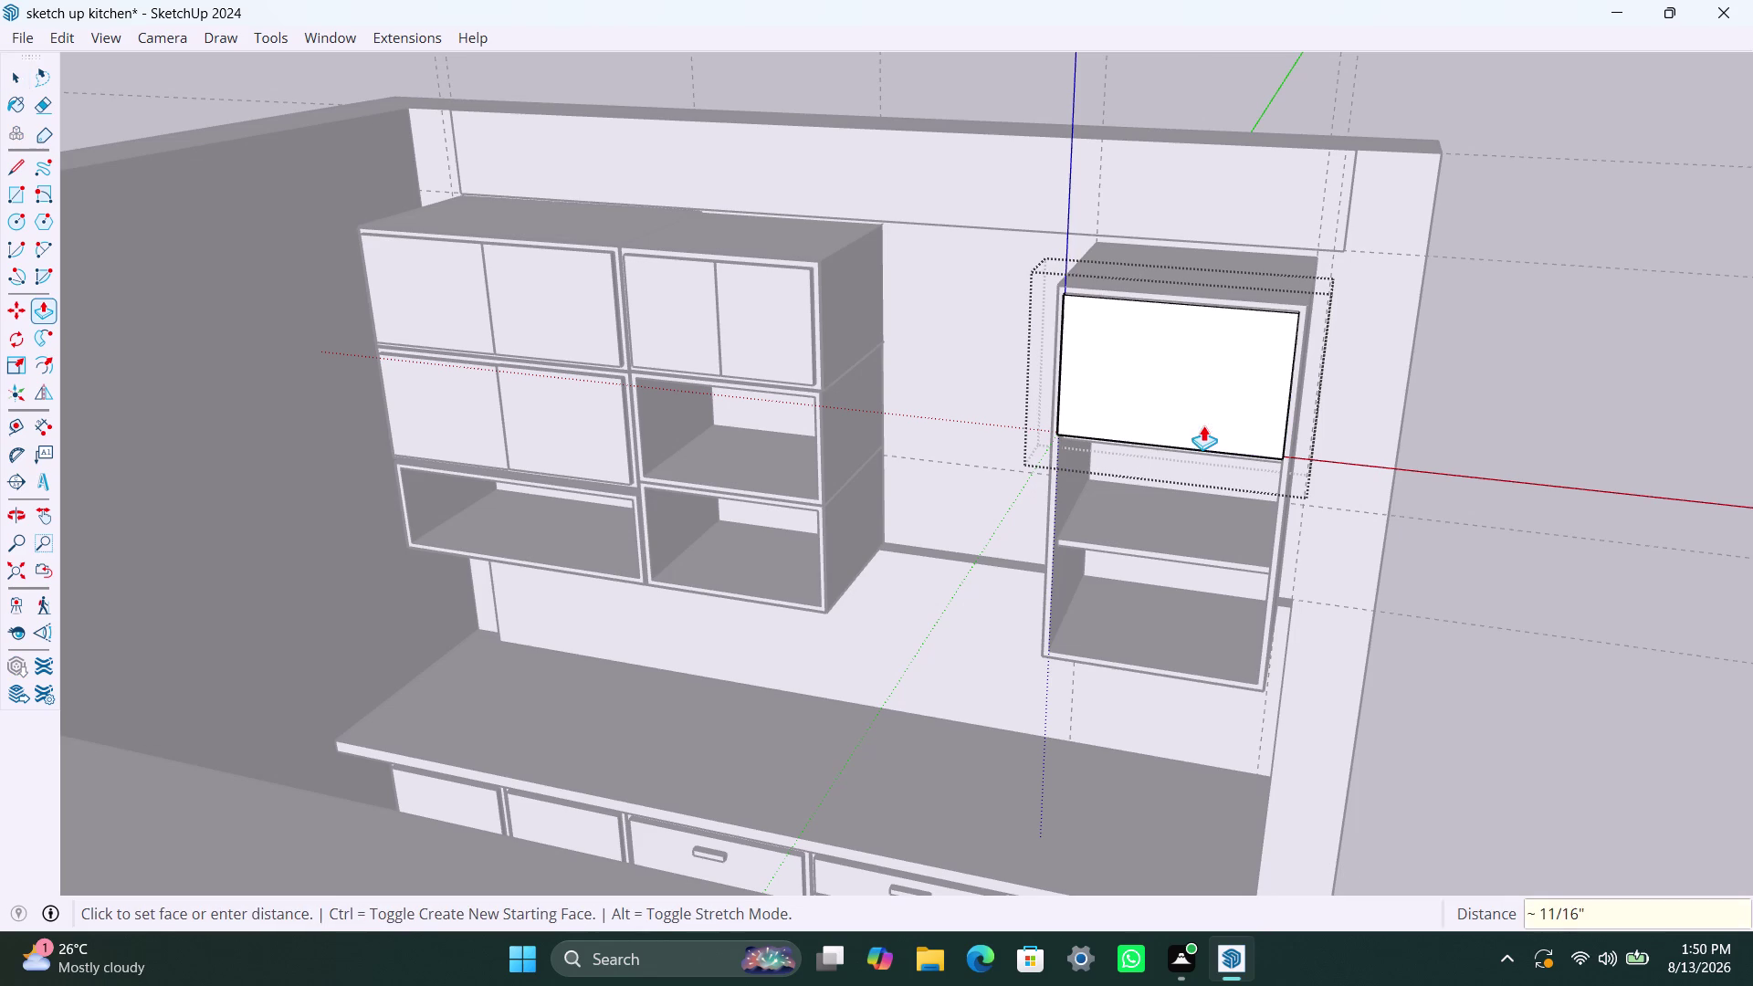
key(space)
click(1570, 363)
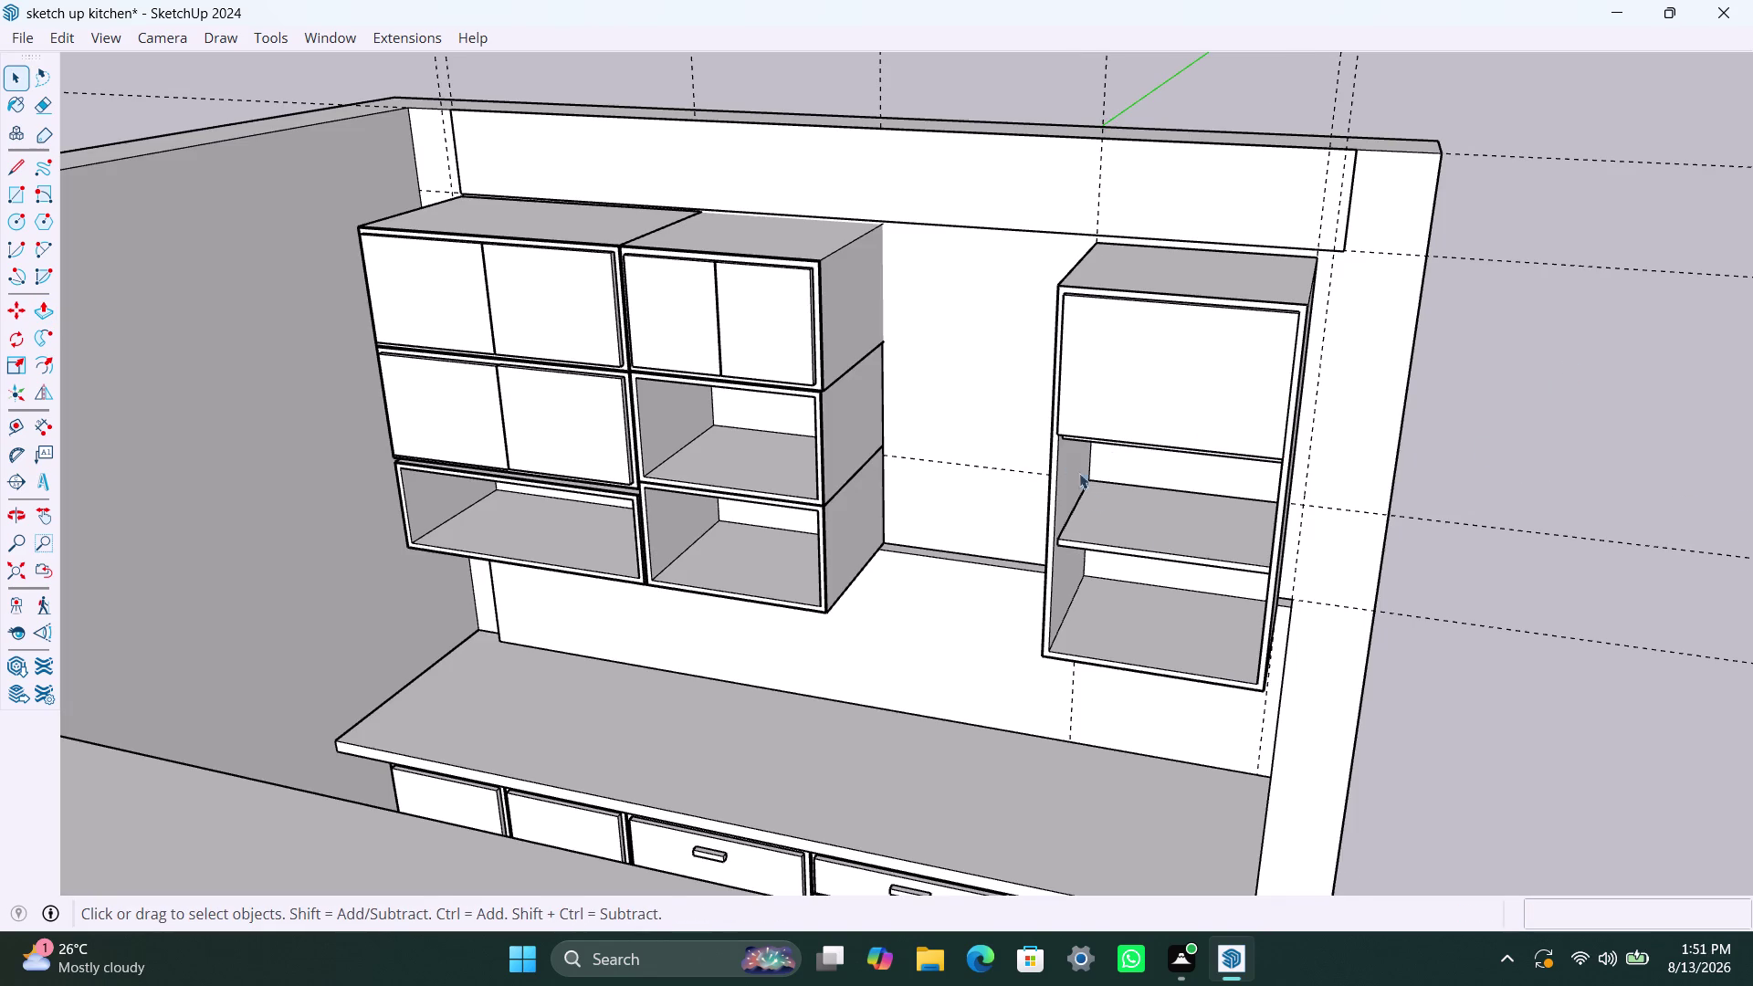
scroll(up, 3)
middle_drag(1133, 532, 1153, 500)
Draw a rectangle over the tall cabinet's lower opening and group it.
scroll(up, 3)
middle_drag(1071, 457, 1094, 421)
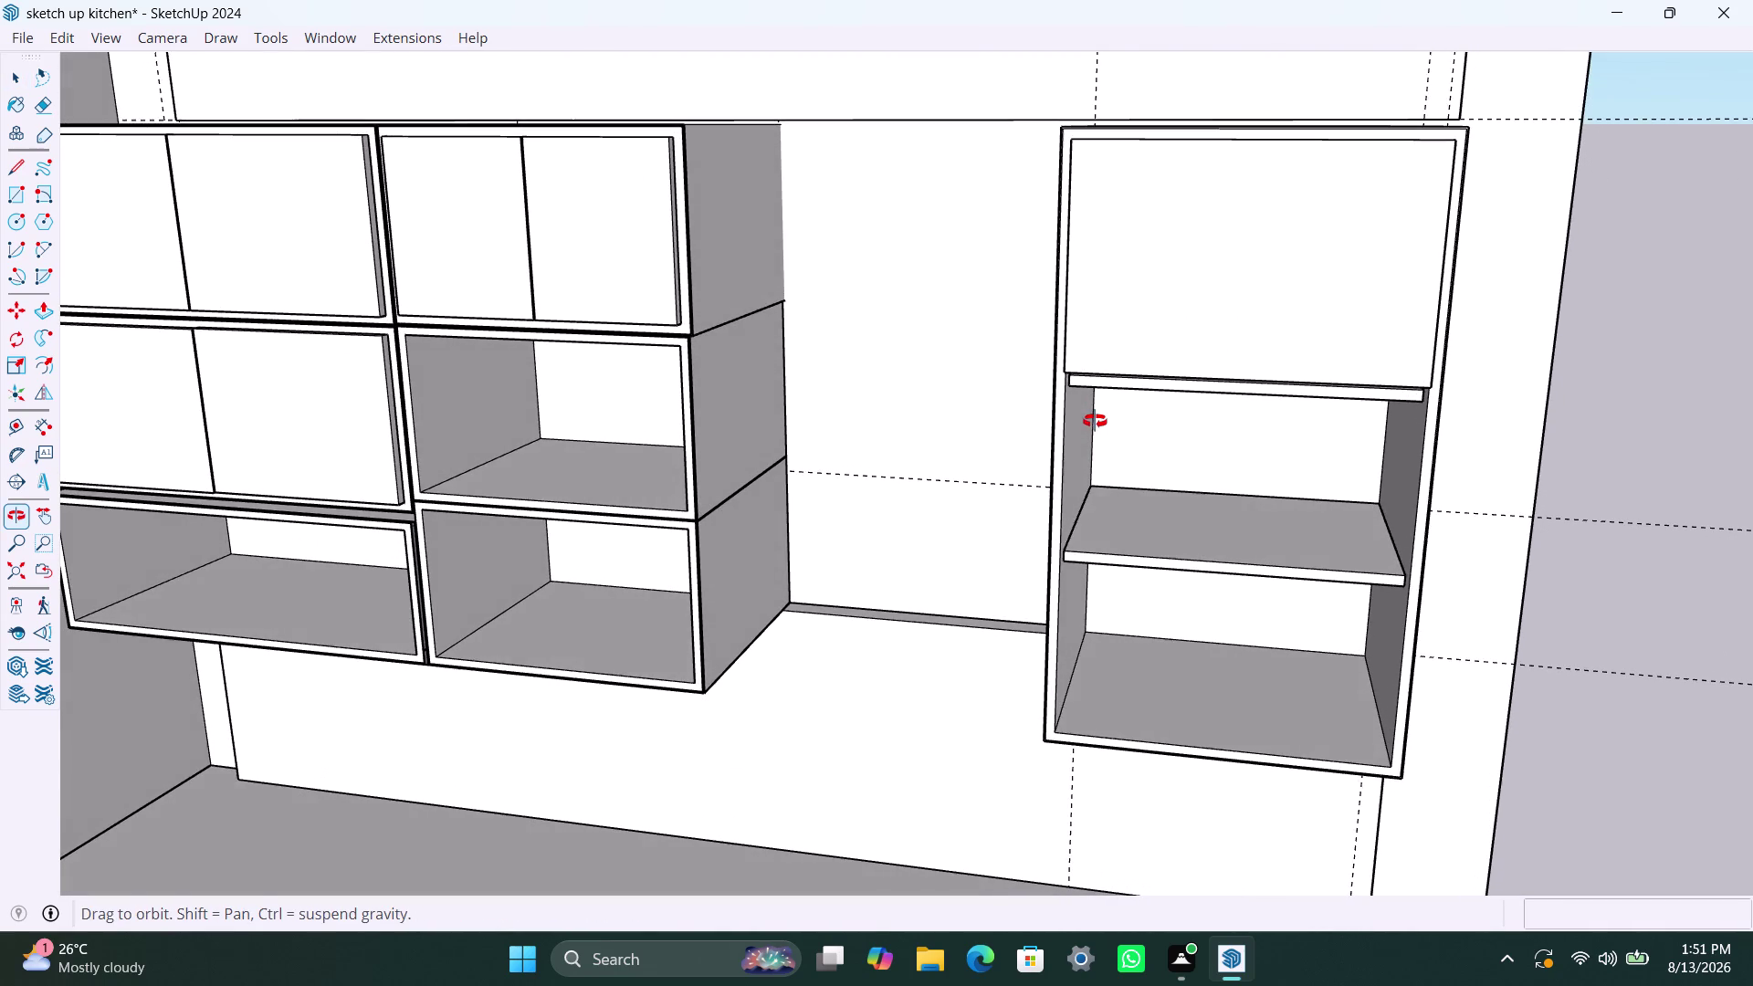
middle_drag(1095, 421, 1090, 406)
key(r)
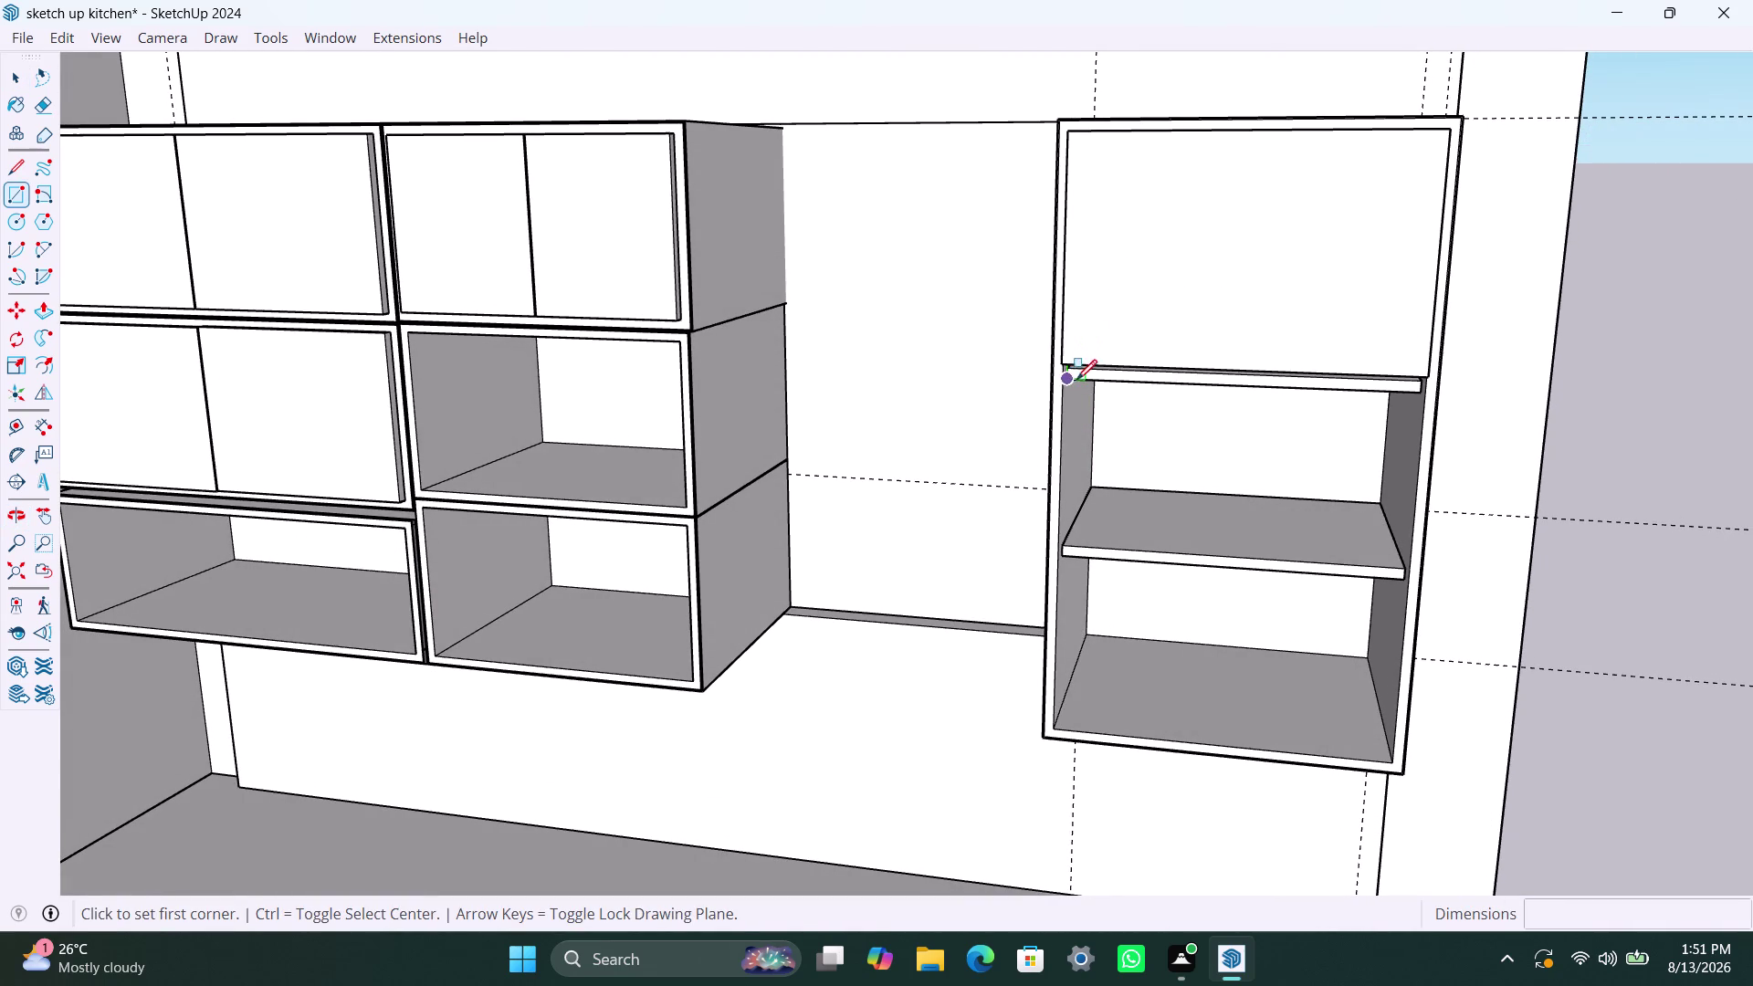
click(1069, 383)
click(1399, 760)
key(space)
double_click(1333, 660)
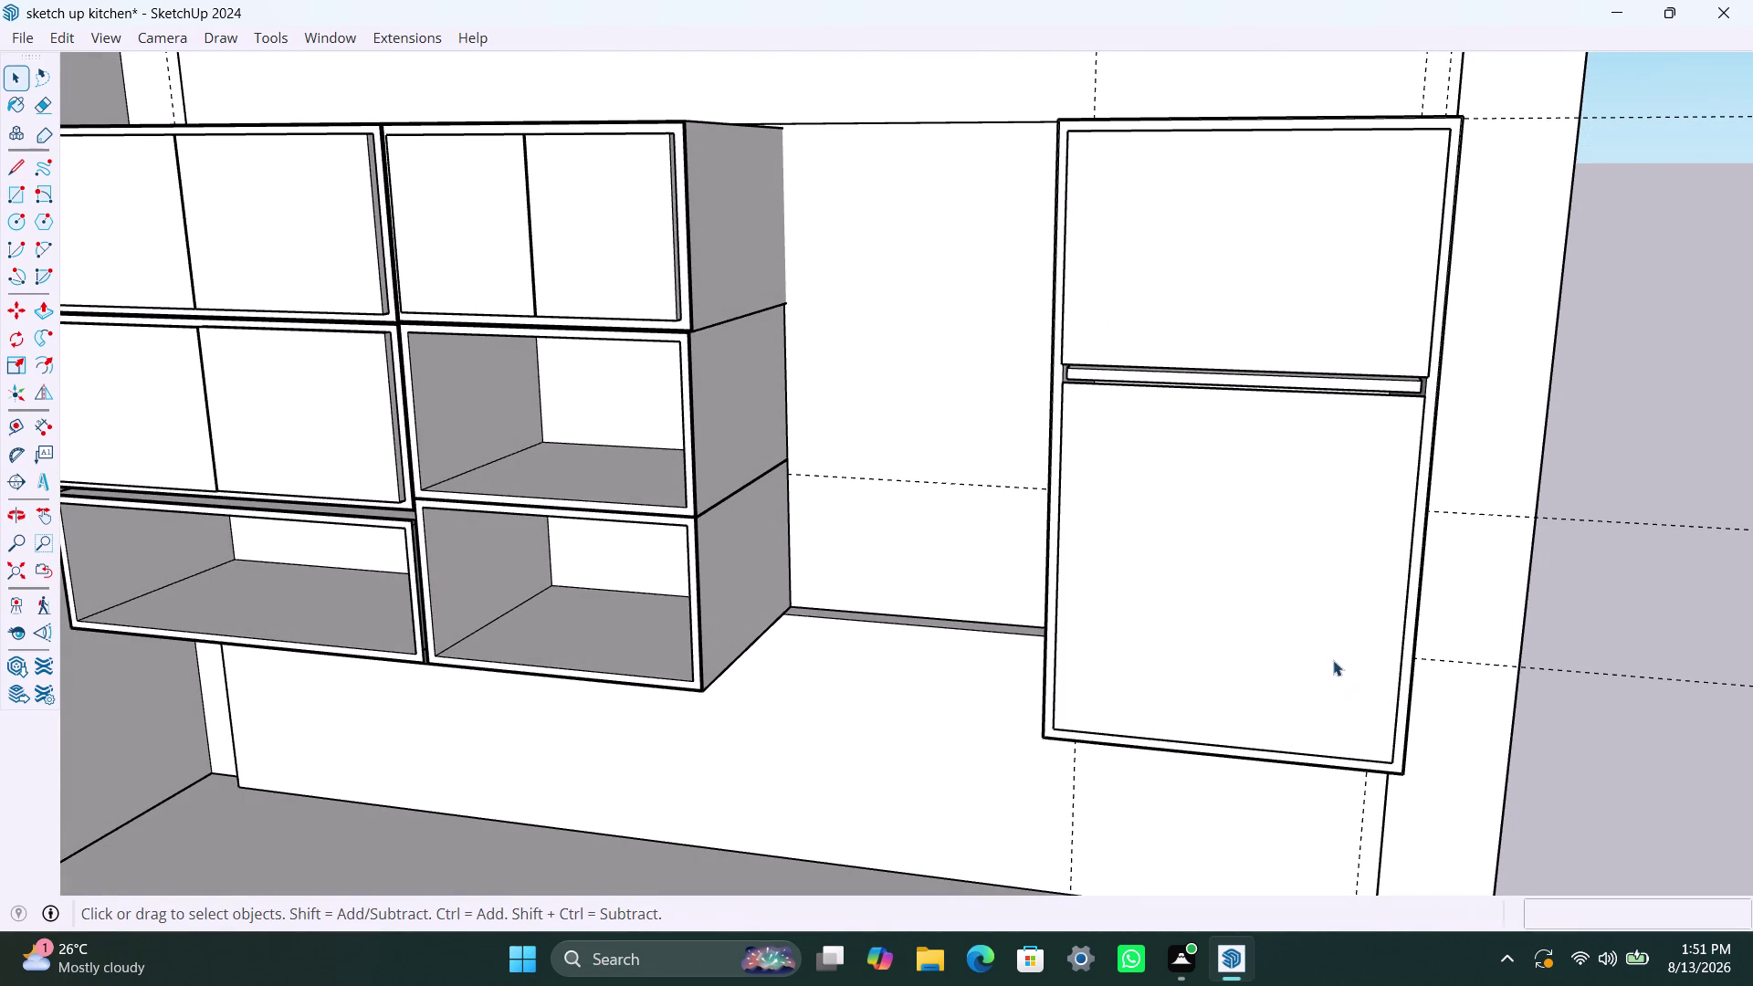
click(1323, 651)
right_click(1320, 649)
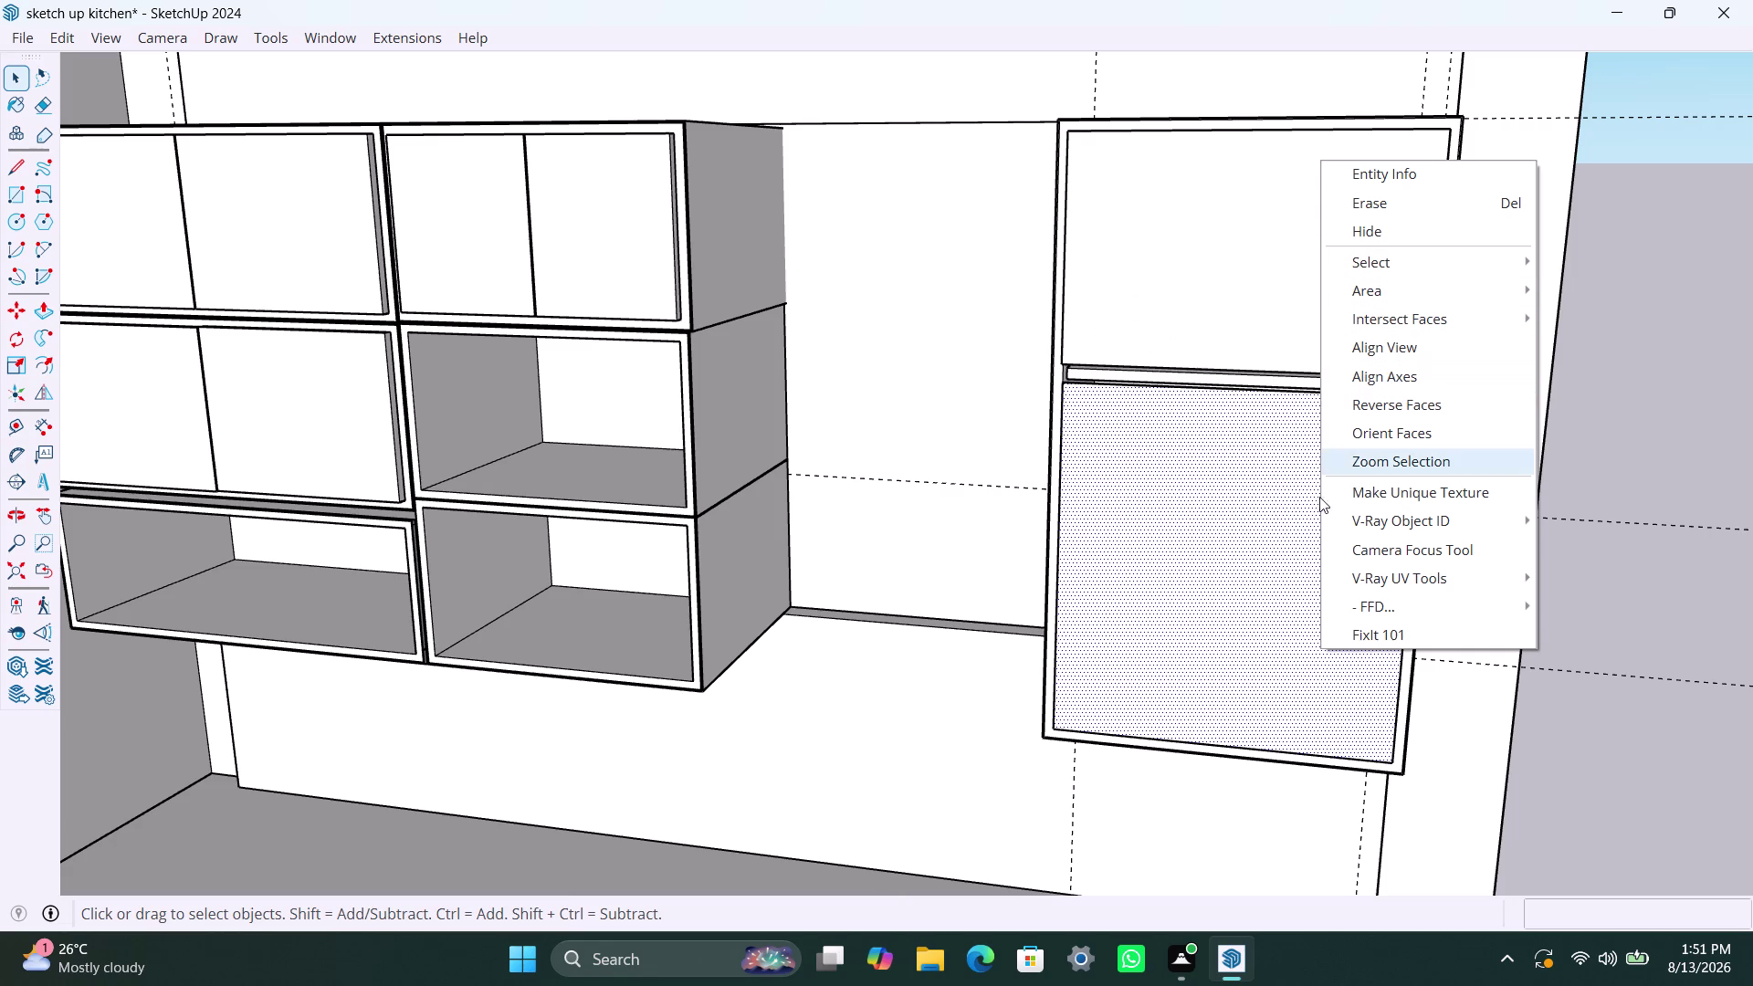
triple_click(1232, 576)
click(1231, 576)
right_click(1232, 575)
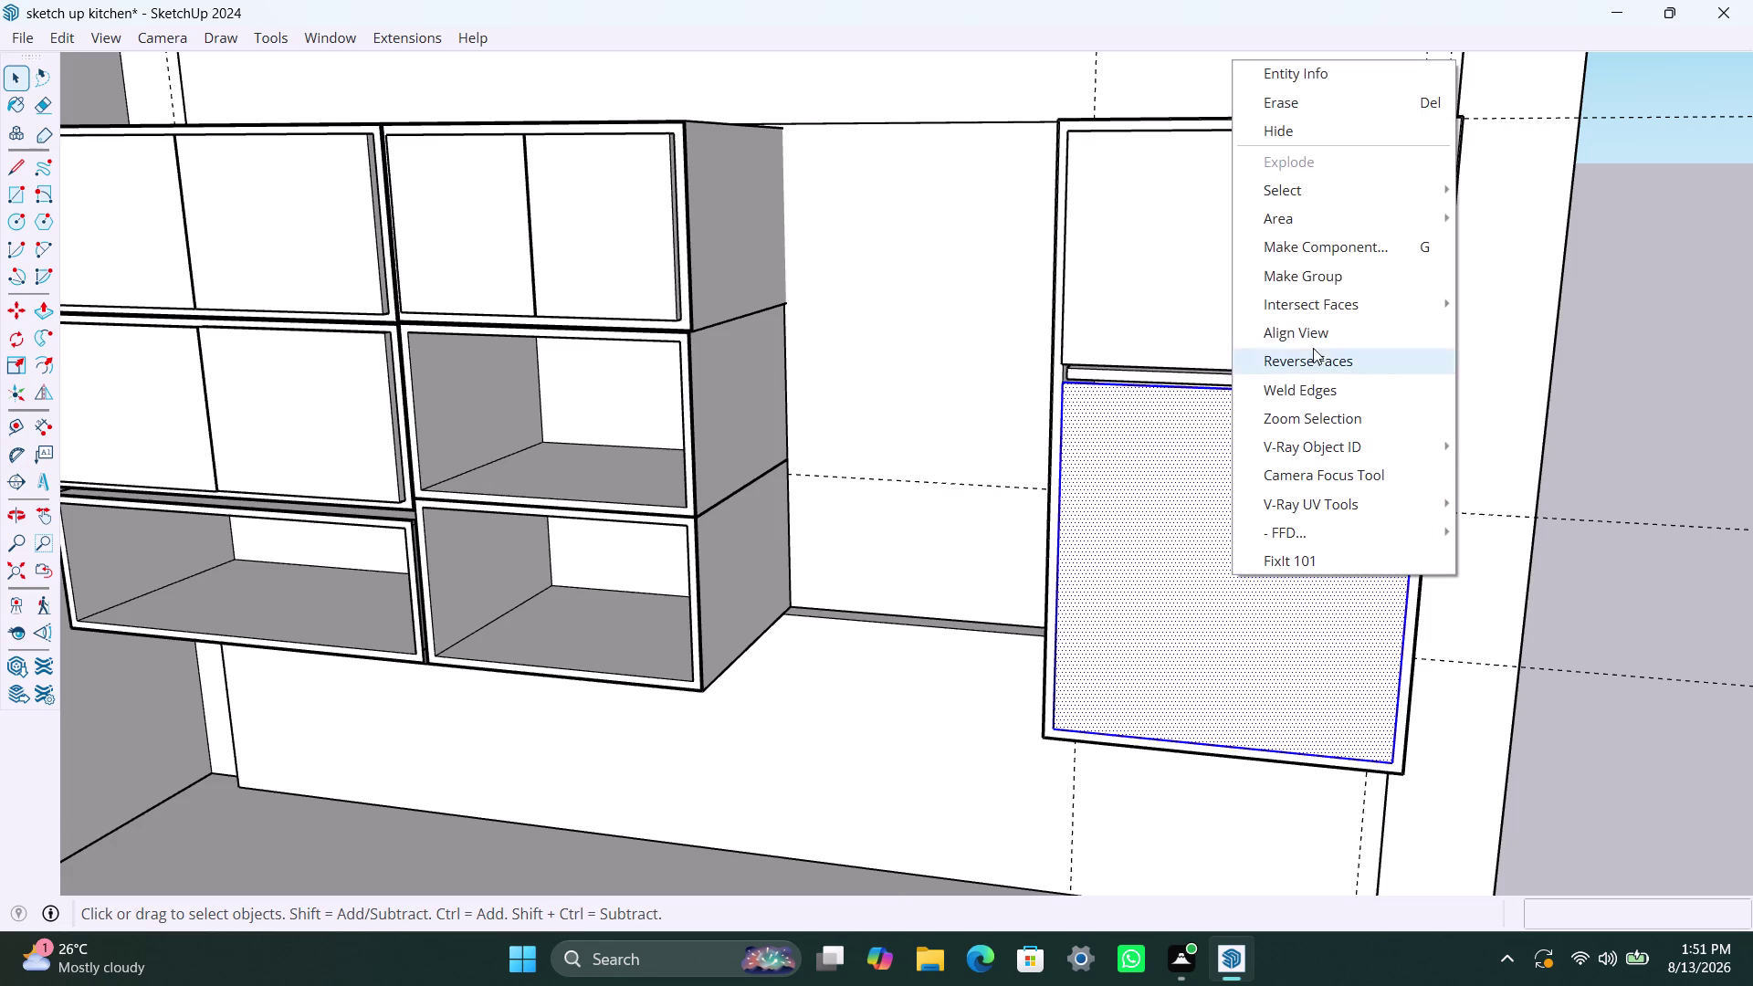
click(1316, 278)
Extrude the lower door group 18 mm outward and exit the group.
triple_click(1264, 517)
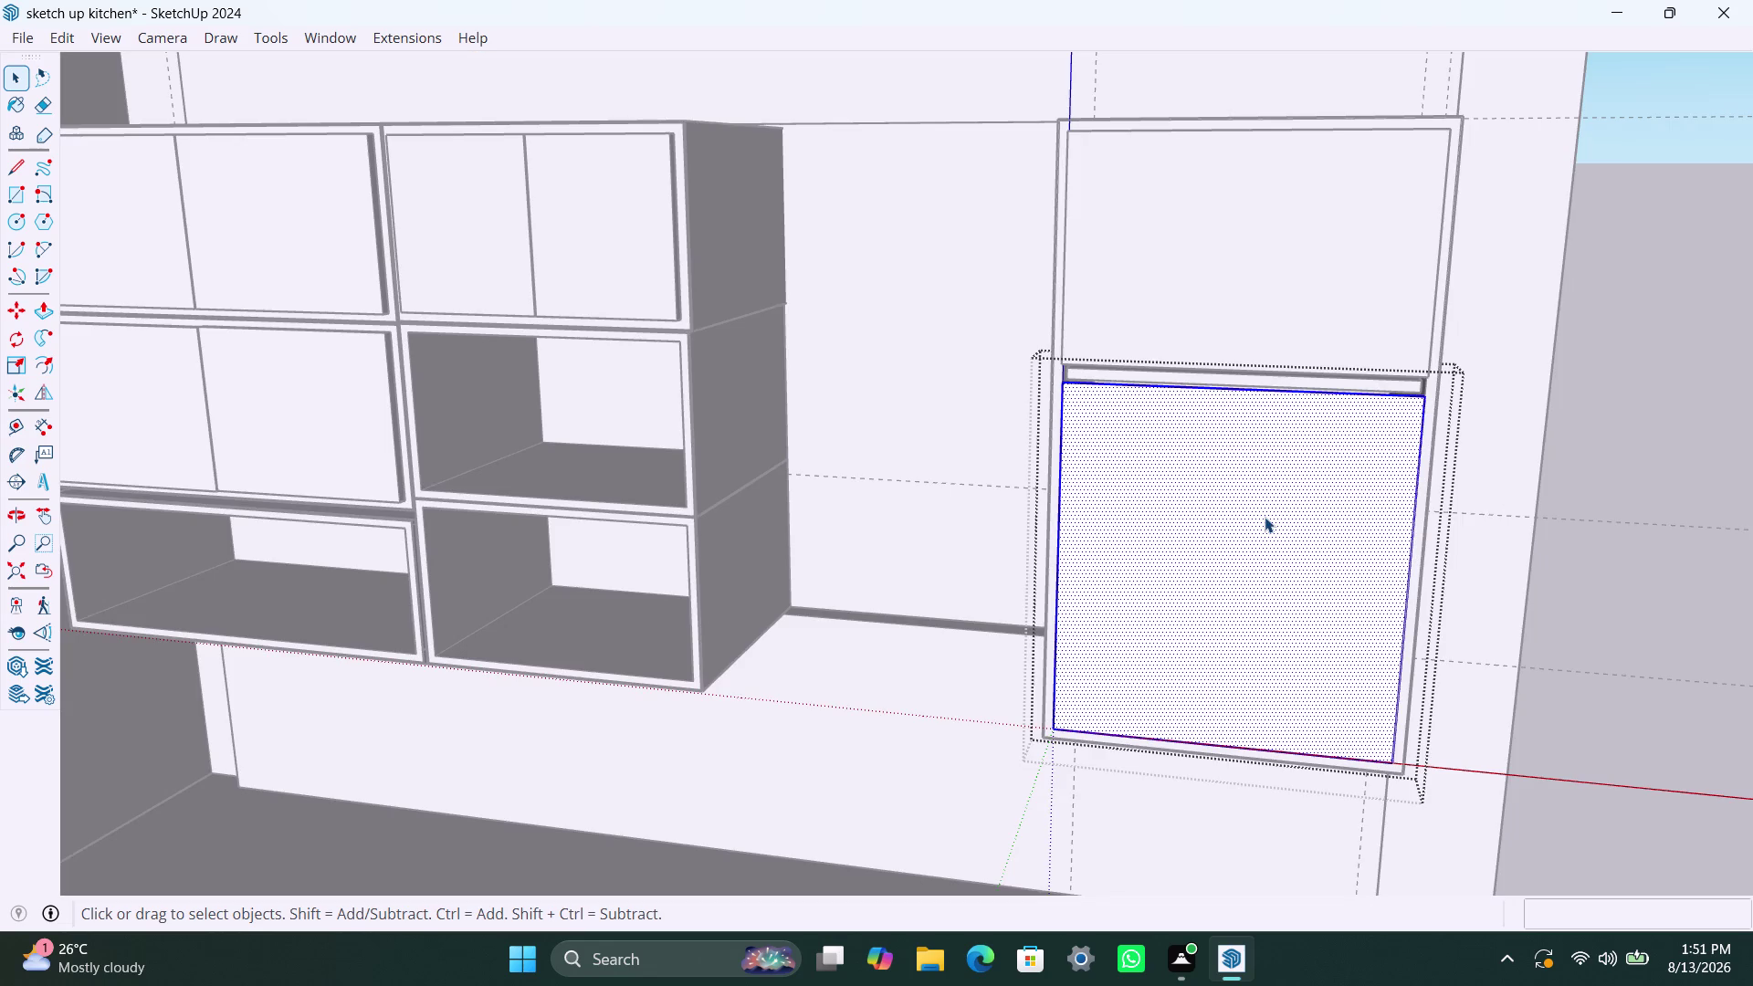
key(p)
click(1265, 516)
text(1)
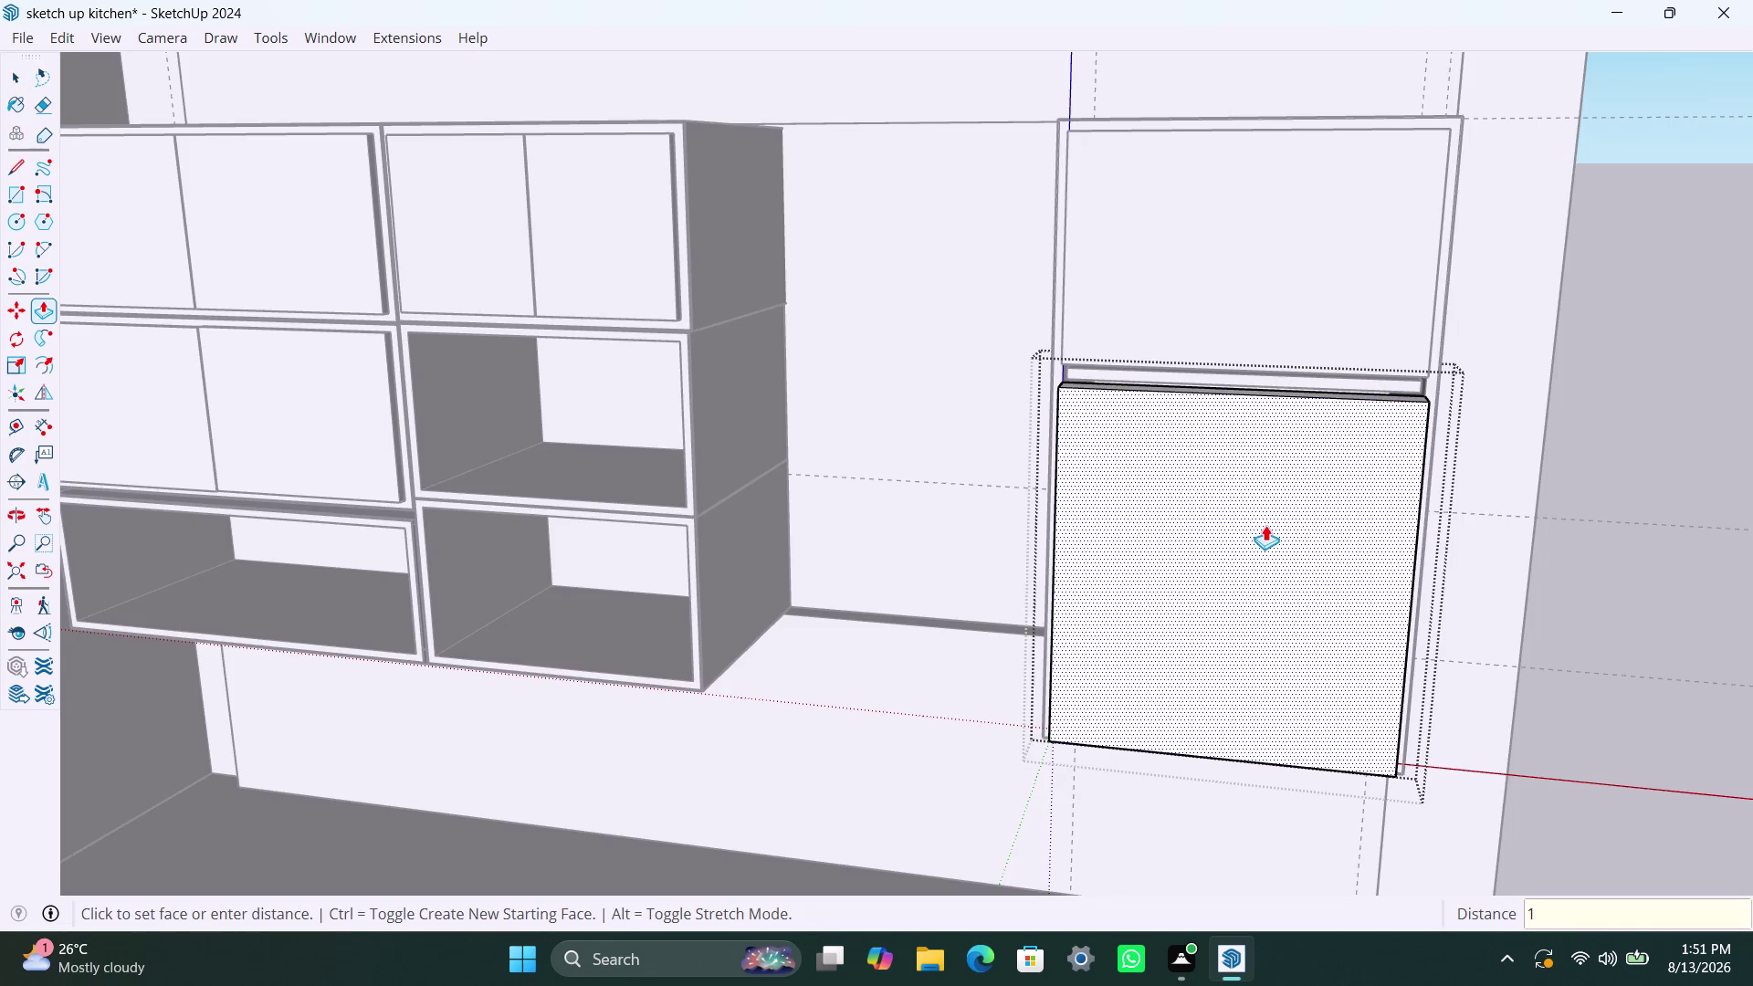
text(8mm)
key(Return)
key(space)
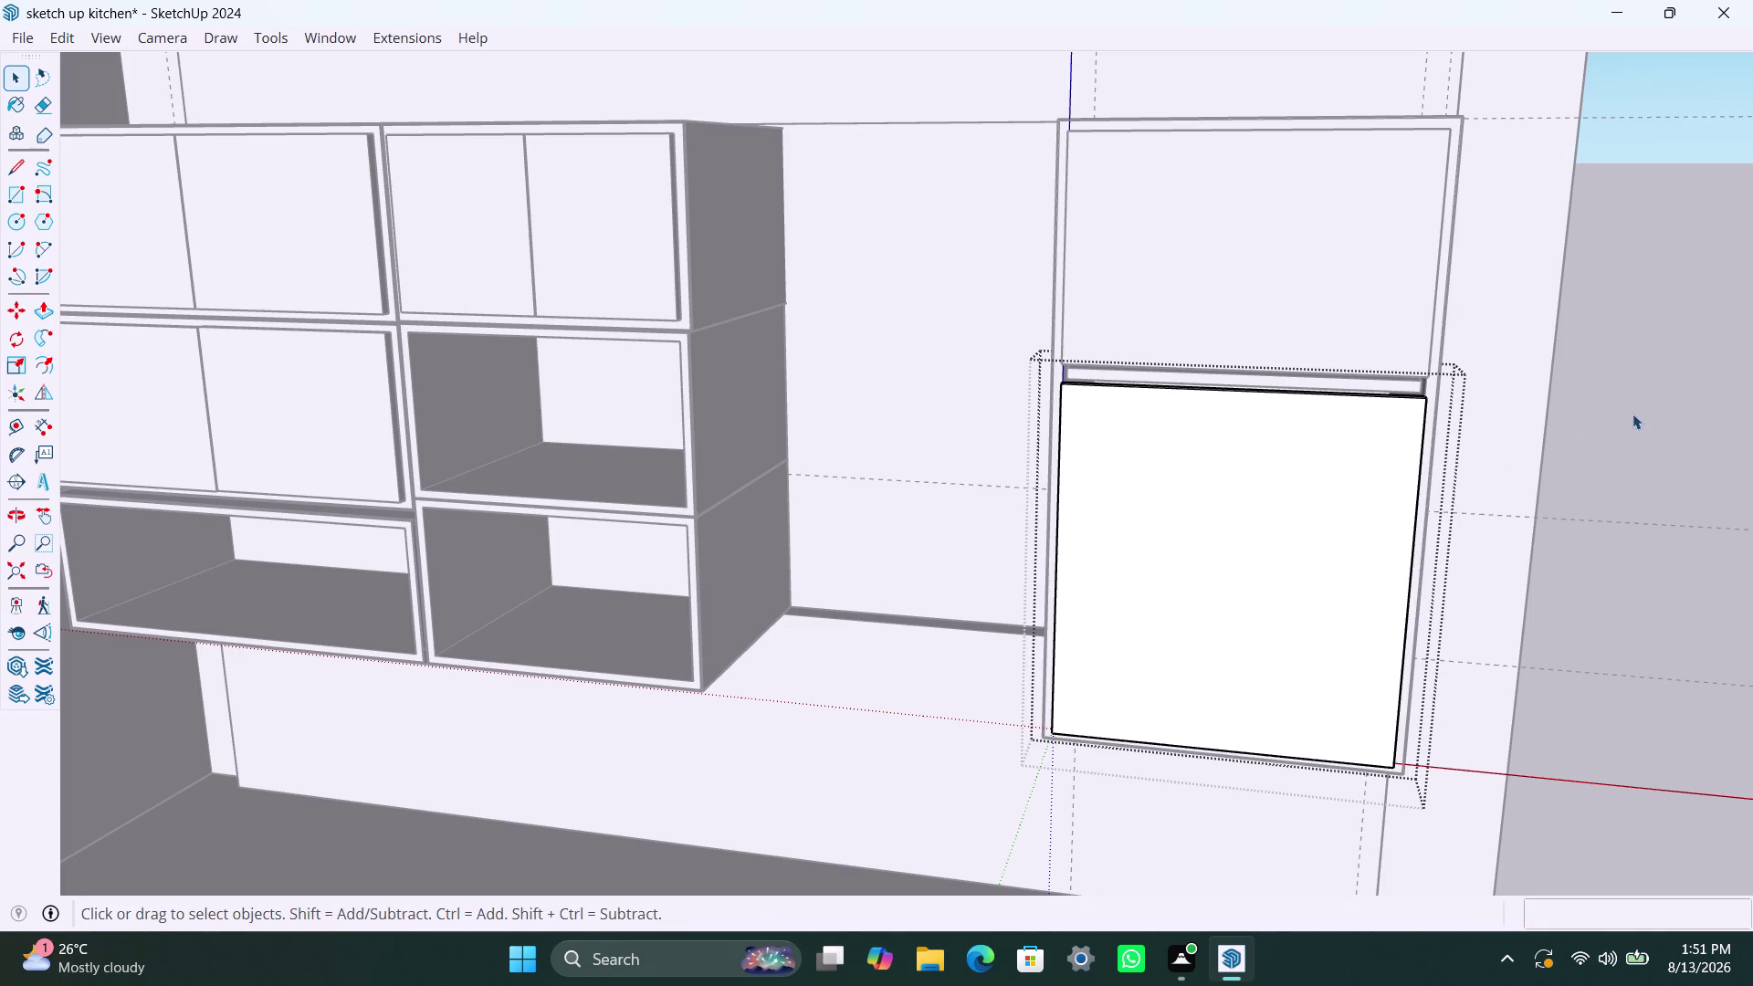
click(1636, 413)
scroll(up, 3)
Zoom in on the door gap and enter the tall cabinet's lower door group.
middle_drag(1313, 430, 1264, 587)
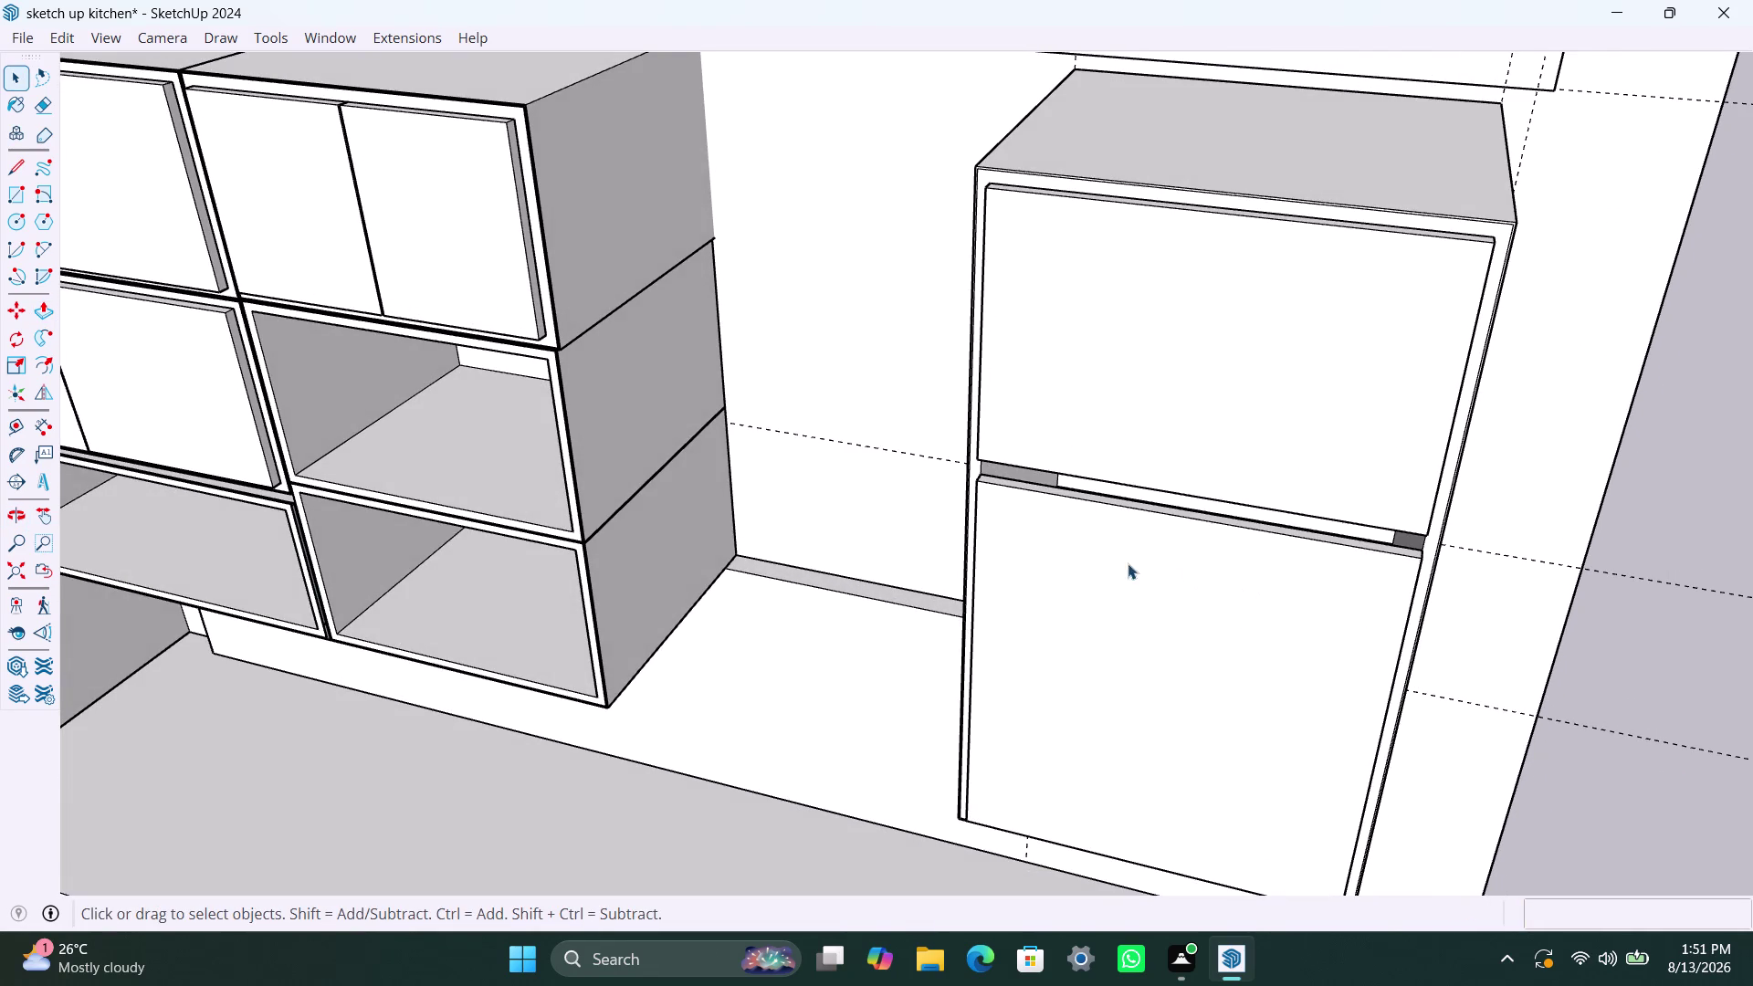
scroll(up, 3)
middle_drag(1094, 569, 1170, 416)
scroll(up, 3)
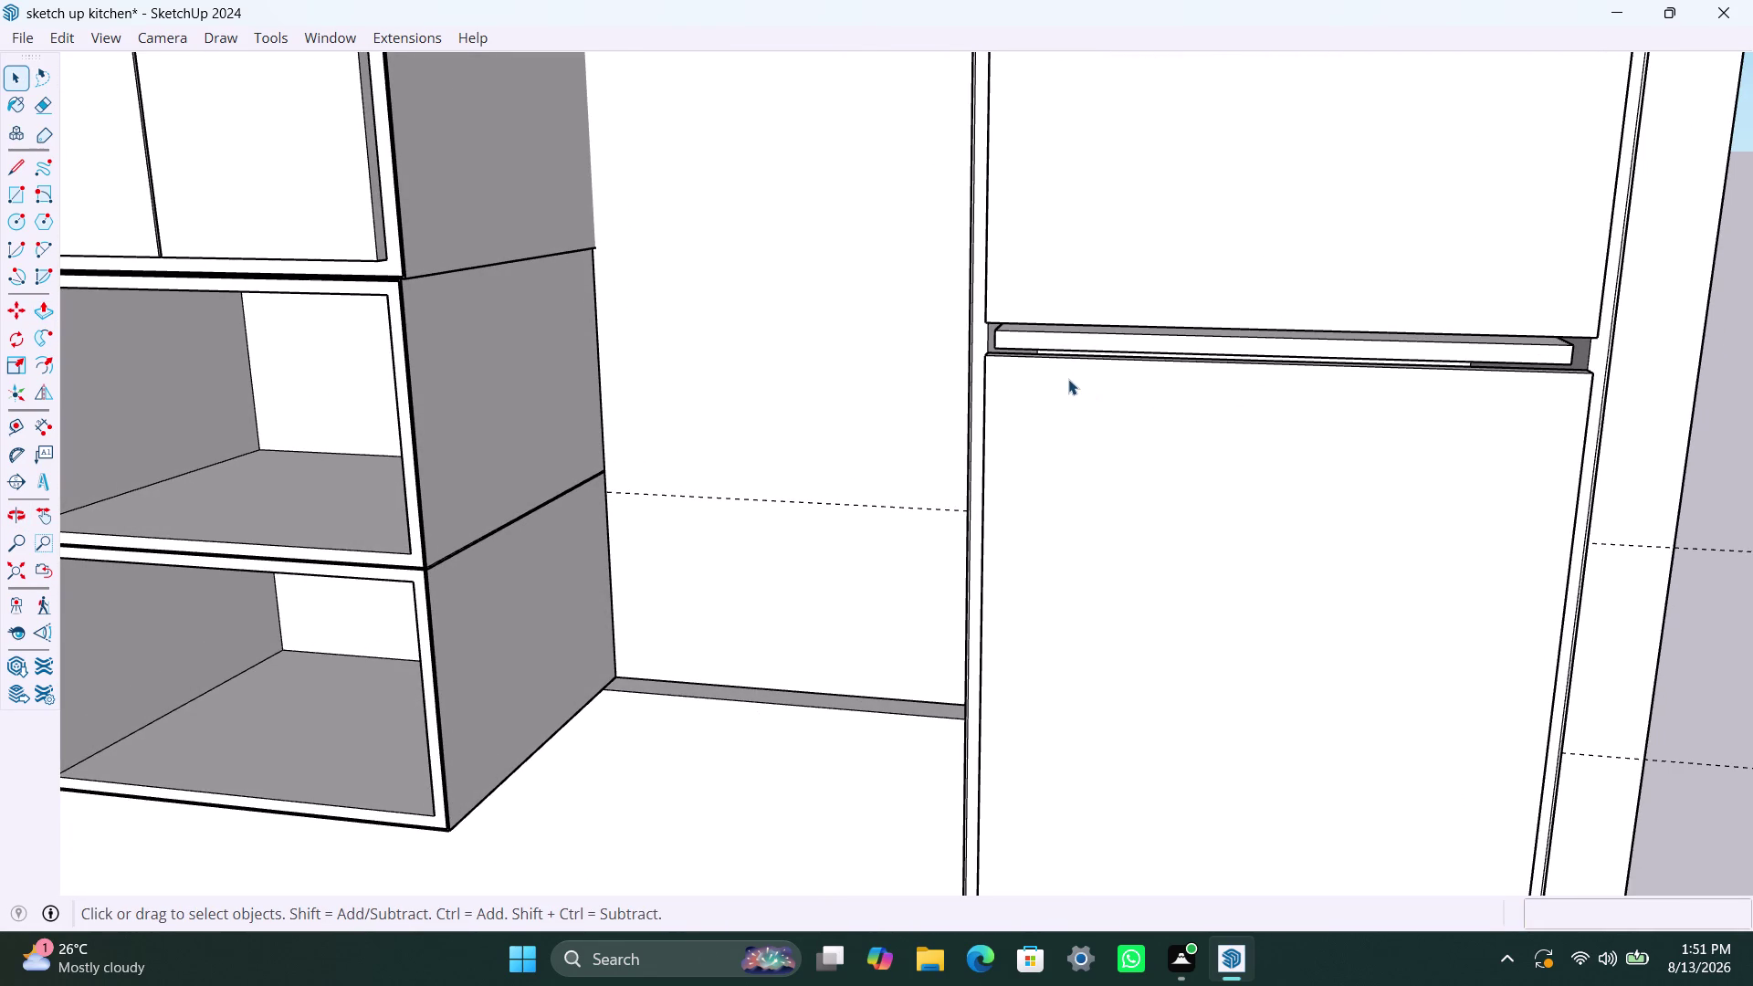
middle_drag(1128, 402, 1117, 454)
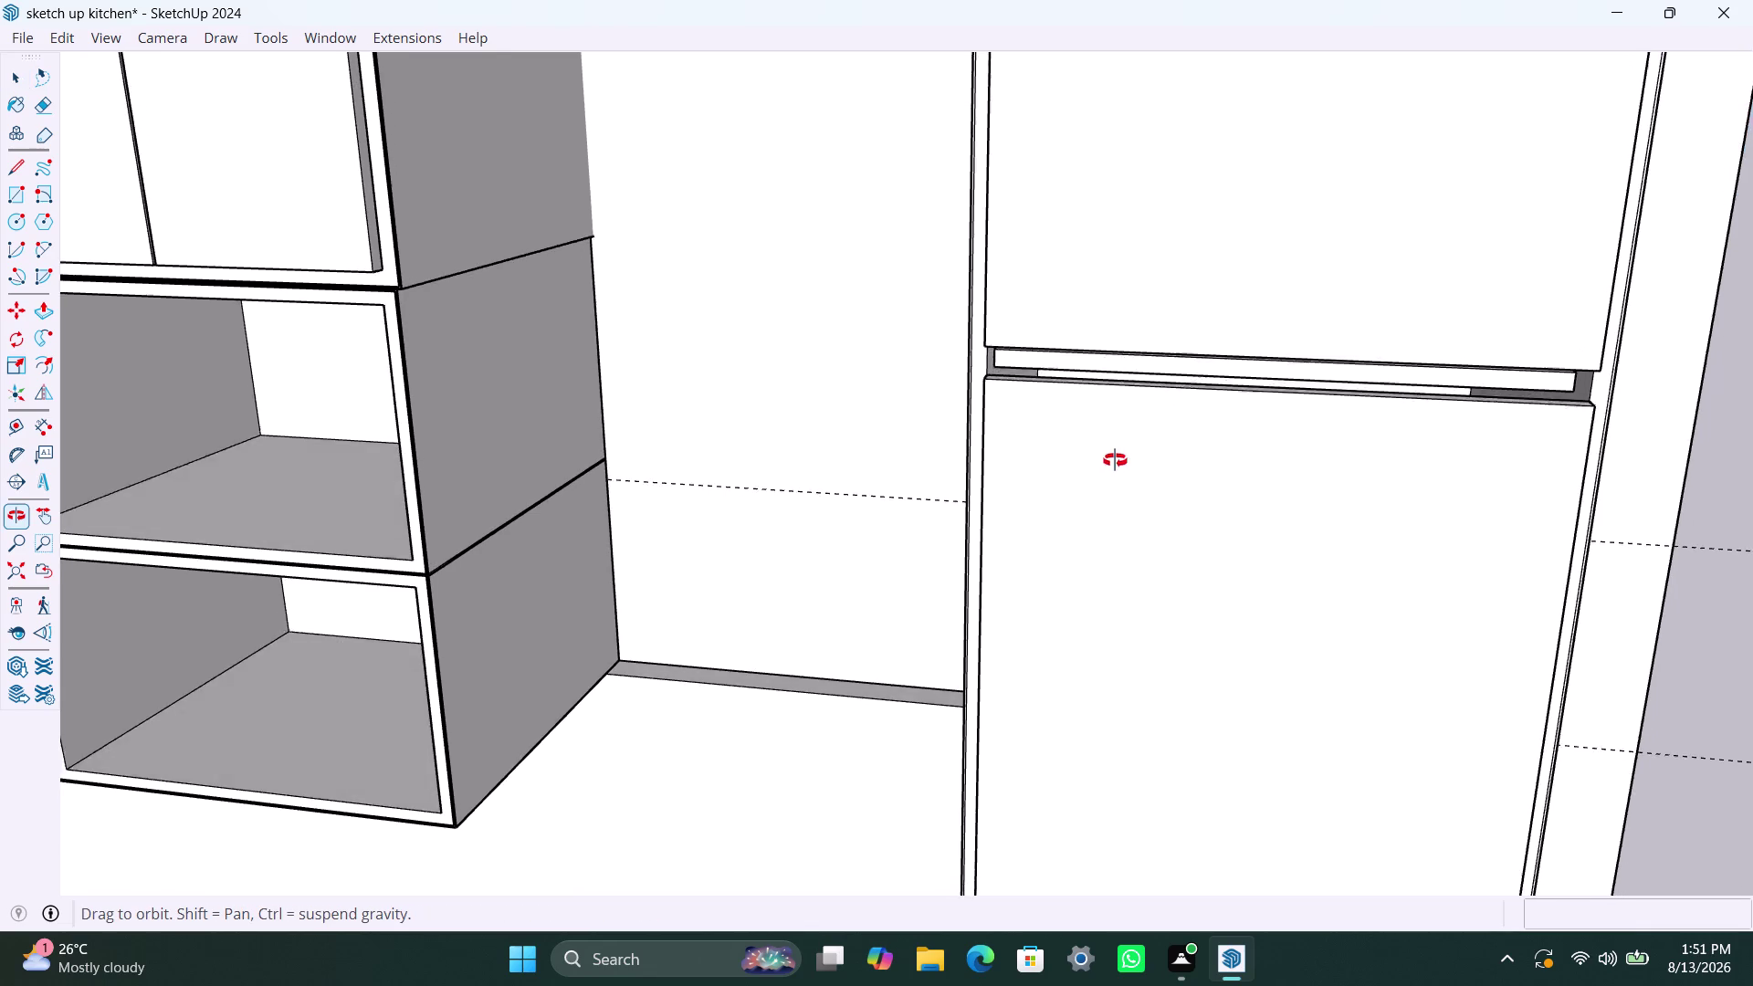
middle_drag(1117, 454, 1093, 512)
scroll(up, 3)
click(1089, 453)
double_click(1089, 453)
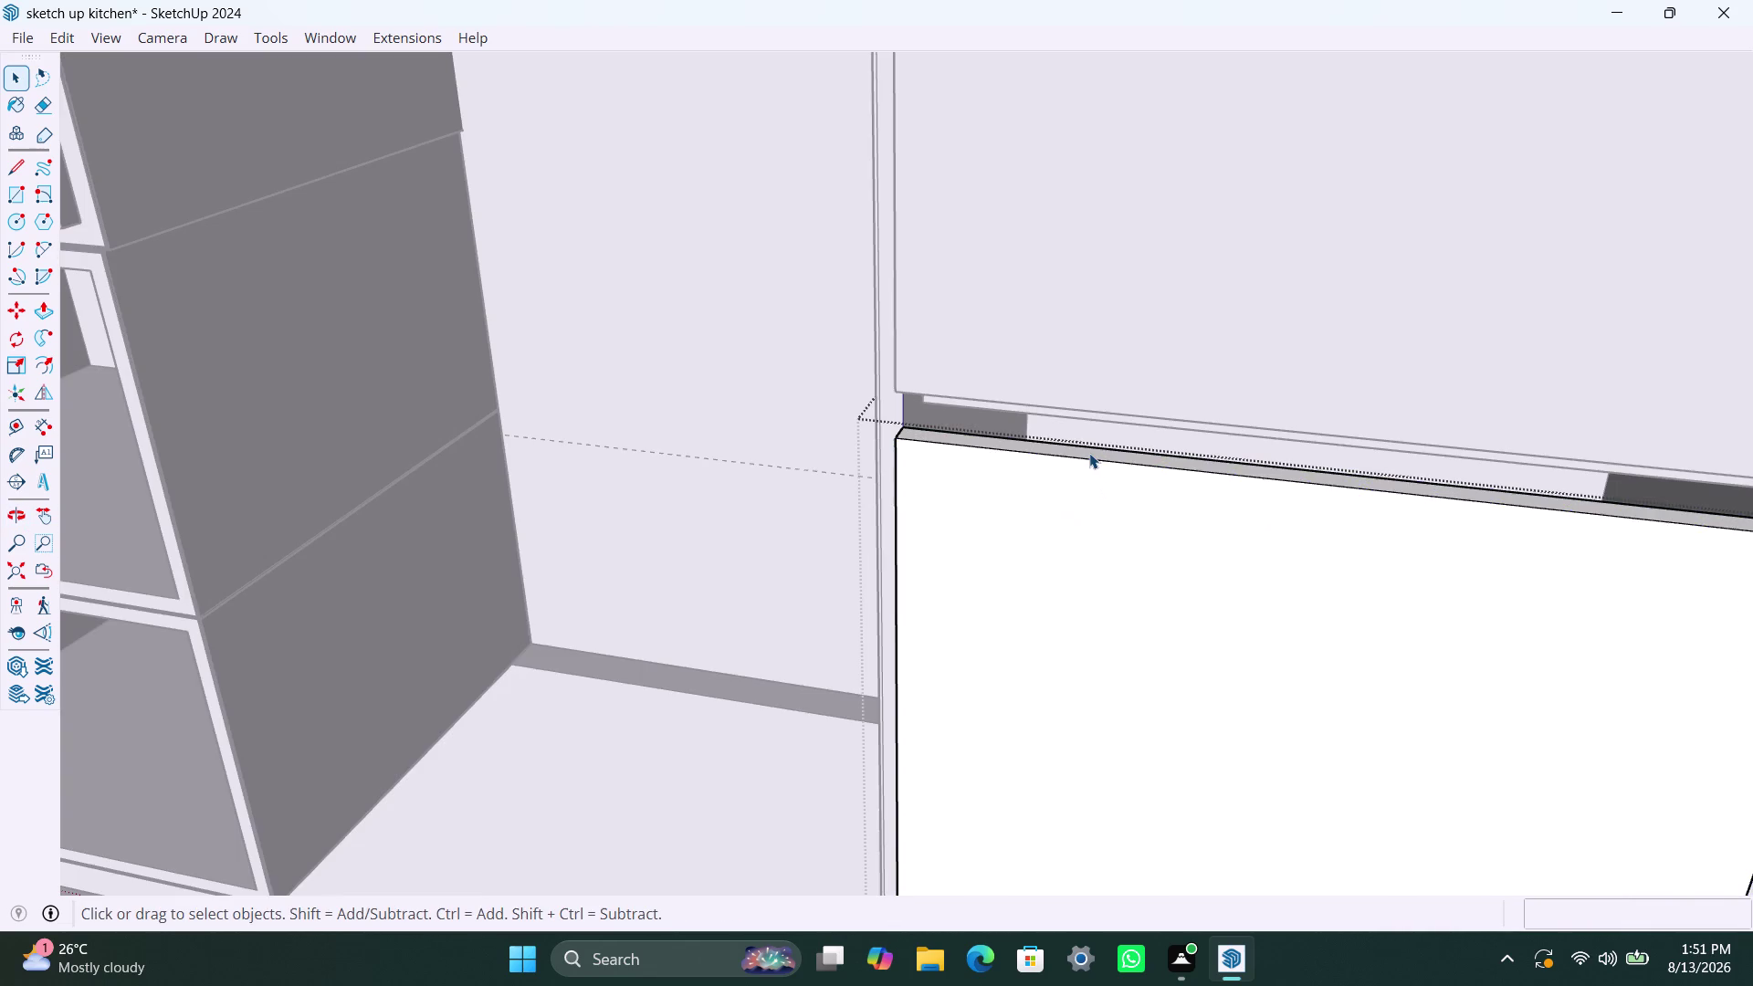
Push/Pull the lower door's top face up 3/4" to meet the upper door, then exit the group.
click(1089, 453)
click(1089, 453)
click(1086, 449)
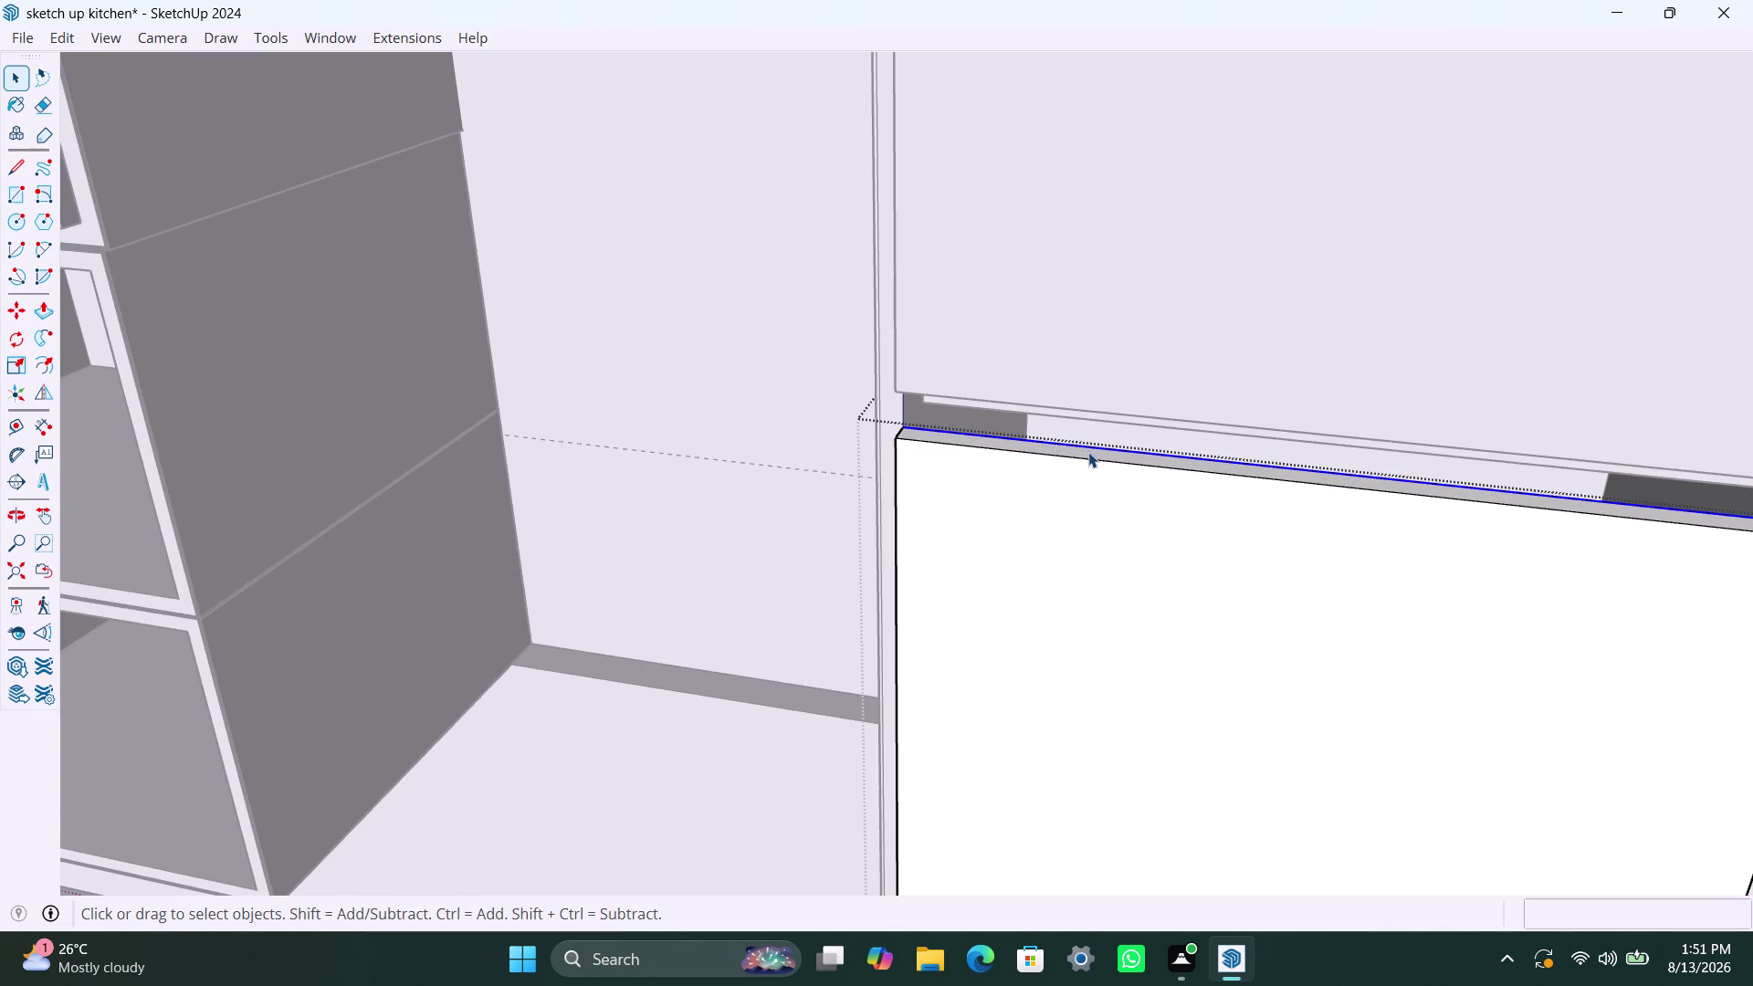
click(1089, 452)
key(p)
click(1090, 453)
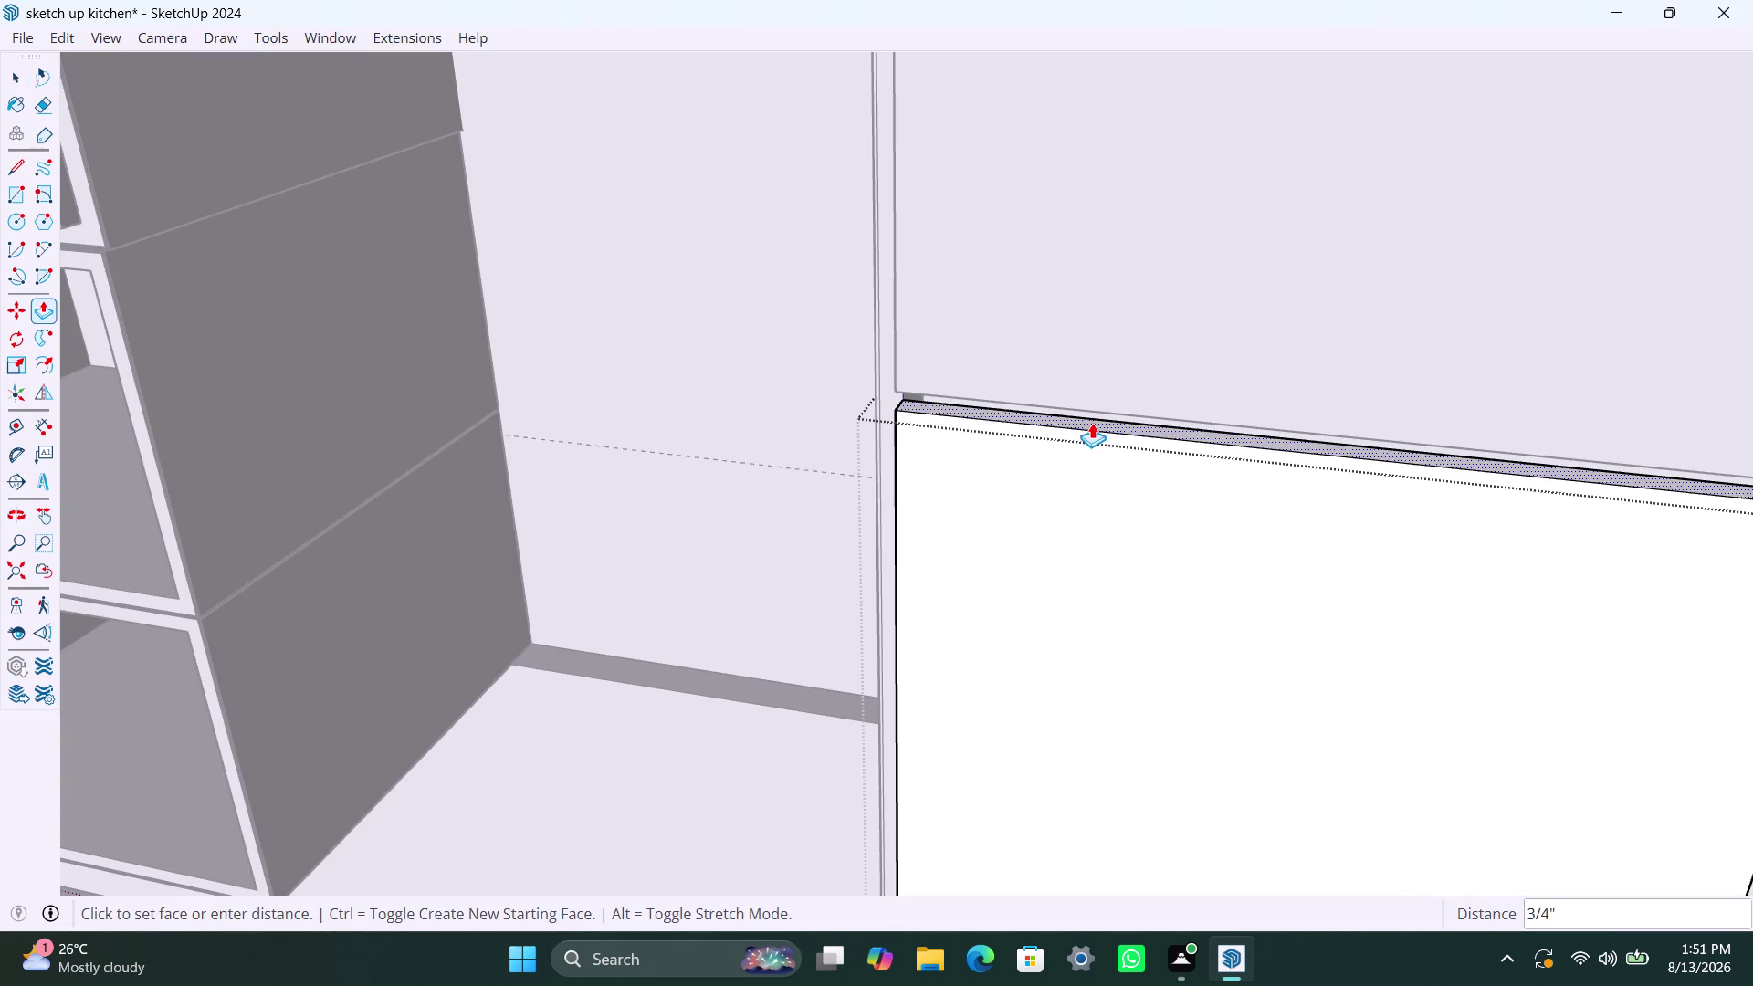
click(1092, 417)
key(space)
click(1154, 610)
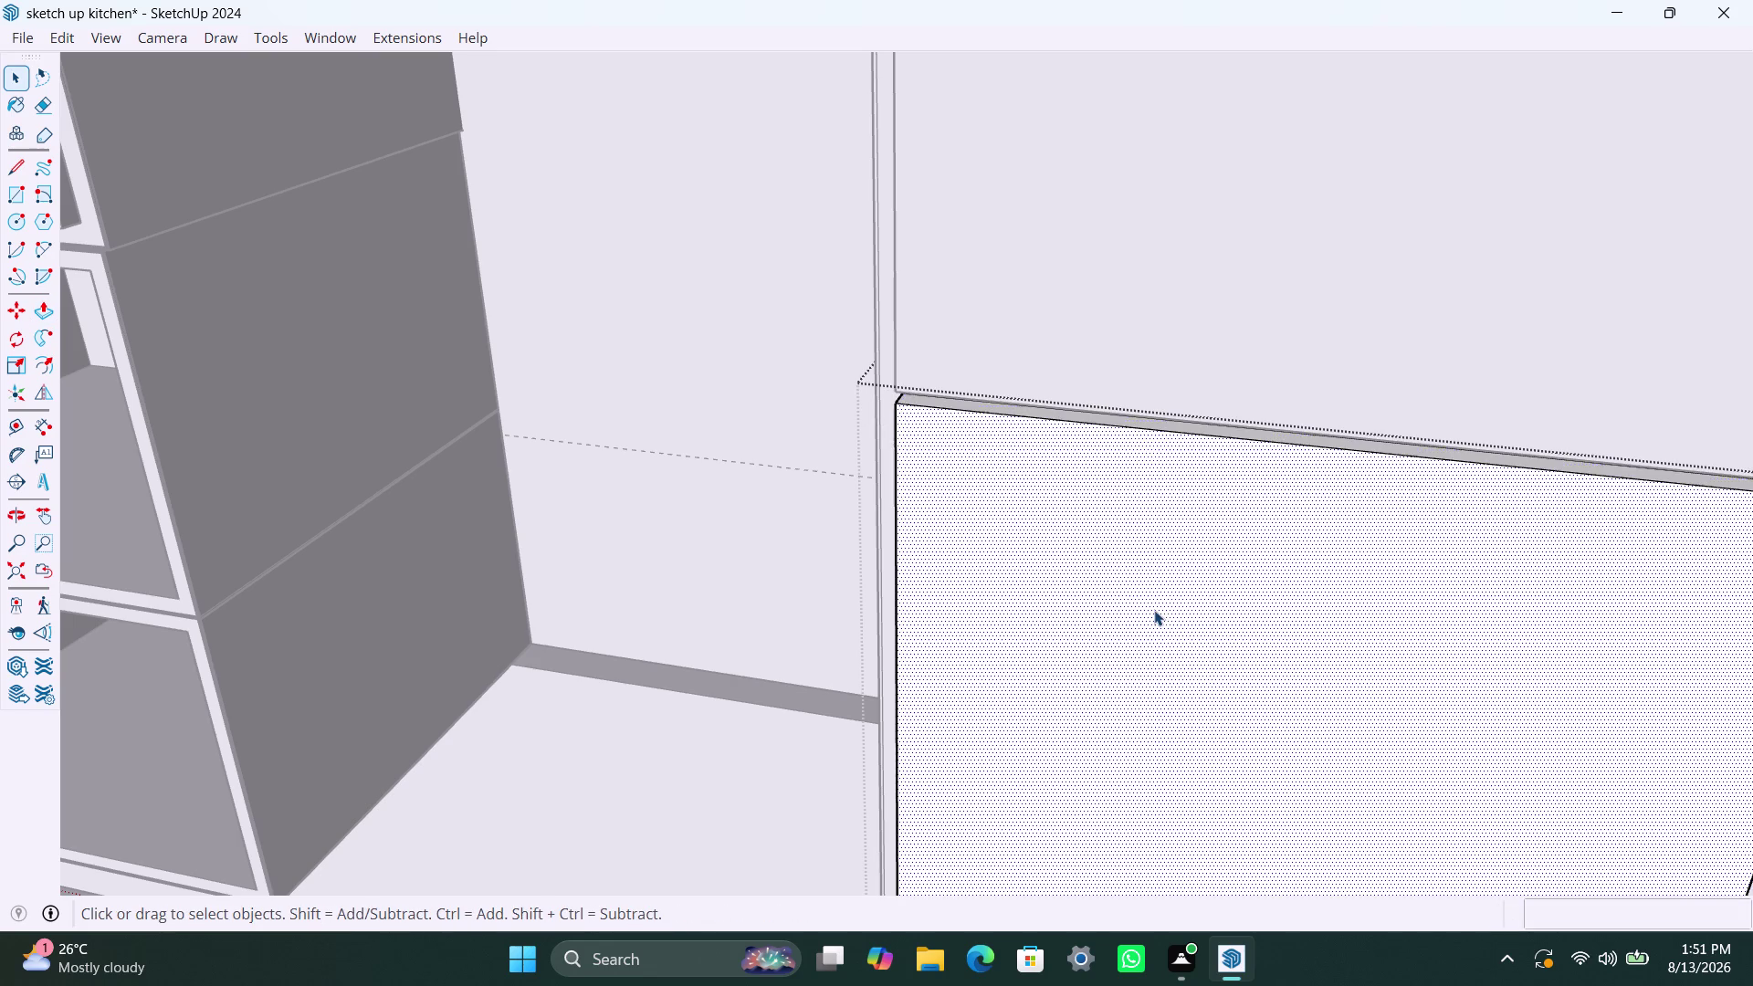
scroll(down, 3)
click(1629, 493)
scroll(down, 3)
middle_drag(1233, 607, 1233, 466)
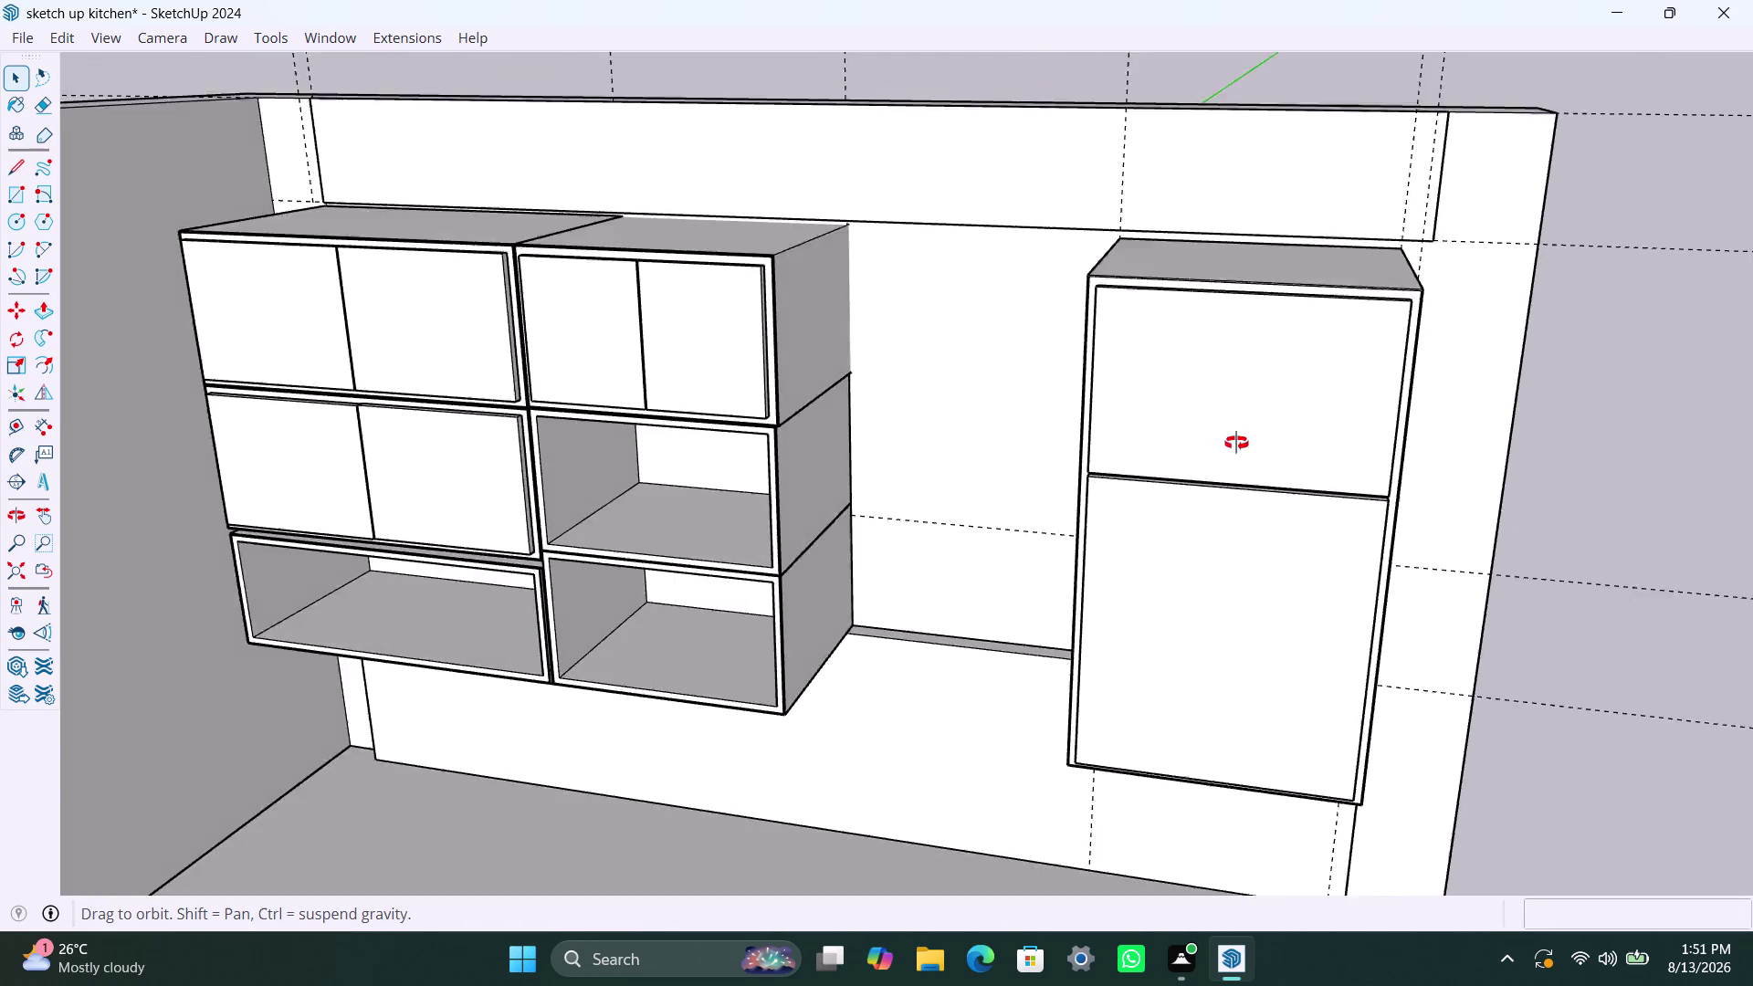
middle_drag(1232, 465, 1366, 603)
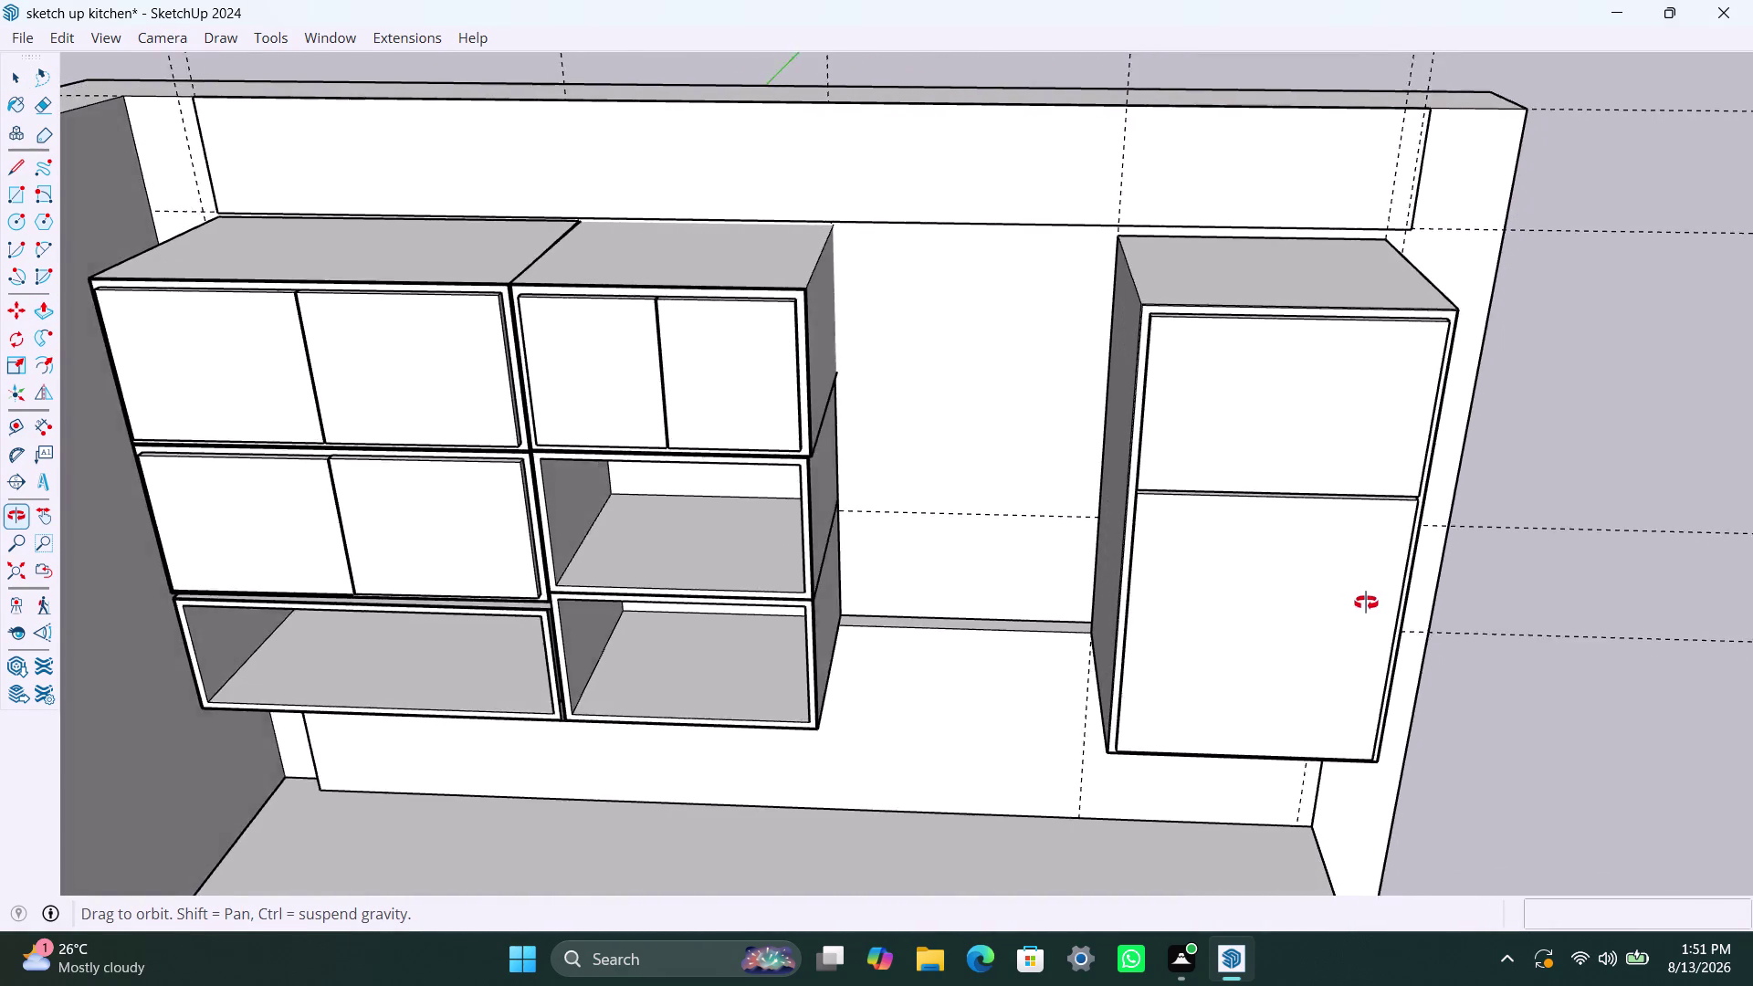
middle_drag(1366, 603, 1356, 628)
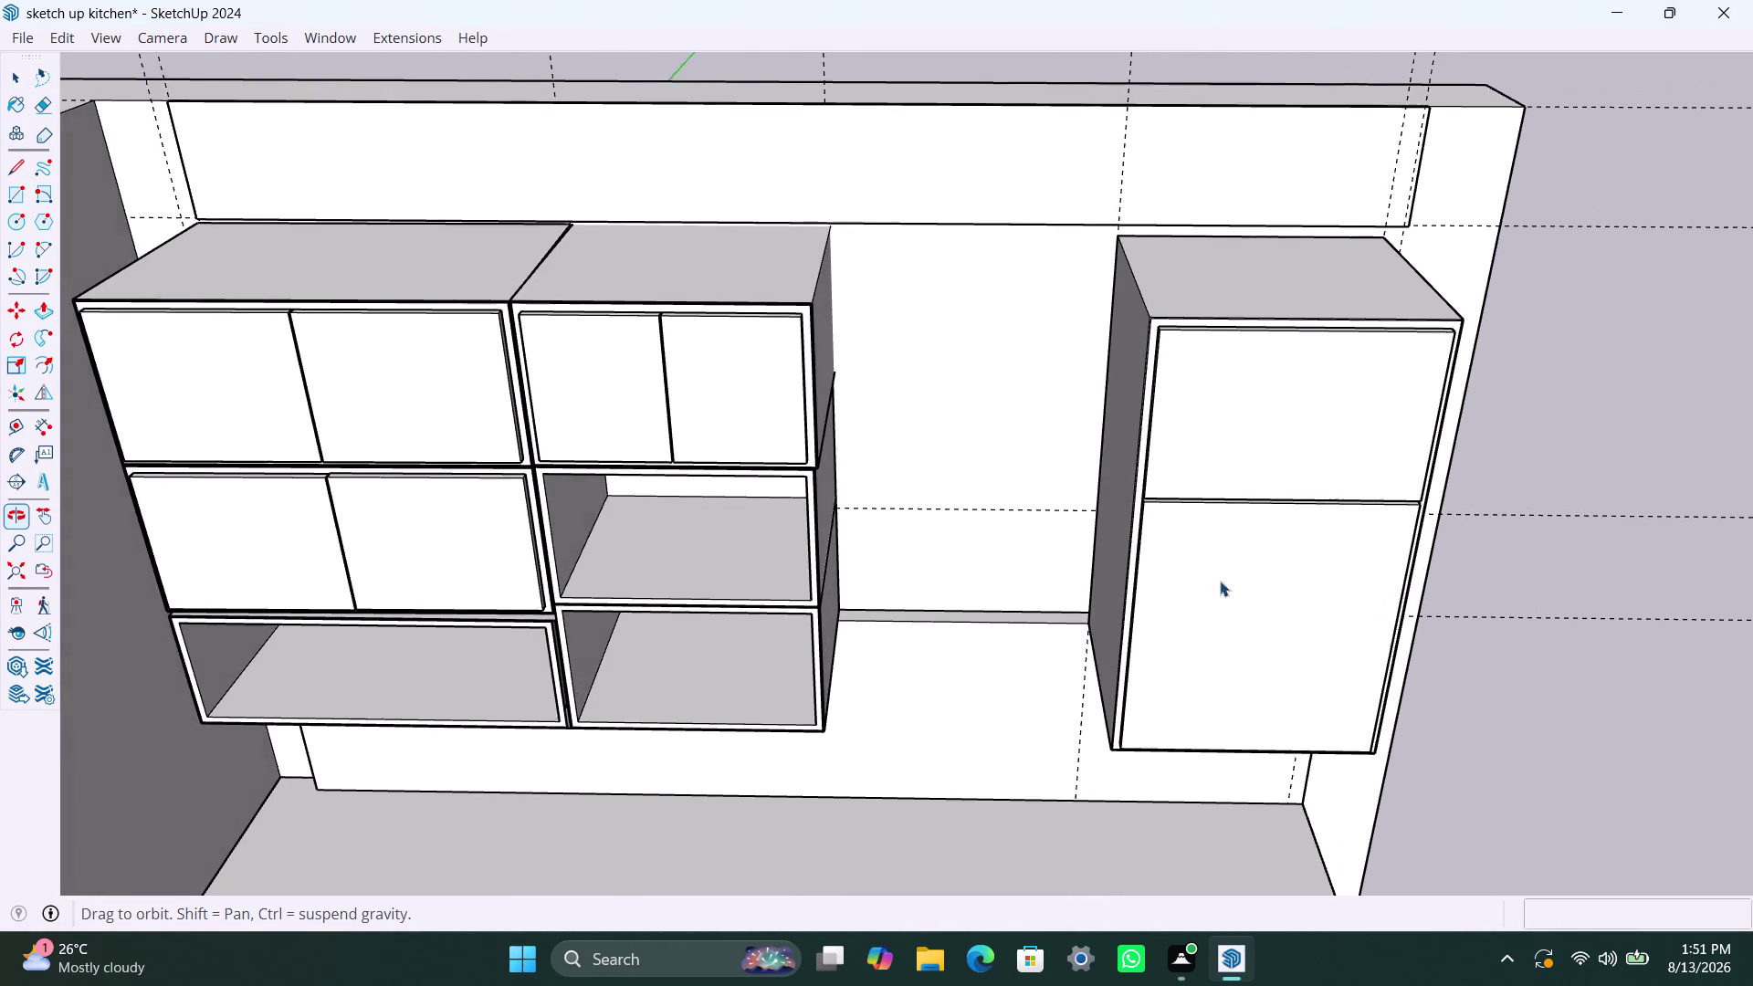
scroll(up, 3)
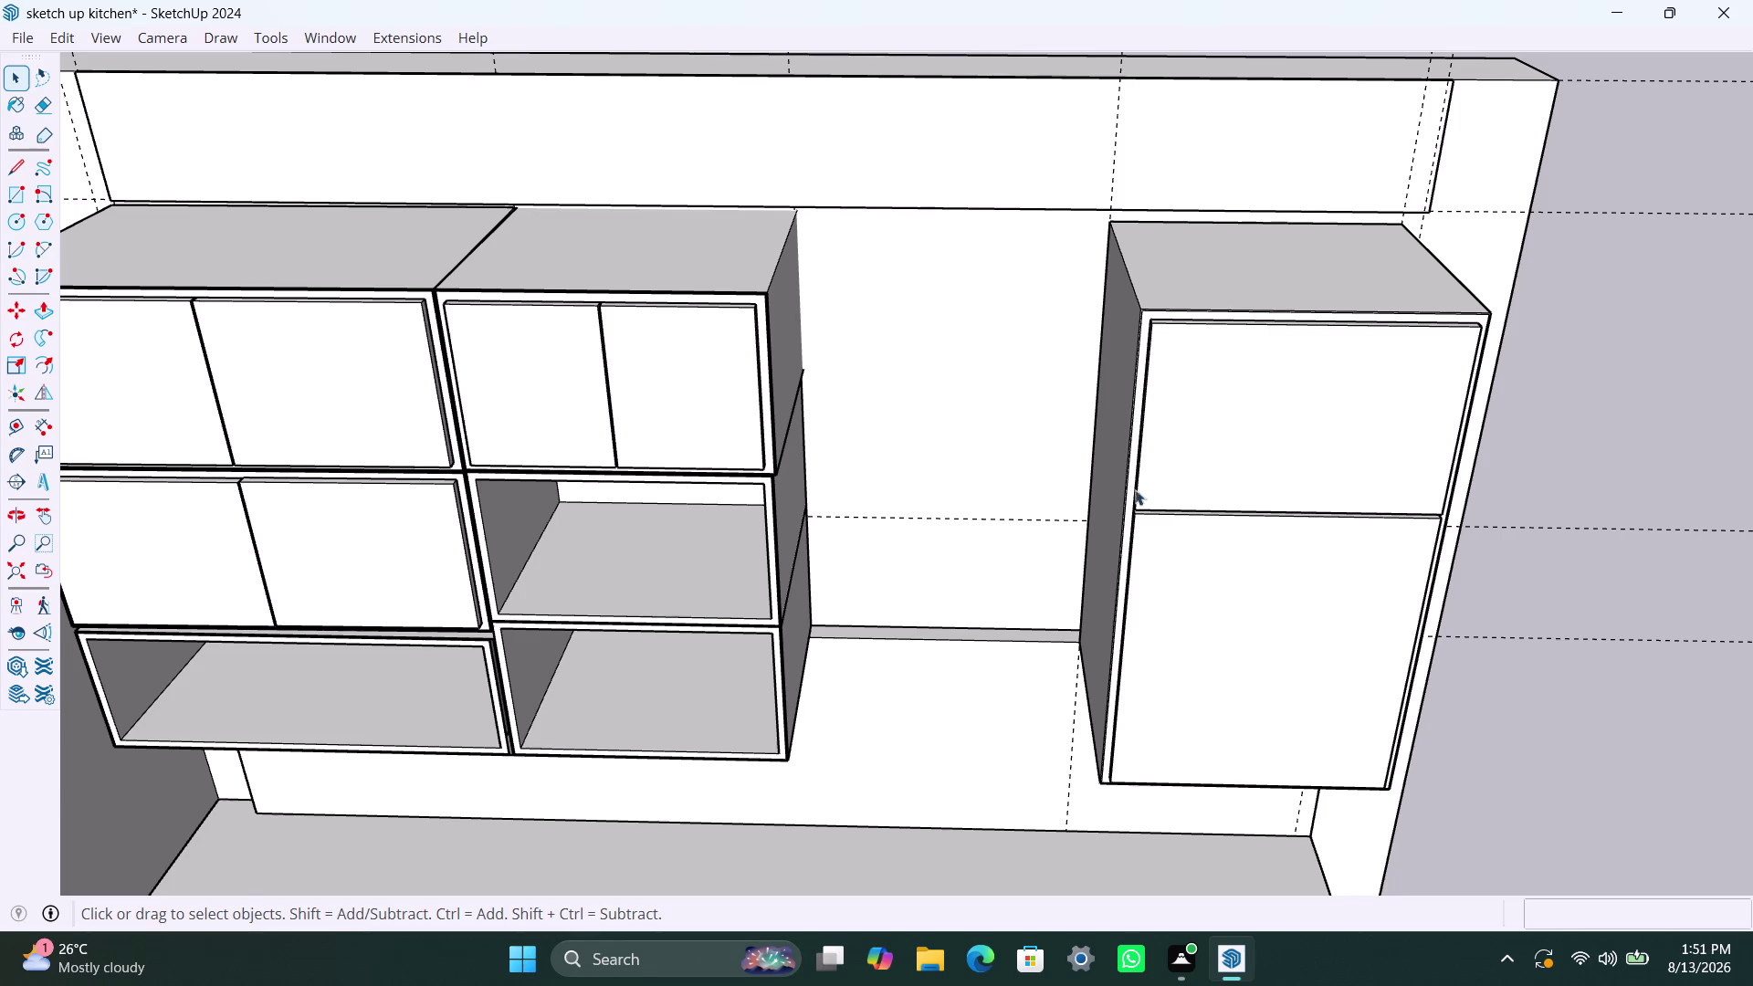
scroll(down, 3)
scroll(up, 3)
middle_drag(382, 445, 405, 453)
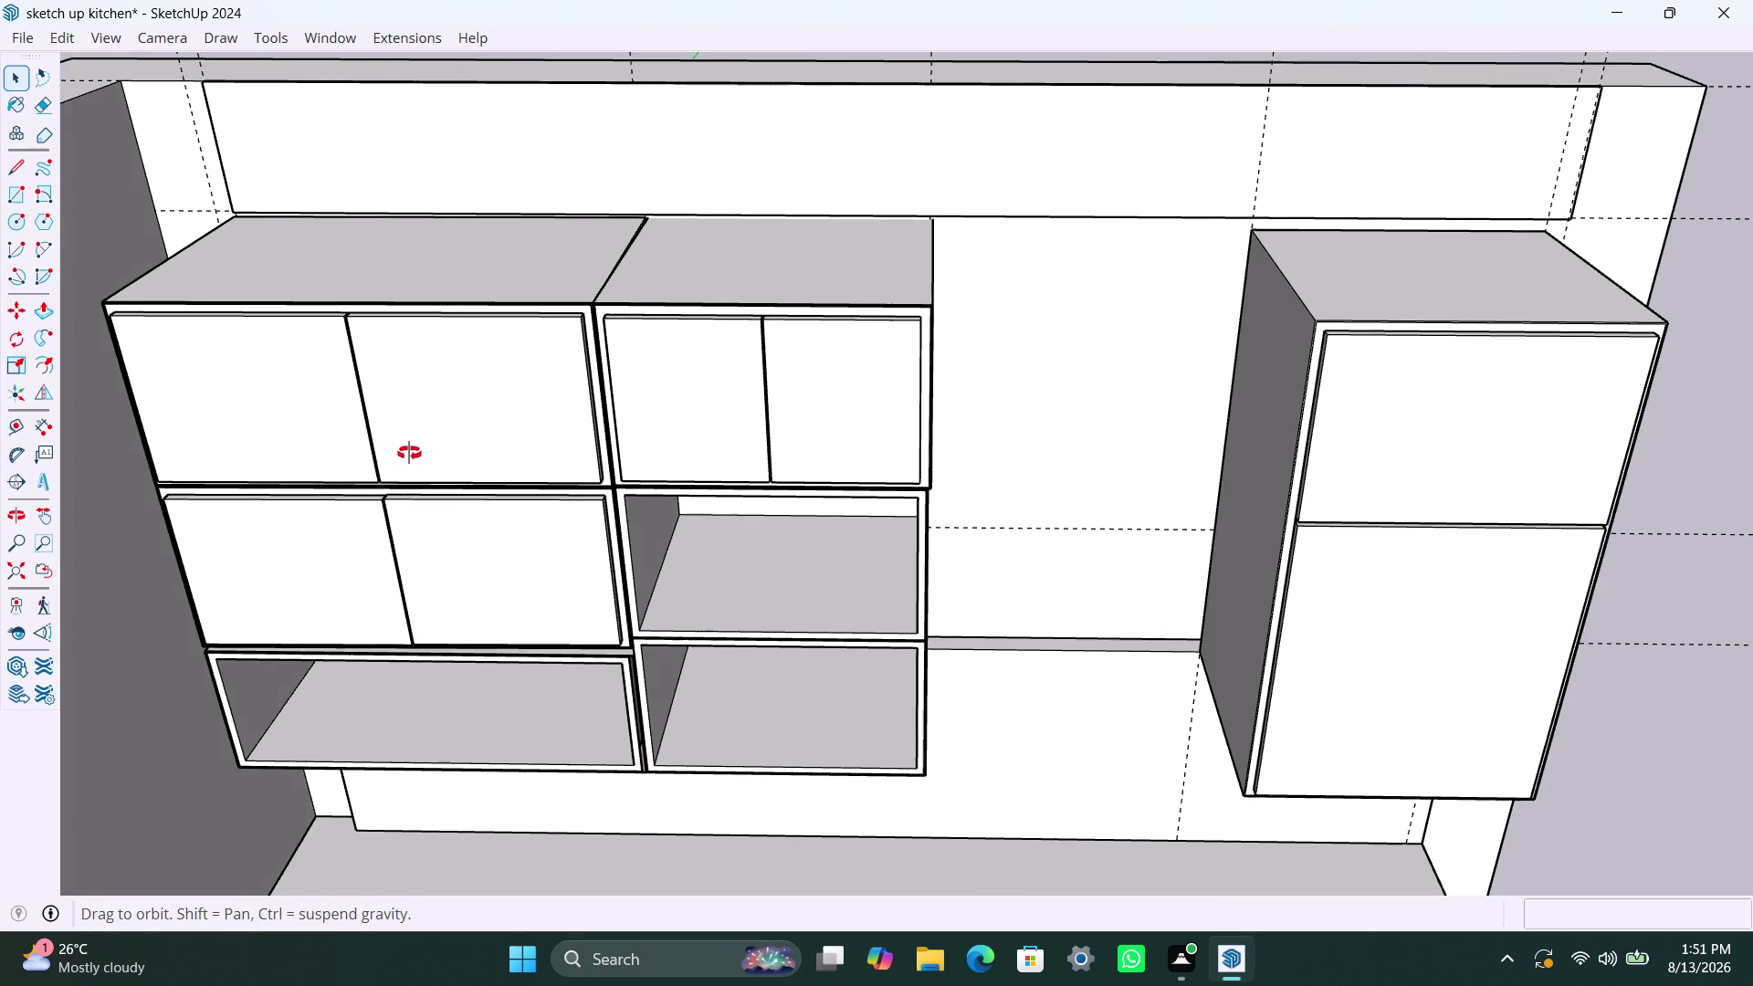
middle_drag(405, 453, 422, 453)
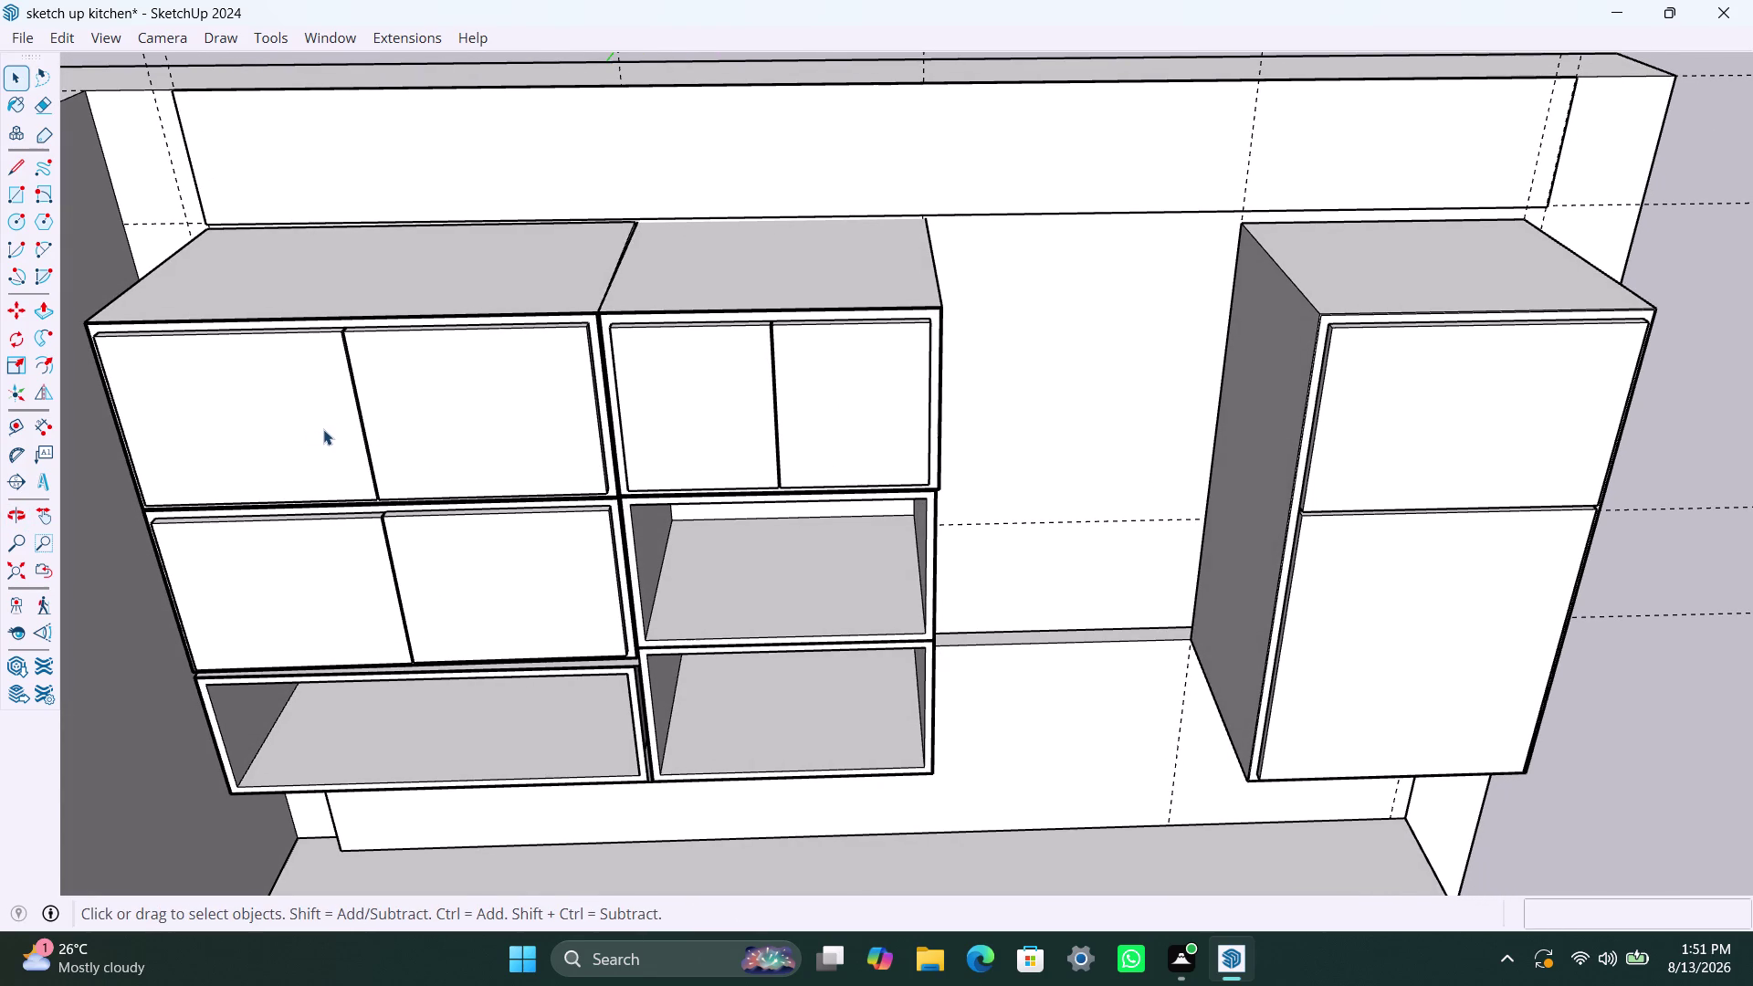
key(r)
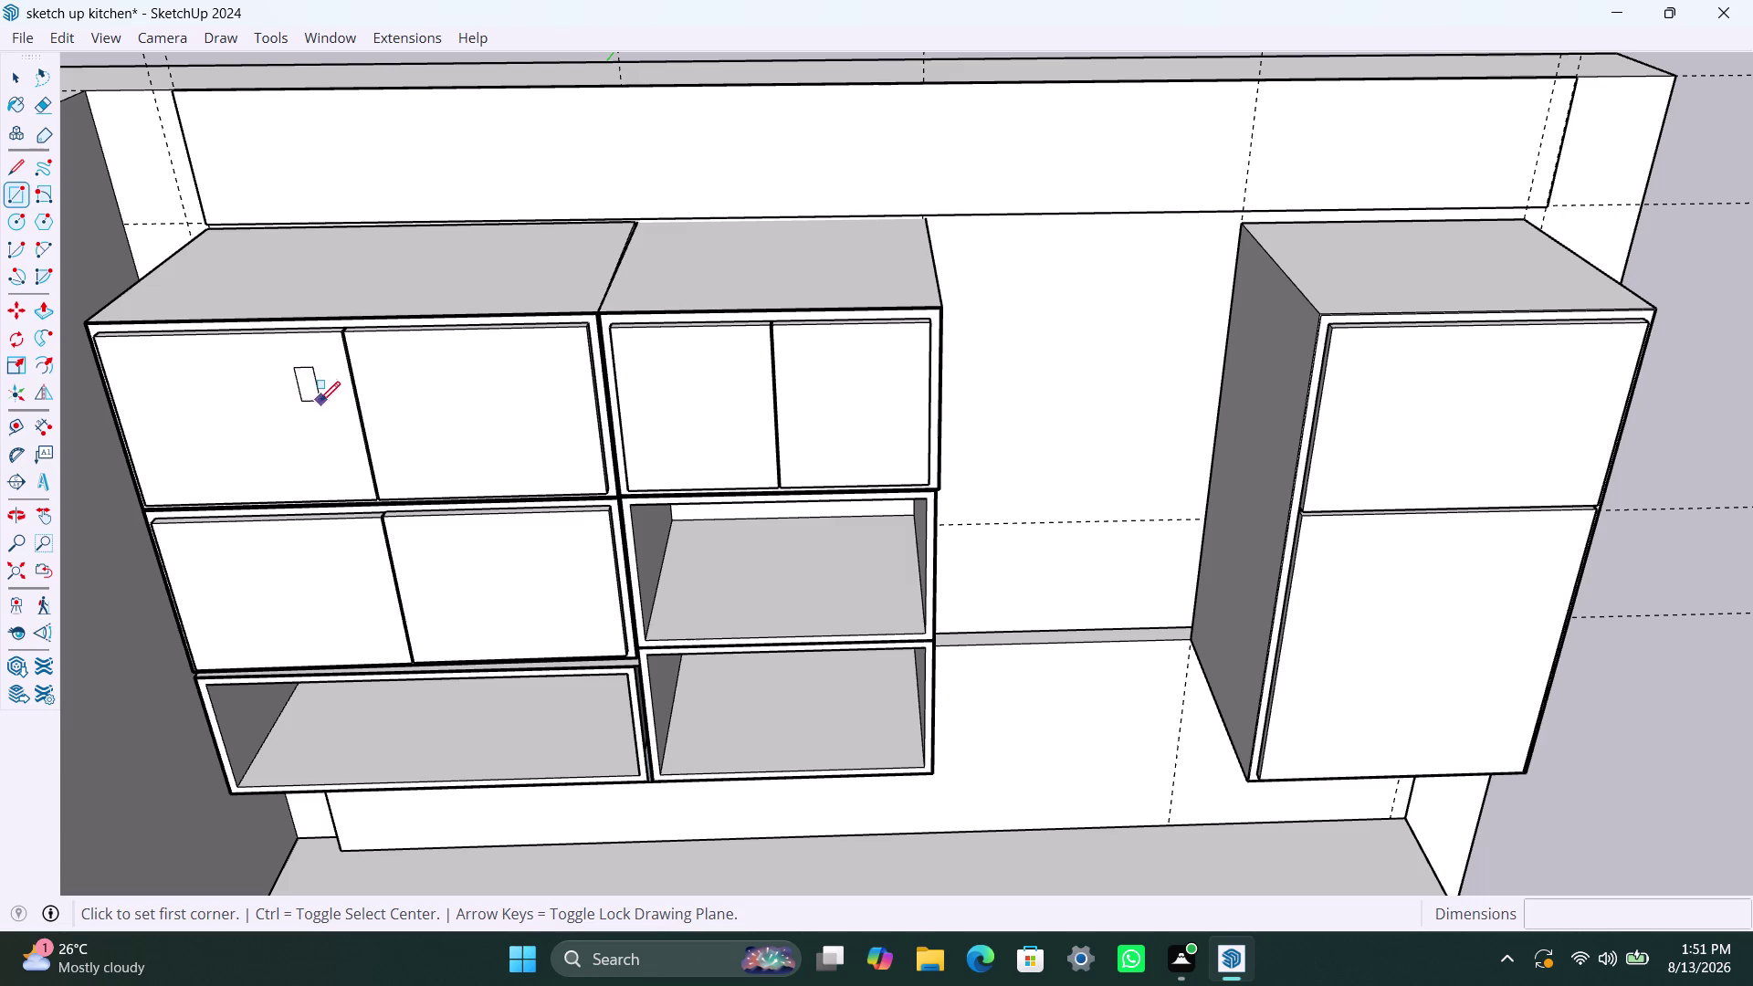
Draw a thin vertical handle rectangle on the upper-left cabinet's left door.
click(319, 400)
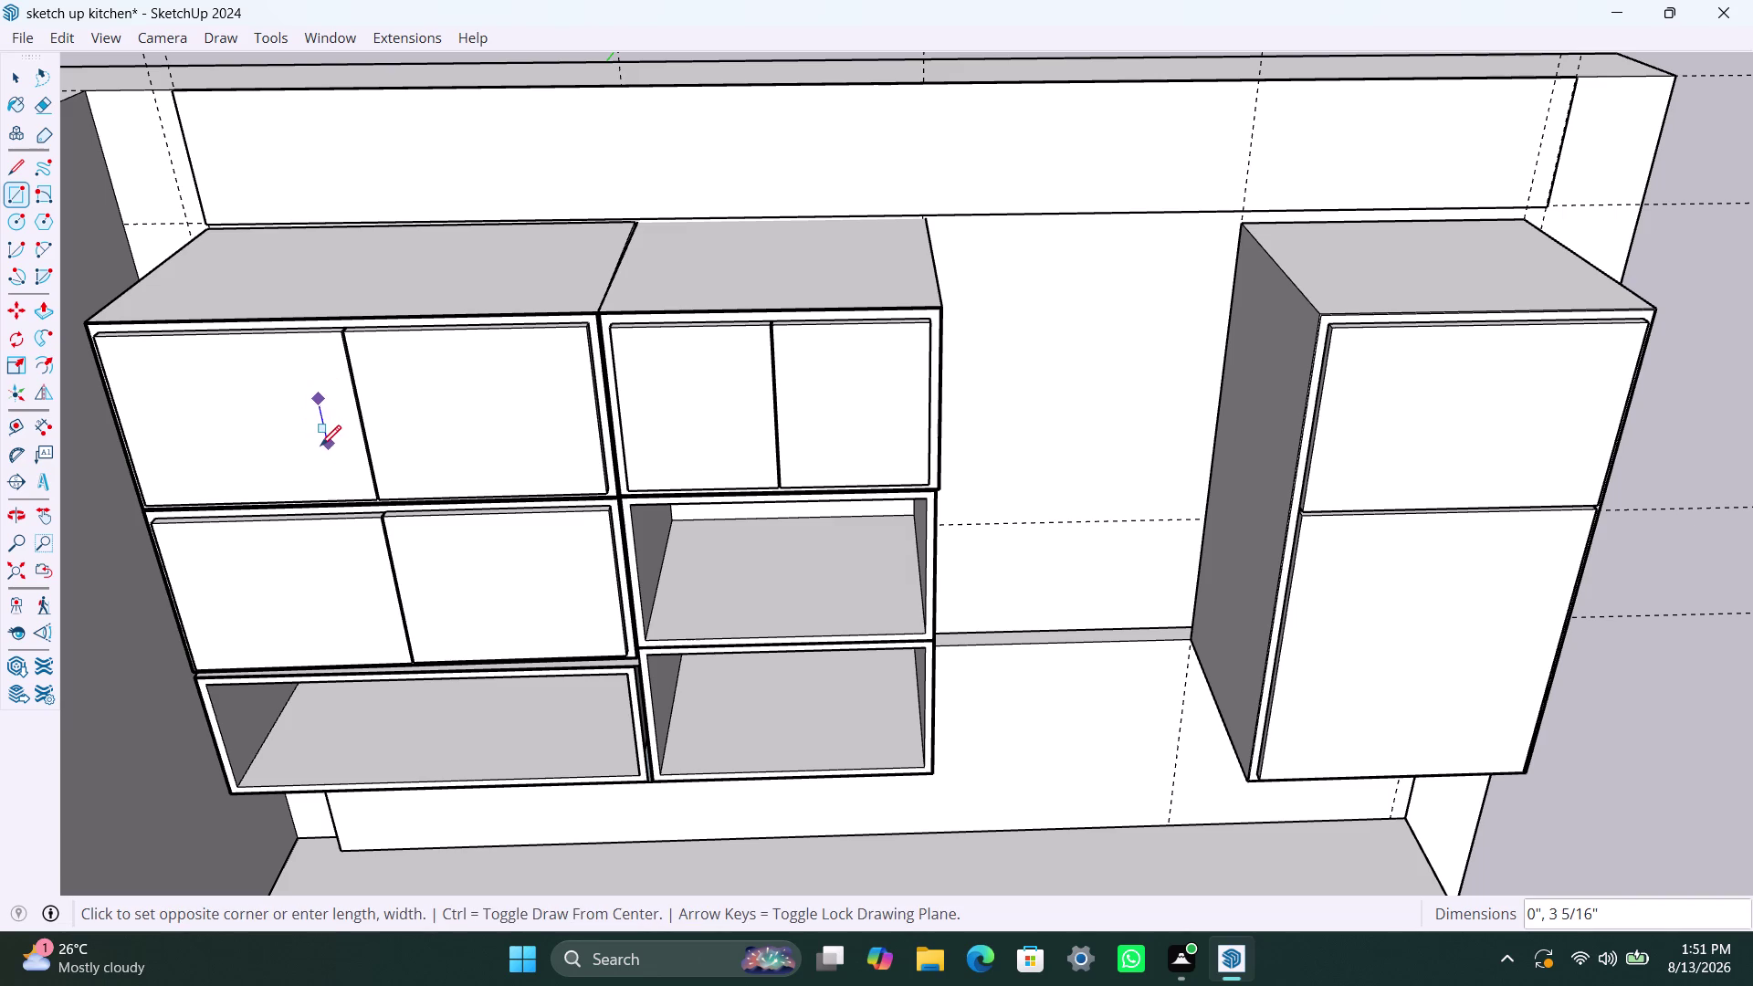
click(321, 445)
key(Escape)
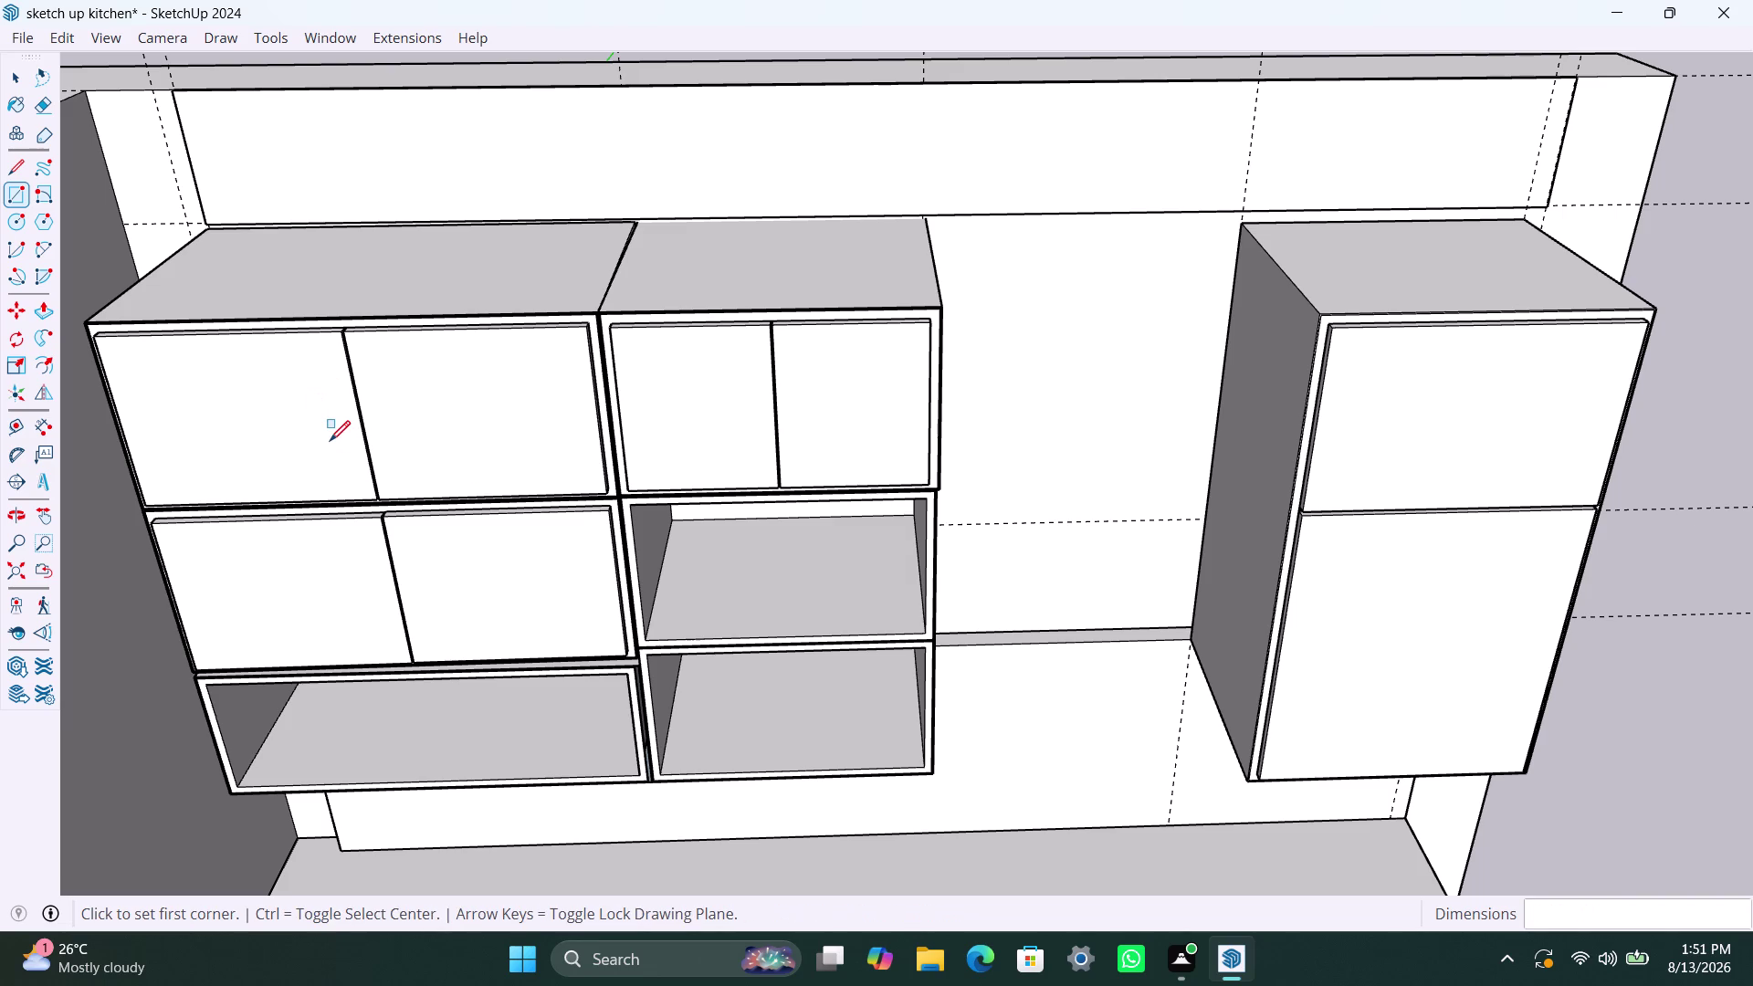
key(r)
click(318, 411)
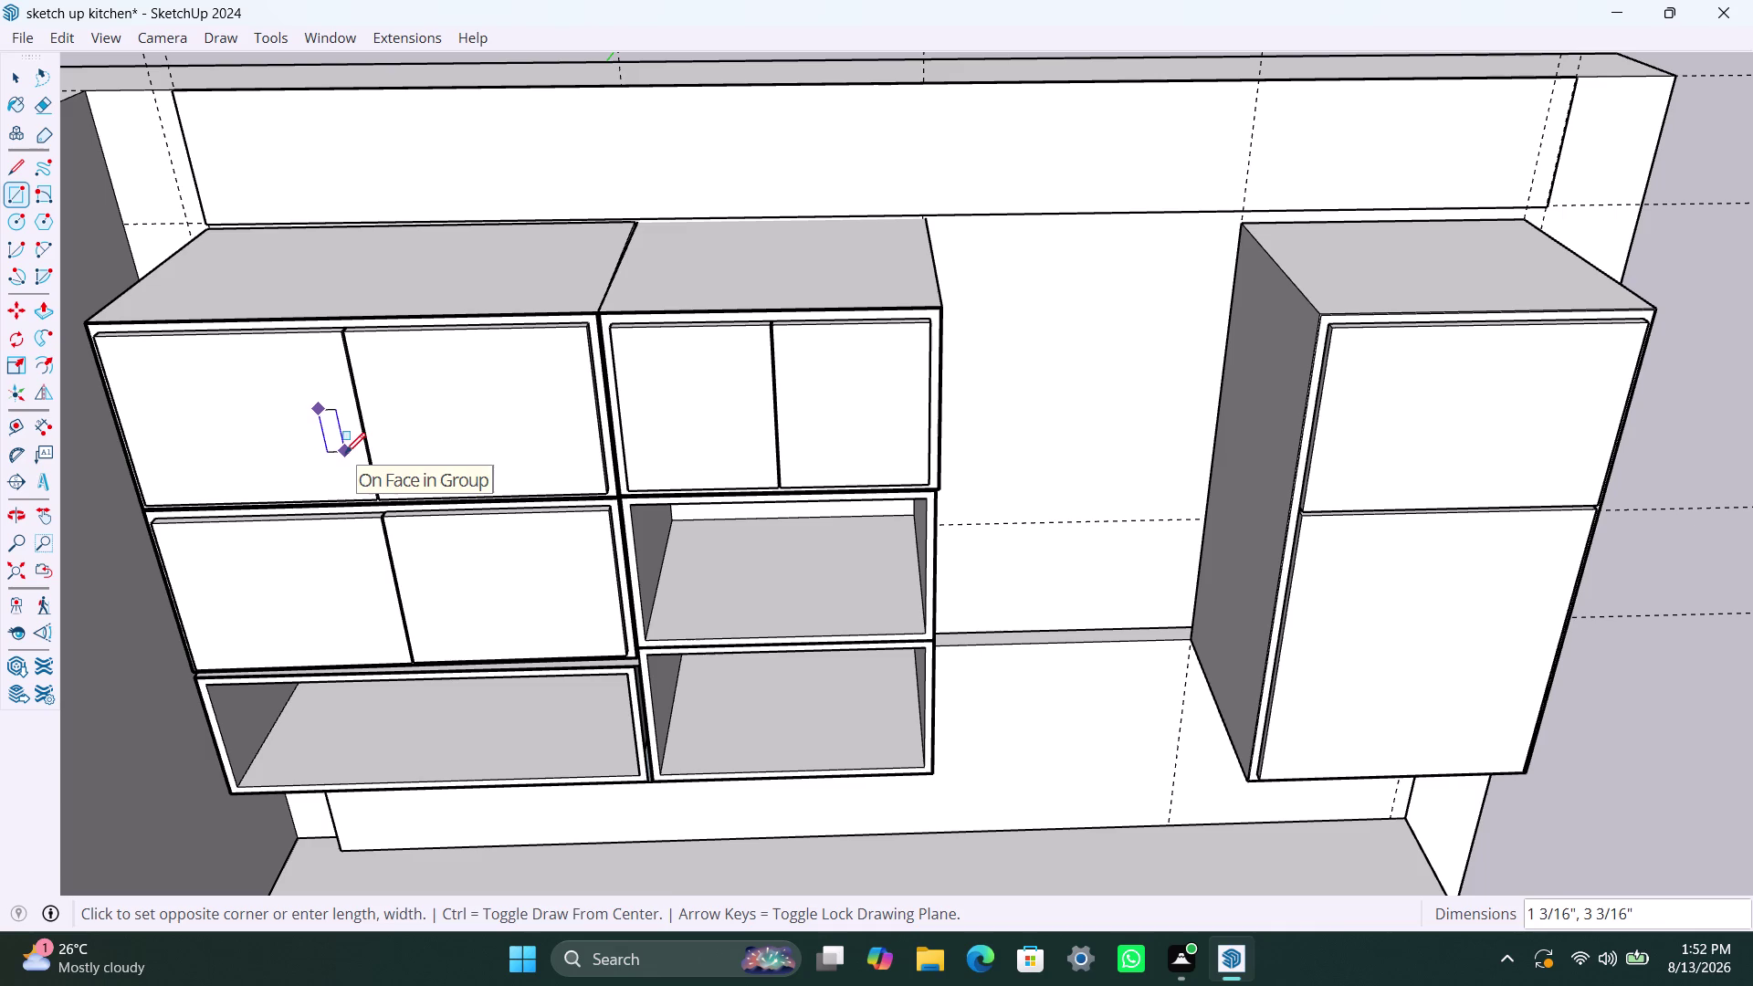
scroll(up, 3)
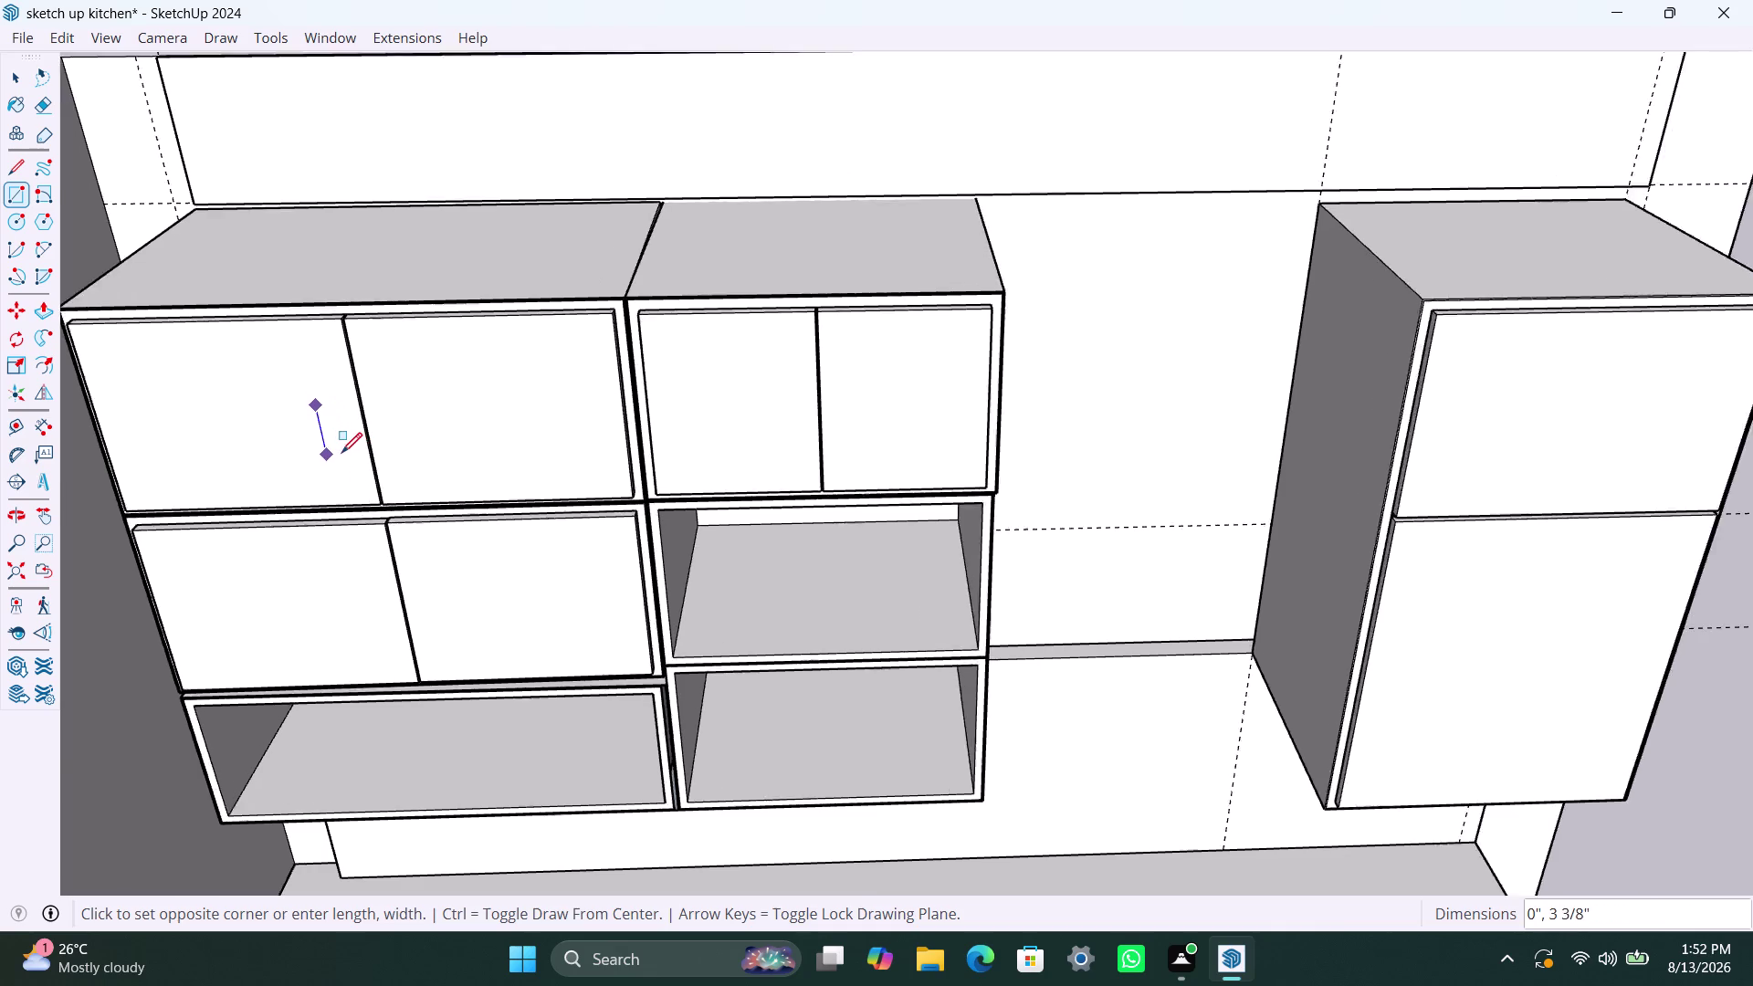
scroll(up, 3)
click(332, 448)
key(space)
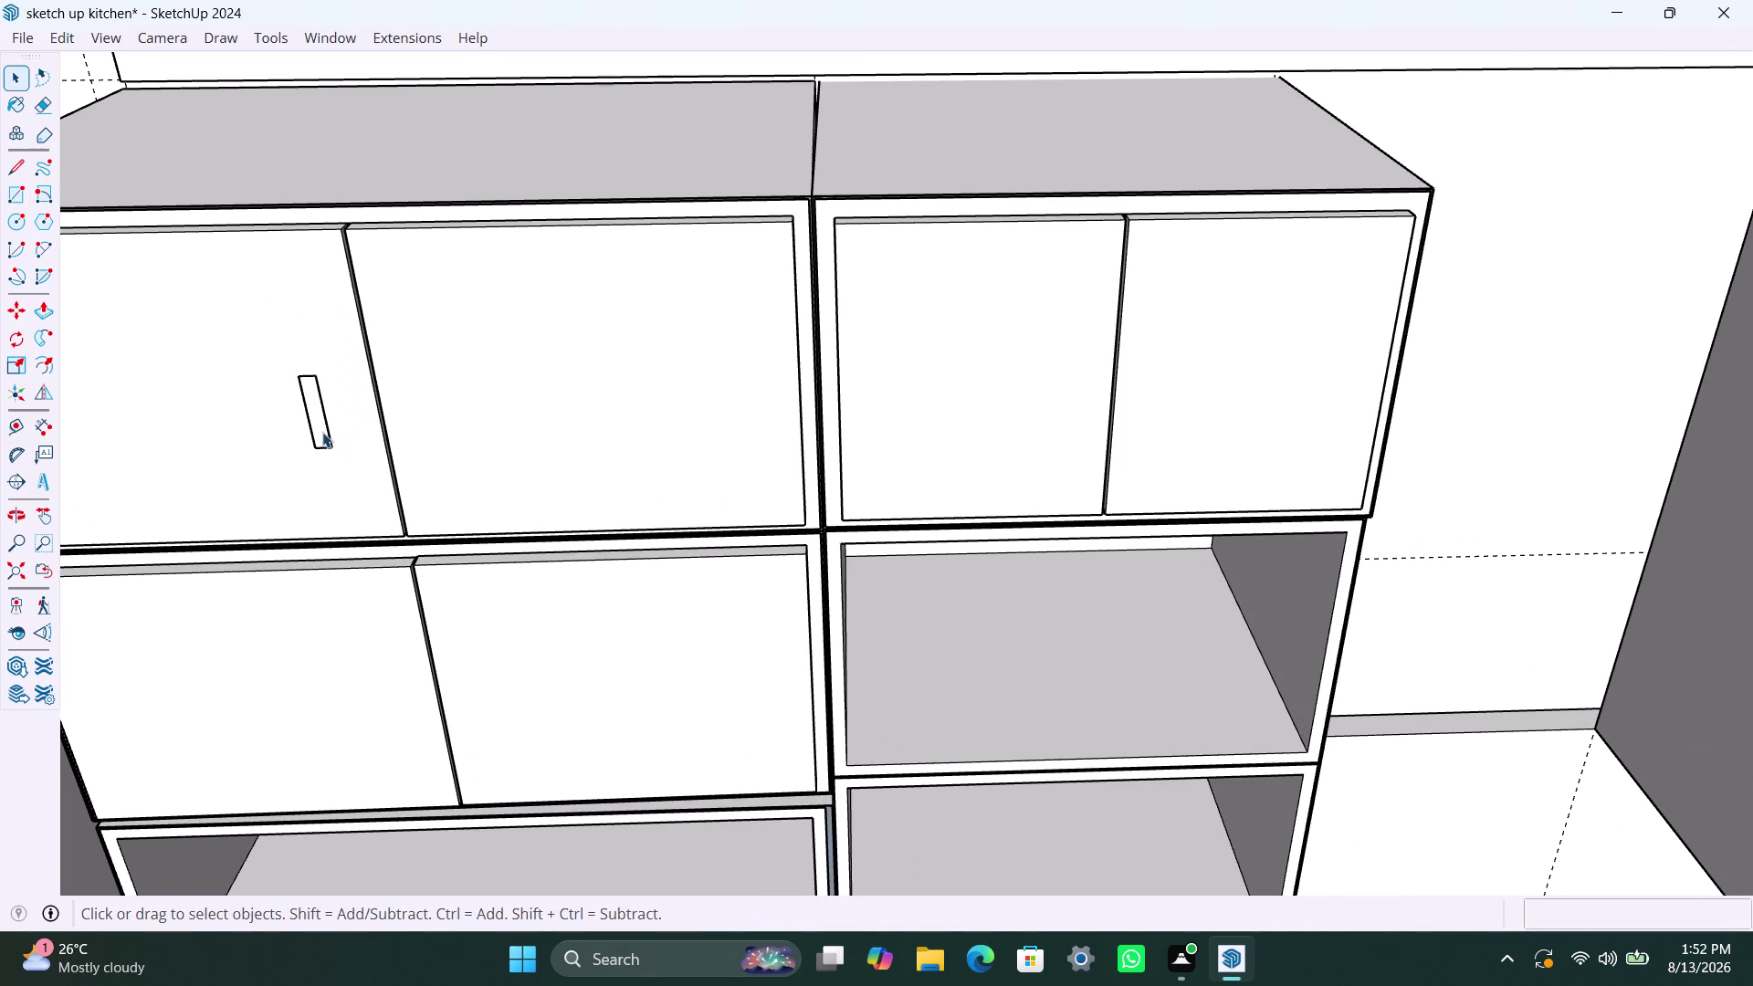
Make the handle rectangle into a group.
click(323, 431)
double_click(322, 432)
right_click(322, 432)
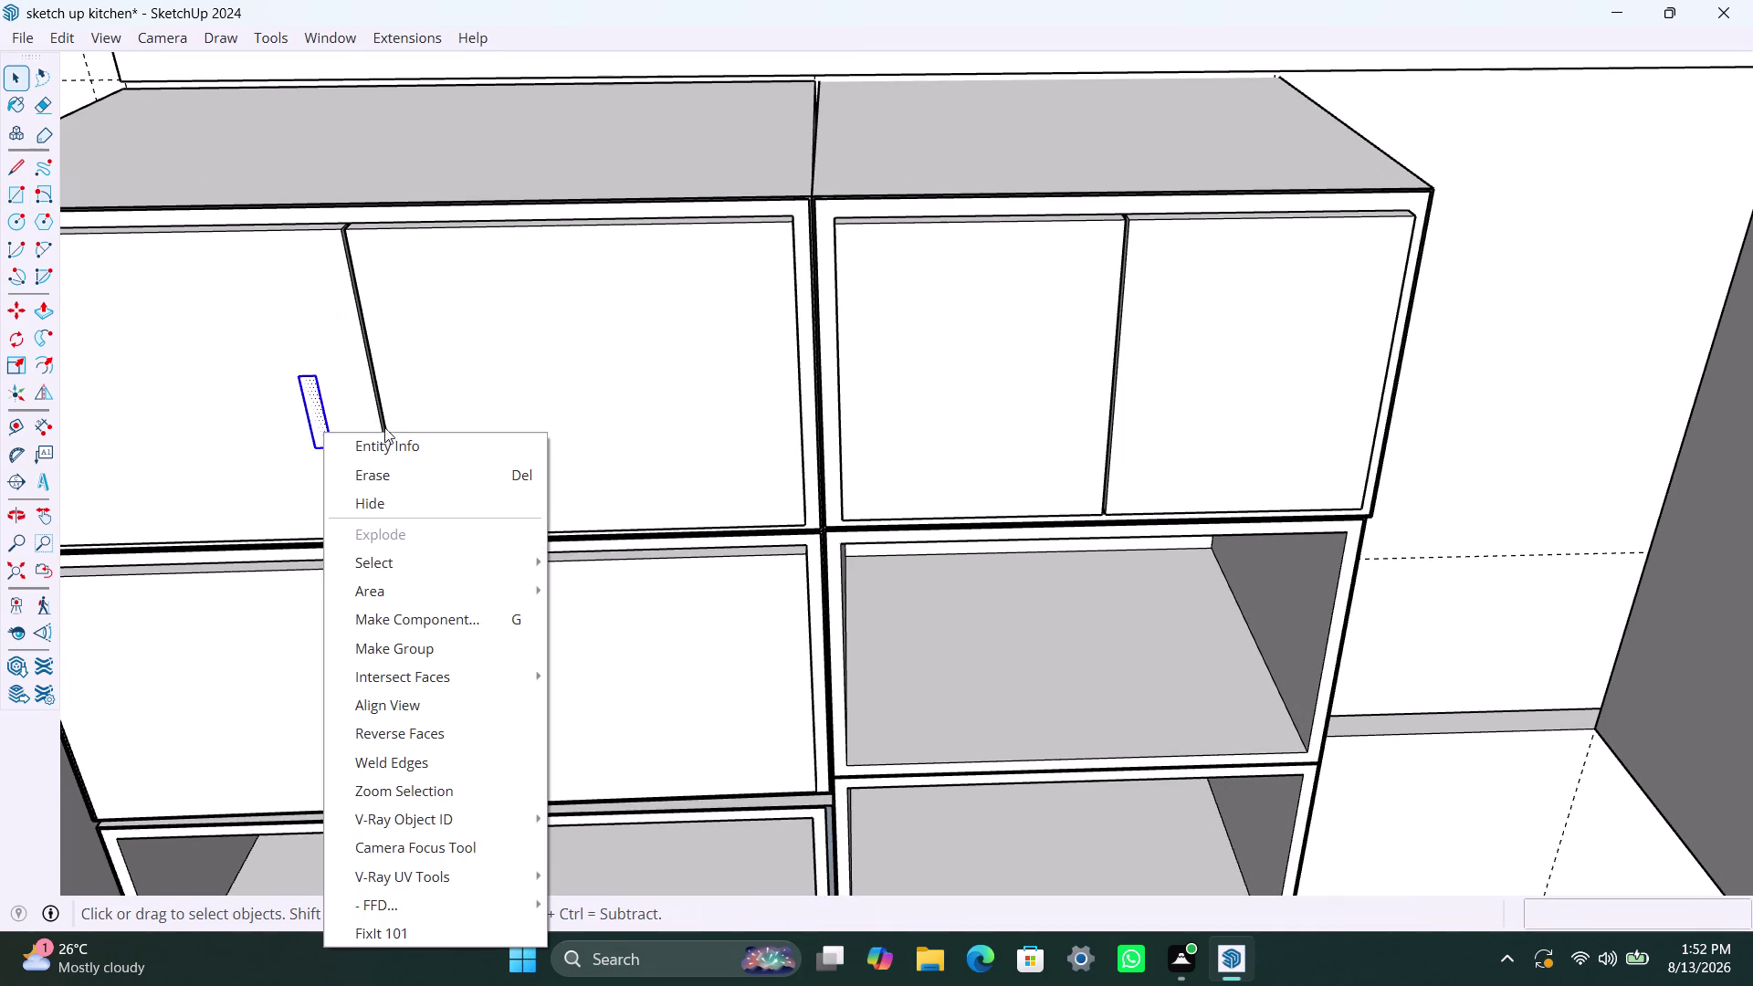
click(391, 641)
triple_click(323, 422)
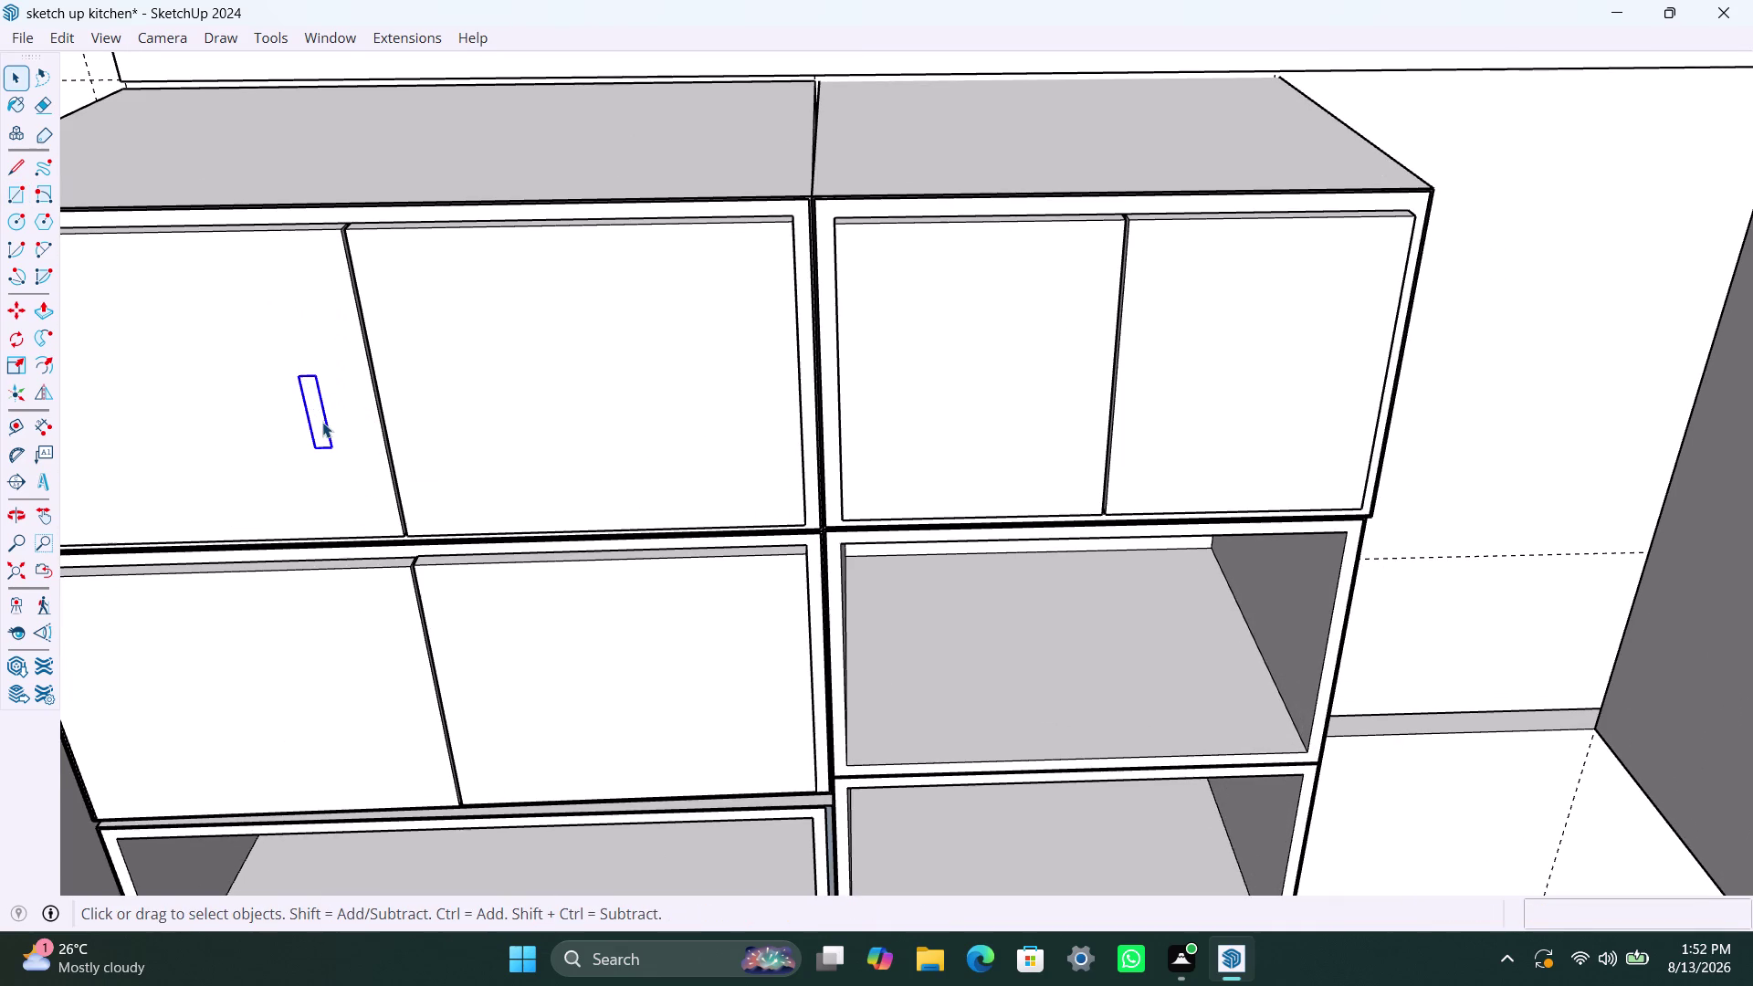
Push/Pull the handle face 3/8" out from the door.
key(p)
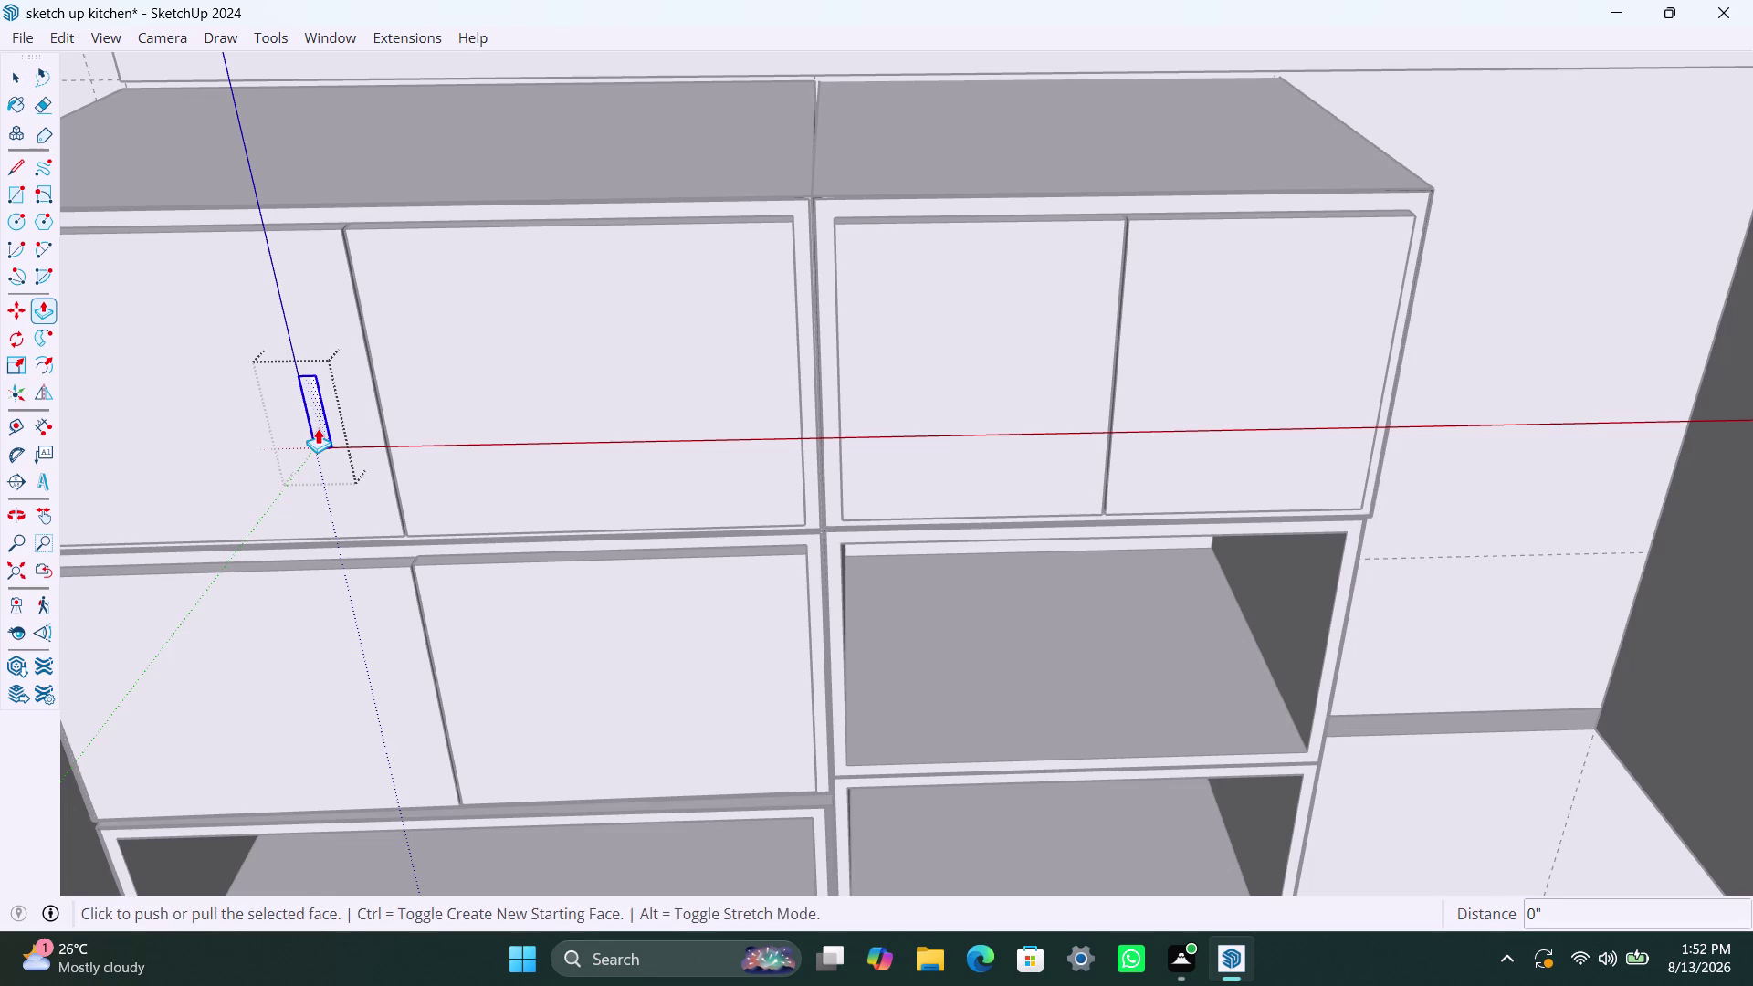
click(318, 429)
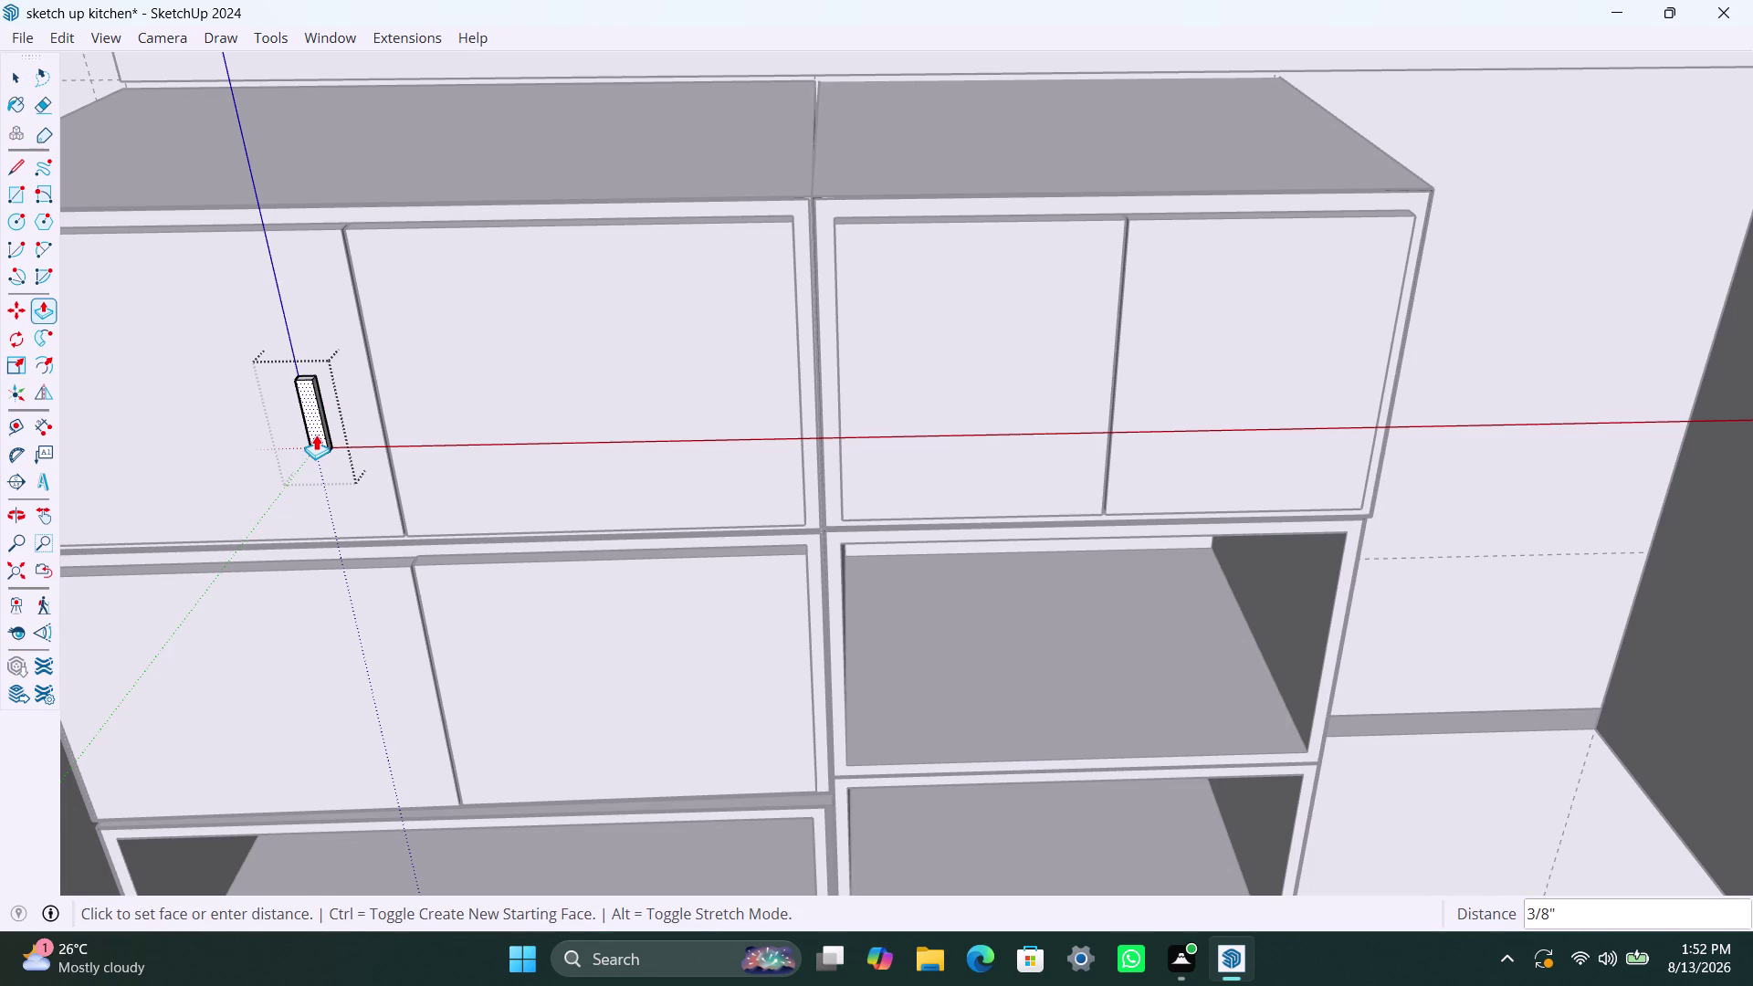
click(316, 435)
key(space)
click(436, 404)
click(308, 380)
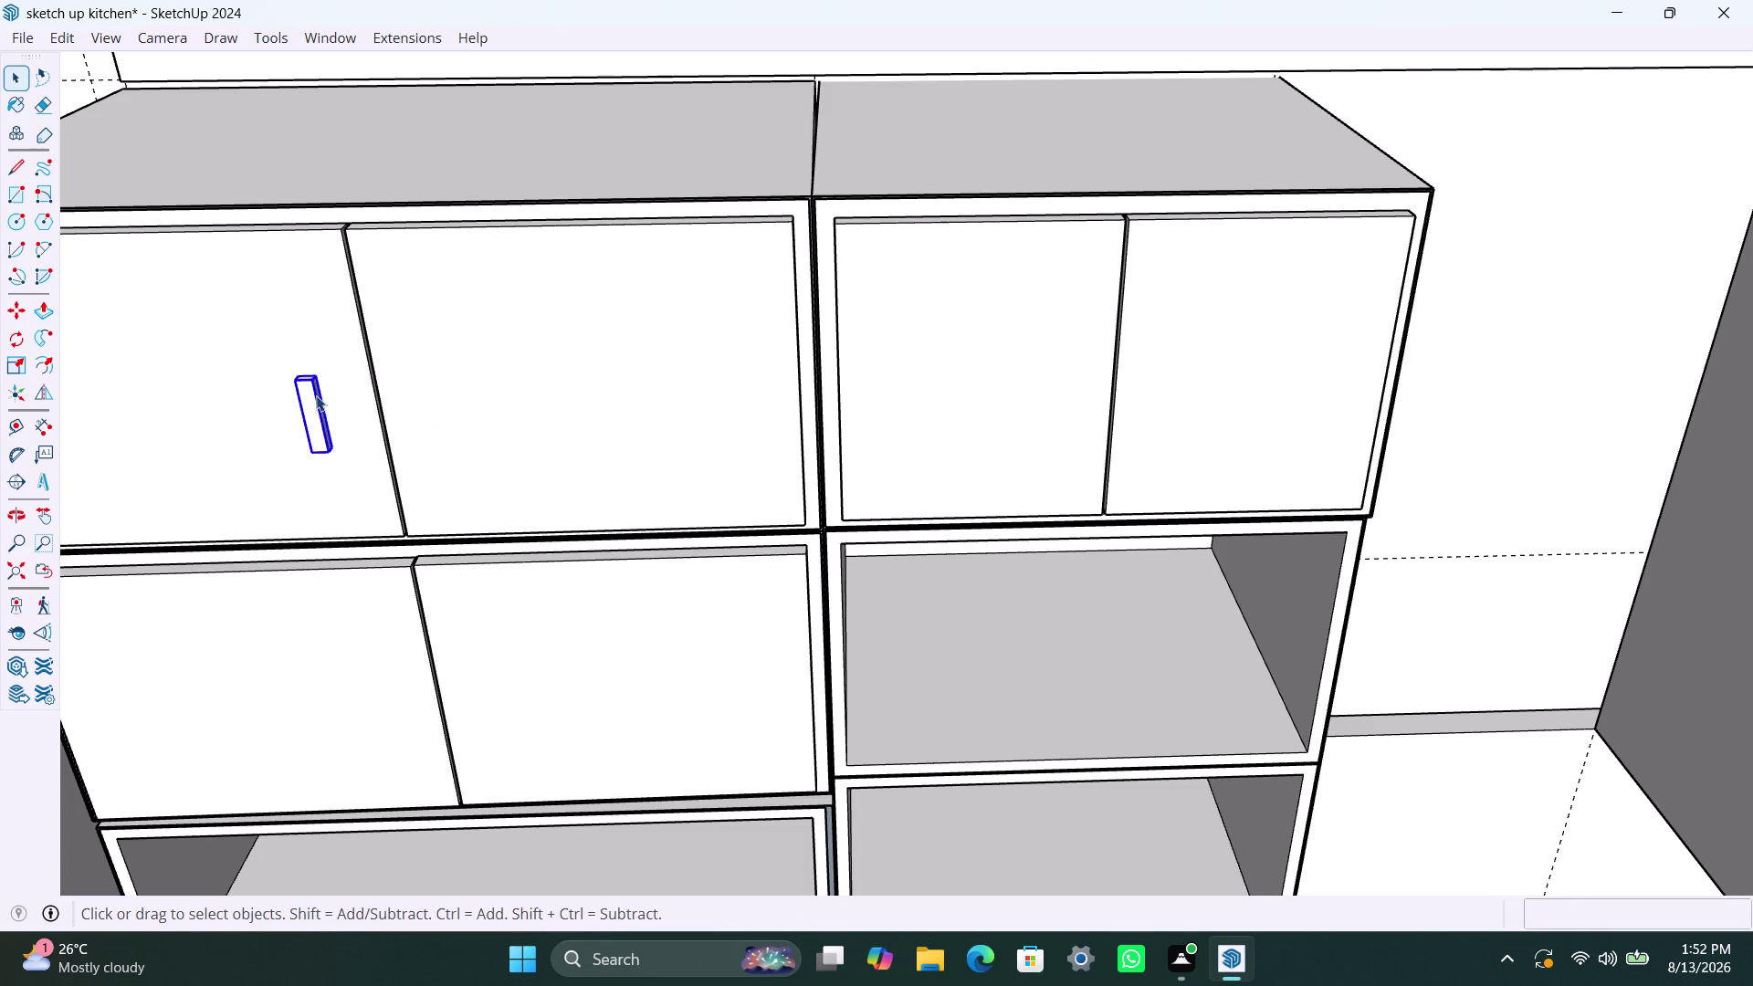
Copy the handle along the red axis onto the right door and both middle-cabinet doors.
key(m)
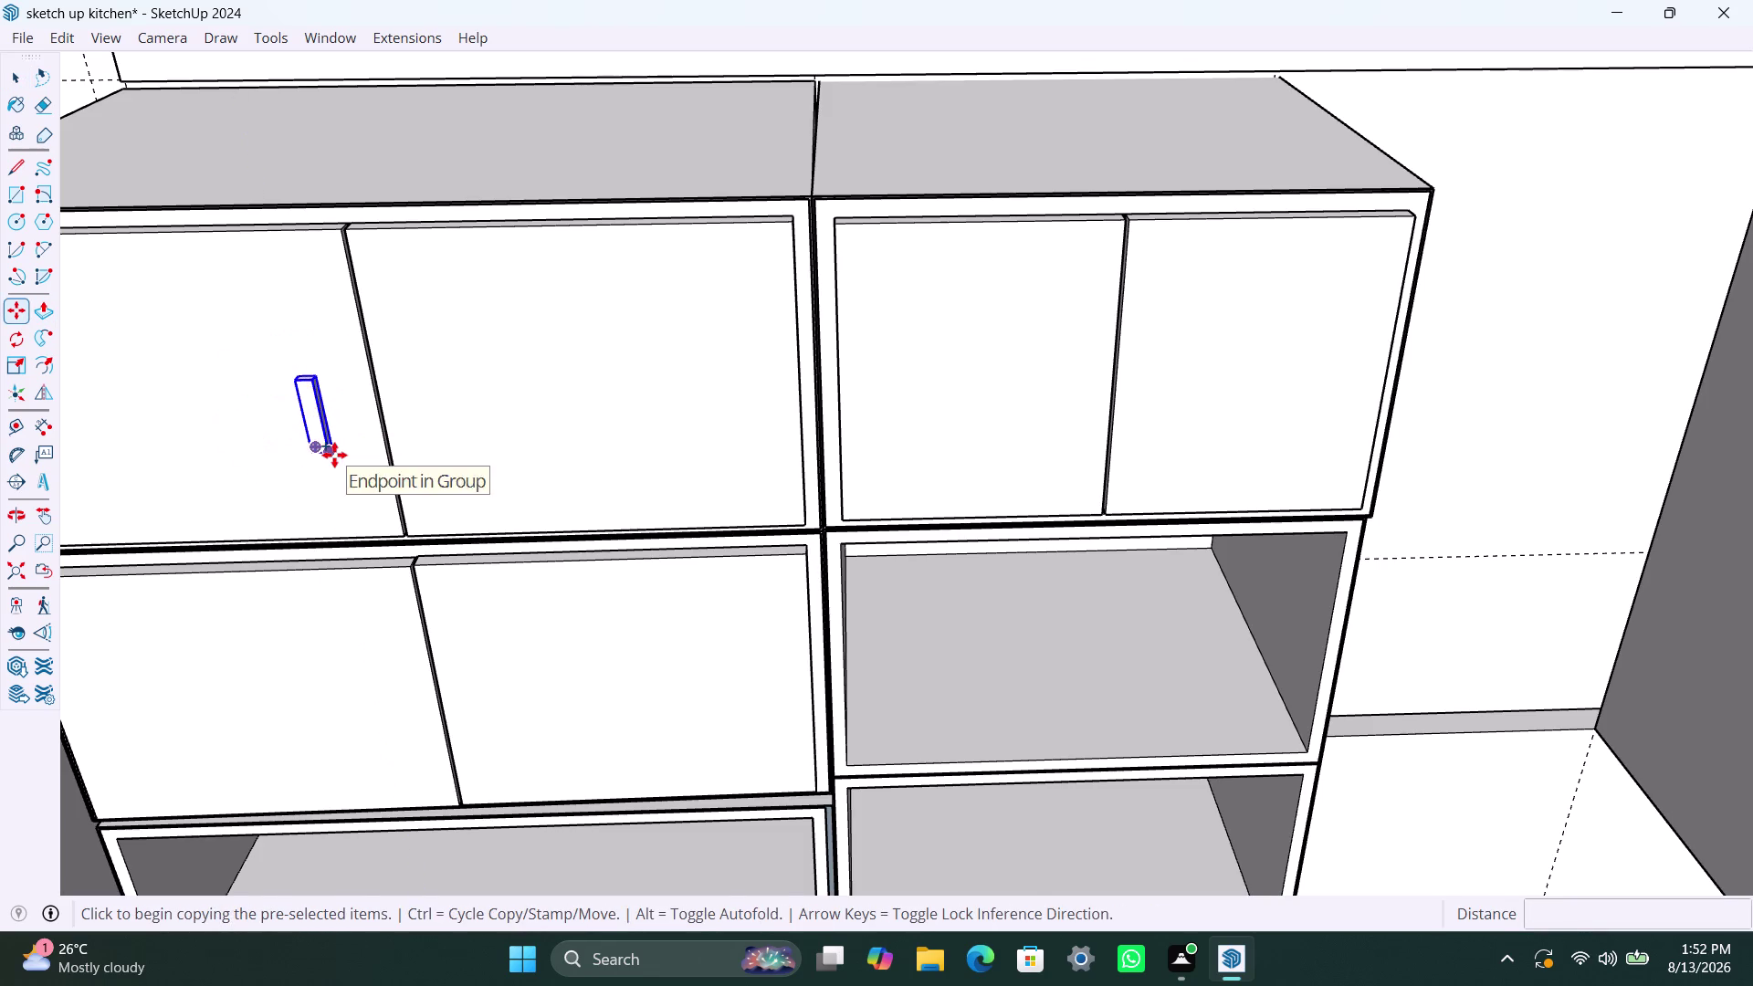
click(335, 454)
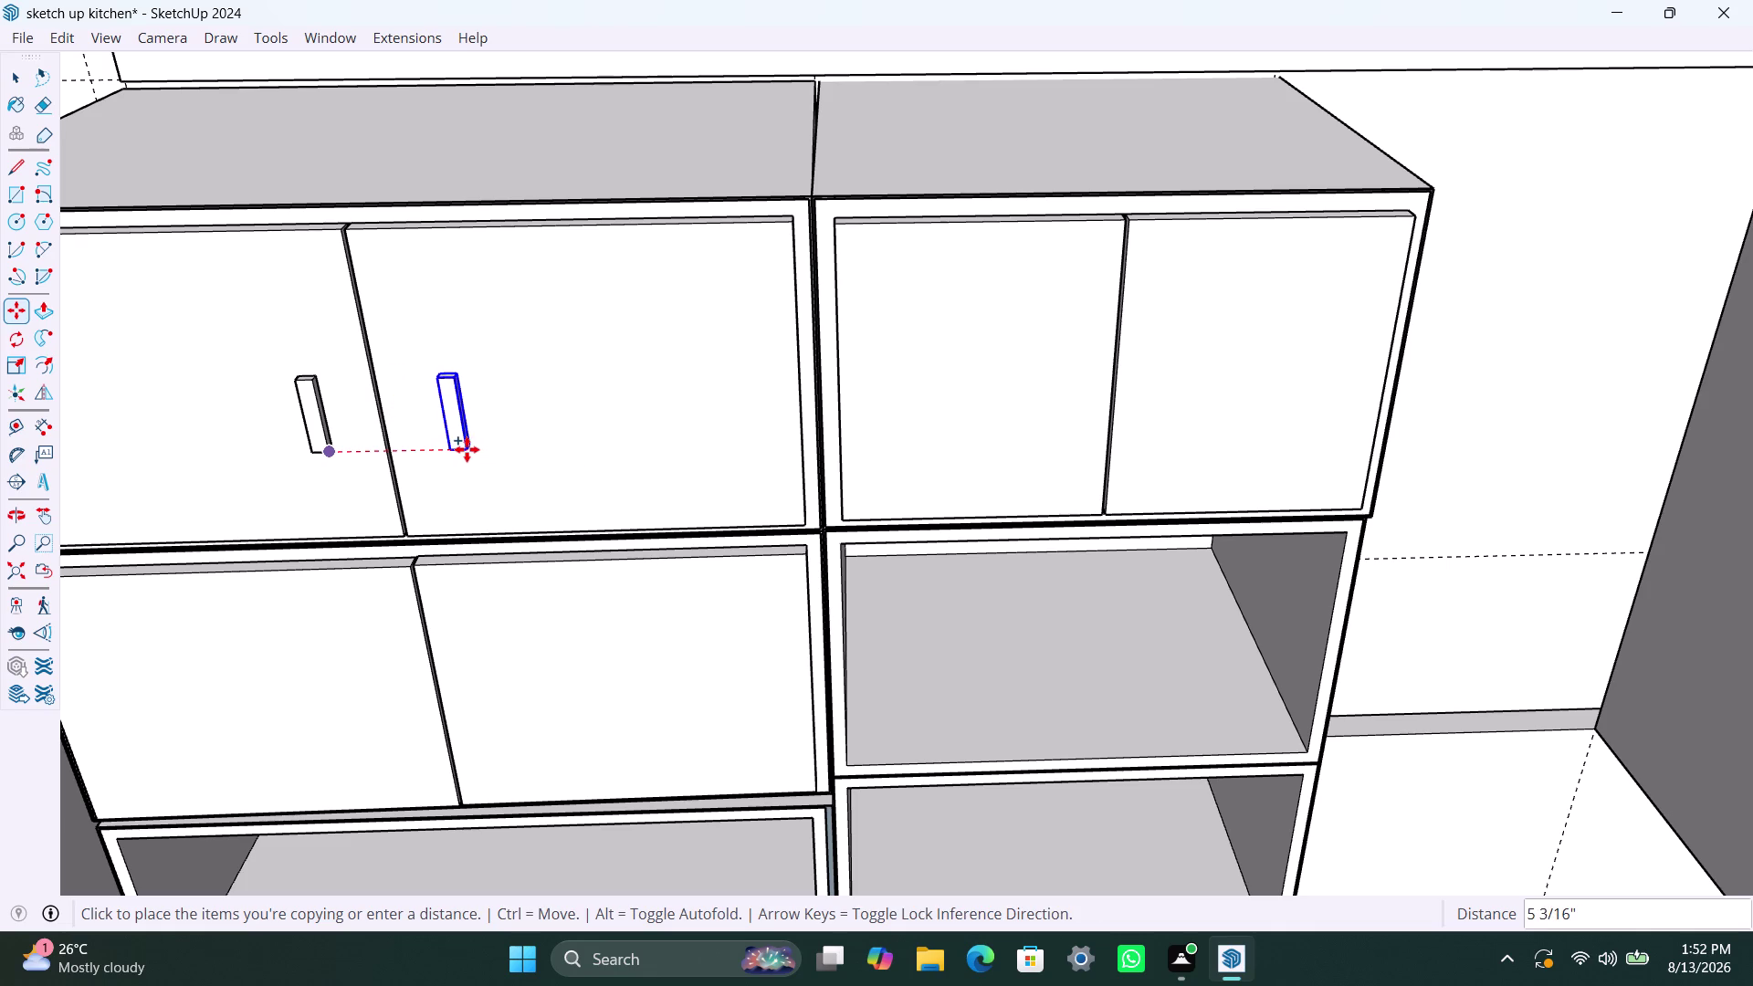
click(462, 449)
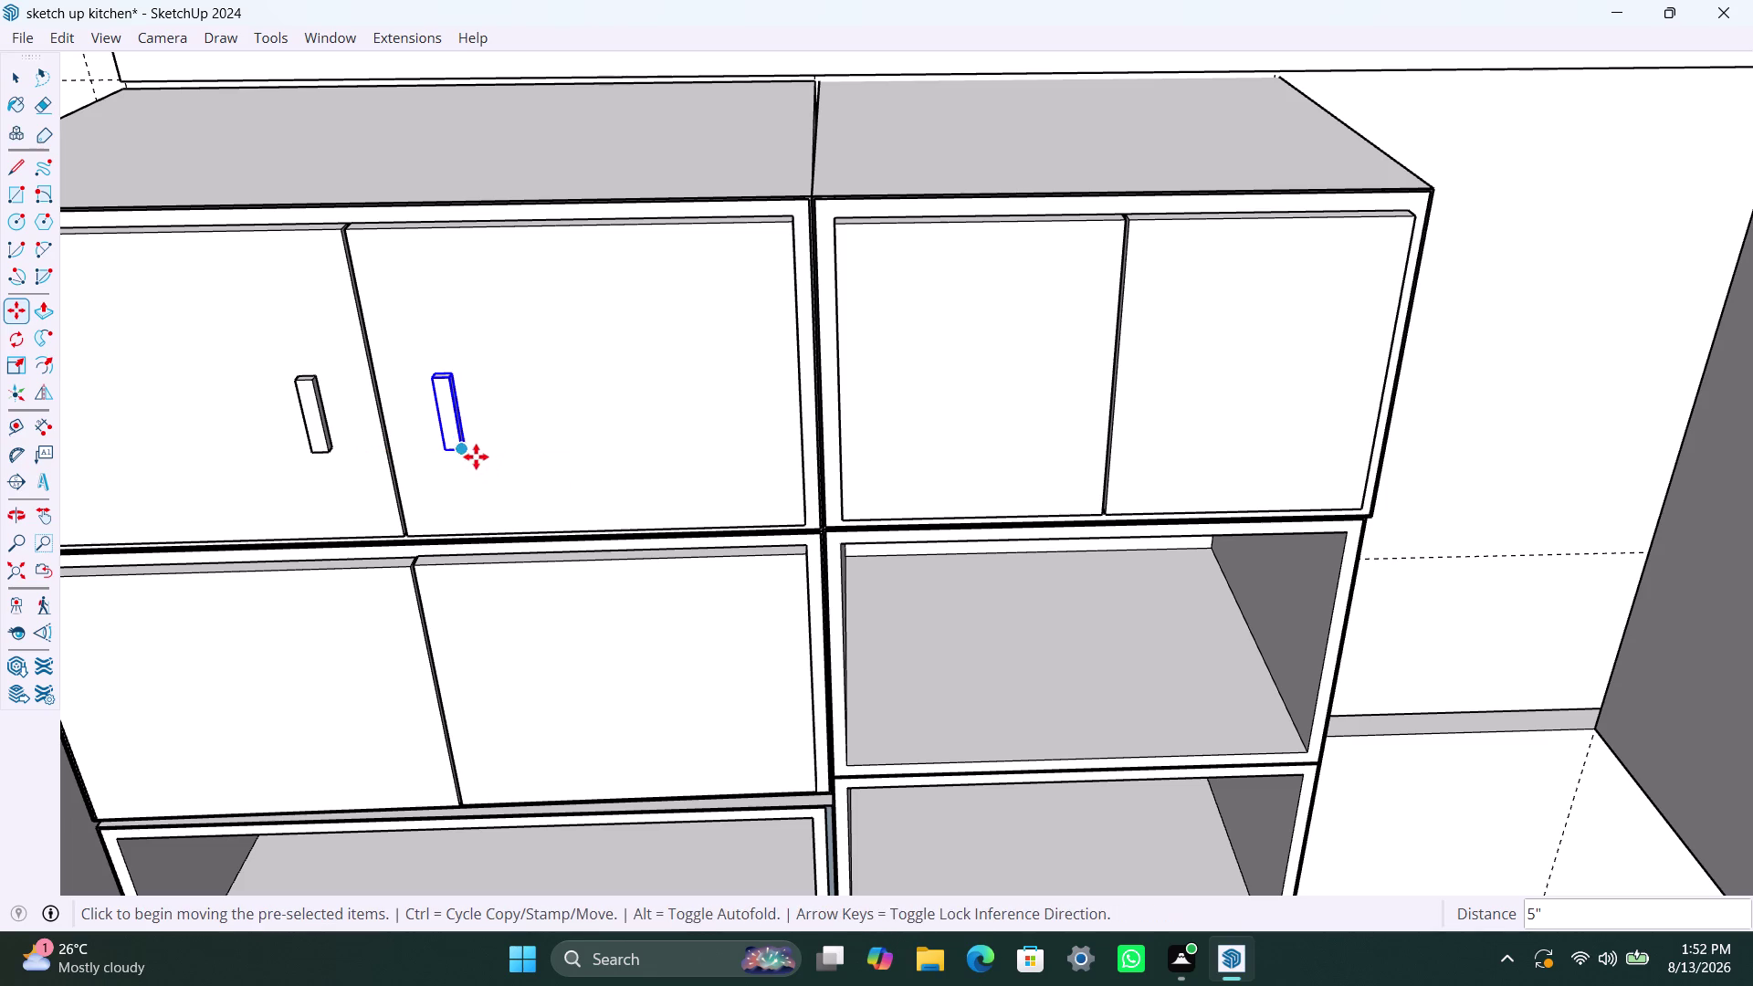
click(466, 450)
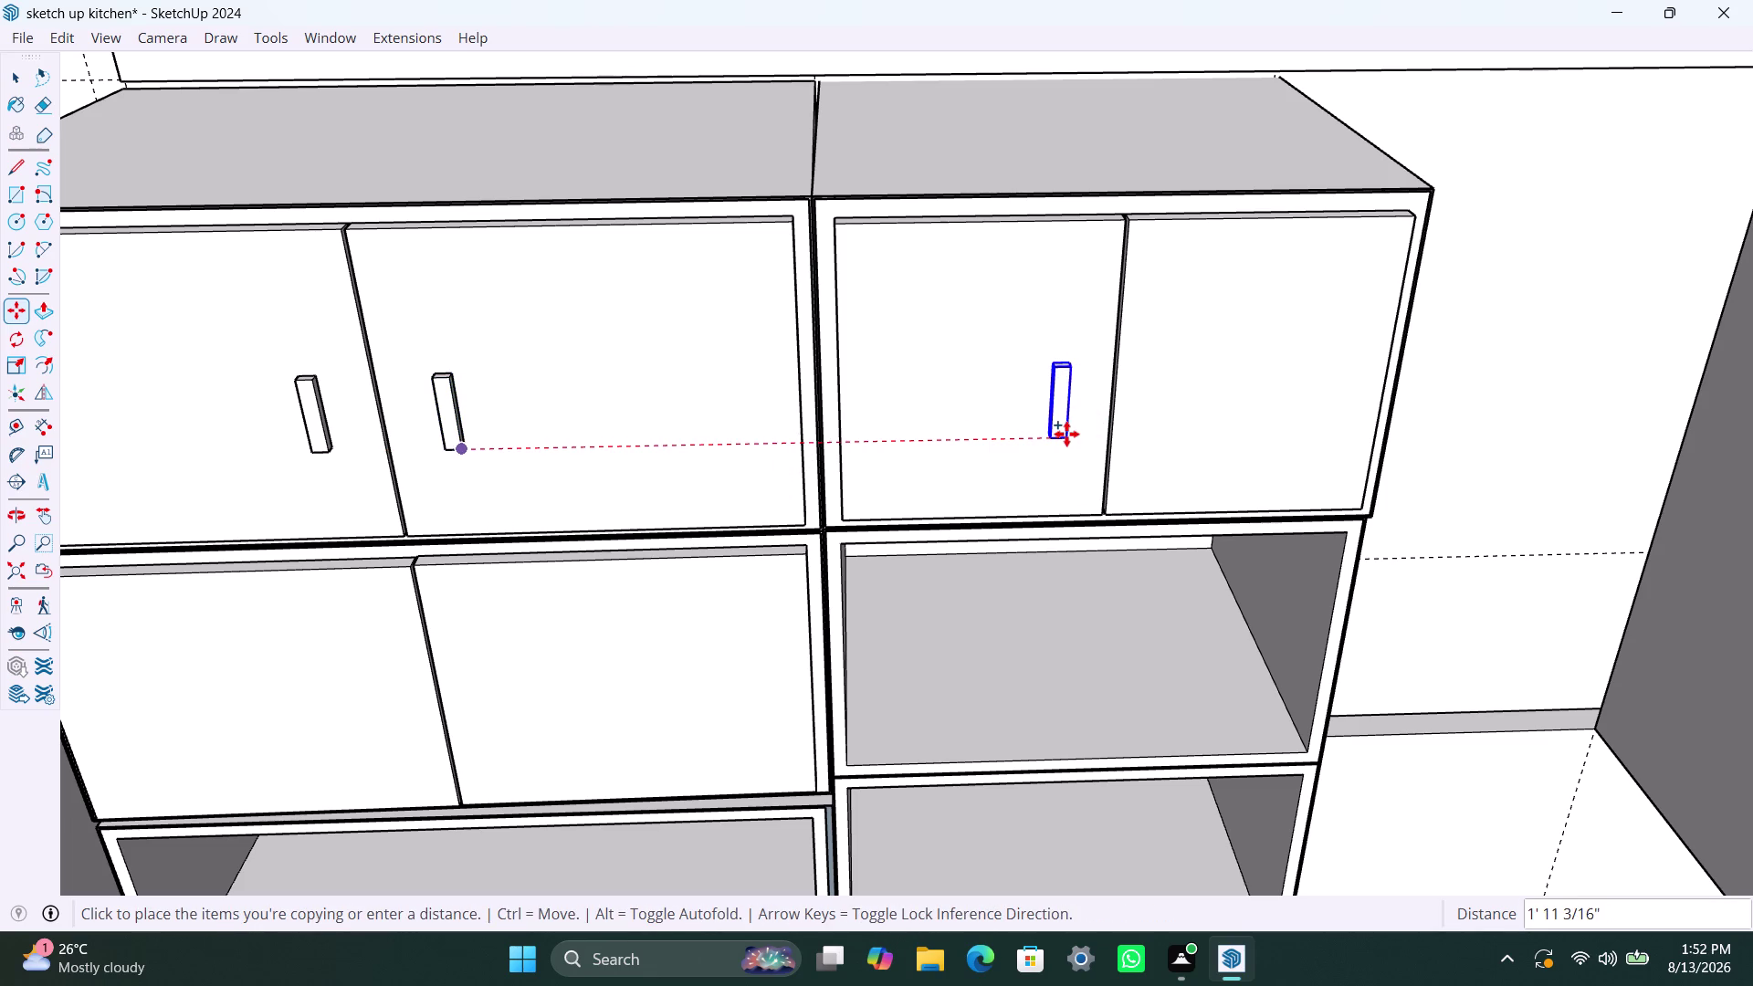
click(1067, 434)
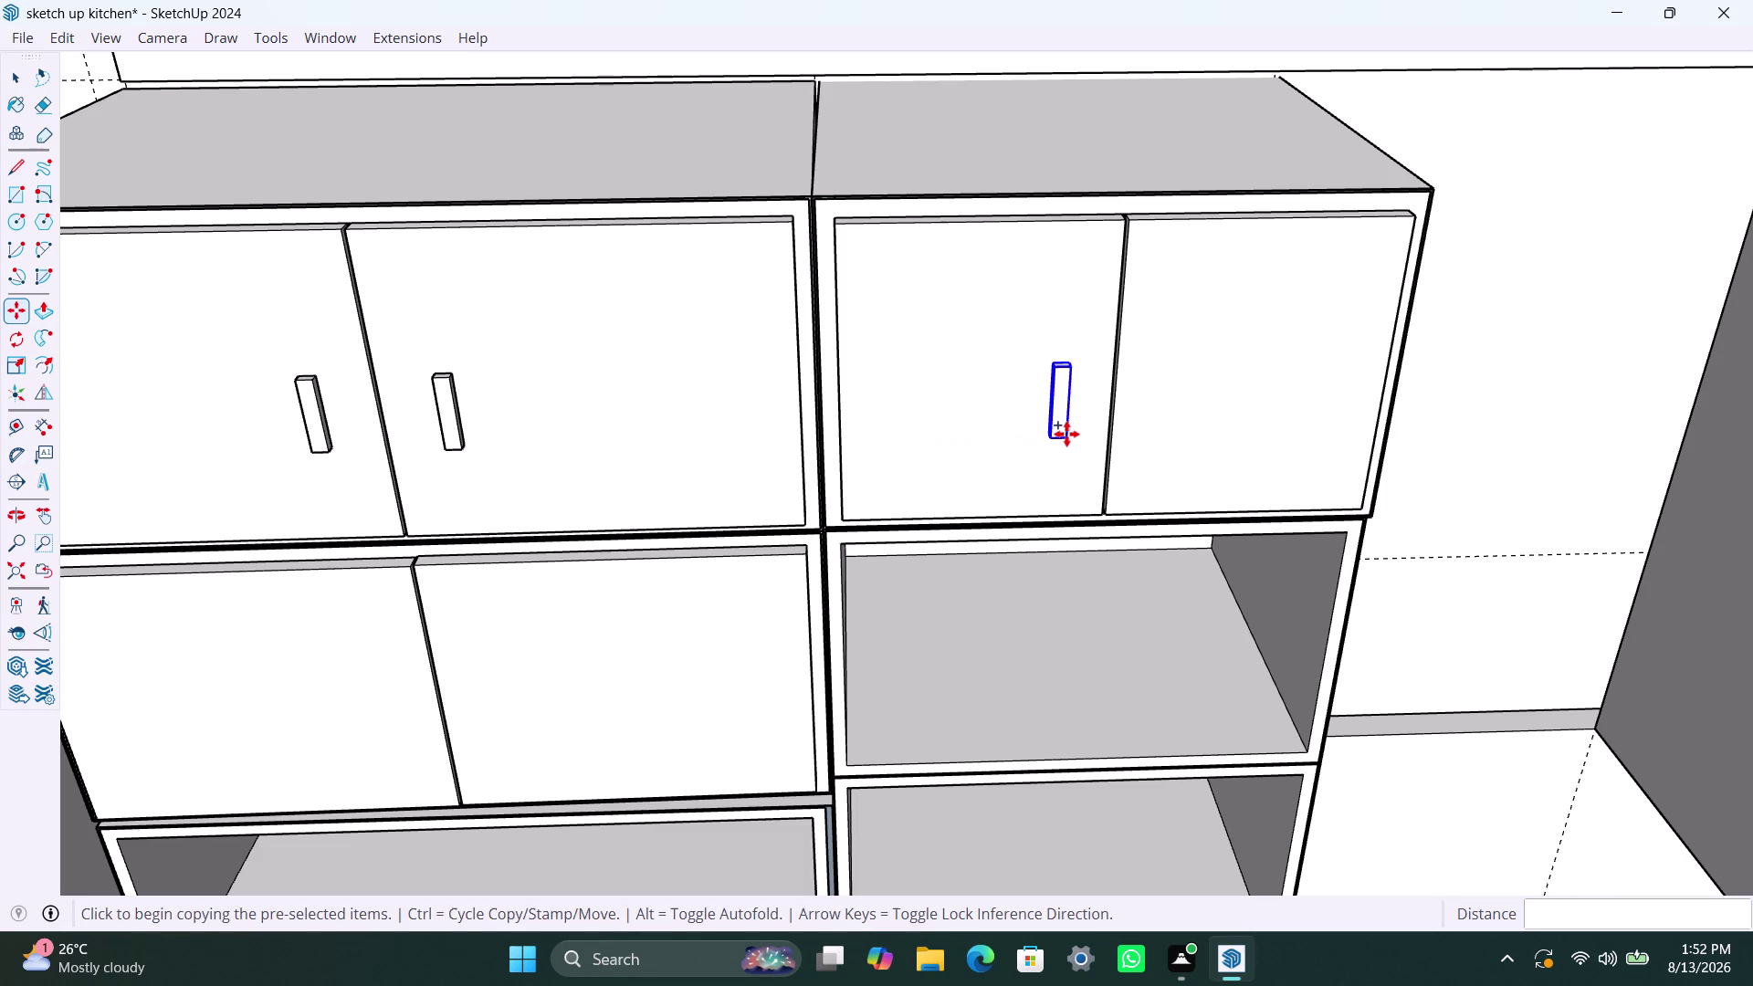
click(1066, 433)
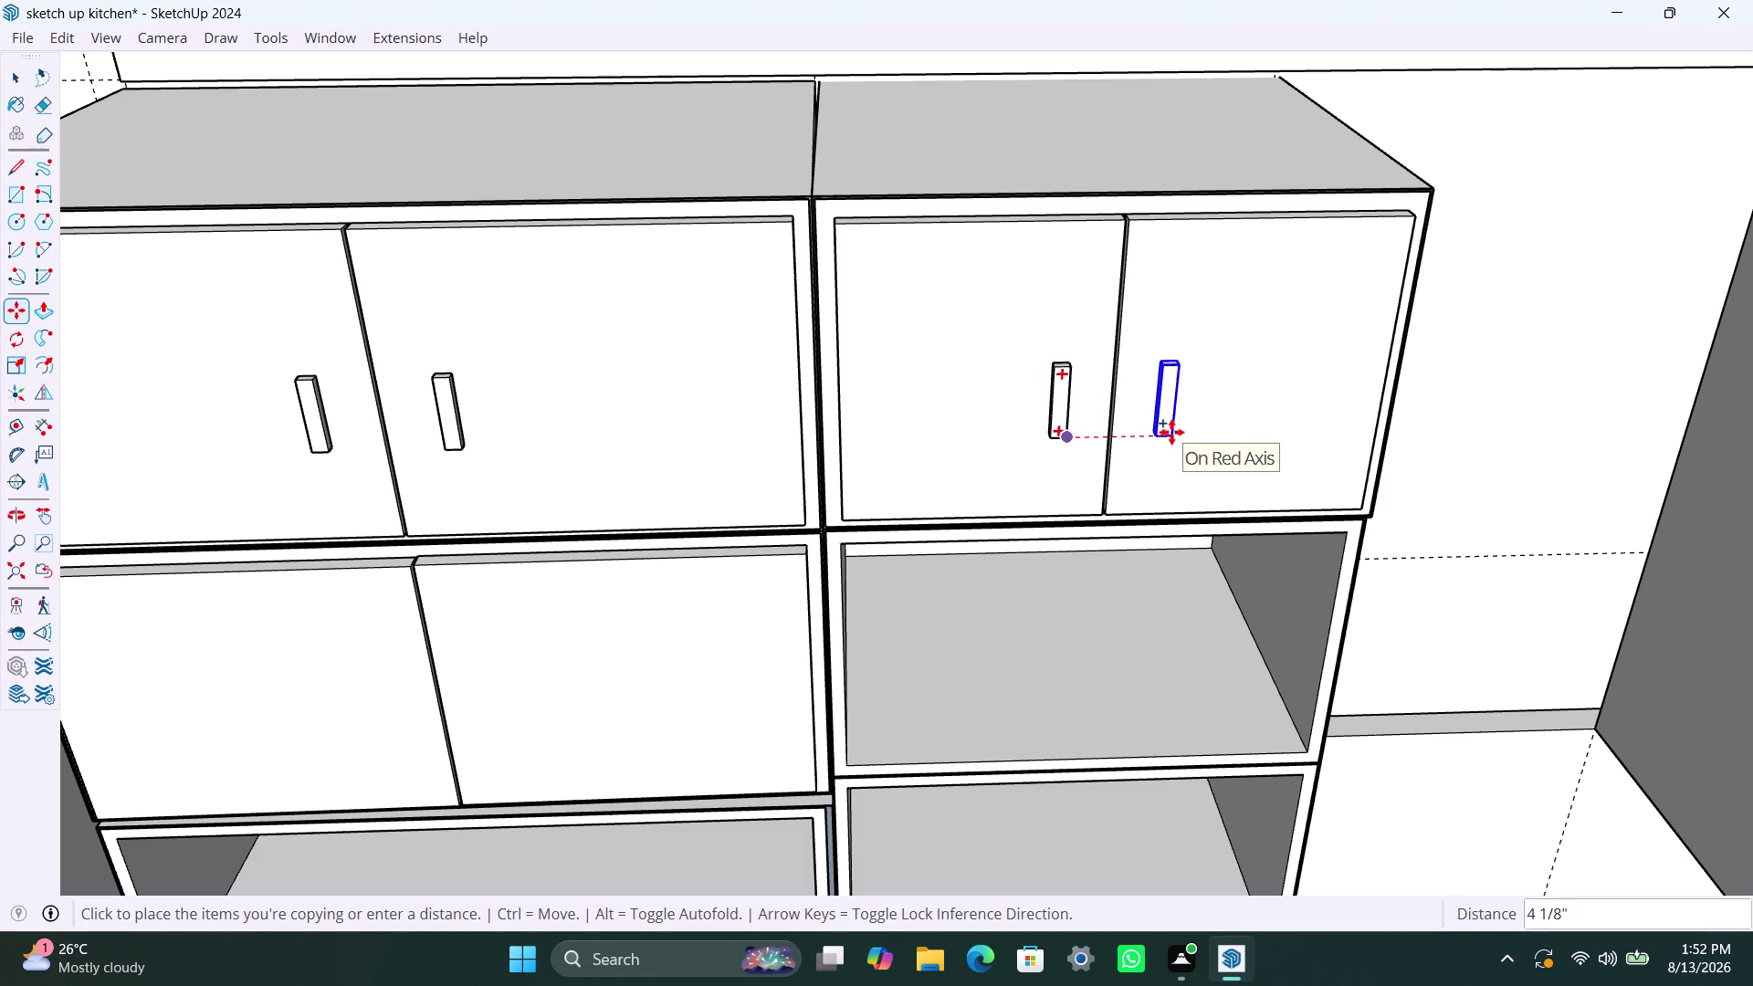
click(1172, 432)
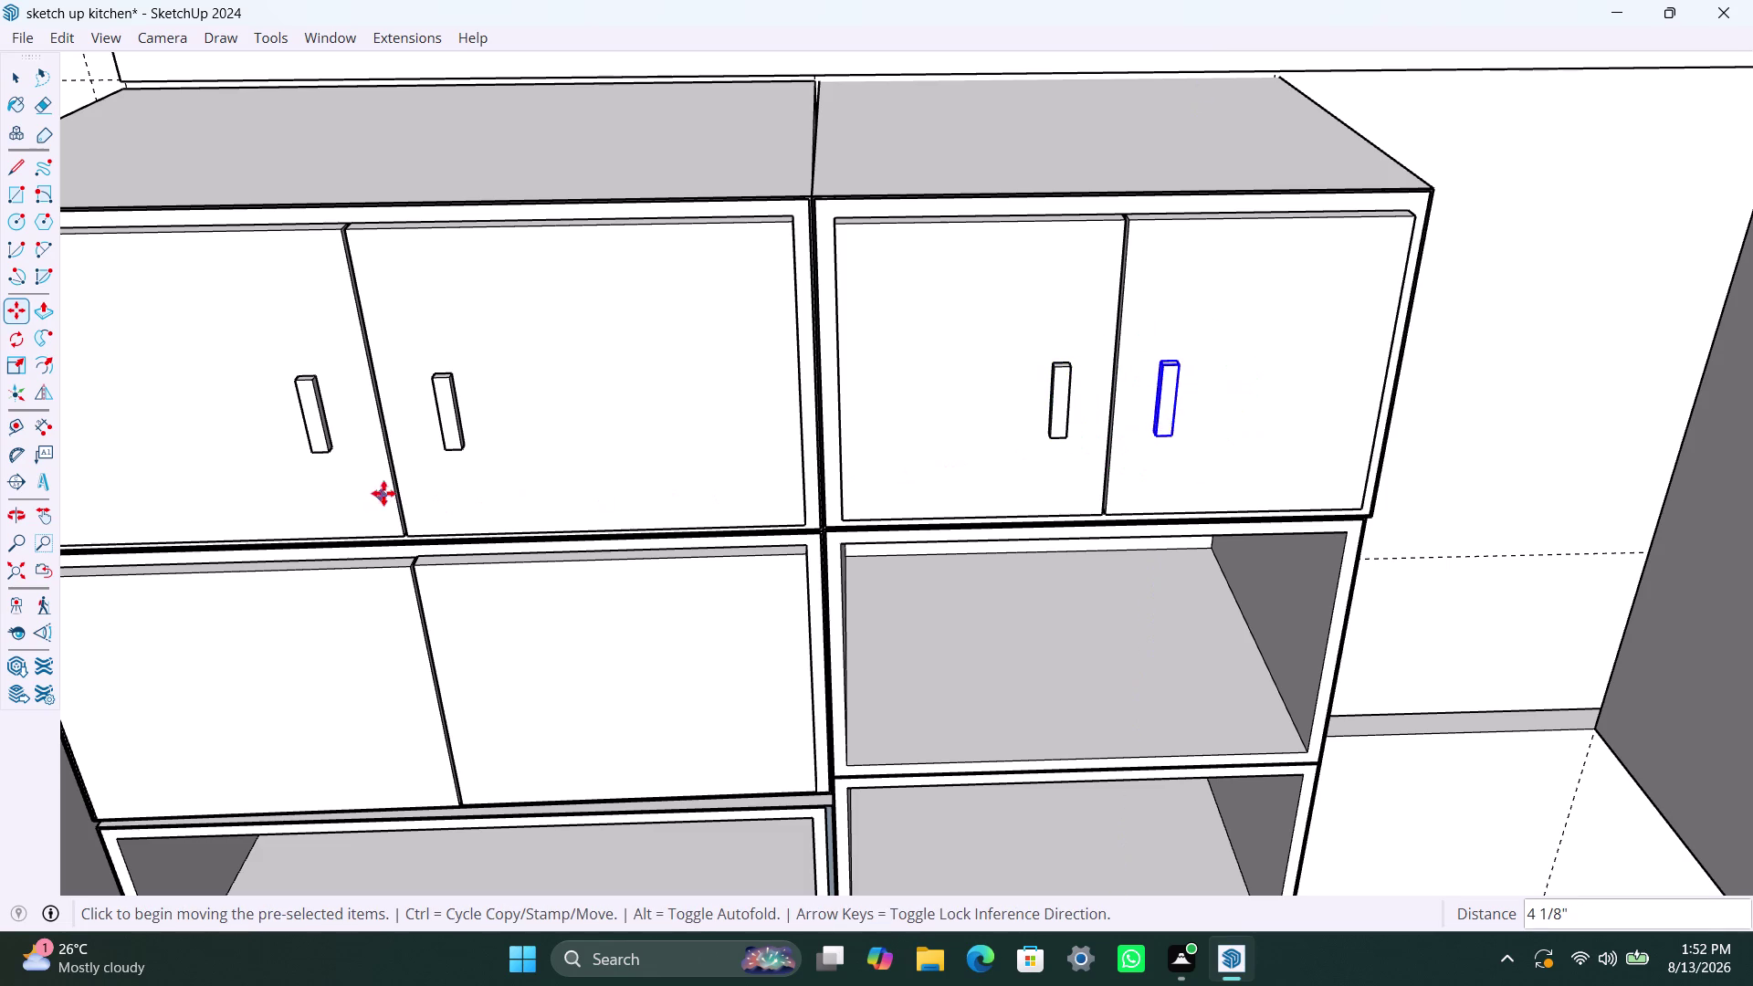
scroll(down, 3)
key(Escape)
Orbit out and copy the upper-left door handle down onto the lower-left door.
scroll(down, 3)
middle_drag(479, 671, 479, 668)
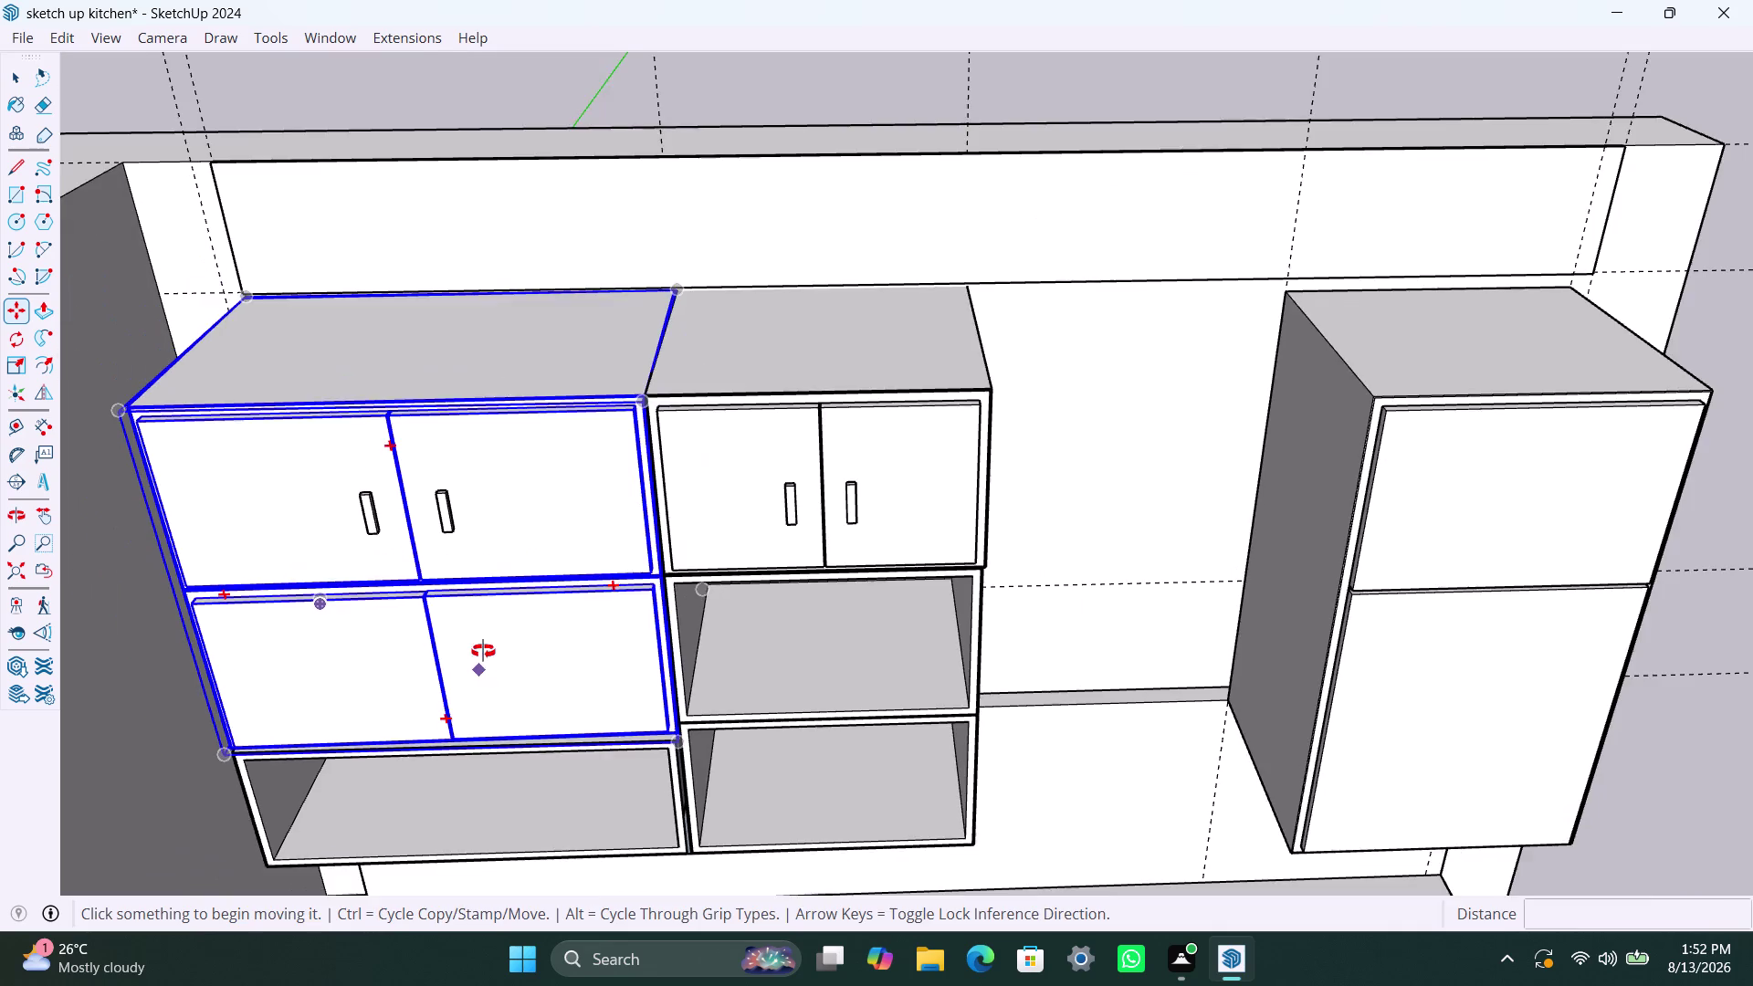
middle_drag(479, 668, 493, 605)
key(space)
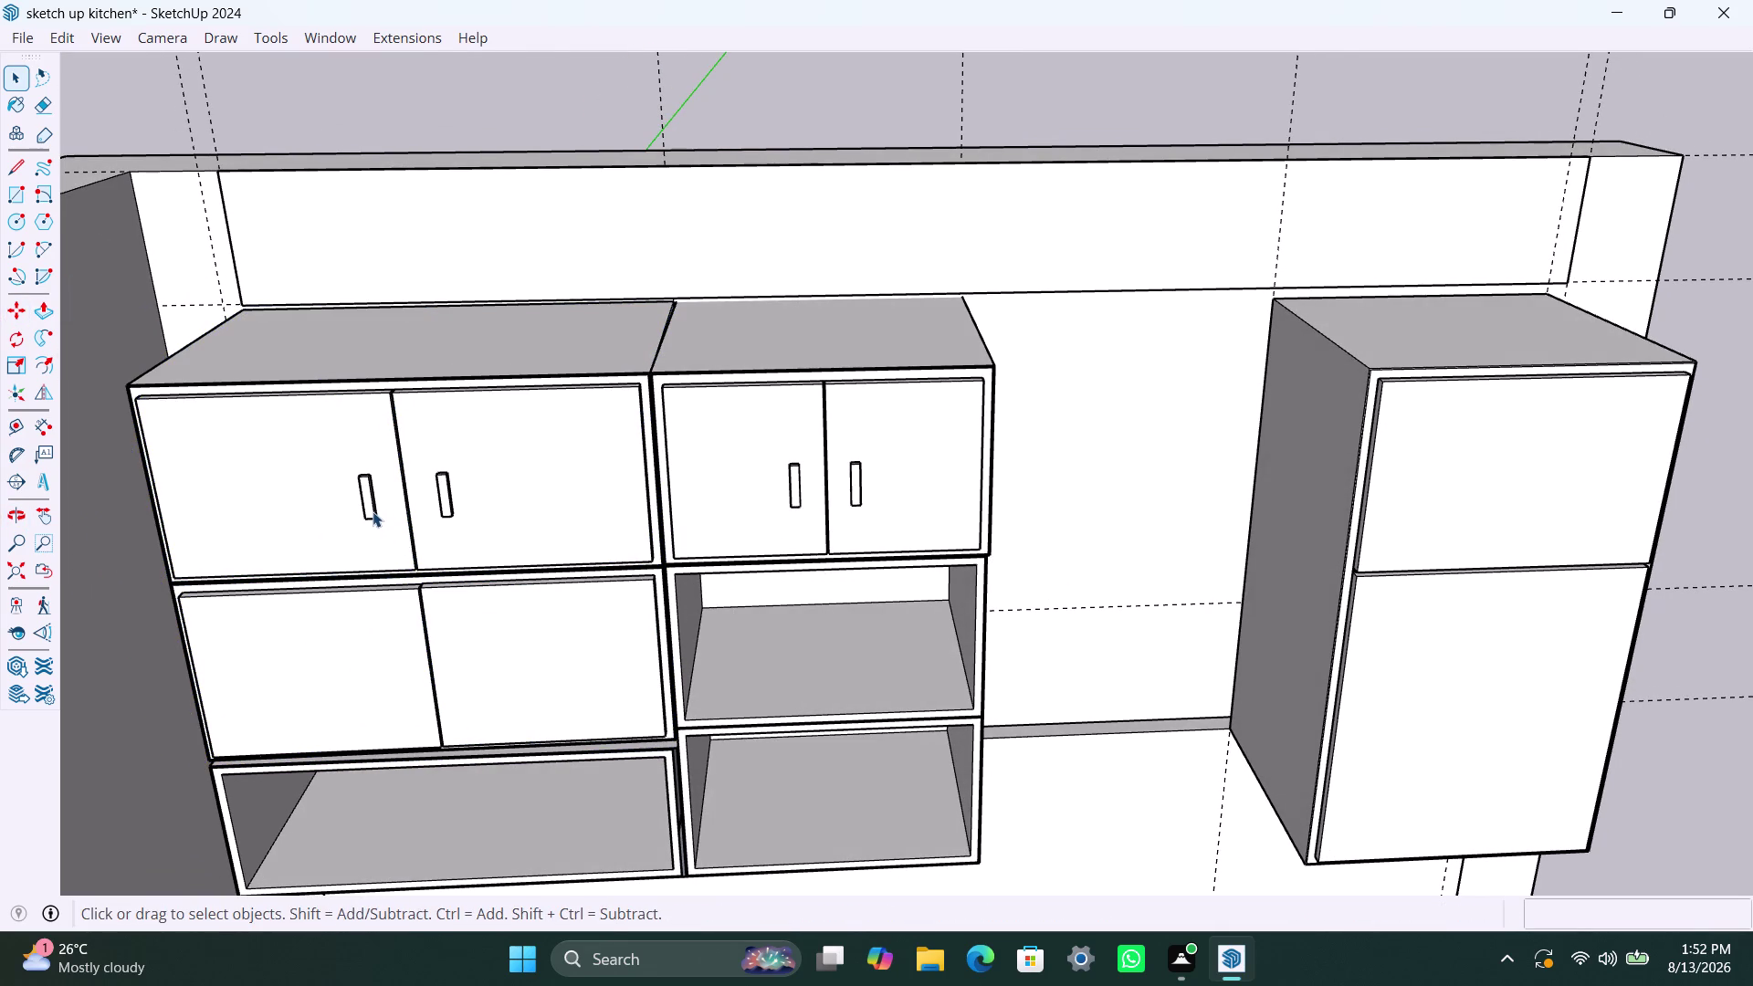
key(m)
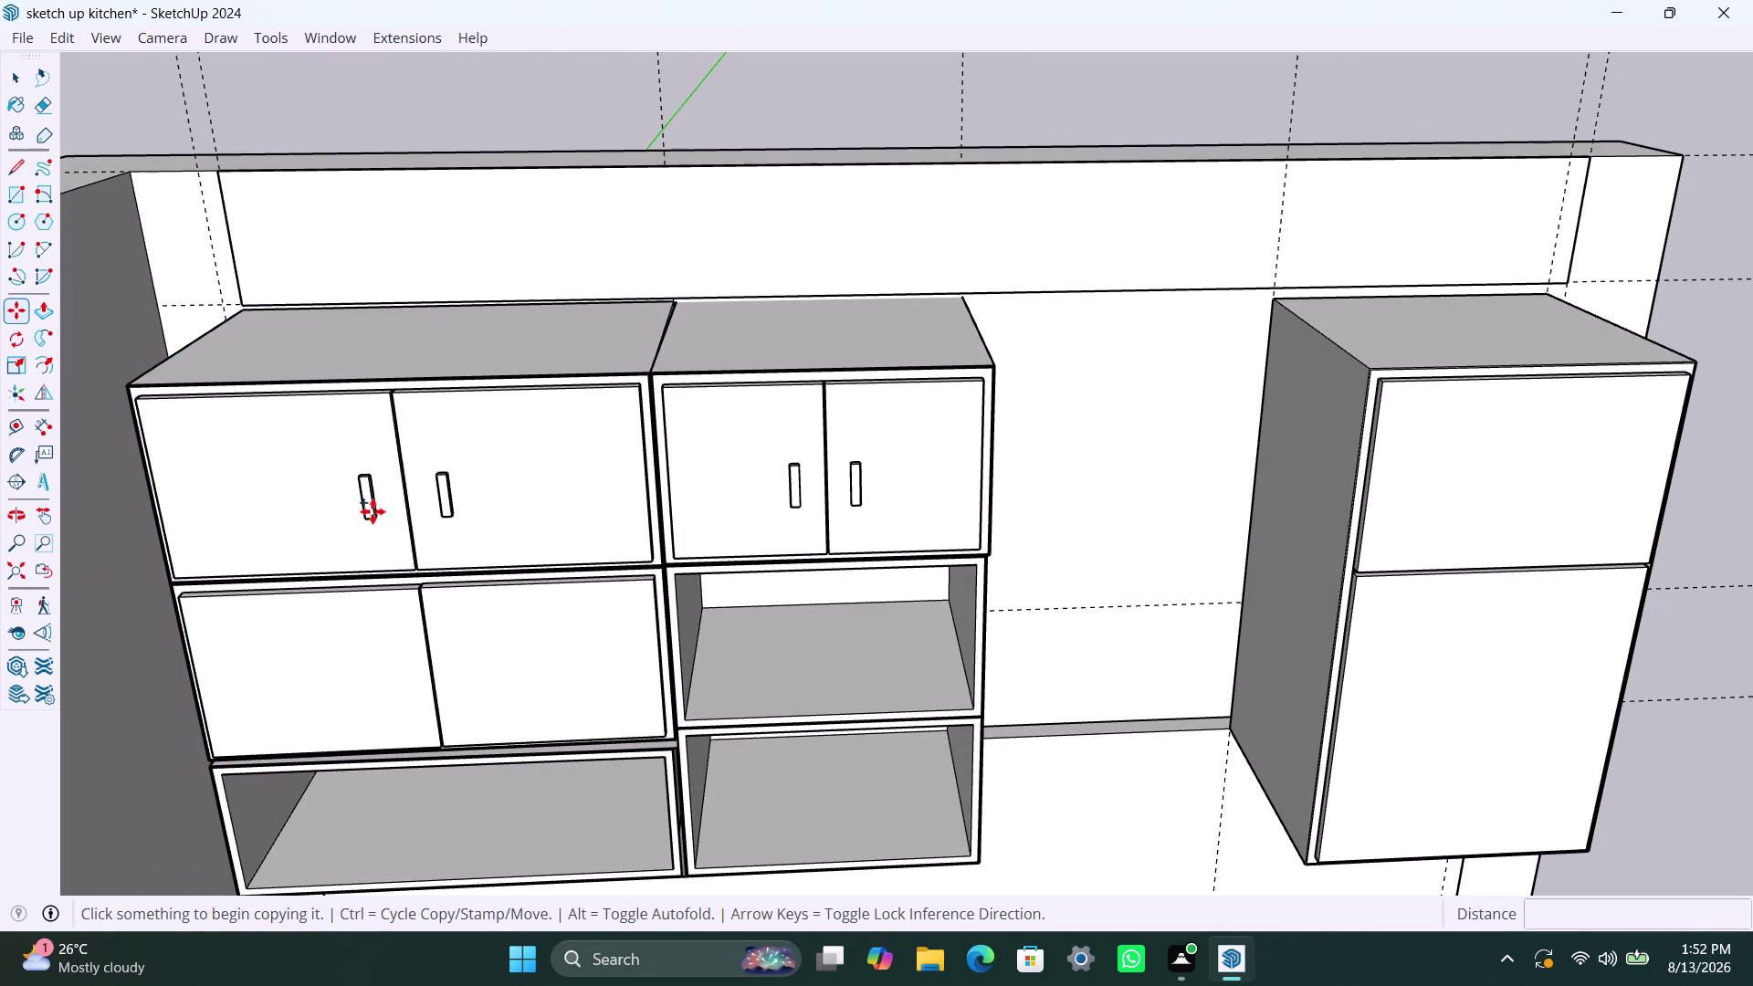
key(space)
click(375, 514)
key(m)
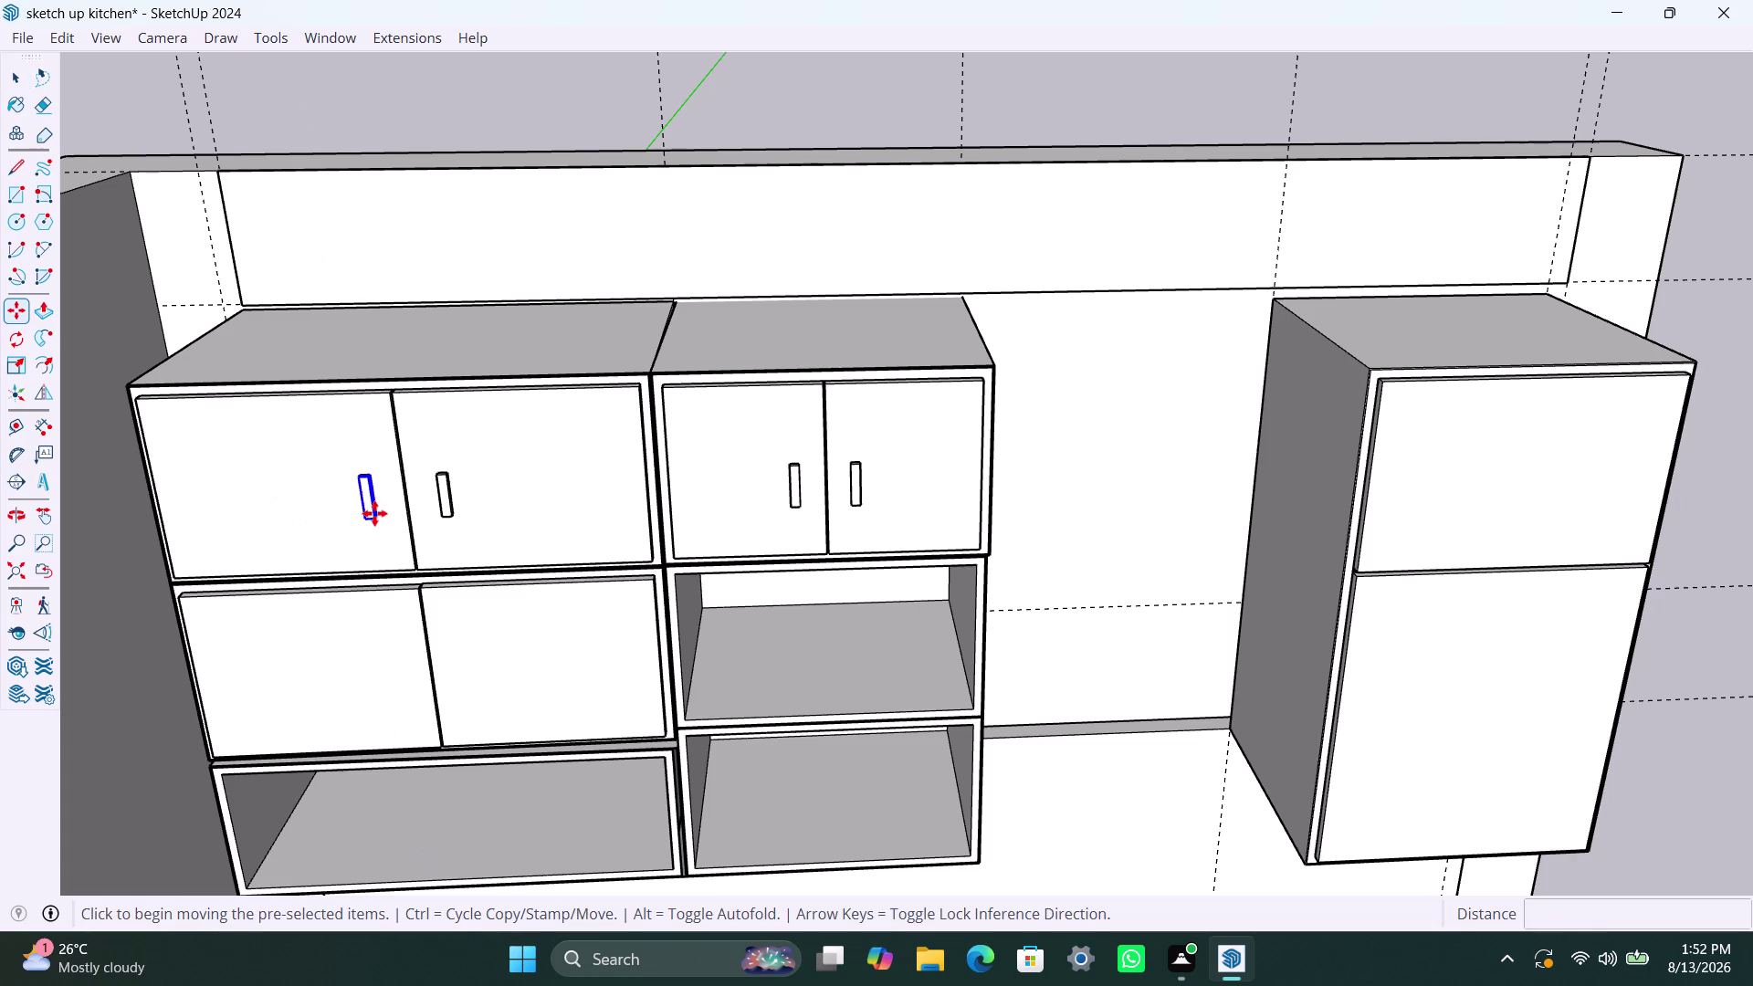
click(374, 513)
key(Escape)
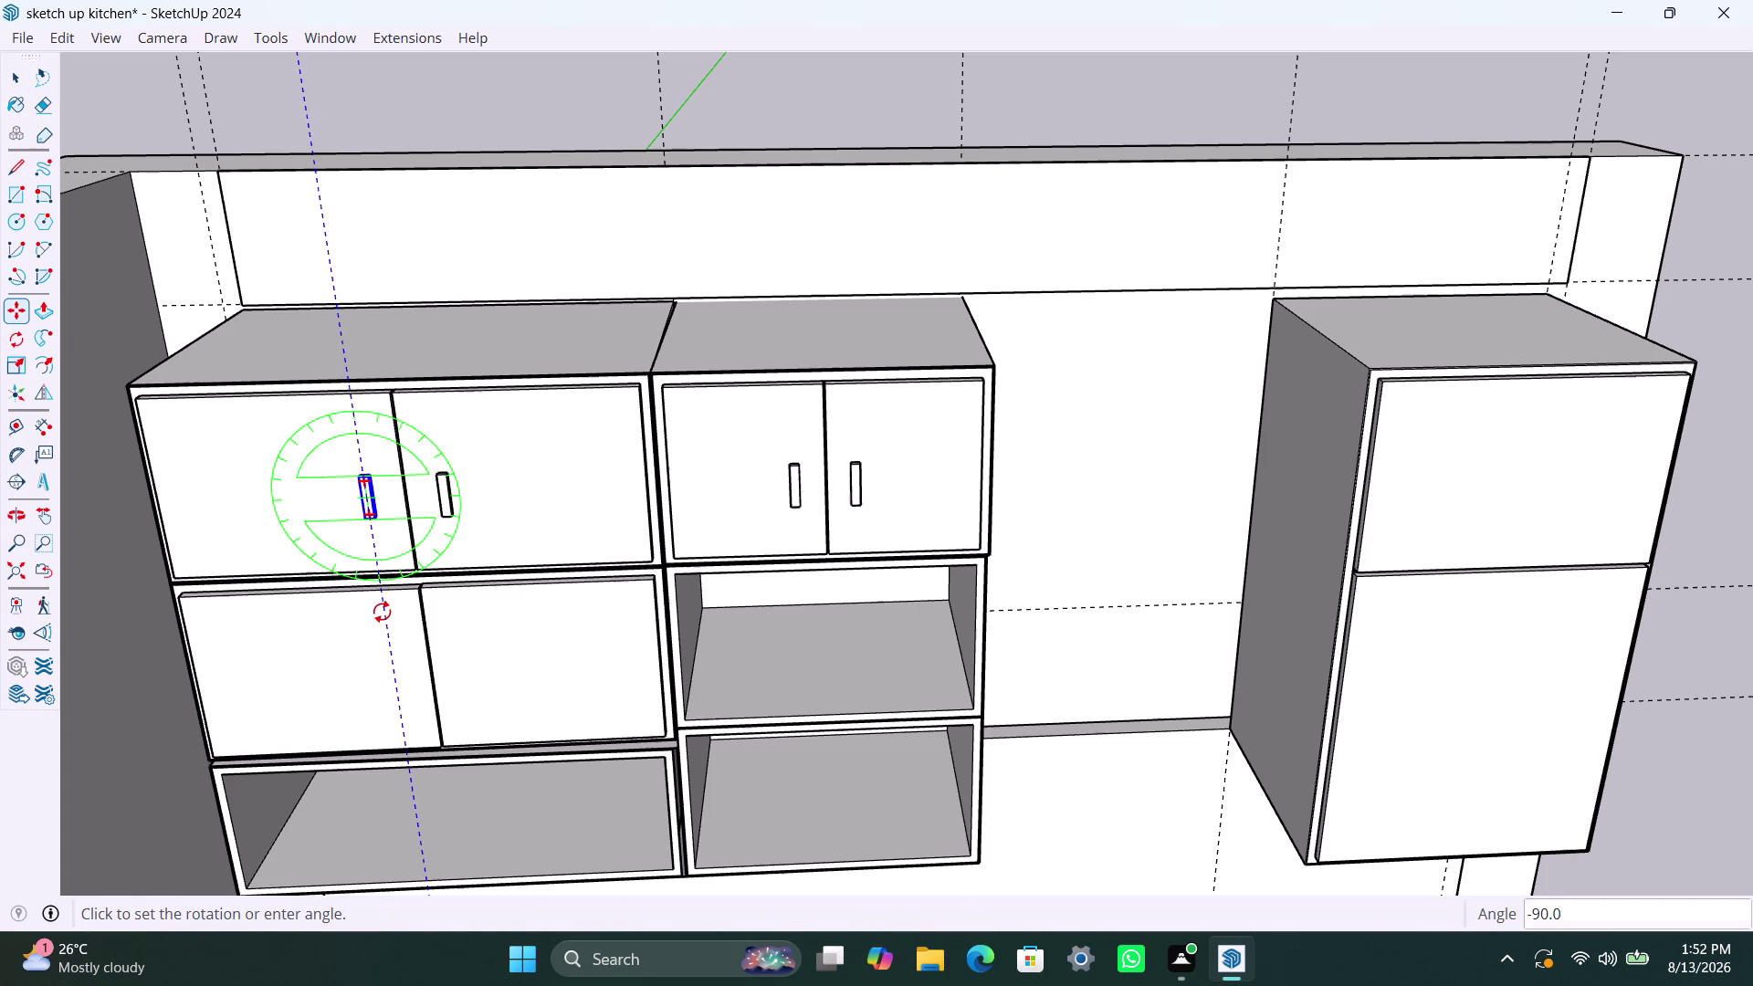
key(m)
click(382, 519)
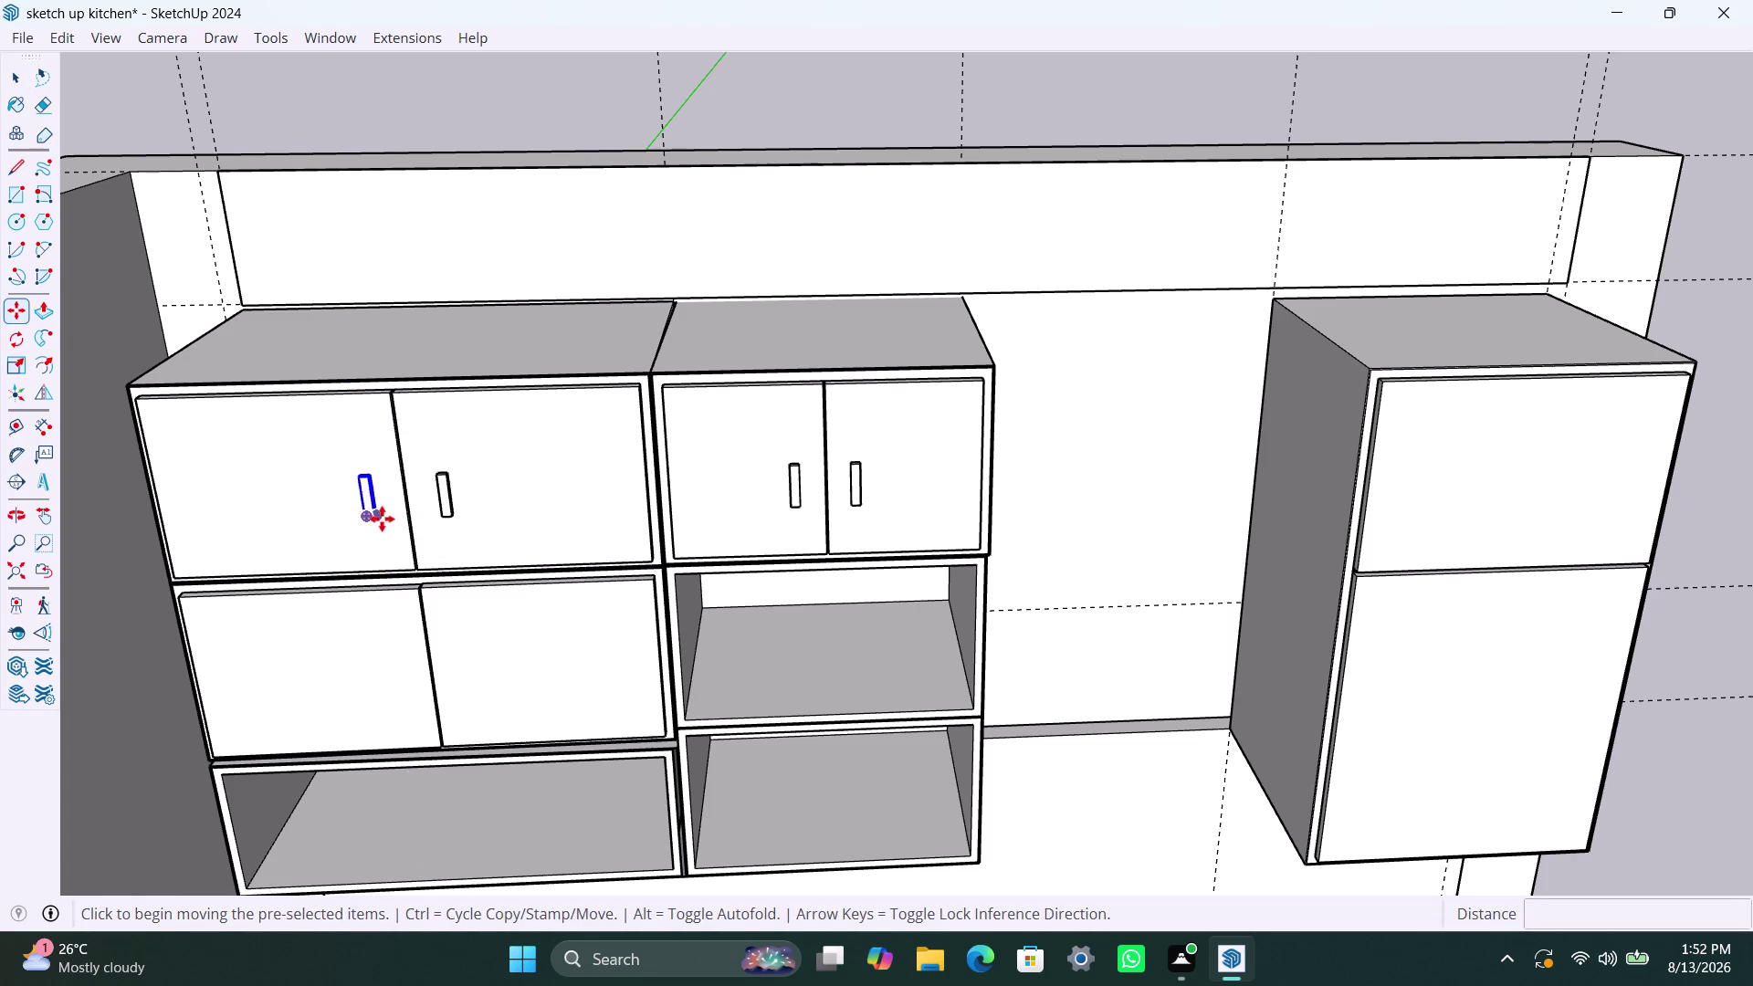
click(396, 691)
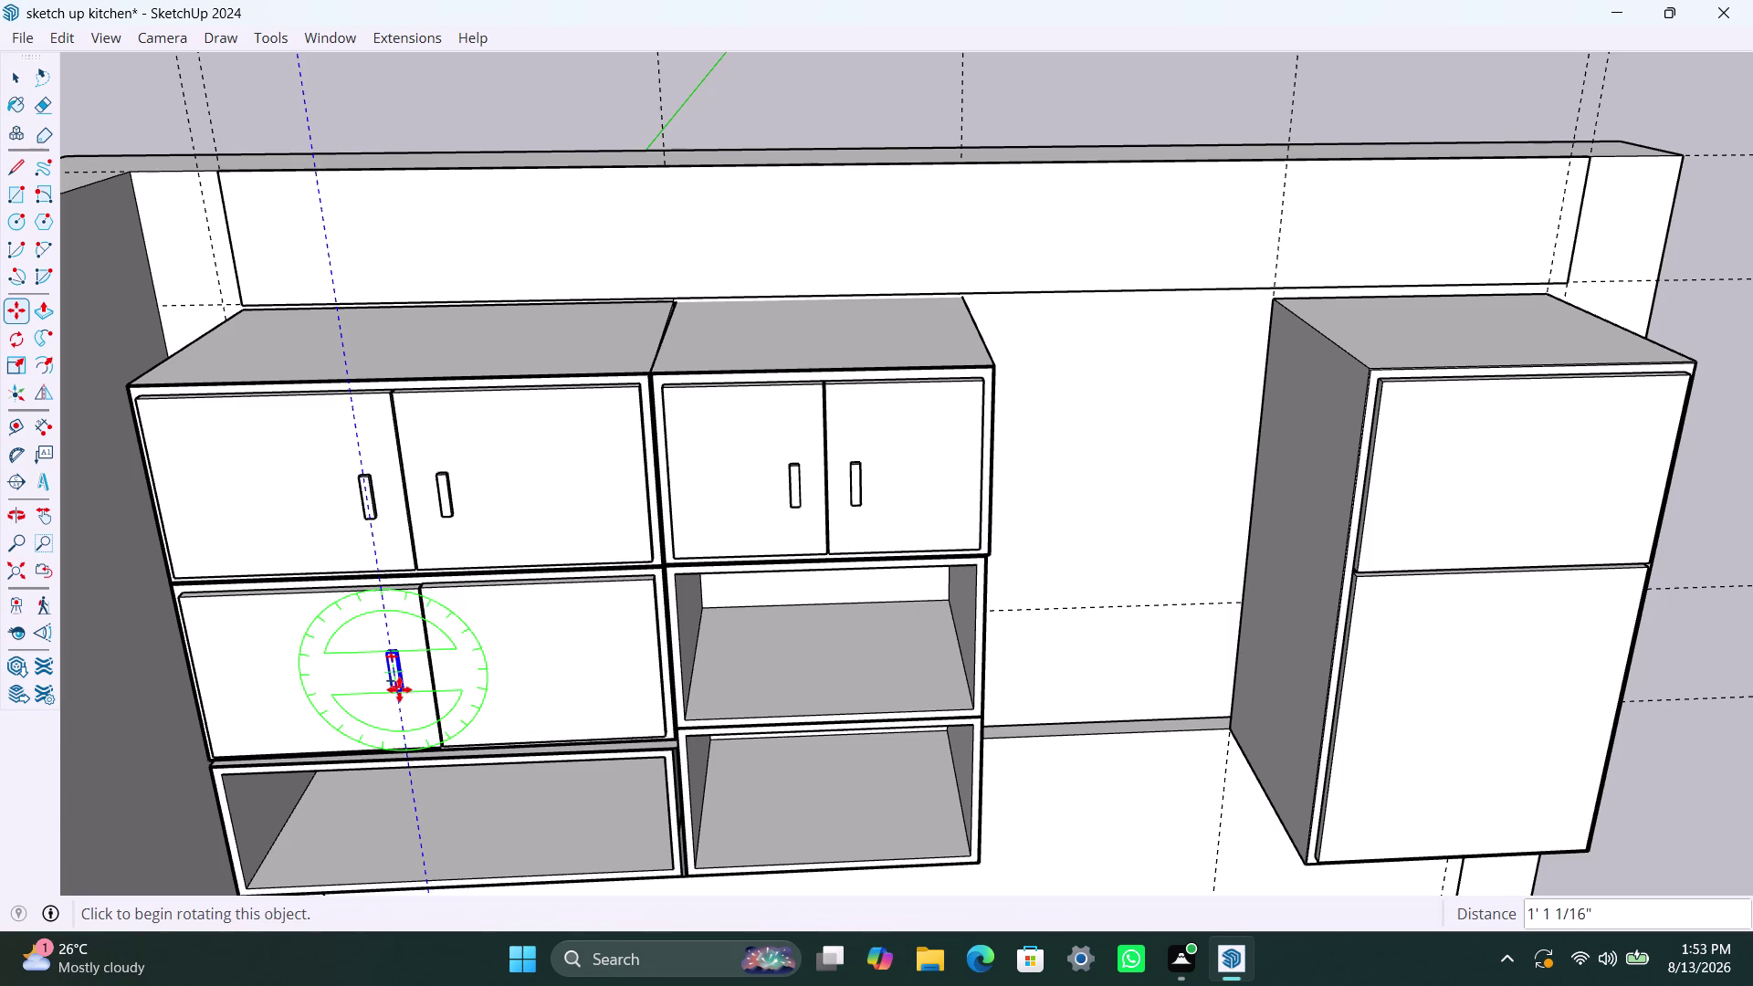
Copy the lower-left door handle across onto the lower-right door.
key(space)
key(m)
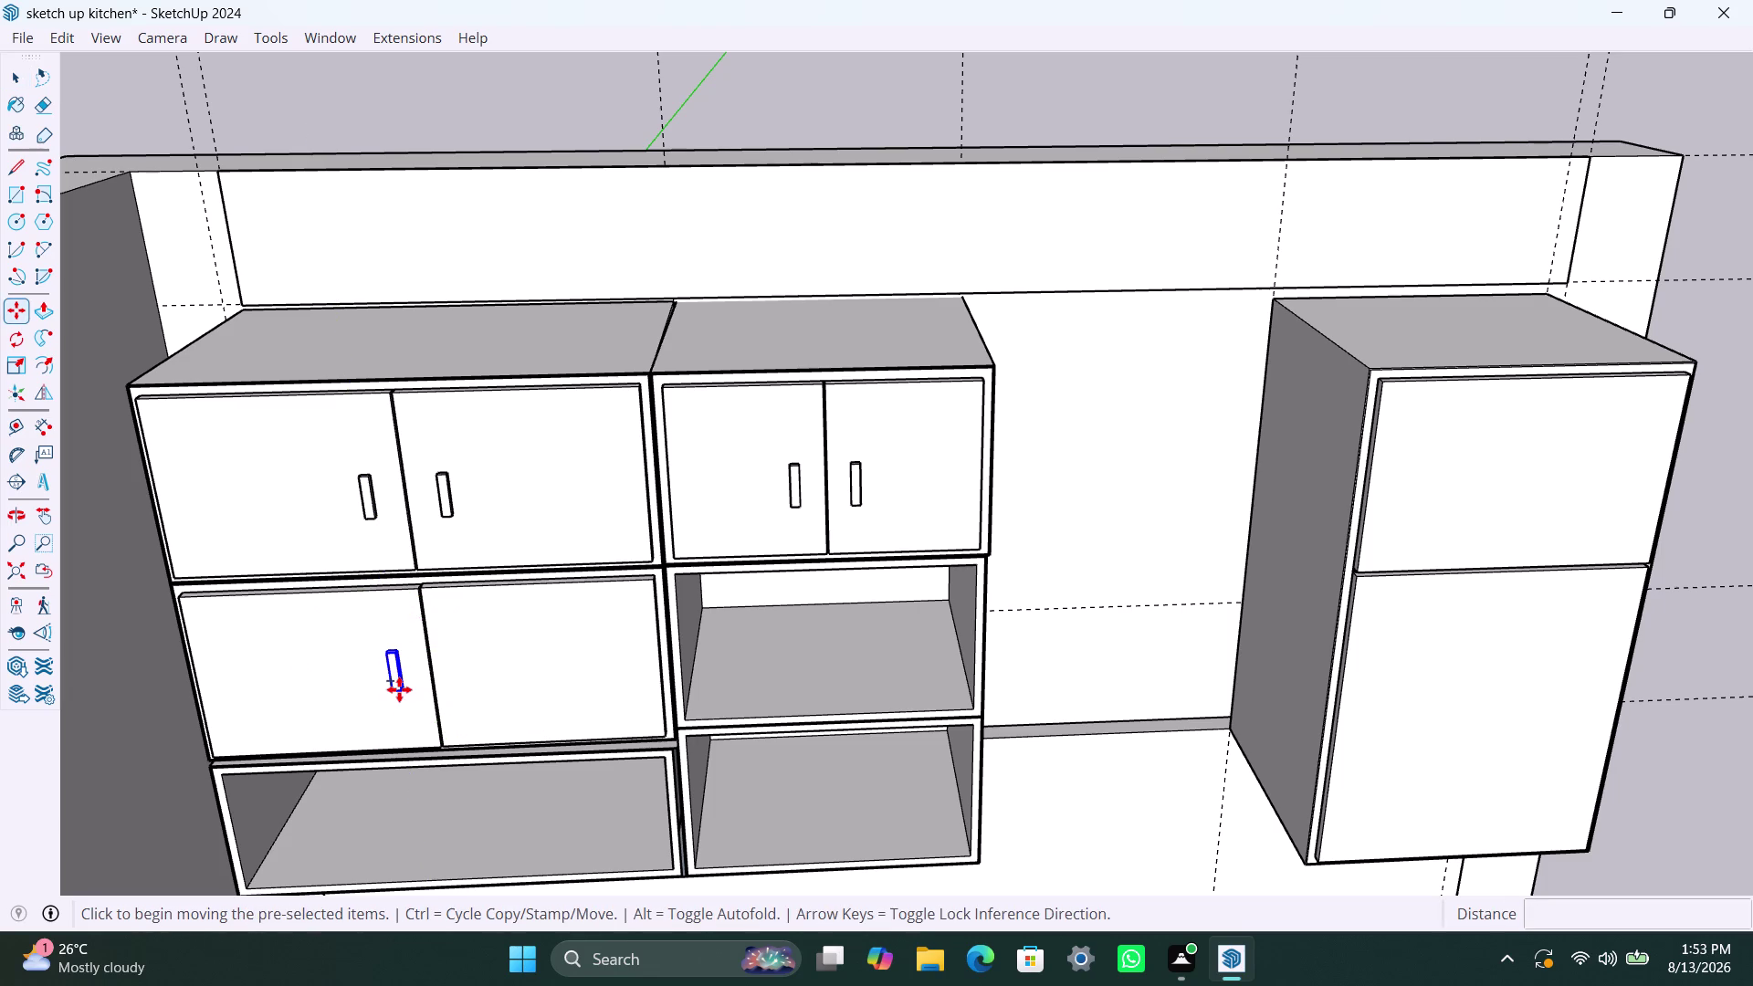
click(399, 689)
key(Escape)
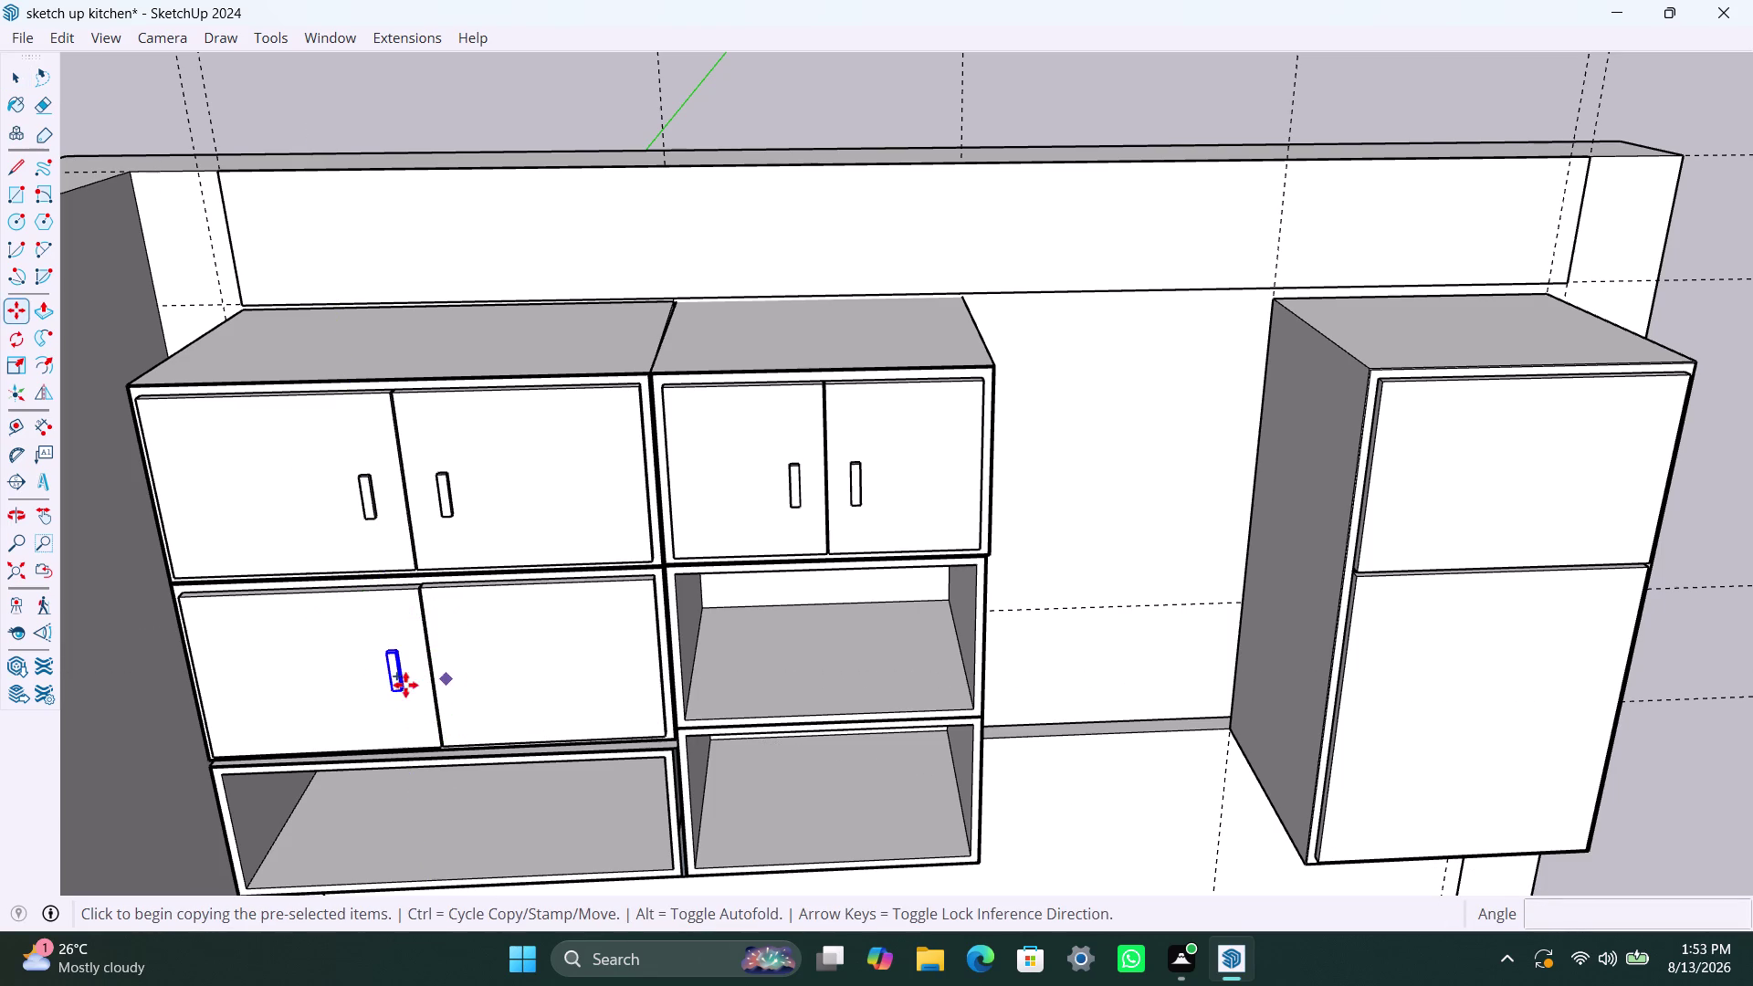
click(412, 696)
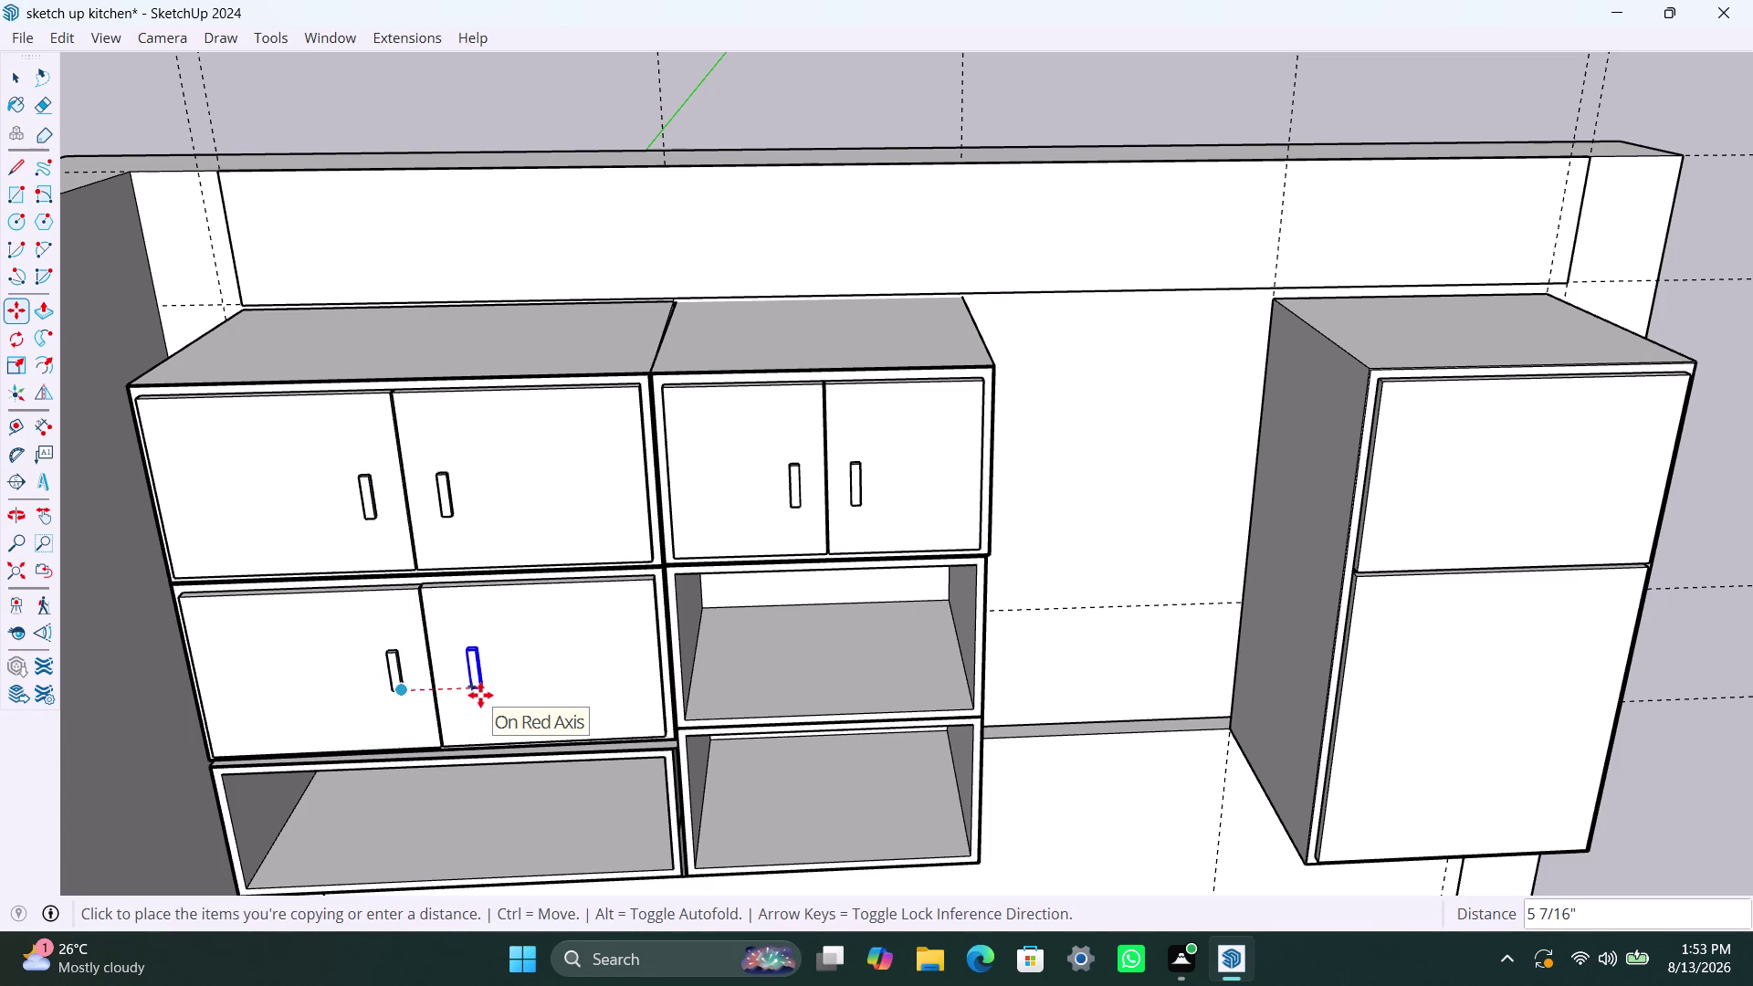
click(478, 694)
key(space)
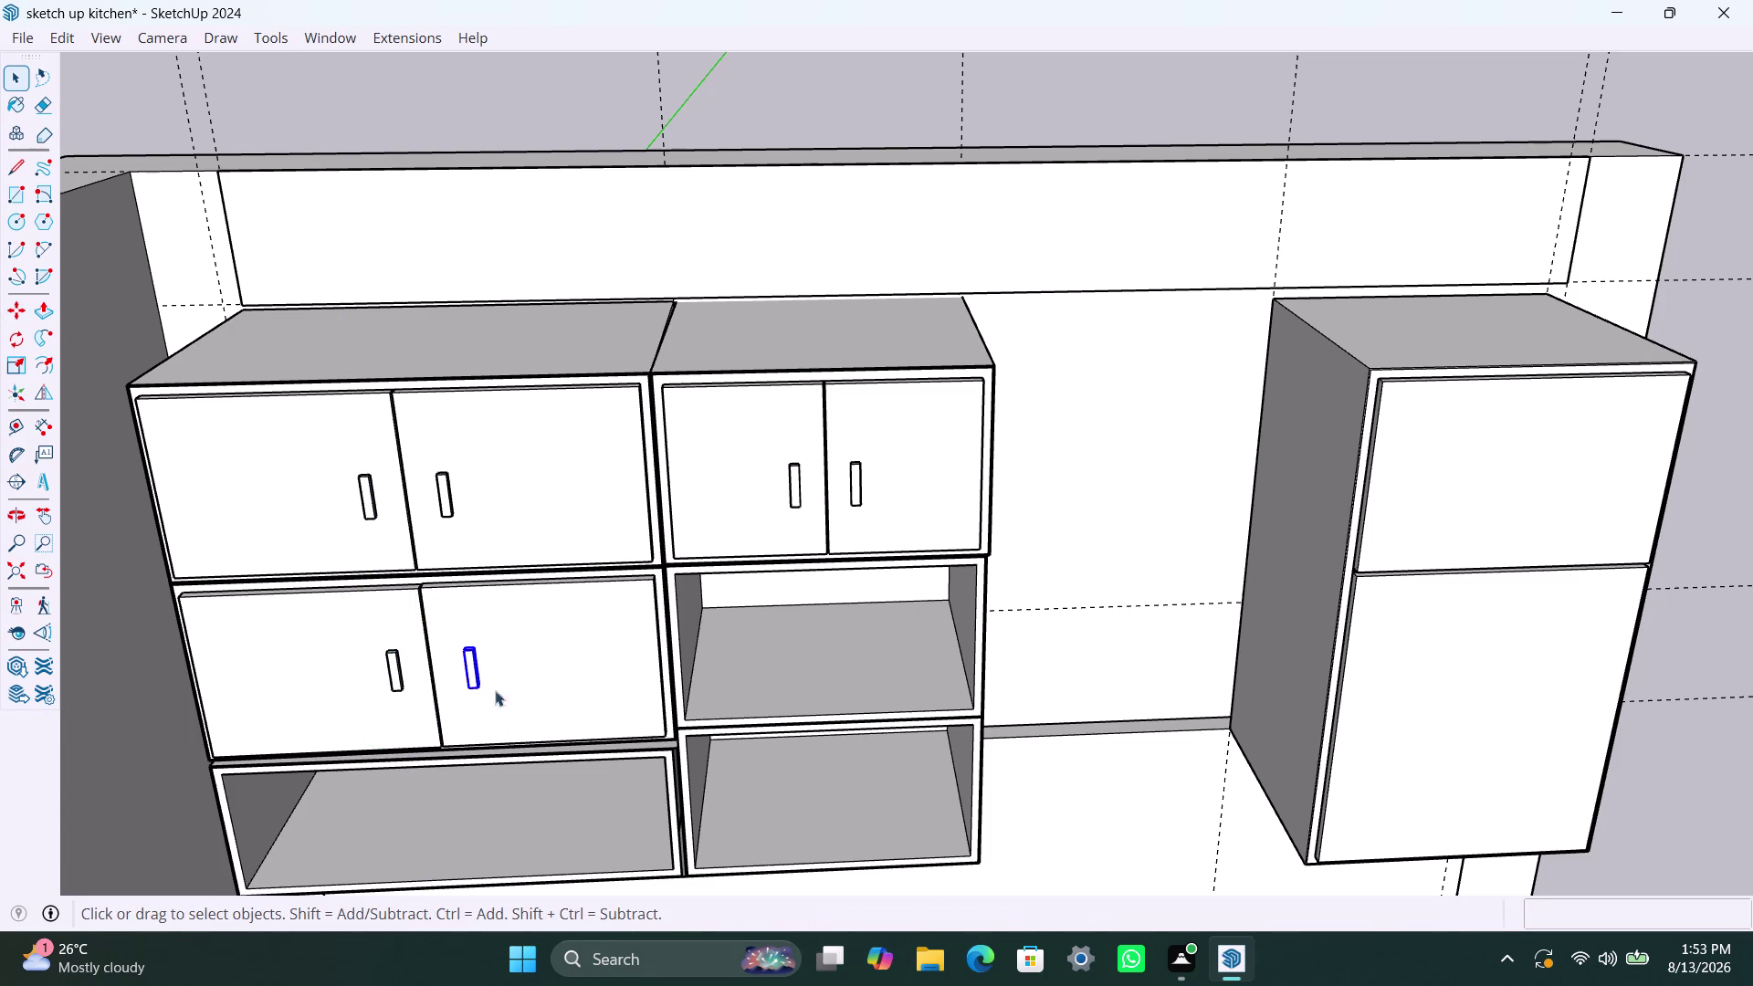